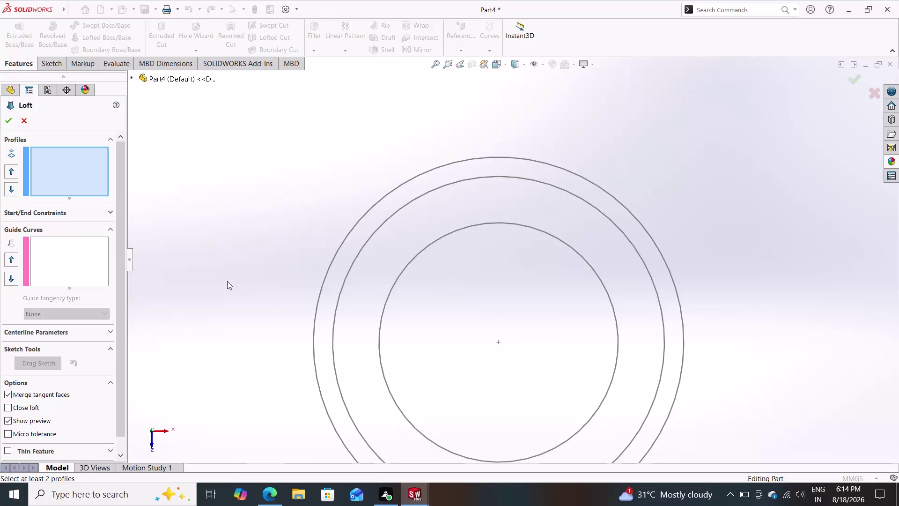
Start a loft with the lower circle as profile and try adding the double ring.
middle_drag(239, 313, 229, 185)
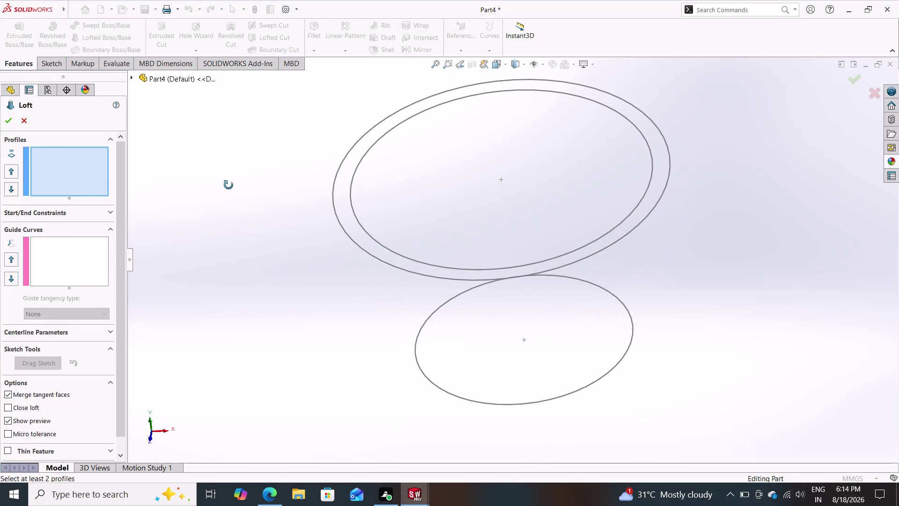
middle_drag(228, 185, 228, 186)
click(435, 382)
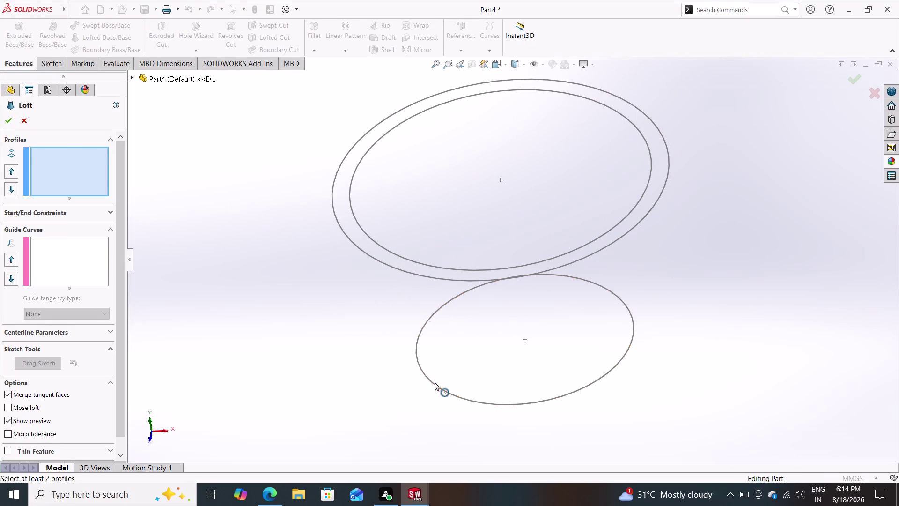
click(431, 277)
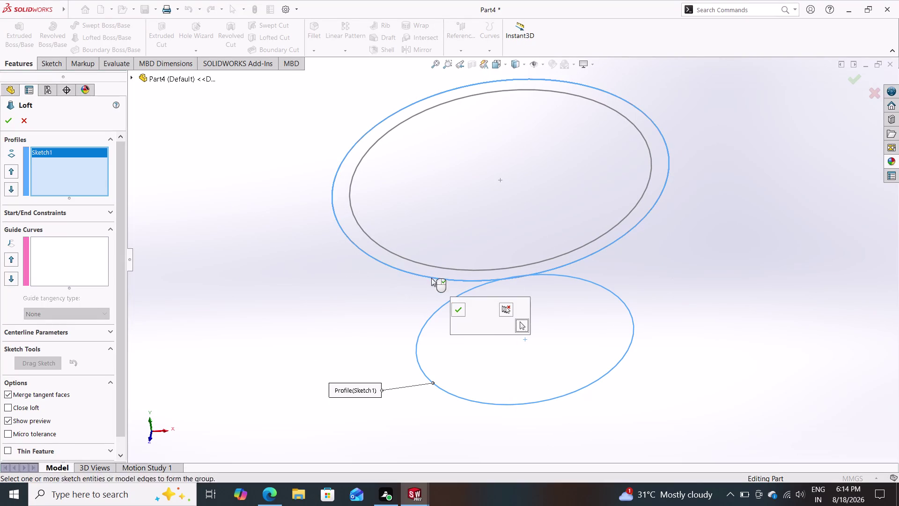
click(434, 265)
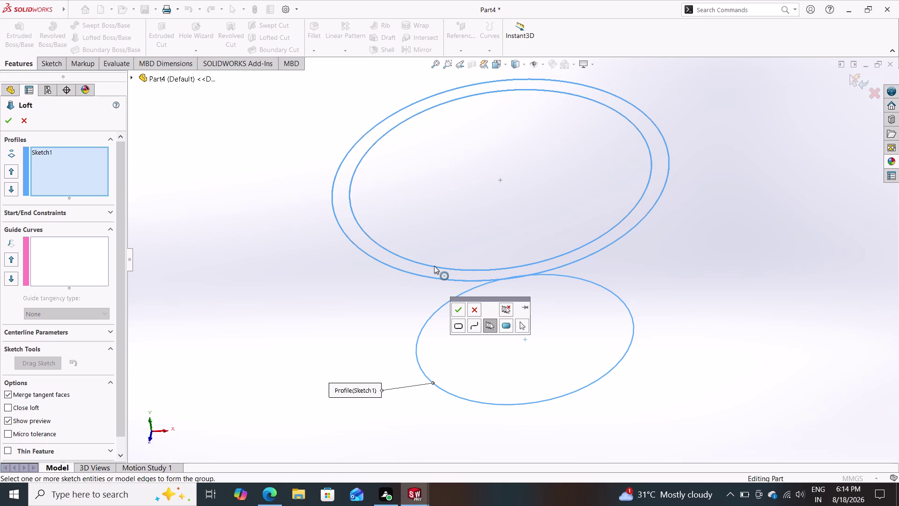
click(459, 308)
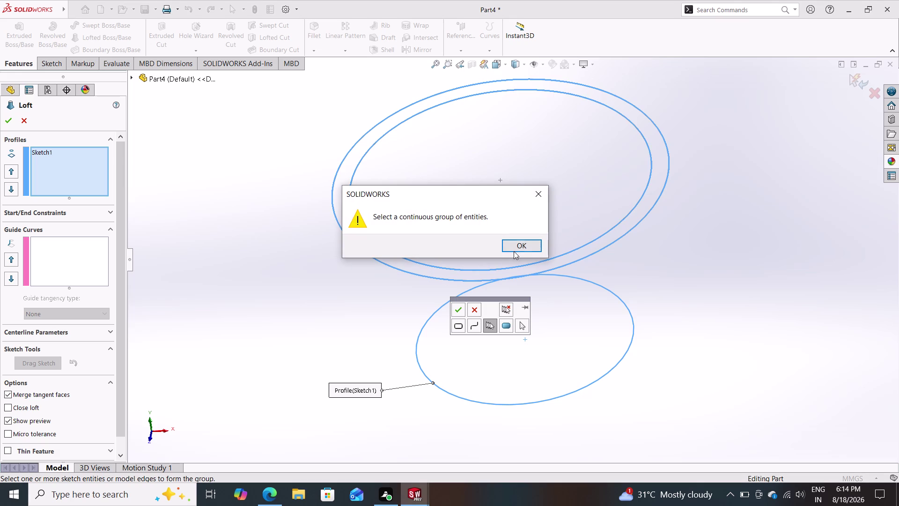
click(518, 249)
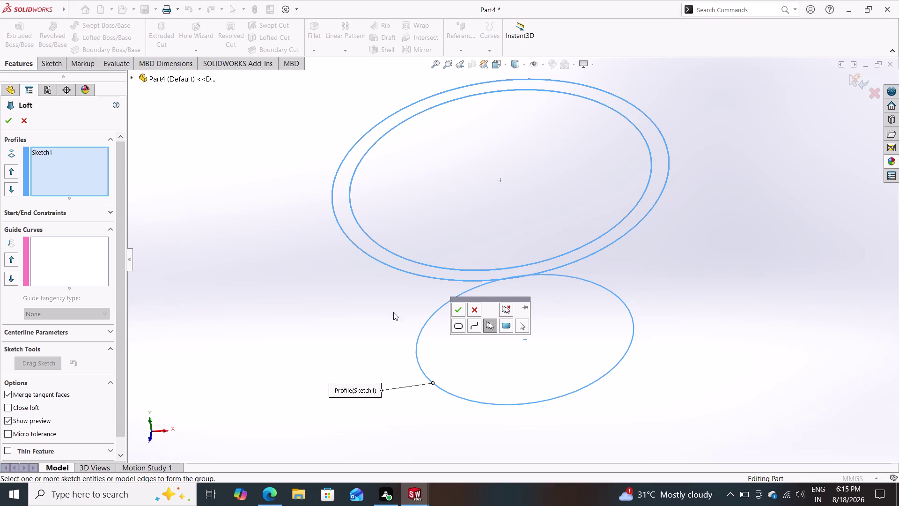
click(476, 309)
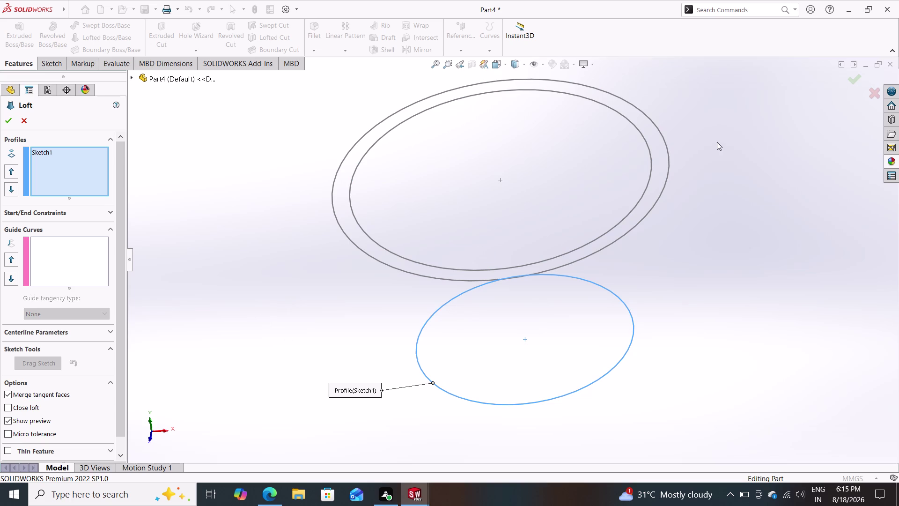
Retry adding the ring by box selection, dismissing the continuous-entities warning again.
drag(722, 136, 487, 285)
click(492, 277)
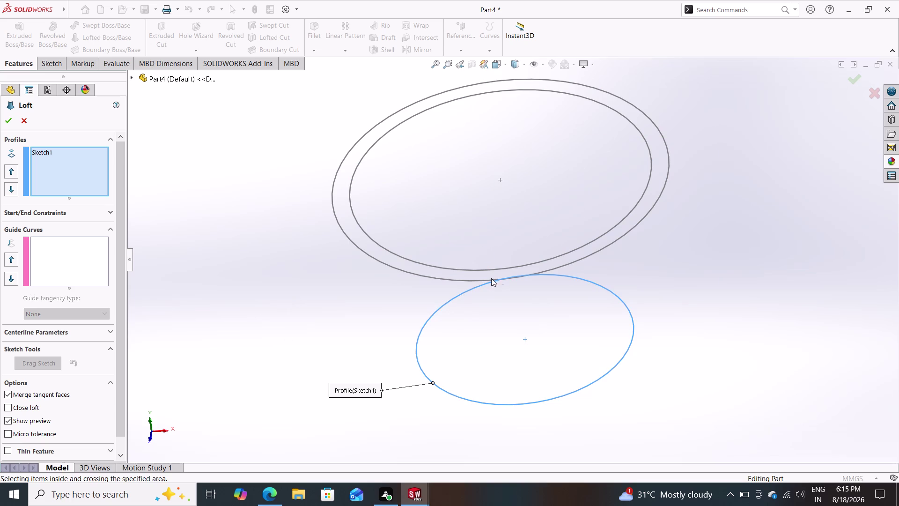
click(492, 278)
click(497, 268)
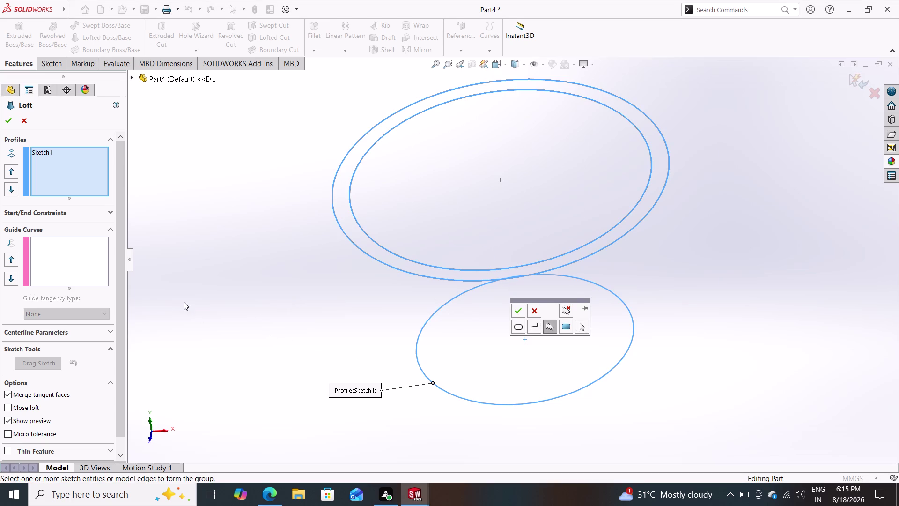
click(517, 311)
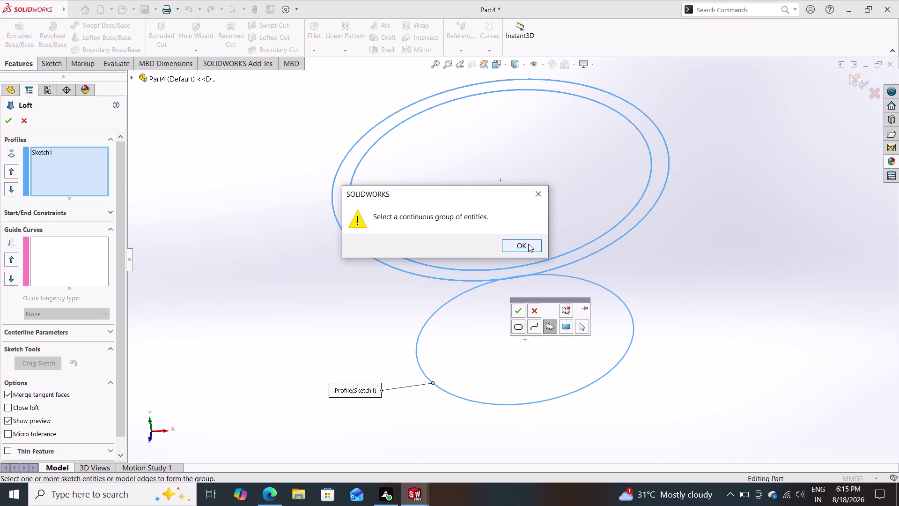
click(528, 244)
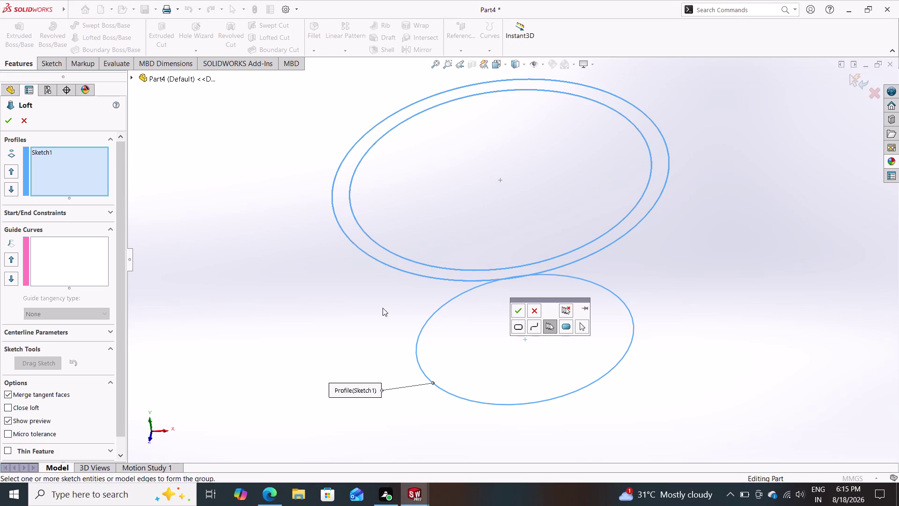
click(580, 325)
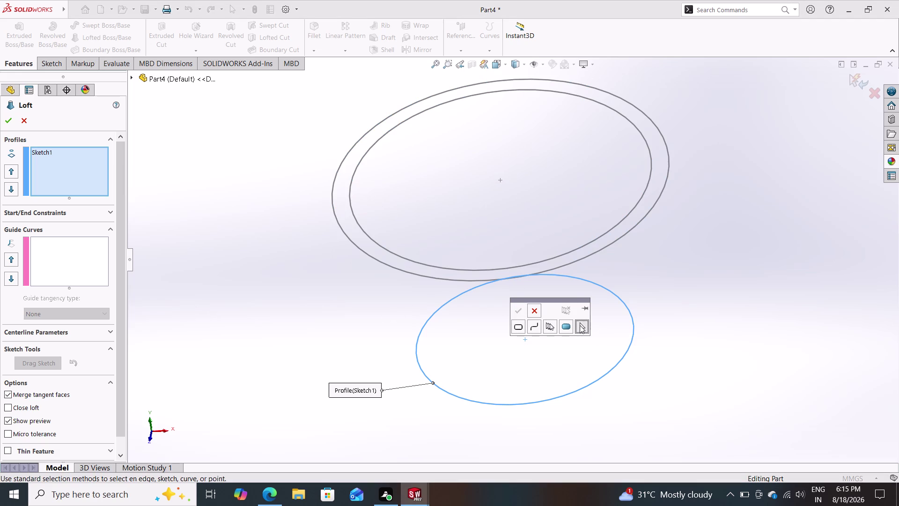
click(537, 307)
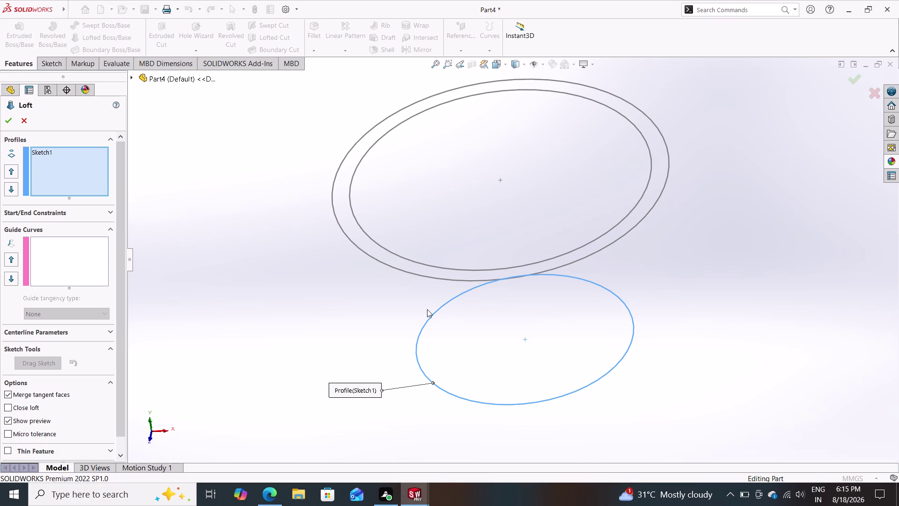
Try the inner ring circle as the second profile, then cancel the loft.
click(448, 280)
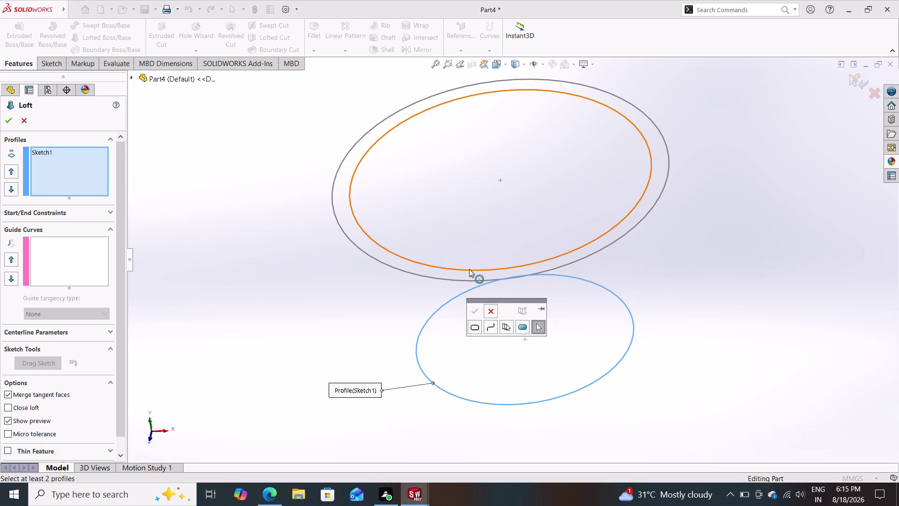
click(470, 269)
click(459, 279)
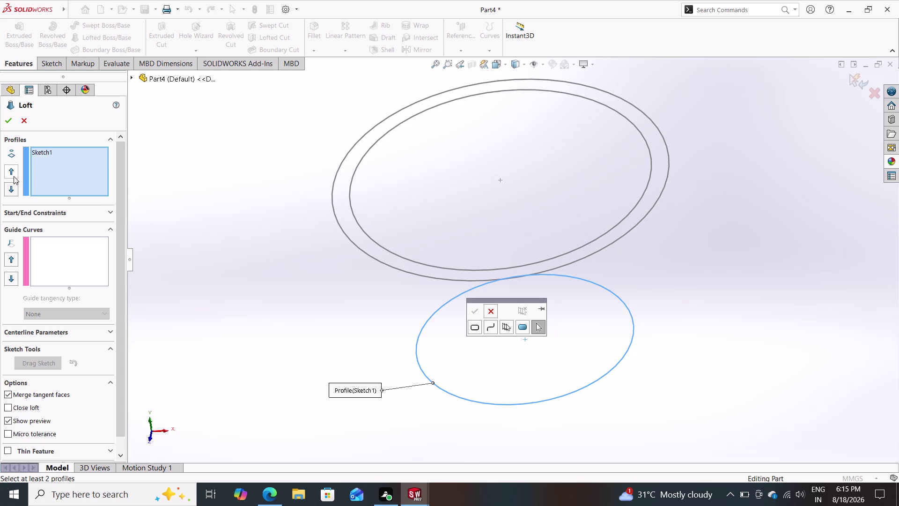
click(11, 191)
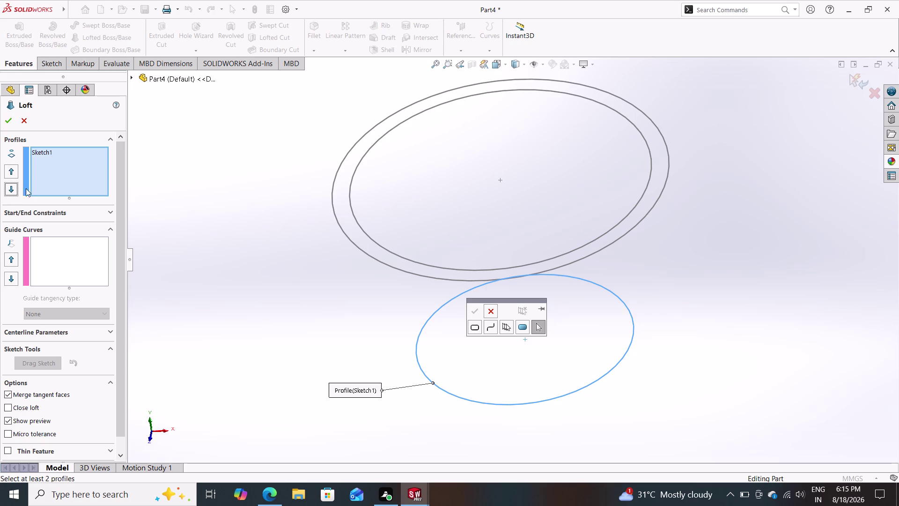
click(355, 244)
click(25, 119)
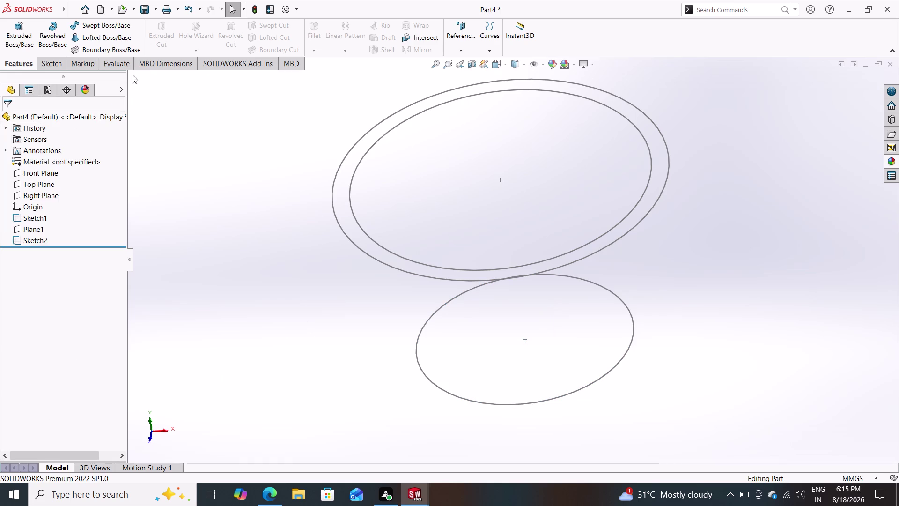
click(108, 39)
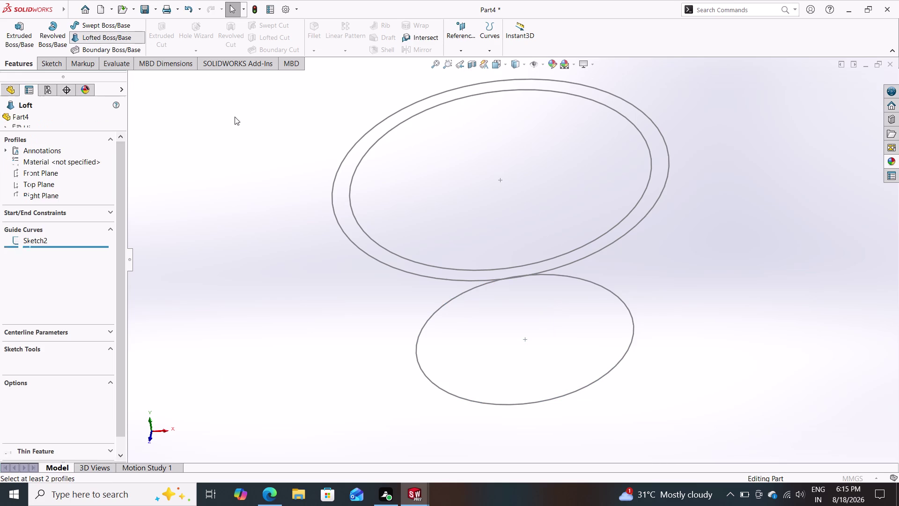
click(425, 376)
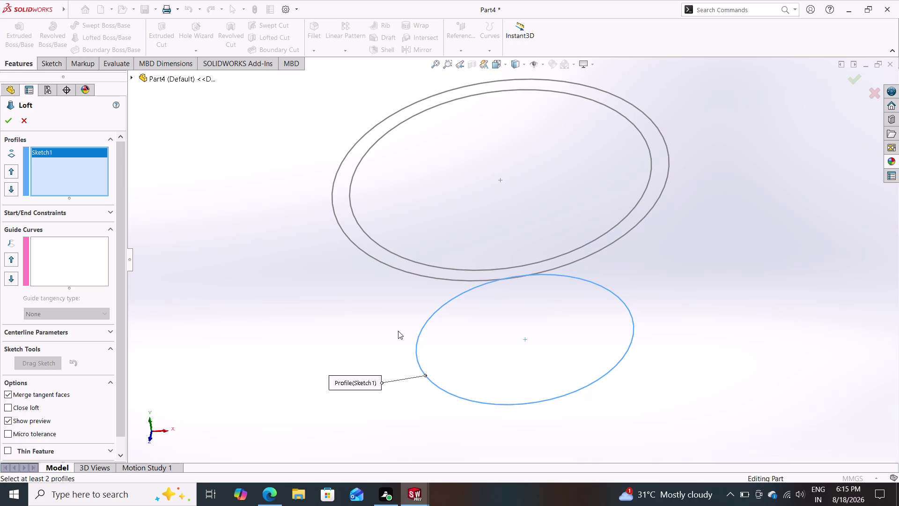
click(423, 276)
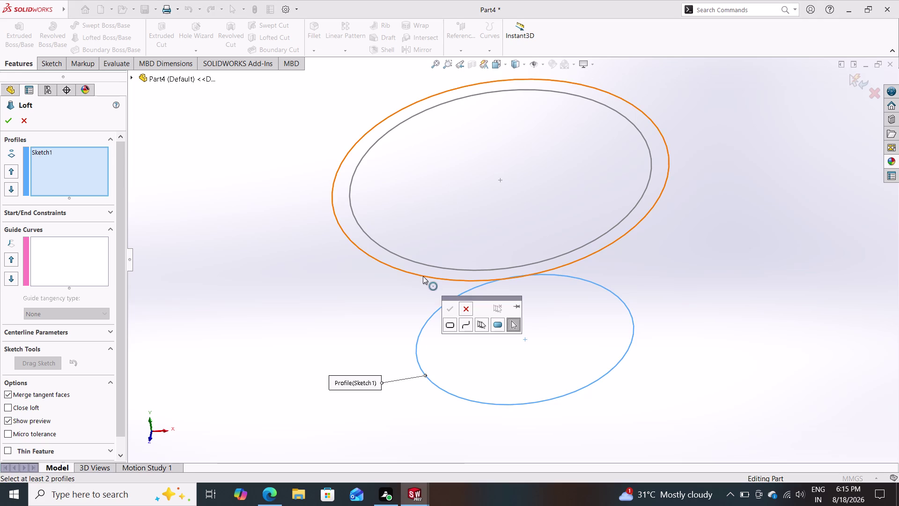
click(421, 262)
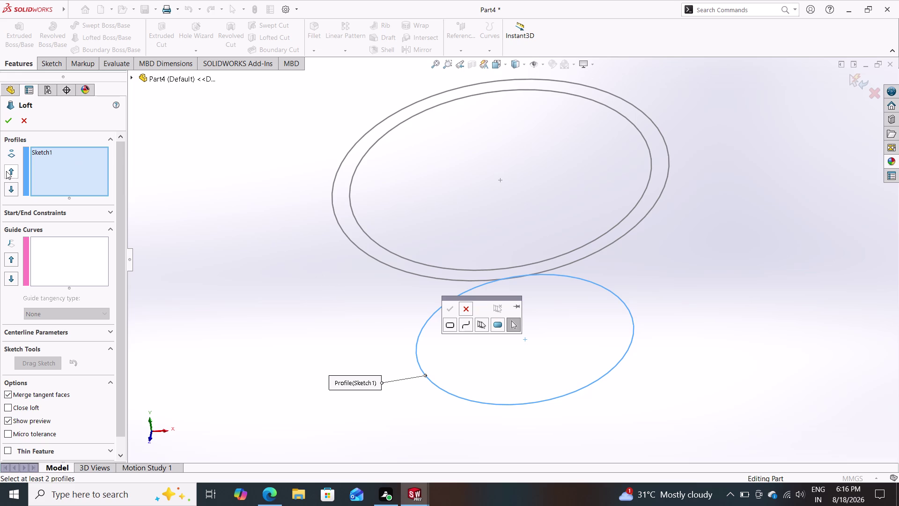
click(12, 190)
click(11, 190)
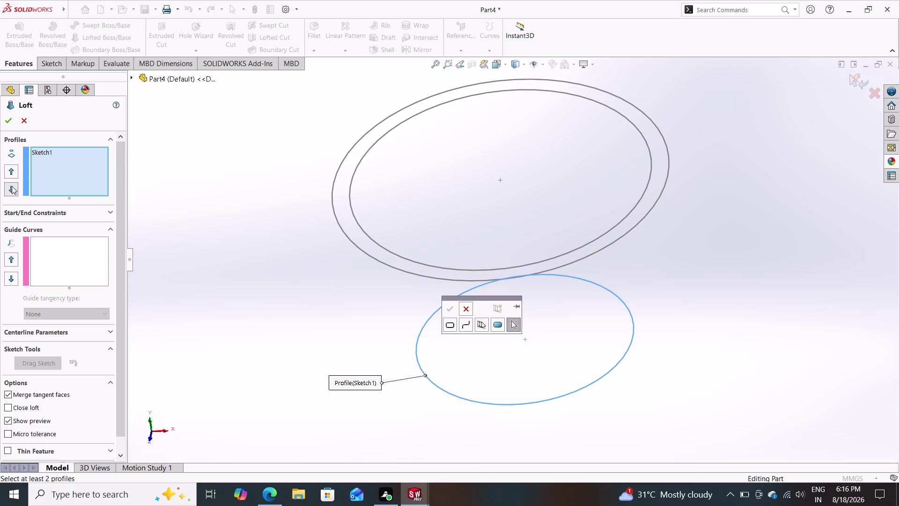
click(13, 170)
click(13, 188)
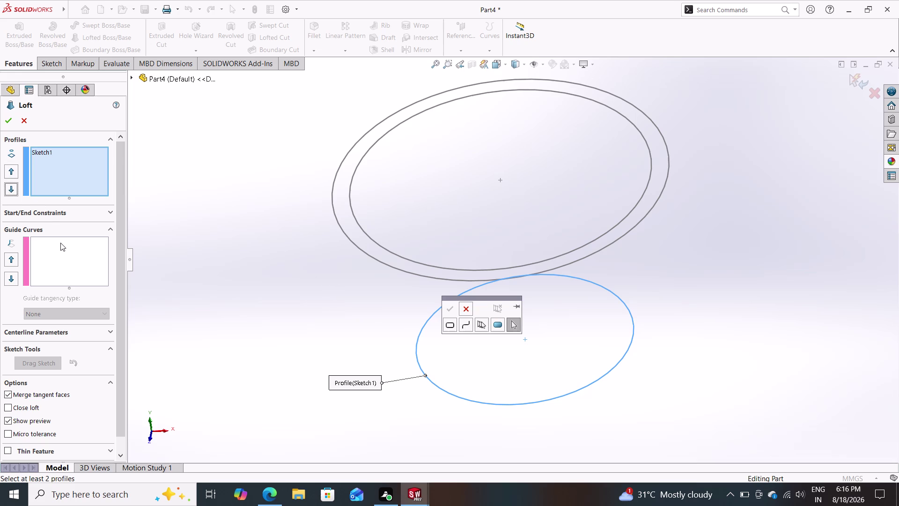
click(59, 257)
click(96, 216)
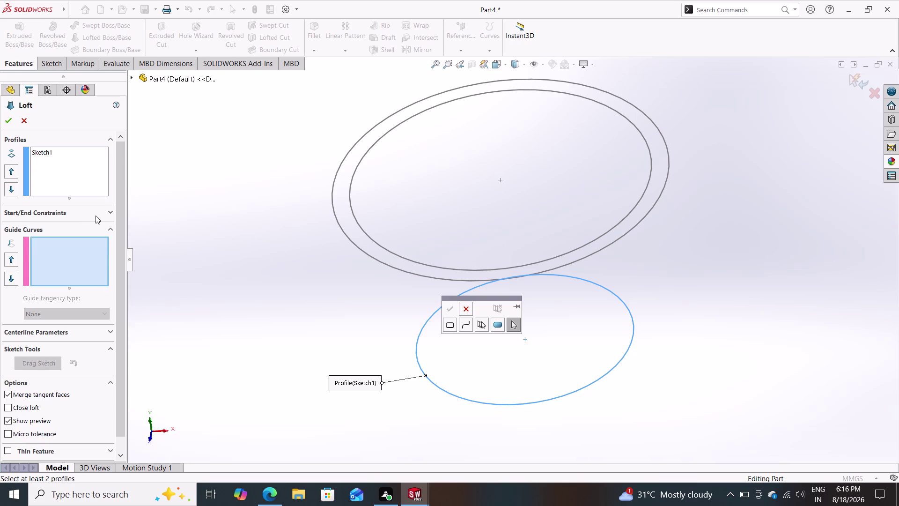
click(96, 215)
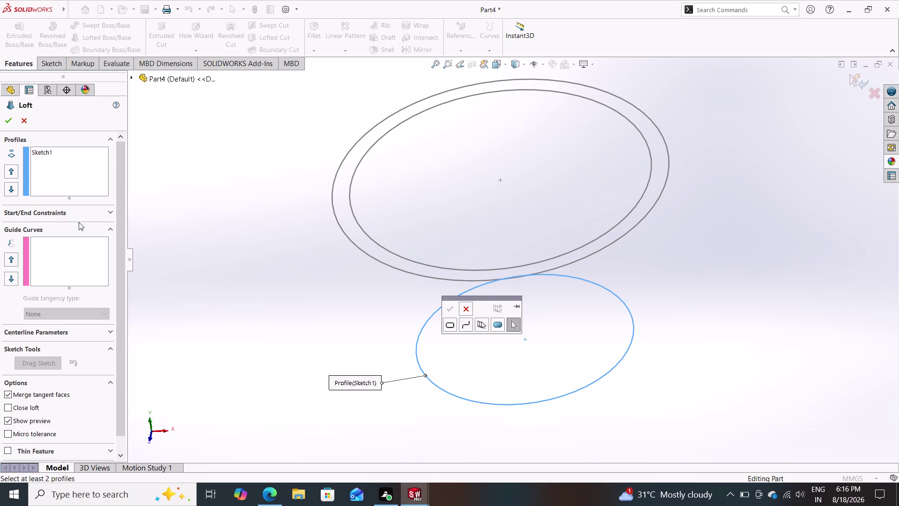
click(387, 262)
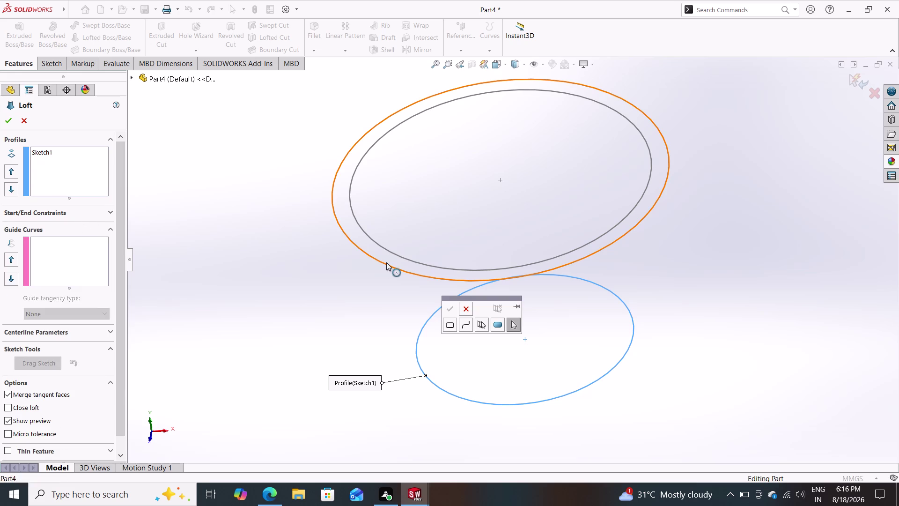
click(397, 253)
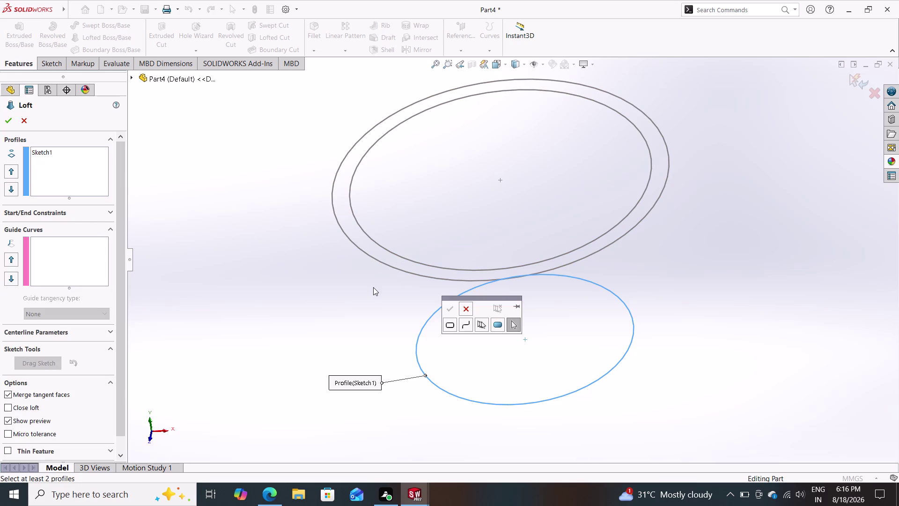
click(469, 309)
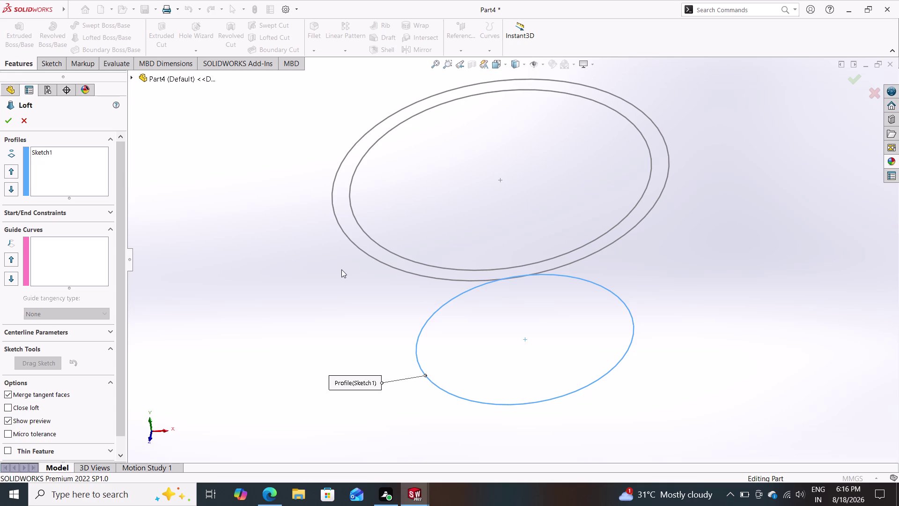
click(24, 117)
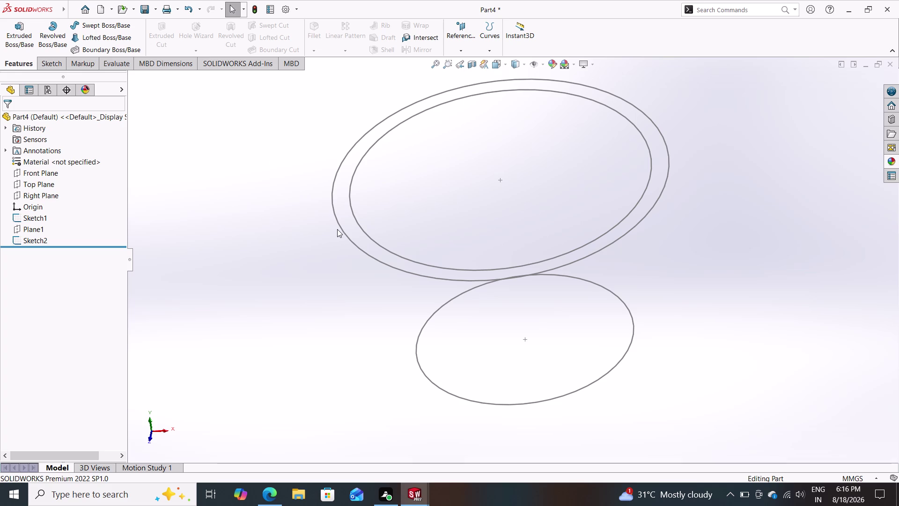
click(375, 239)
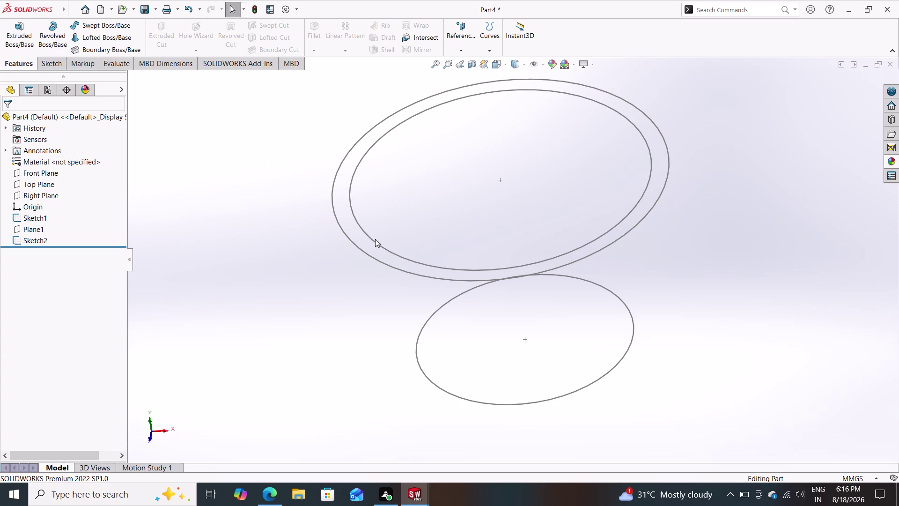
Undo, delete the inner Ø43 circle from Sketch2, and exit the sketch.
key(ctrl+z)
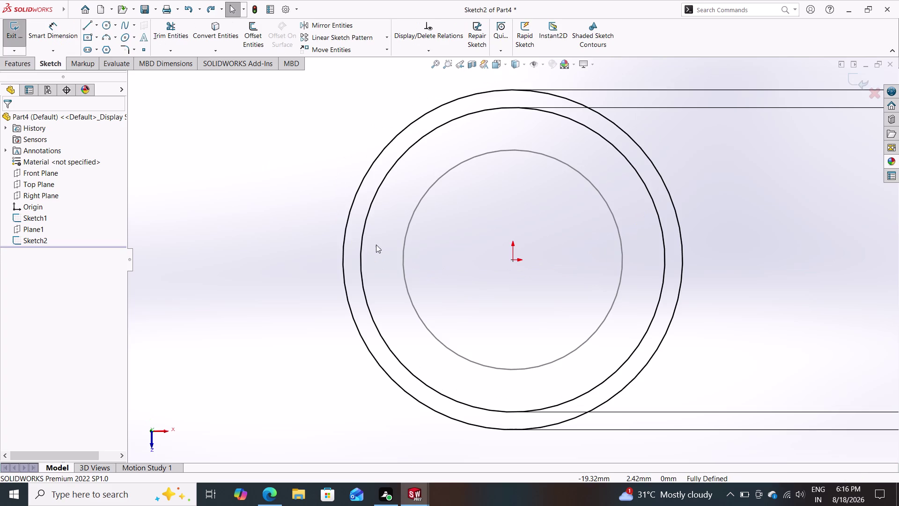
scroll(down, 3)
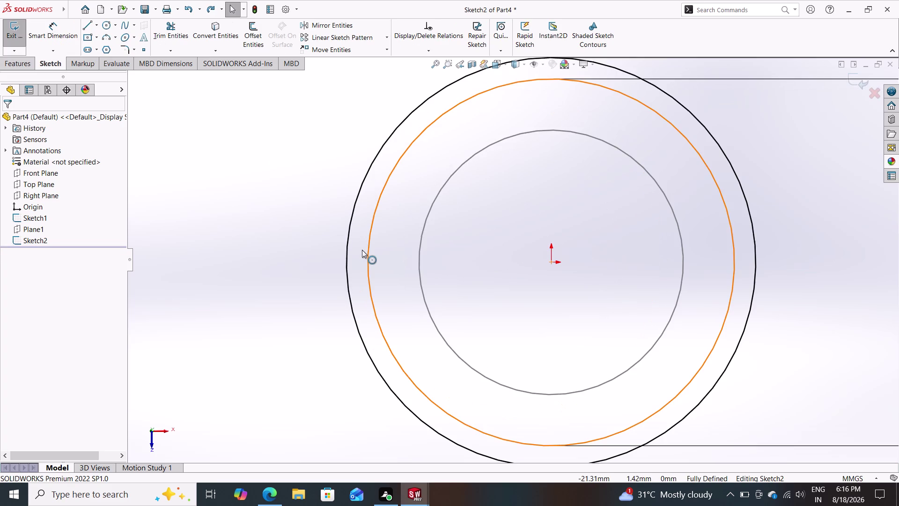
scroll(down, 3)
scroll(up, 3)
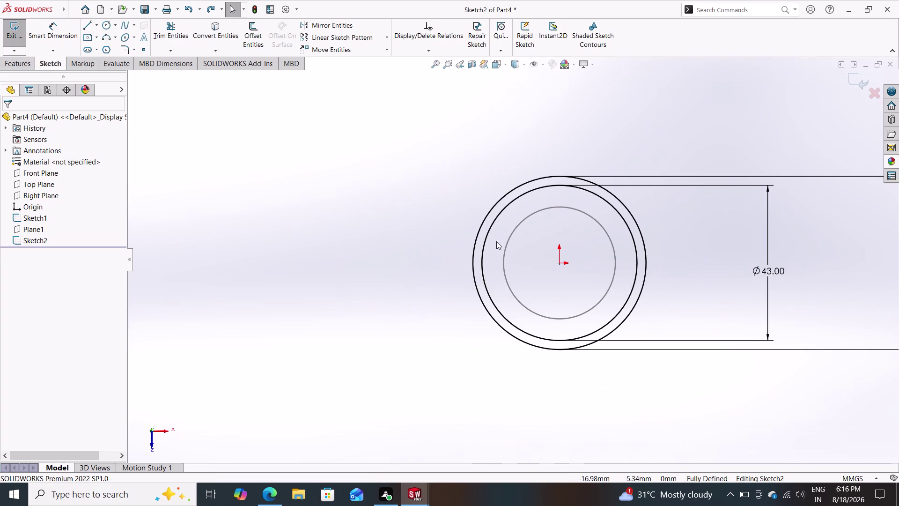
click(488, 236)
key(Delete)
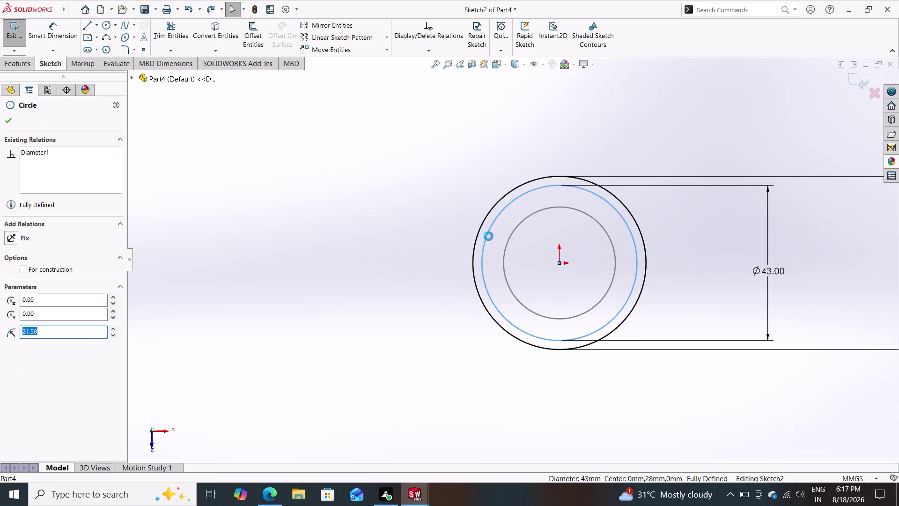
click(388, 243)
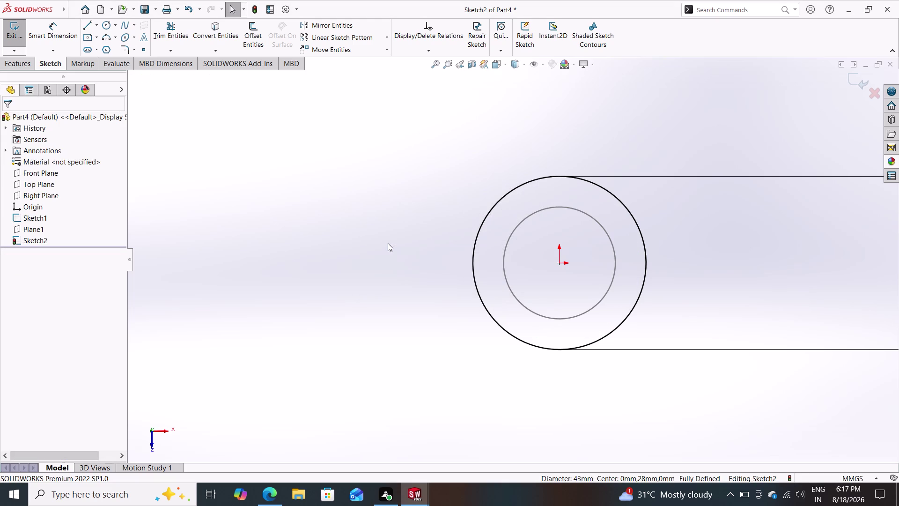
click(24, 66)
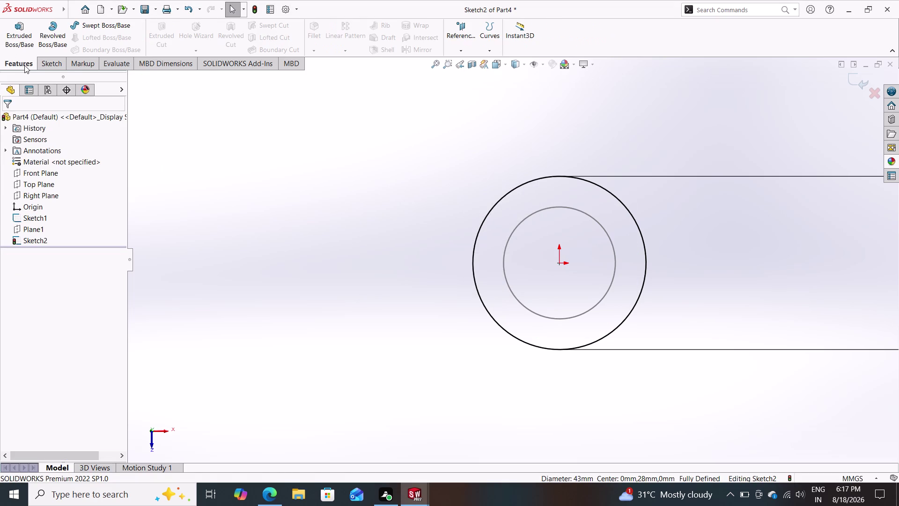
click(861, 79)
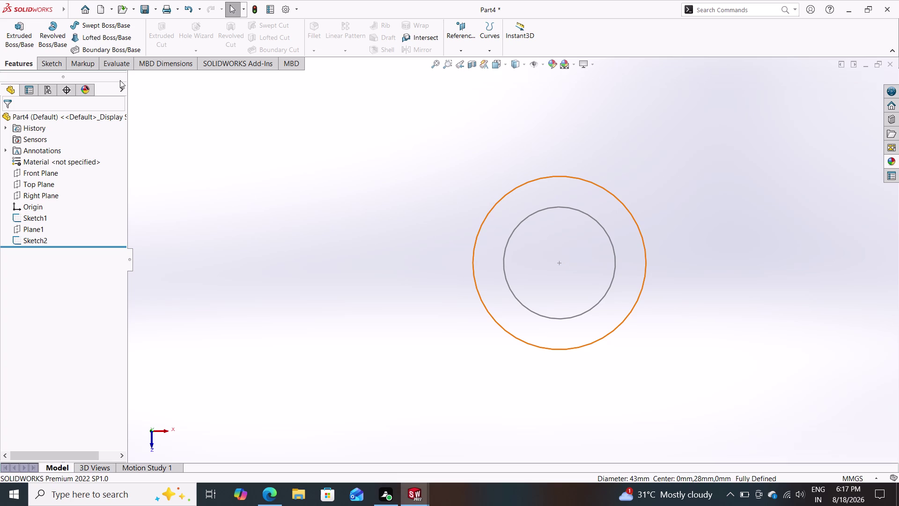
Loft Sketch1 to Sketch2 into Loft1 and orbit to inspect the tapered solid.
click(102, 39)
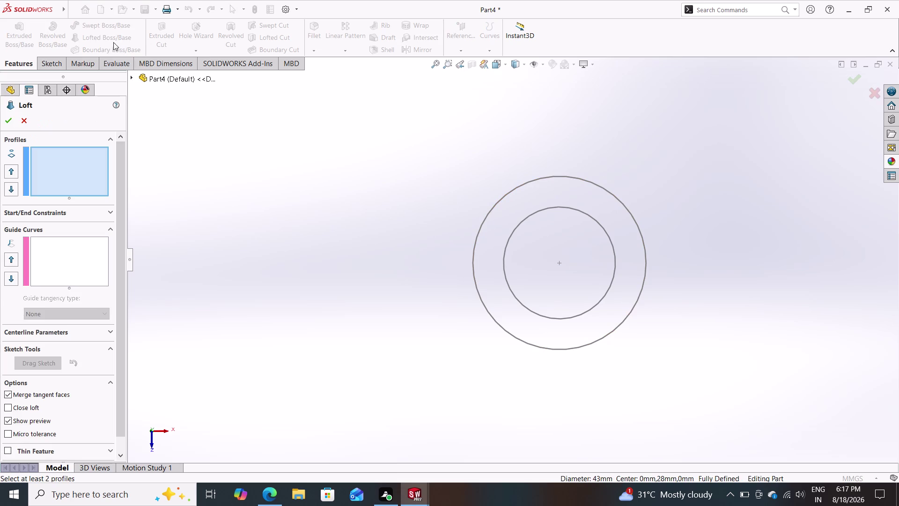
click(520, 299)
click(494, 317)
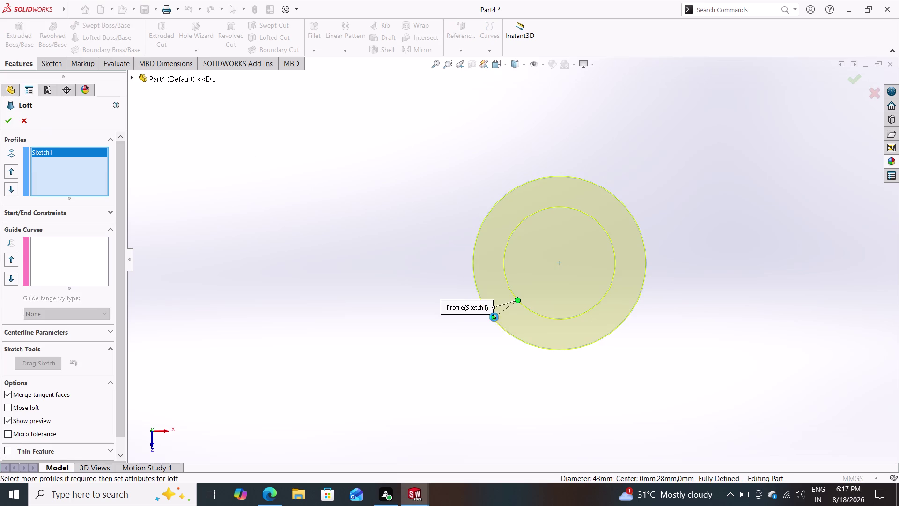
click(5, 121)
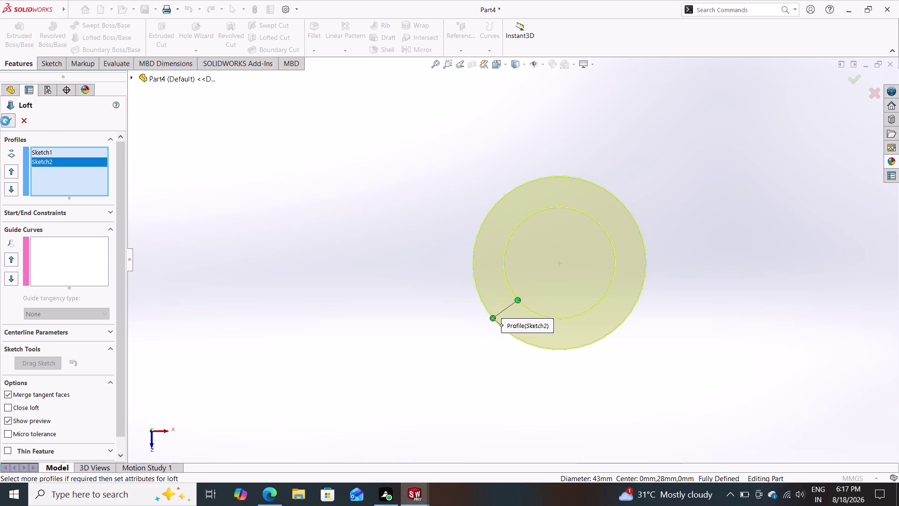
middle_drag(295, 275, 243, 202)
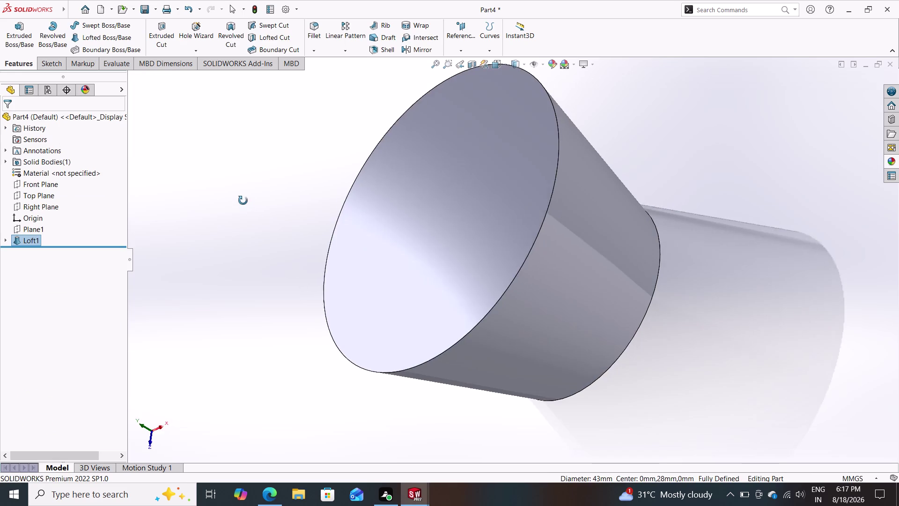
middle_drag(243, 201, 260, 191)
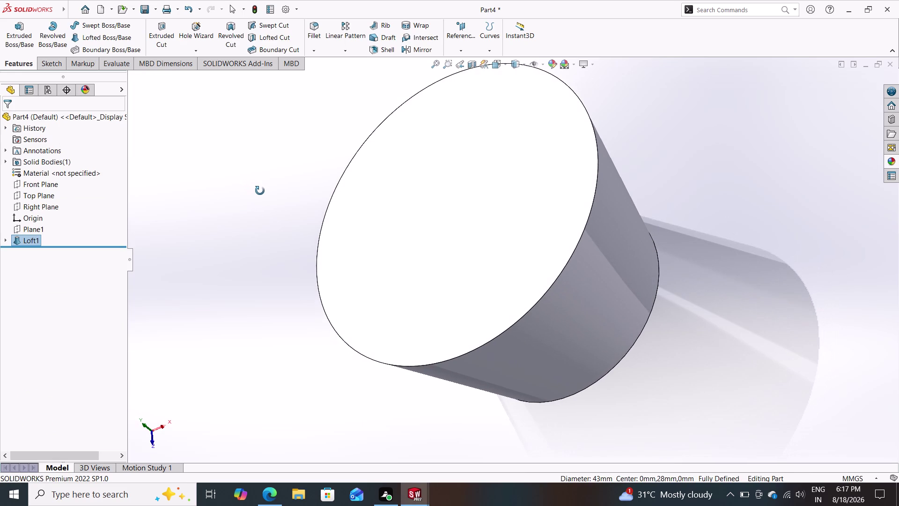
middle_drag(260, 190, 211, 172)
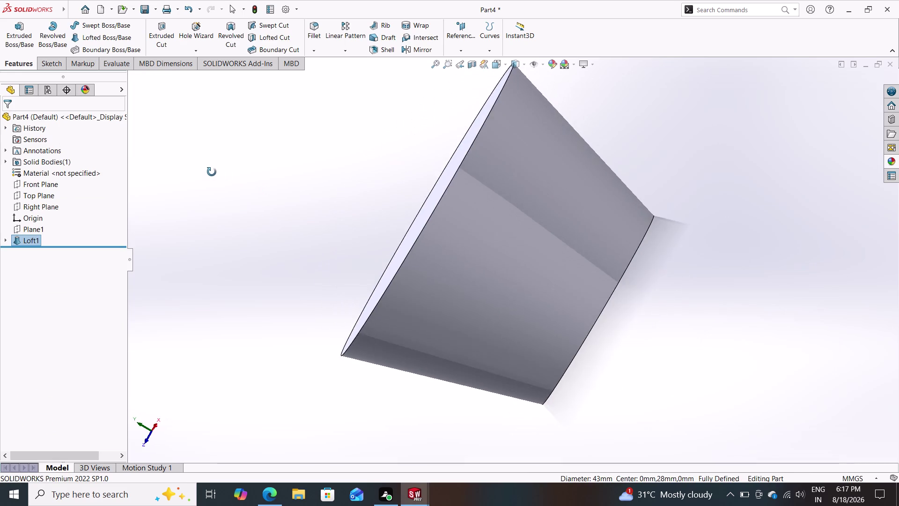
middle_drag(212, 172, 297, 194)
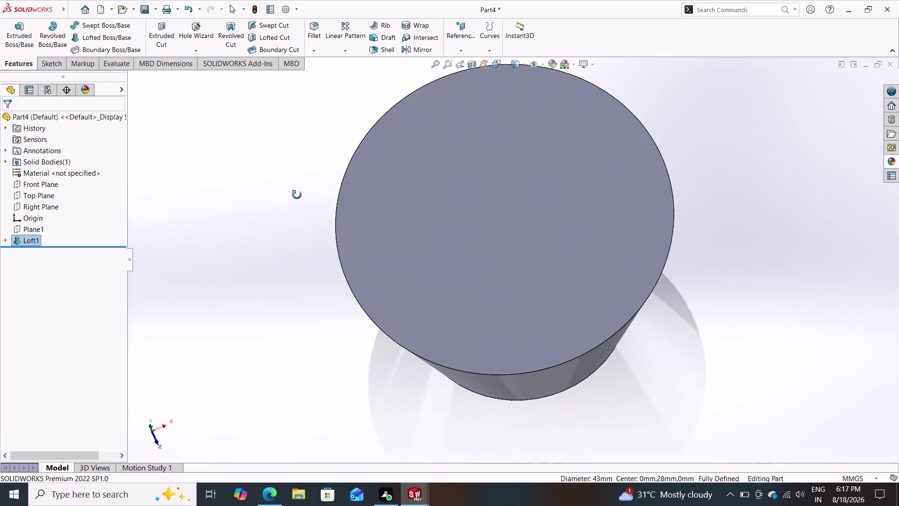
middle_drag(297, 195, 302, 248)
Draw a center circle at the origin in a new sketch on the loft's top face.
click(380, 247)
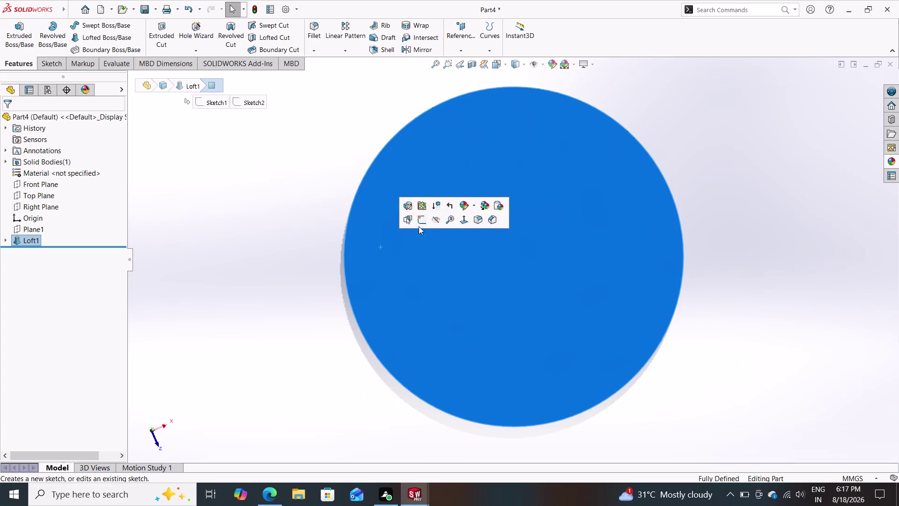
click(421, 223)
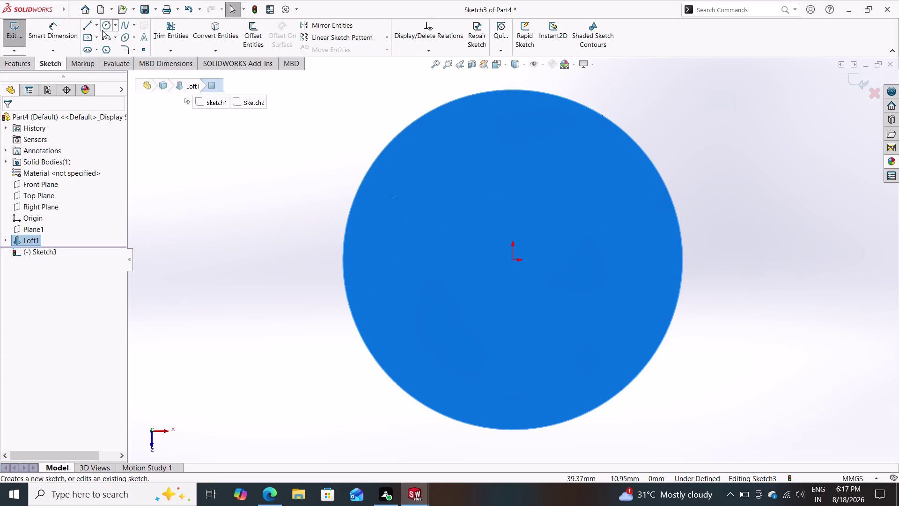
click(105, 26)
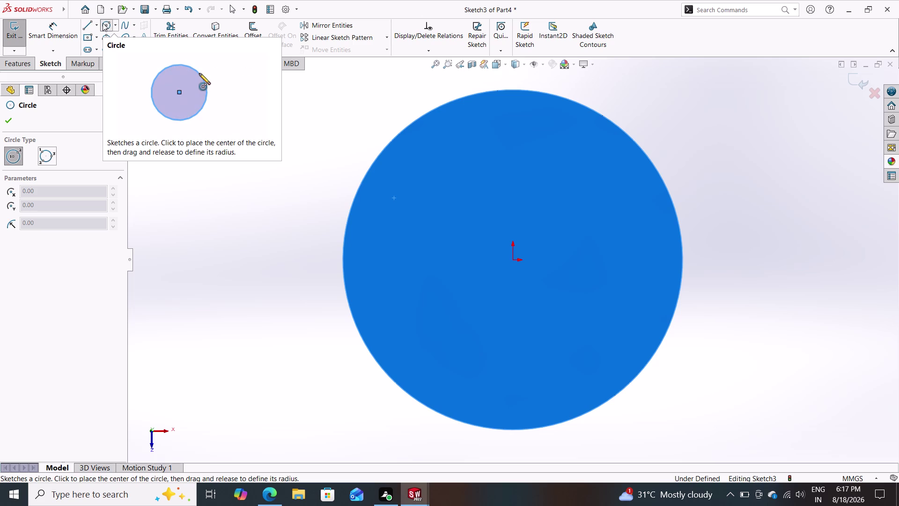
click(515, 260)
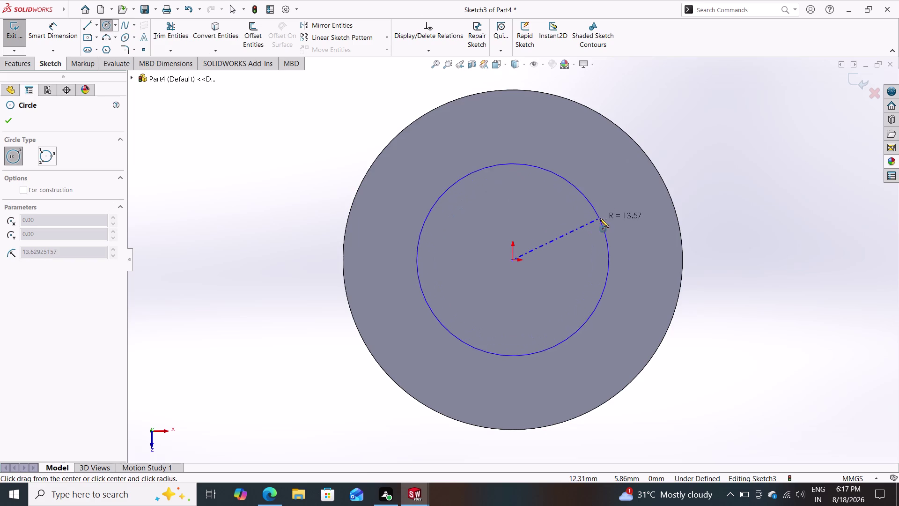
click(614, 206)
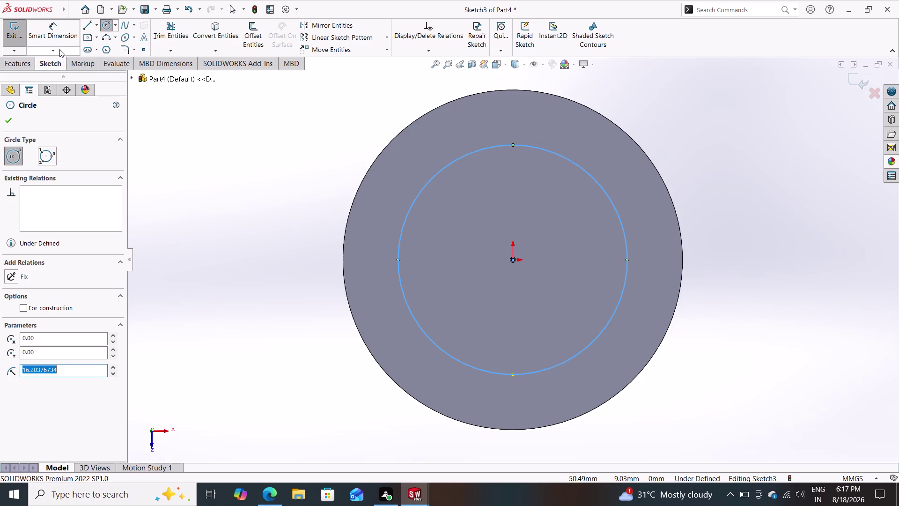
click(56, 28)
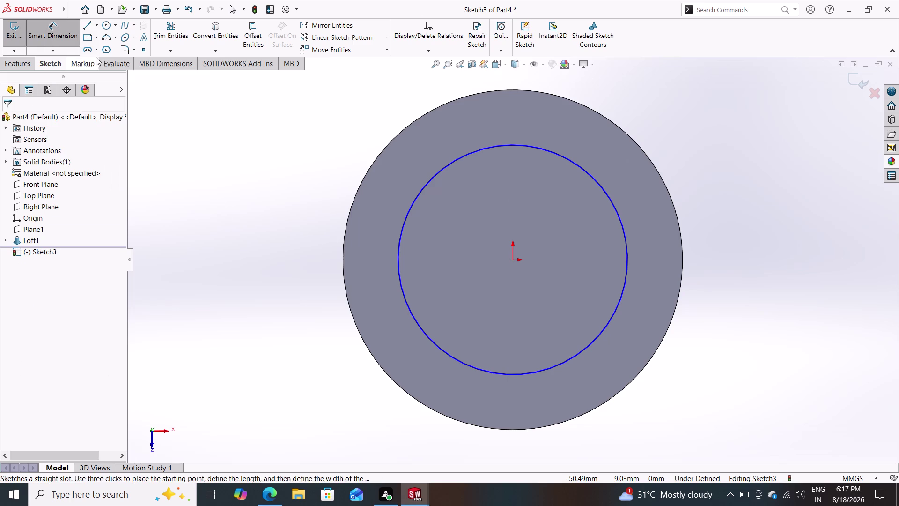
Dimension the circle's diameter to 43 mm.
click(588, 171)
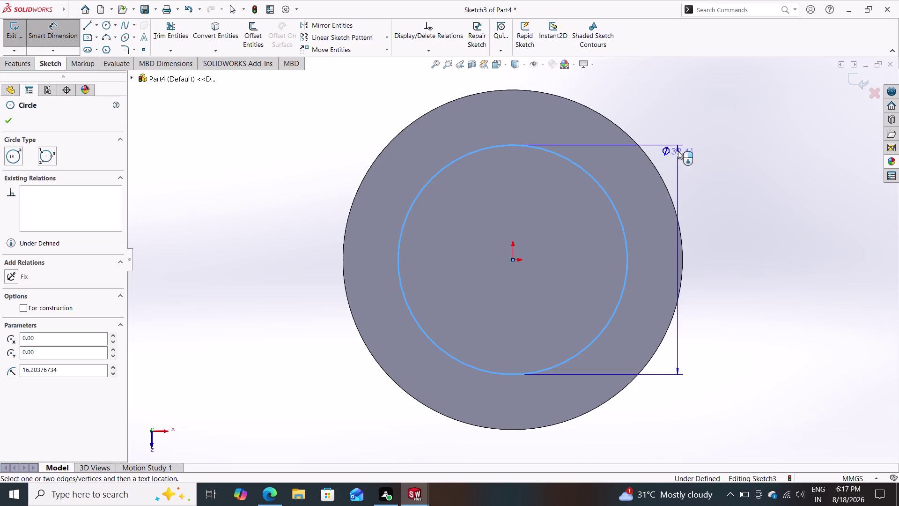
click(717, 216)
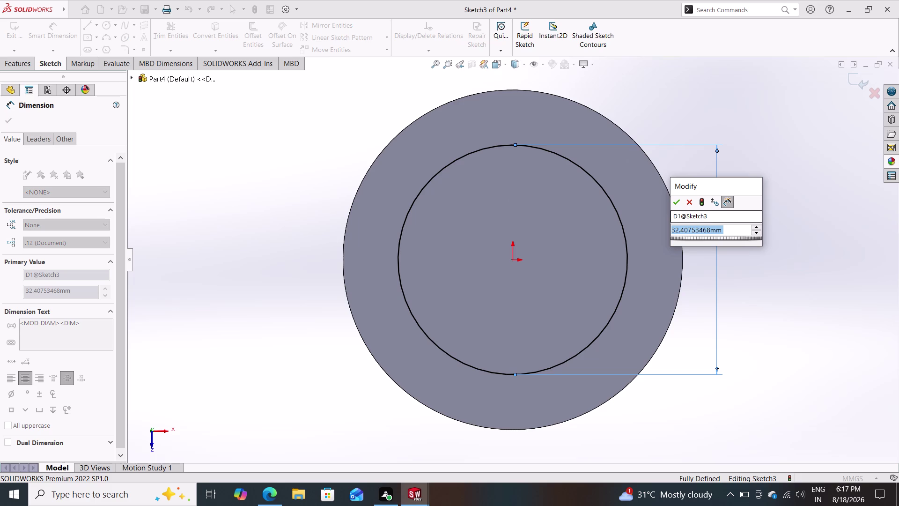
text(43)
key(Return)
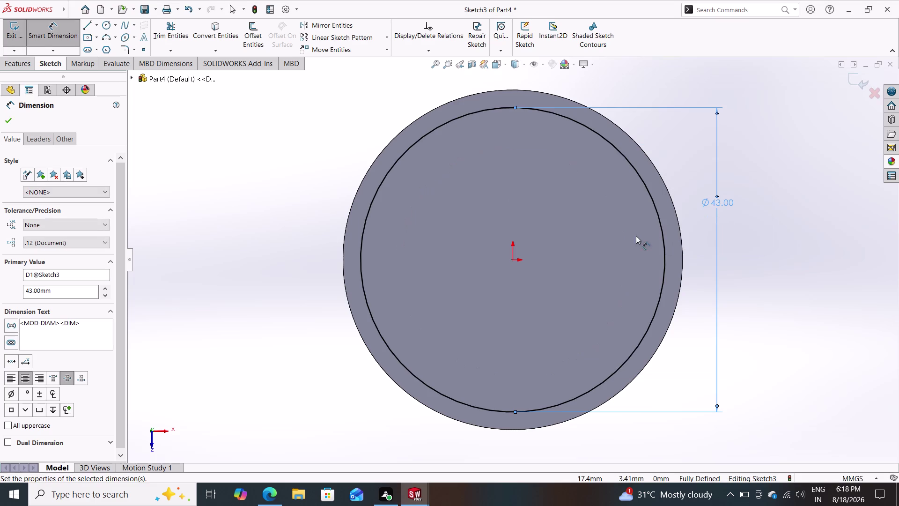
click(7, 120)
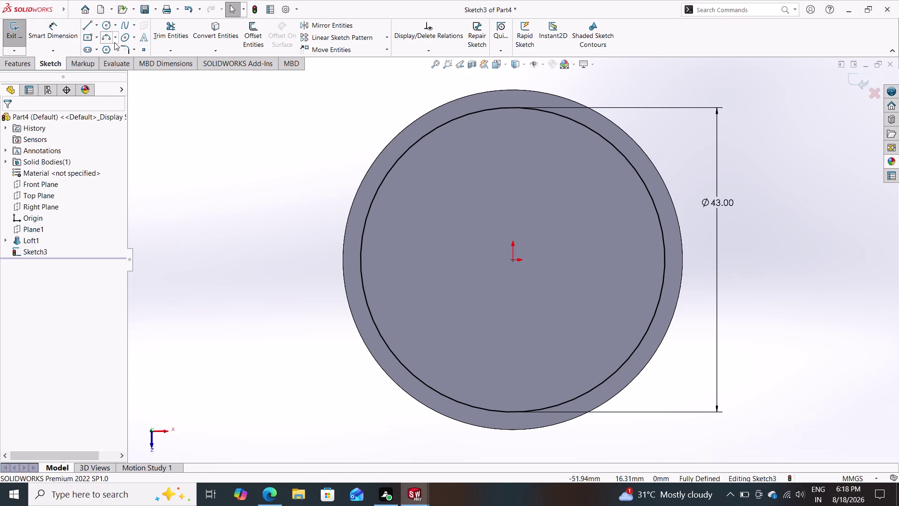
click(20, 67)
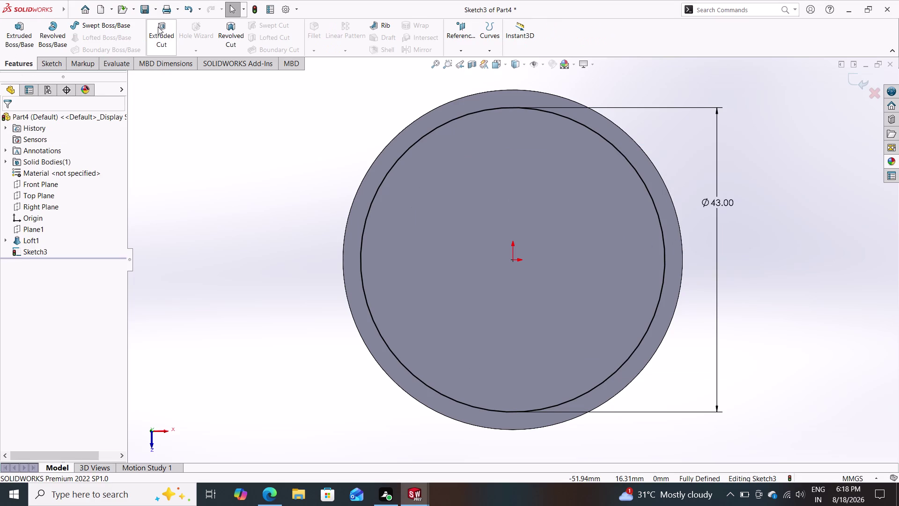
Extrude-cut the 43 mm circle to a blind 26 mm depth.
click(160, 28)
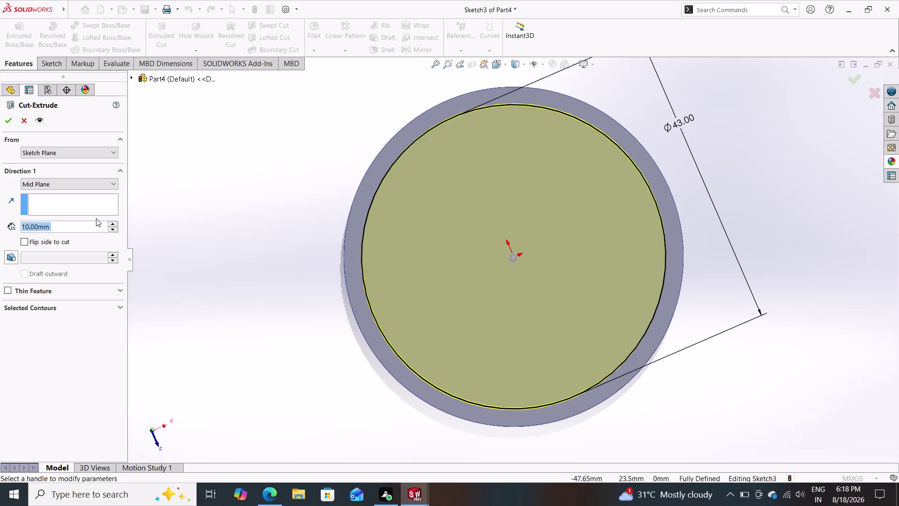
text(26)
key(Return)
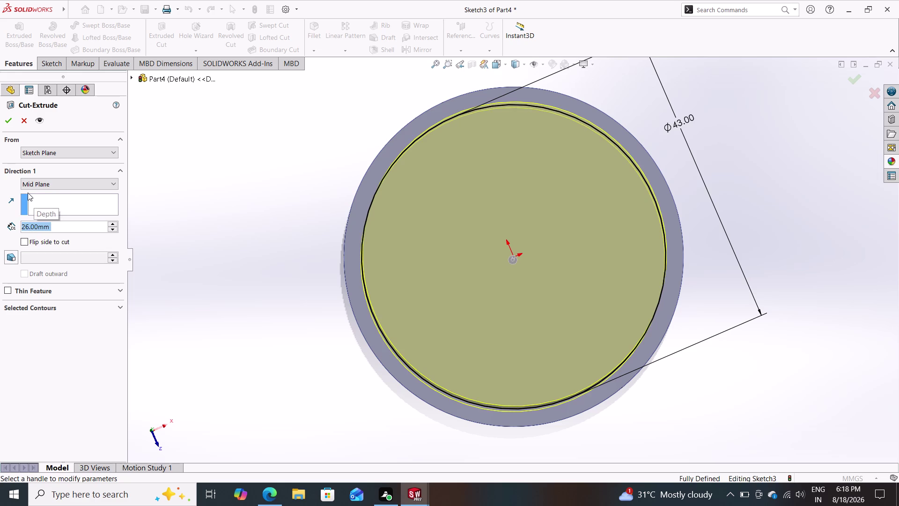
click(36, 186)
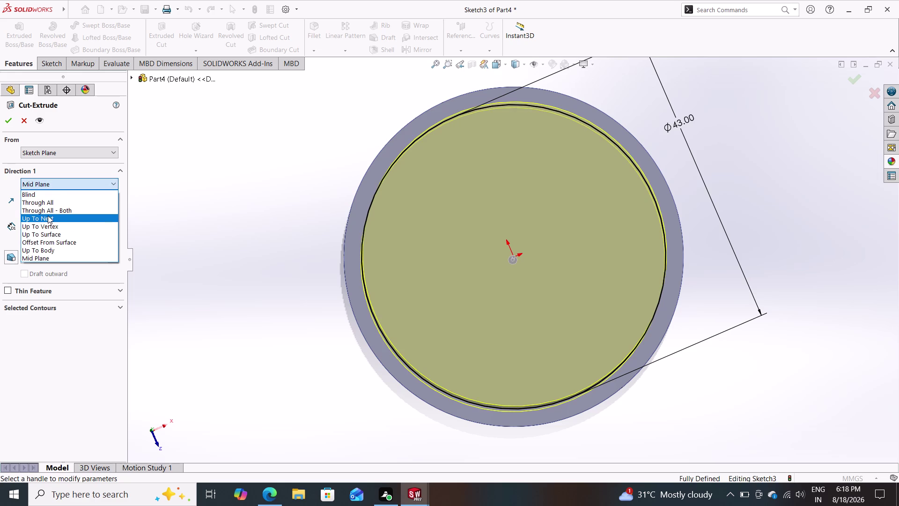
click(47, 216)
click(36, 185)
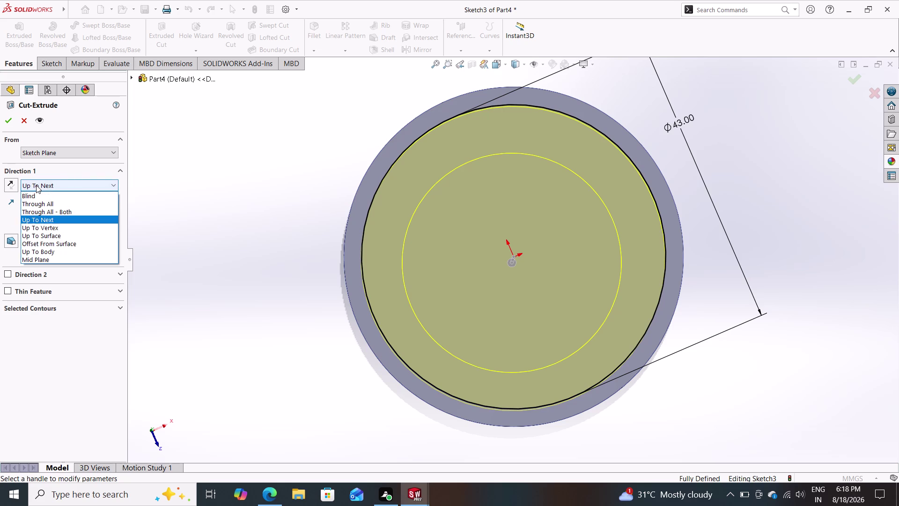
click(38, 193)
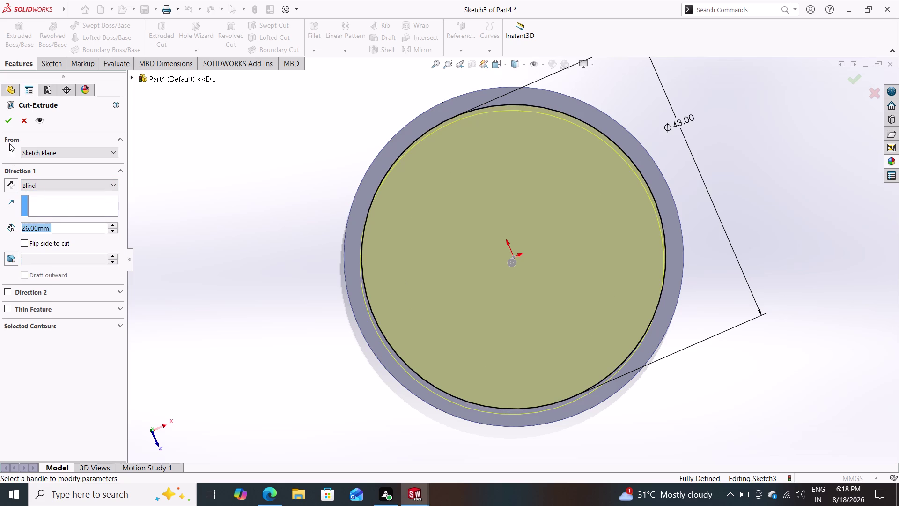
click(8, 116)
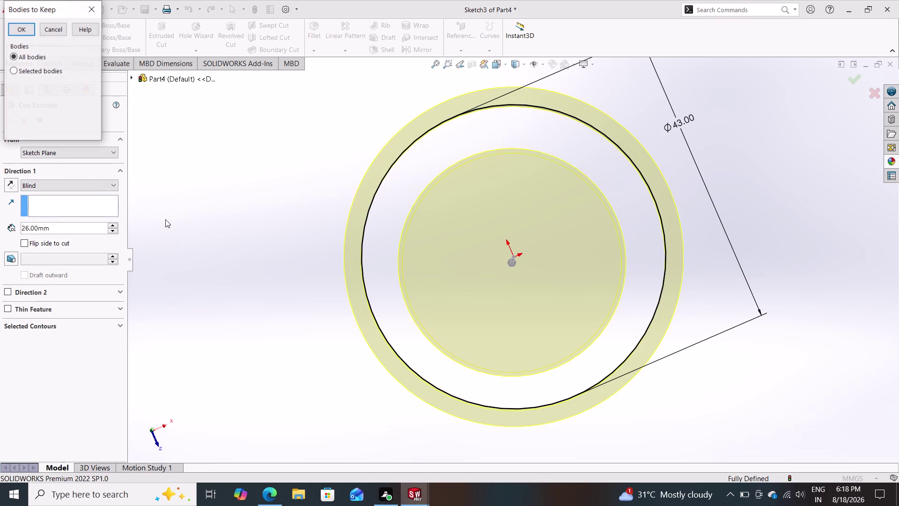
Keep all split bodies, inspect the ring and disc, then undo the cut.
middle_click(53, 30)
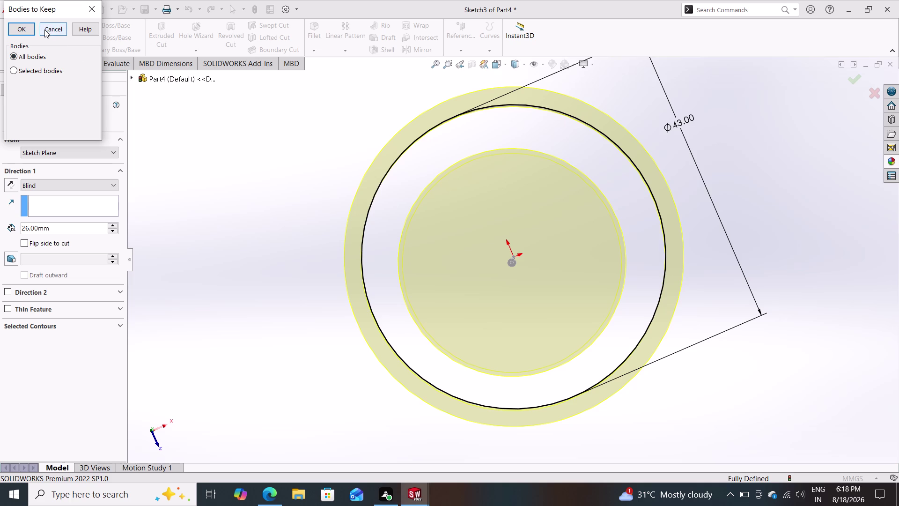
click(23, 29)
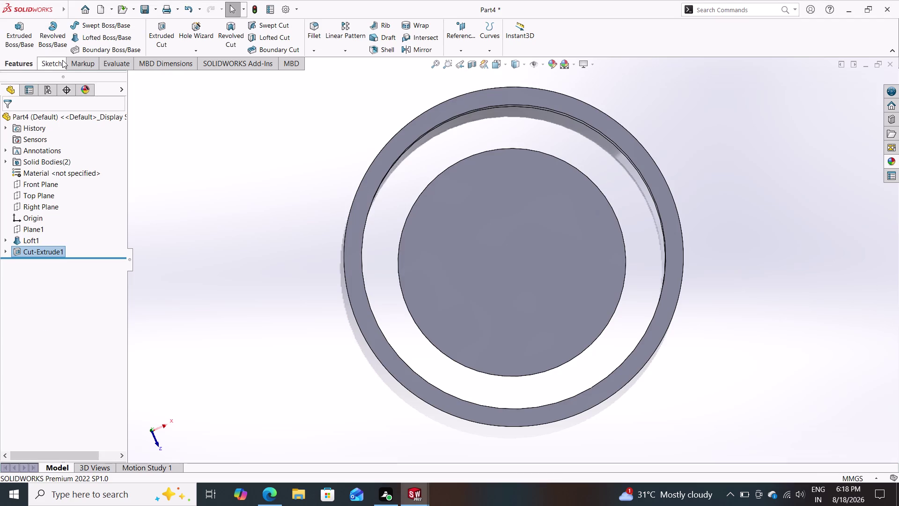
middle_drag(289, 281, 229, 224)
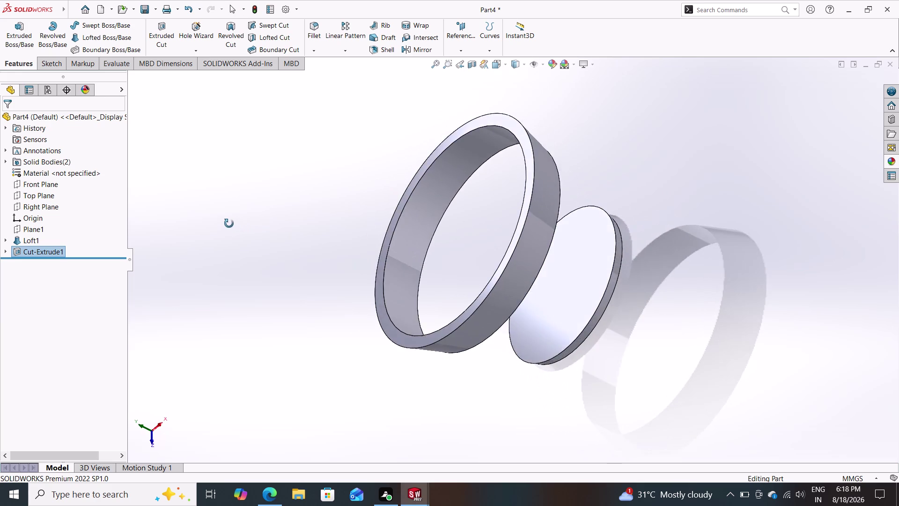
middle_drag(229, 224, 232, 181)
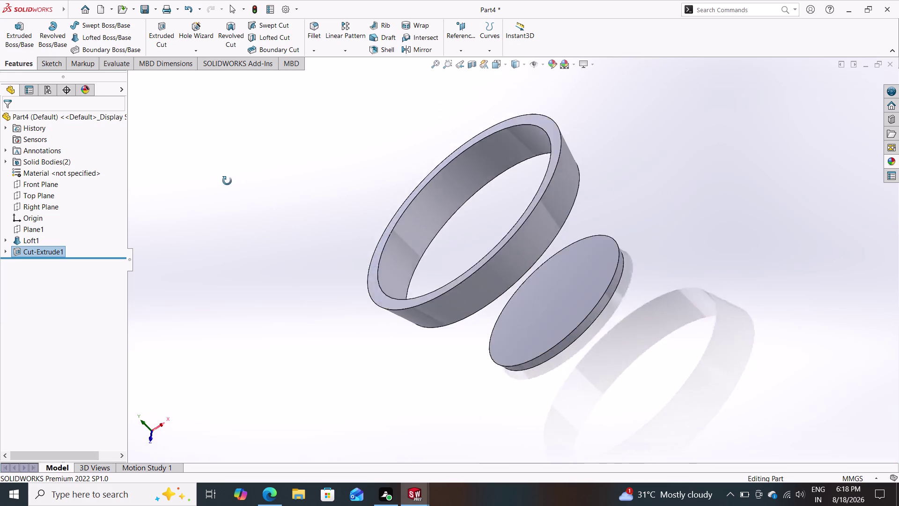
middle_drag(231, 181, 235, 194)
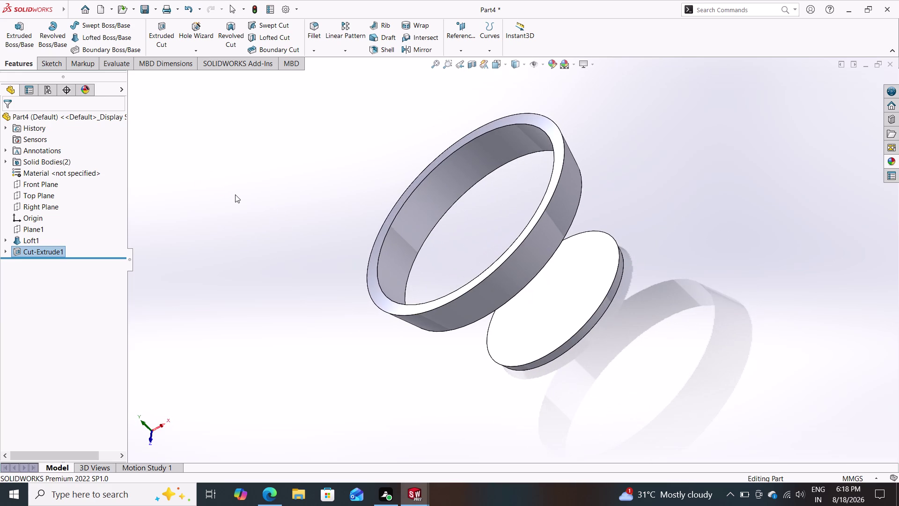
key(ctrl+z)
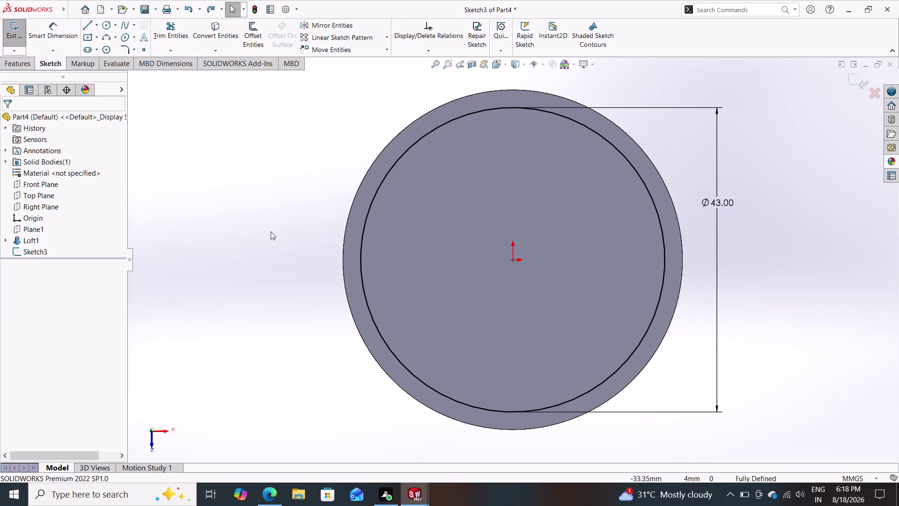
Orbit the loft to inspect its sides, underside, wall and rim.
middle_drag(293, 259, 151, 215)
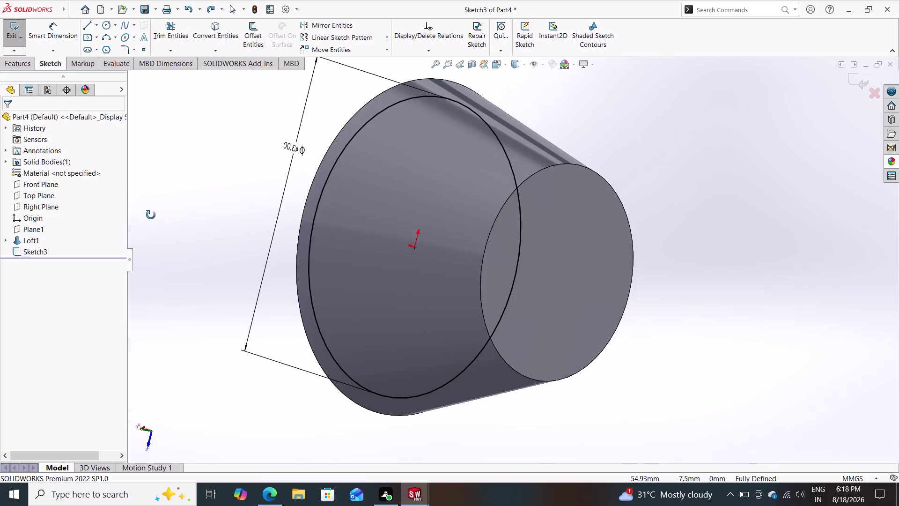
middle_drag(151, 215, 106, 212)
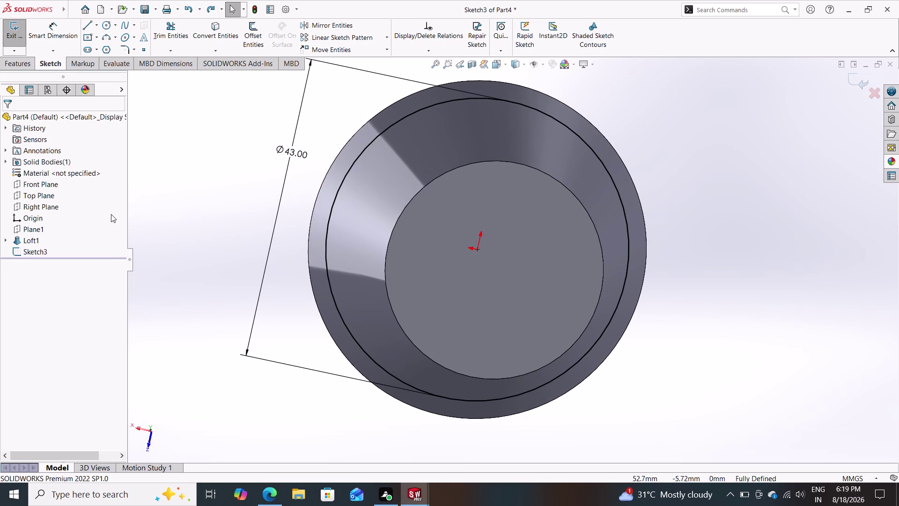
middle_drag(167, 259, 261, 302)
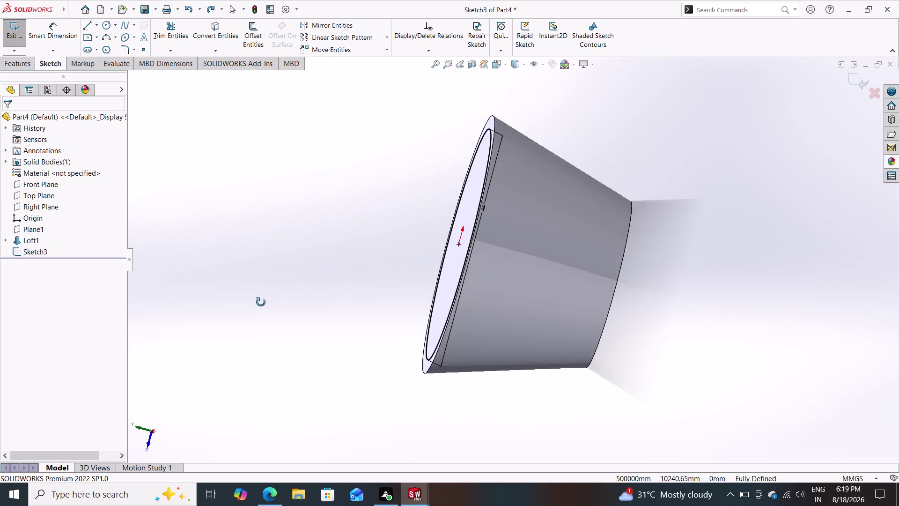
middle_drag(261, 302, 297, 267)
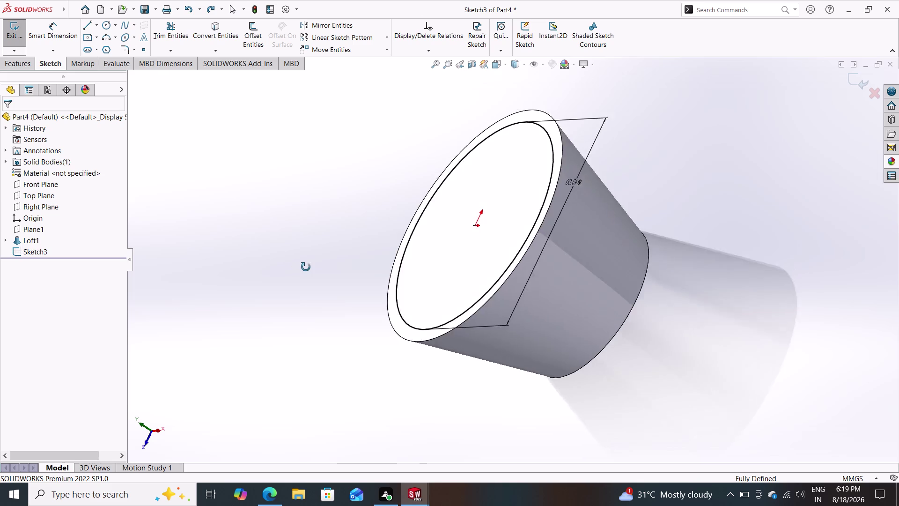
middle_drag(298, 267, 393, 173)
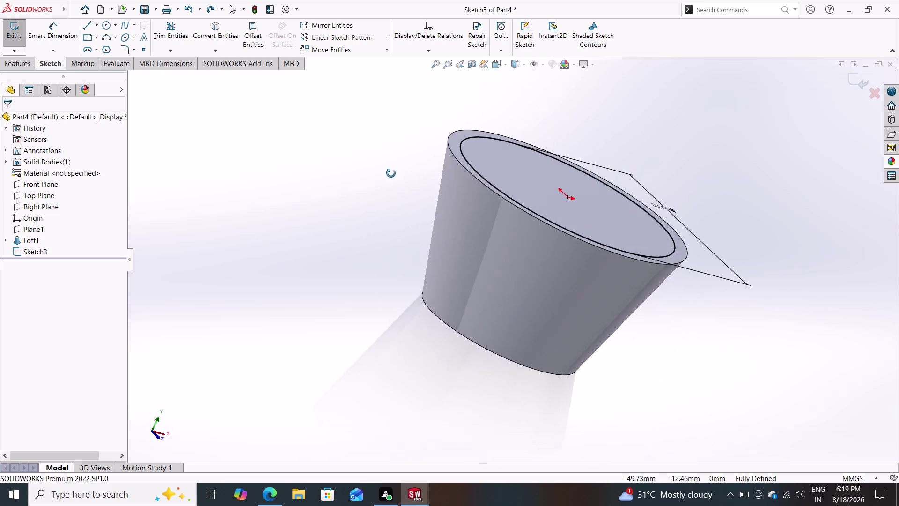
middle_drag(394, 173, 369, 184)
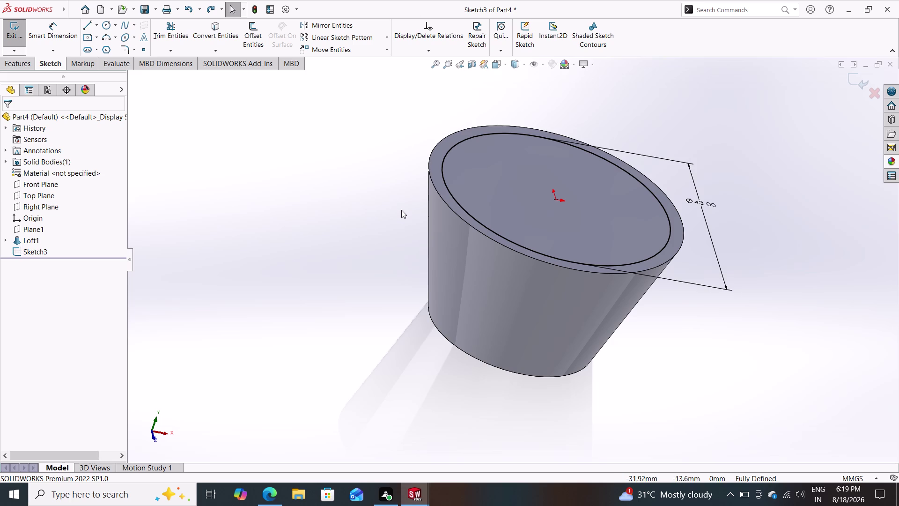
Undo Sketch3's circle and dimension, select Loft1, and discard Sketch3.
key(ctrl+z)
key(ctrl+z)
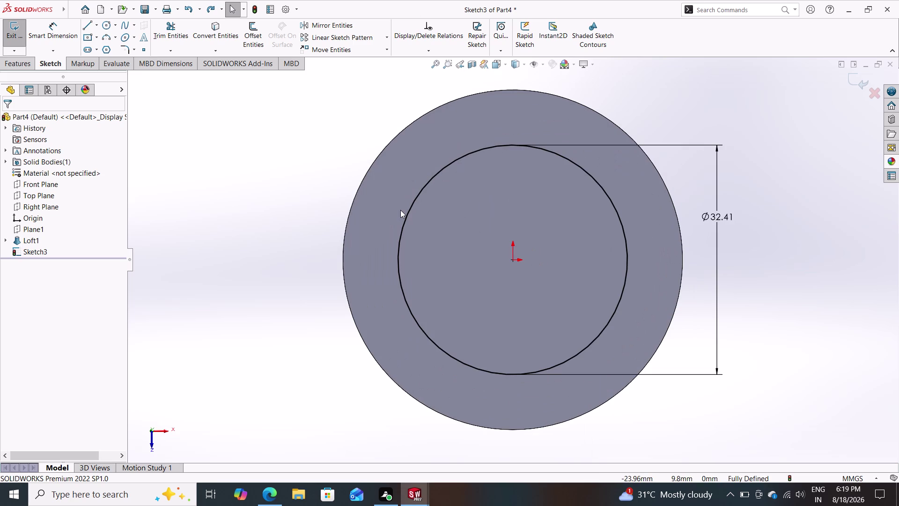
key(ctrl+z)
key(ctrl+z)
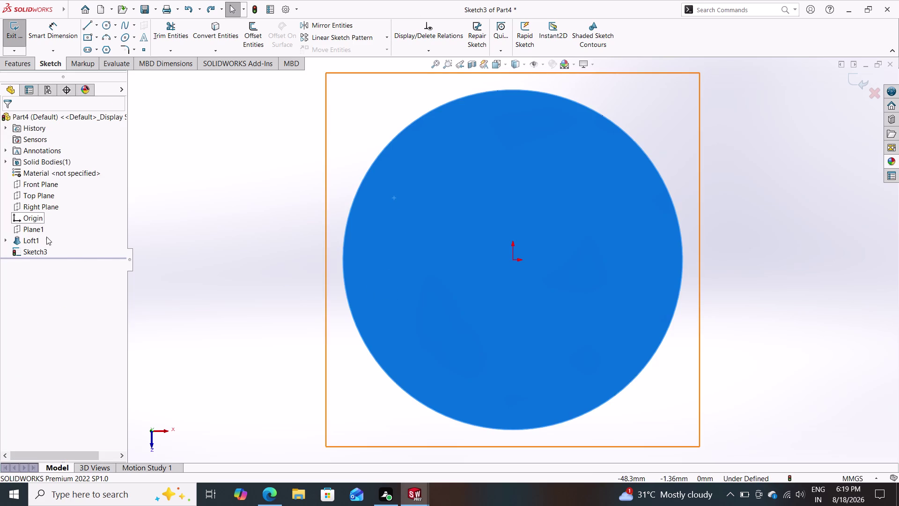
click(25, 245)
click(32, 279)
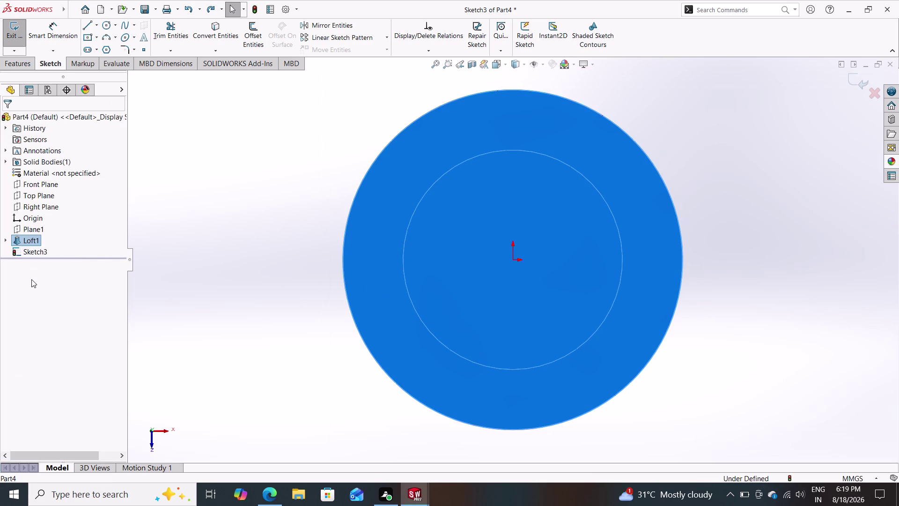
key(ctrl+z)
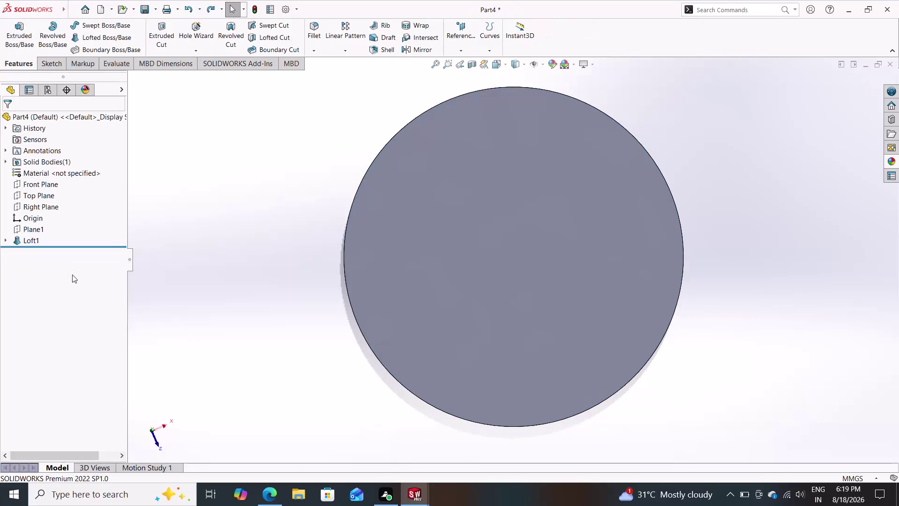
Undo Loft1 and open Sketch1 for editing.
key(ctrl+z)
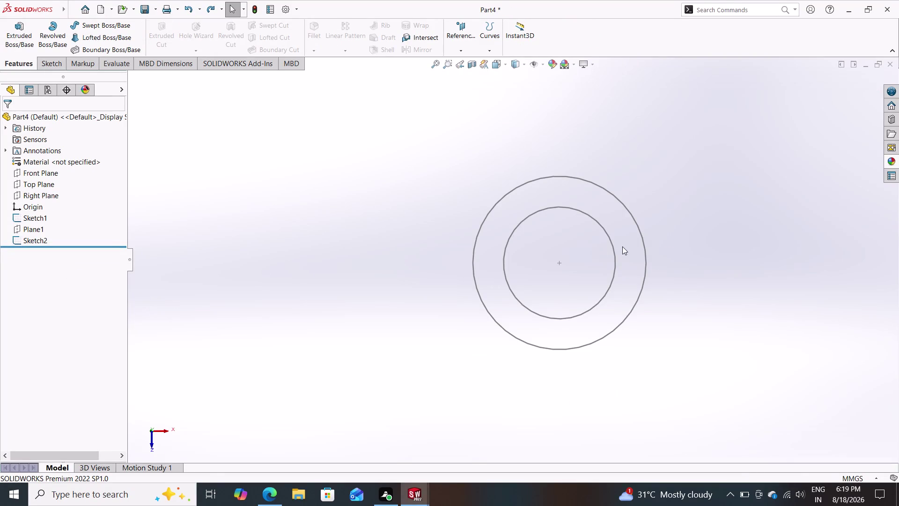
click(610, 238)
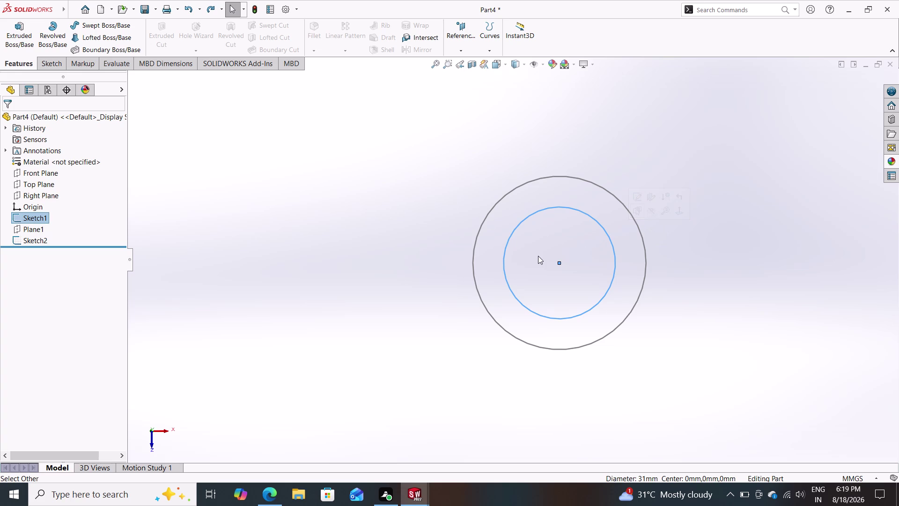
click(38, 218)
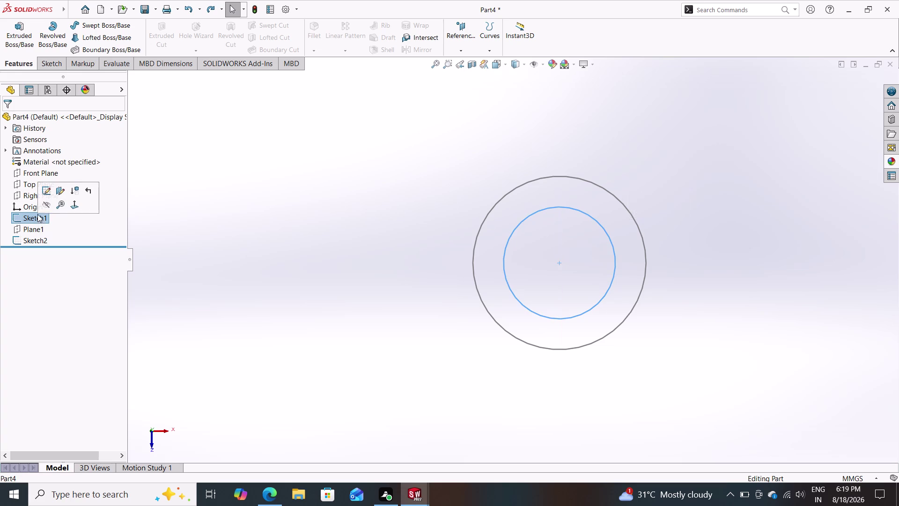
click(45, 194)
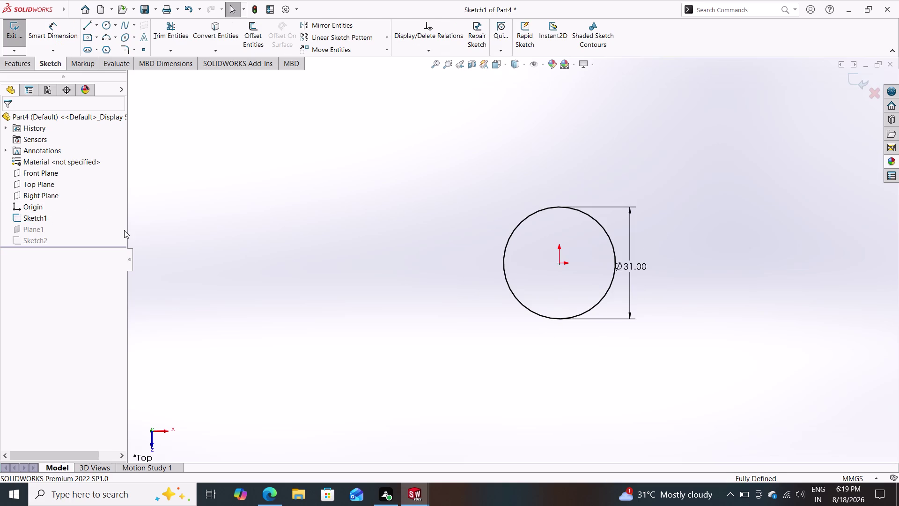
Change the Sketch1 circle diameter from 31 to 43 mm and exit the sketch.
double_click(632, 266)
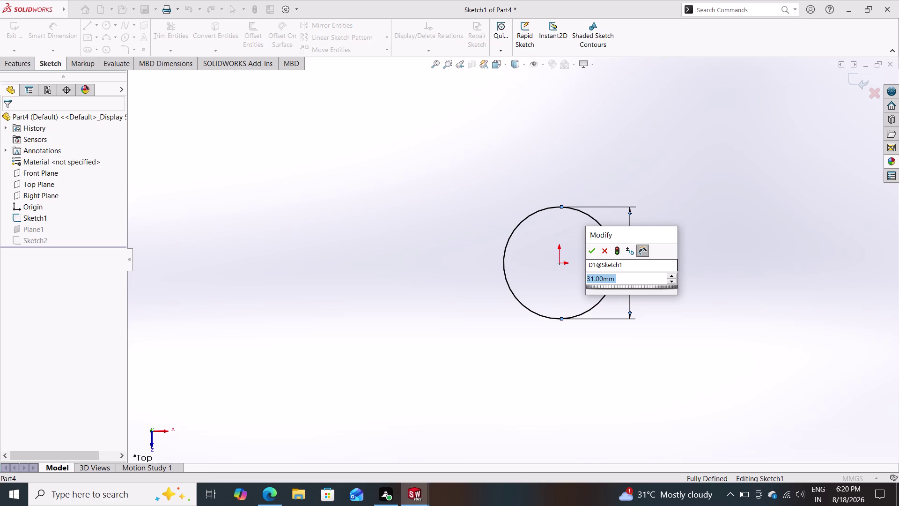
text(43)
key(Return)
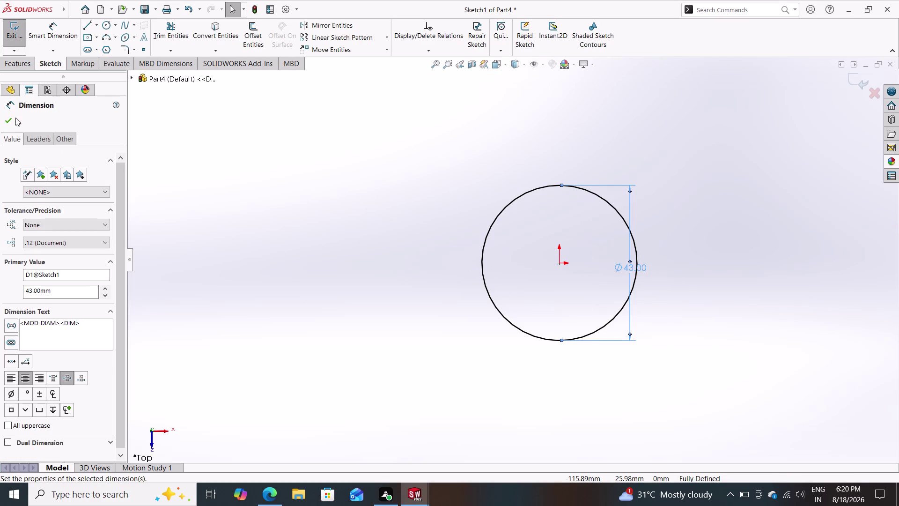
click(9, 121)
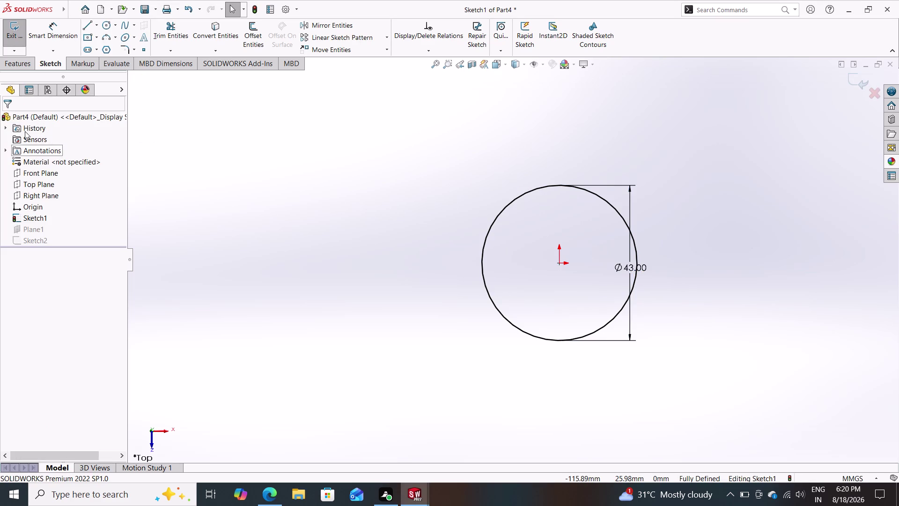
click(23, 65)
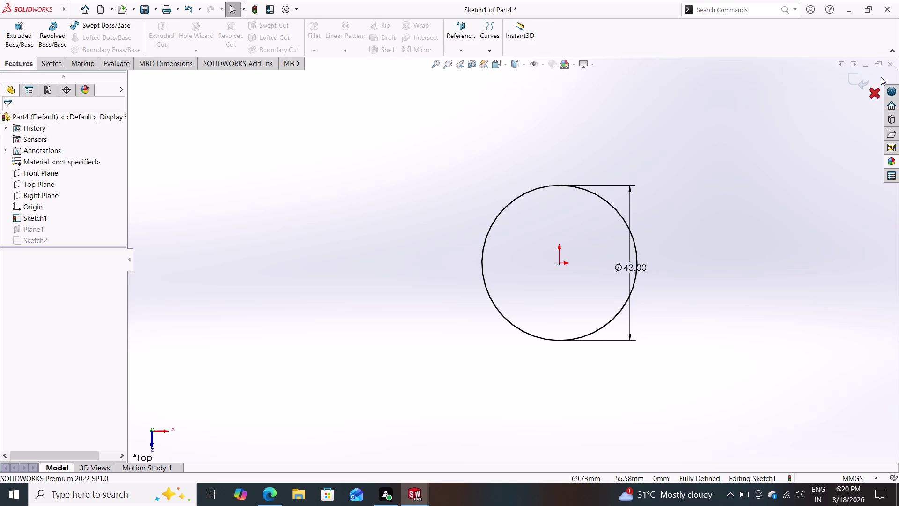
click(864, 82)
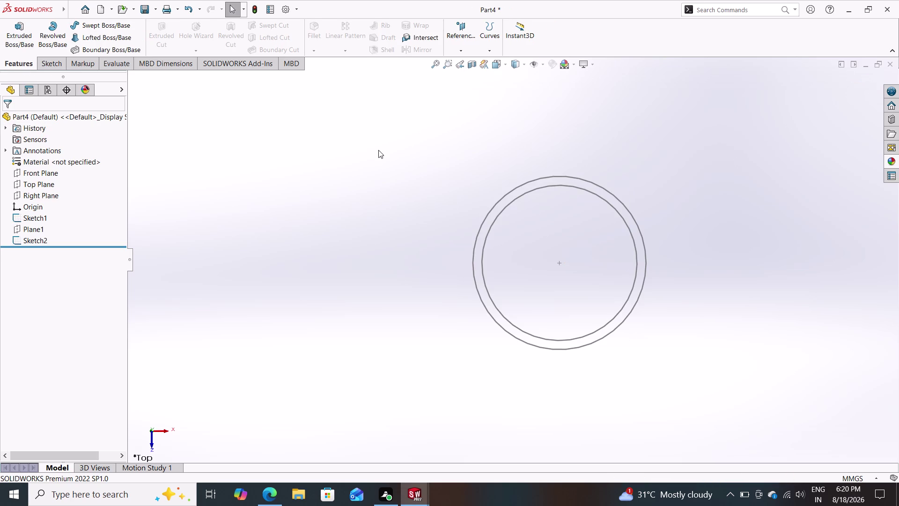
click(104, 39)
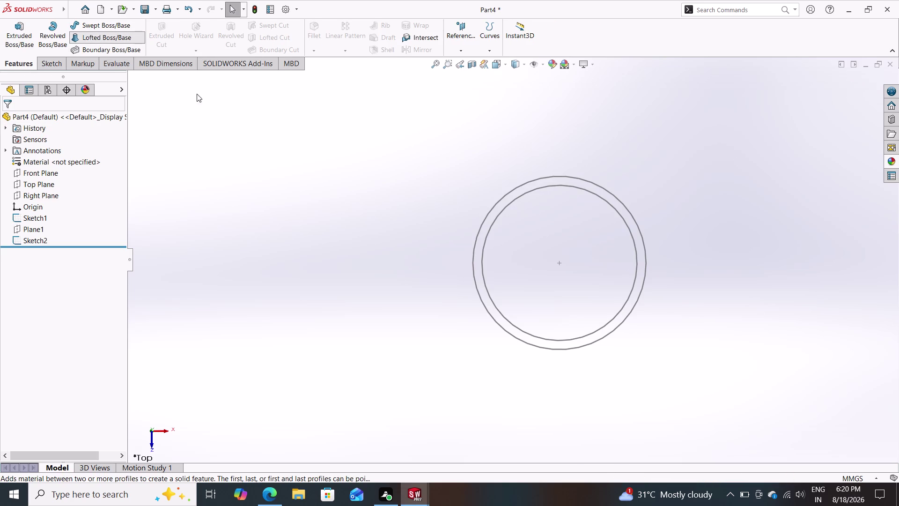
click(489, 293)
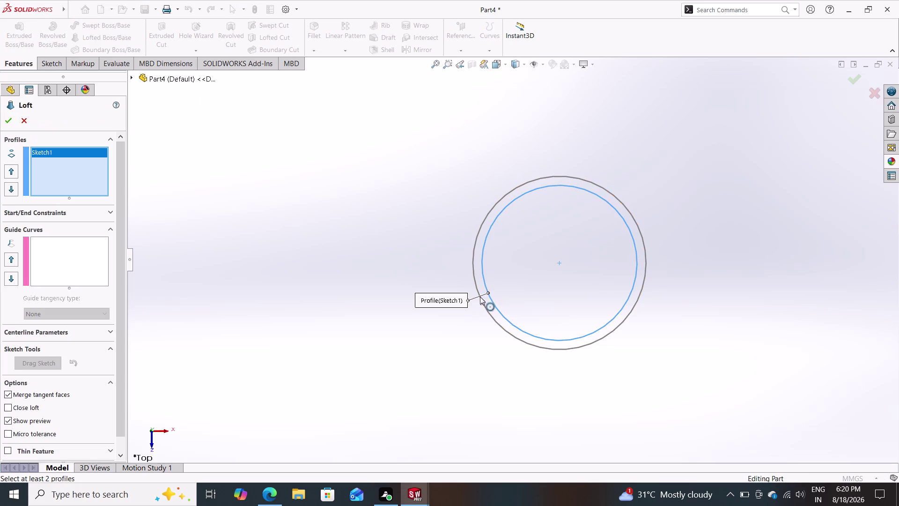
click(480, 297)
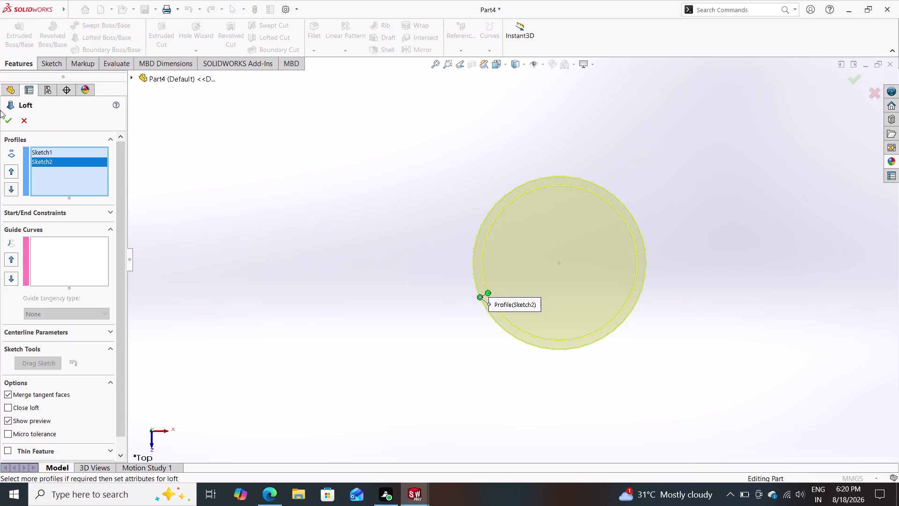
click(11, 120)
middle_drag(285, 272, 284, 271)
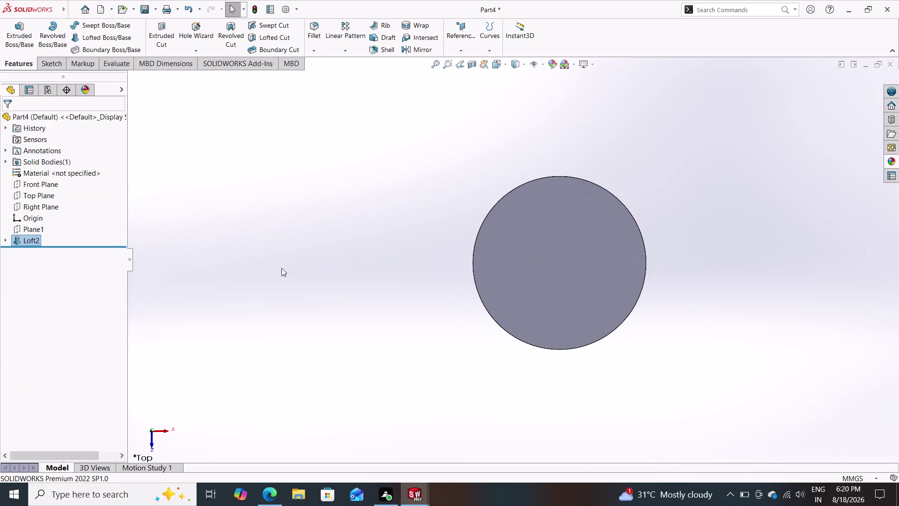
middle_drag(284, 271, 333, 86)
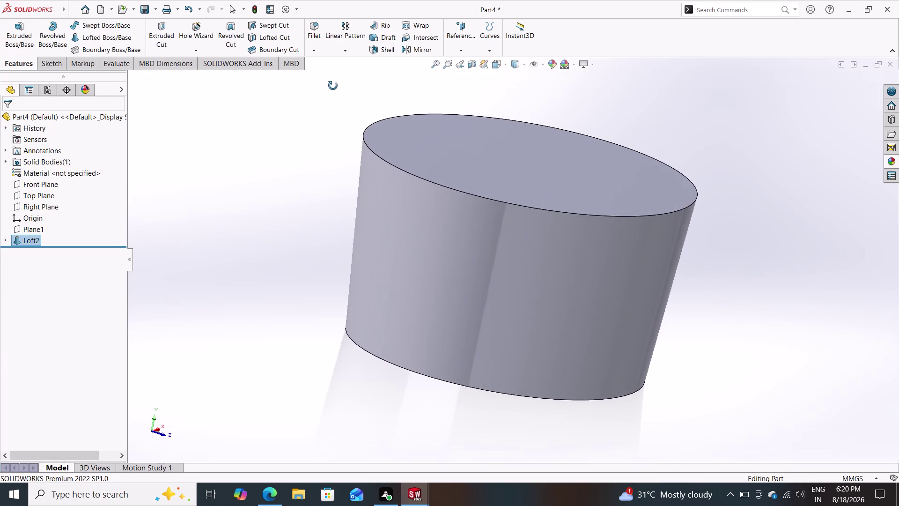
middle_drag(333, 86, 317, 35)
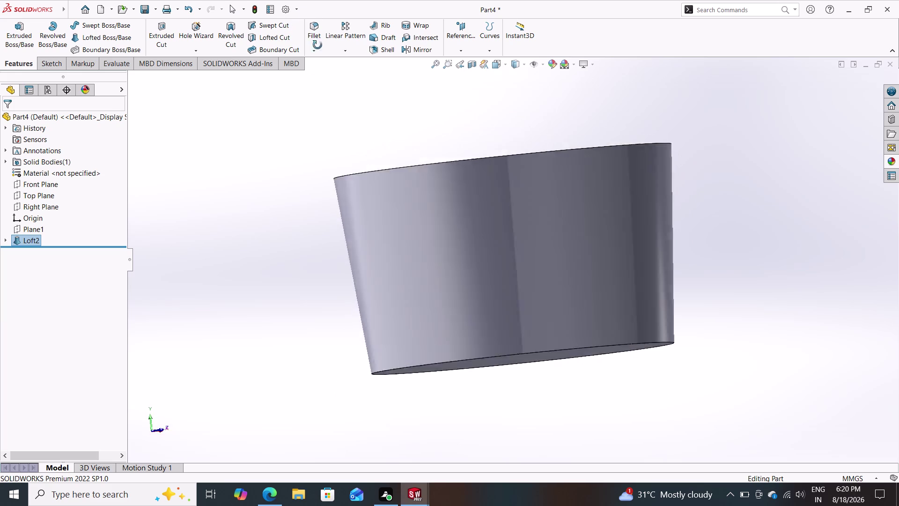
middle_drag(318, 35, 312, 108)
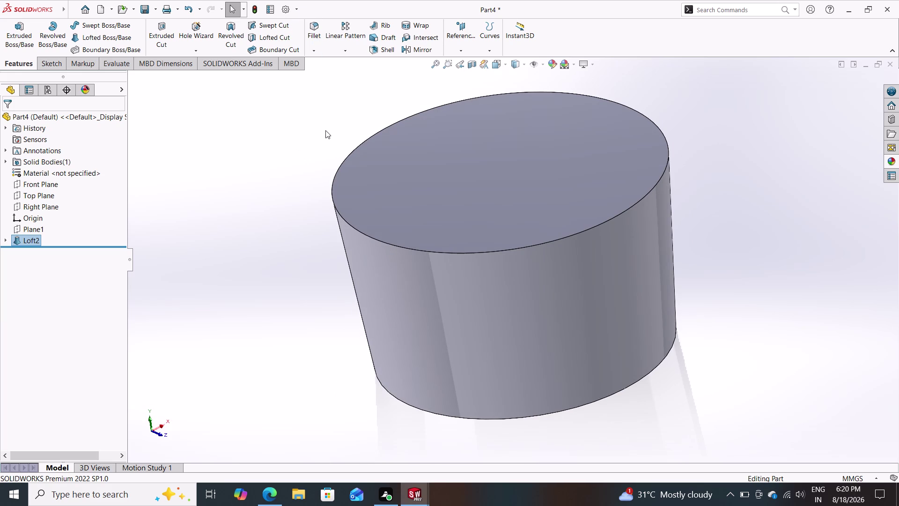
middle_drag(284, 154, 291, 171)
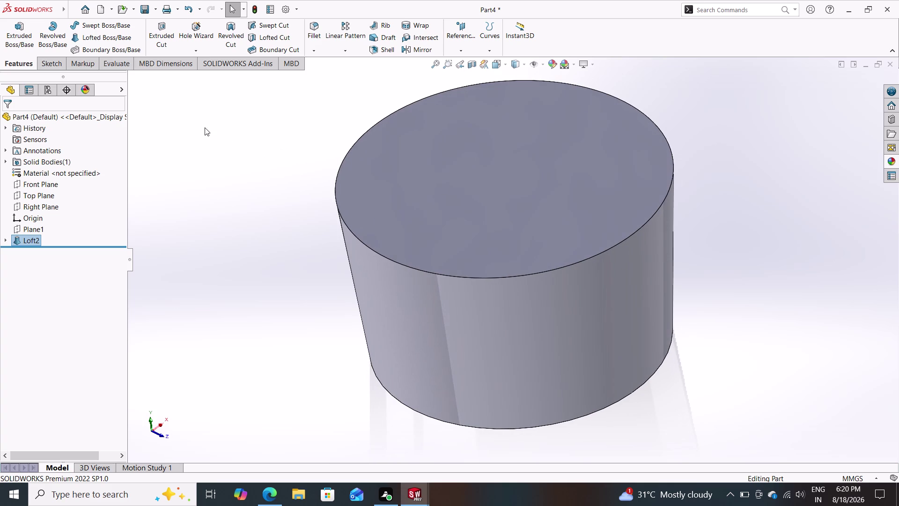
click(49, 65)
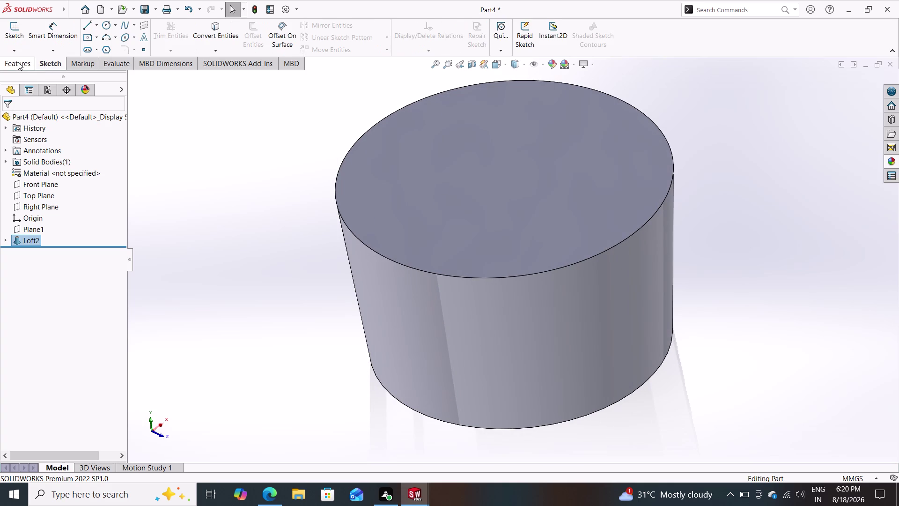
click(18, 62)
click(52, 57)
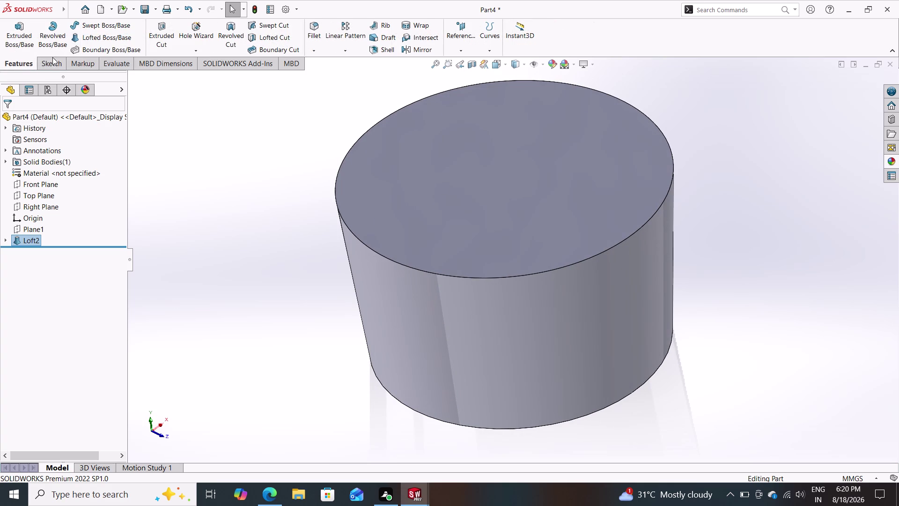
click(49, 66)
click(106, 28)
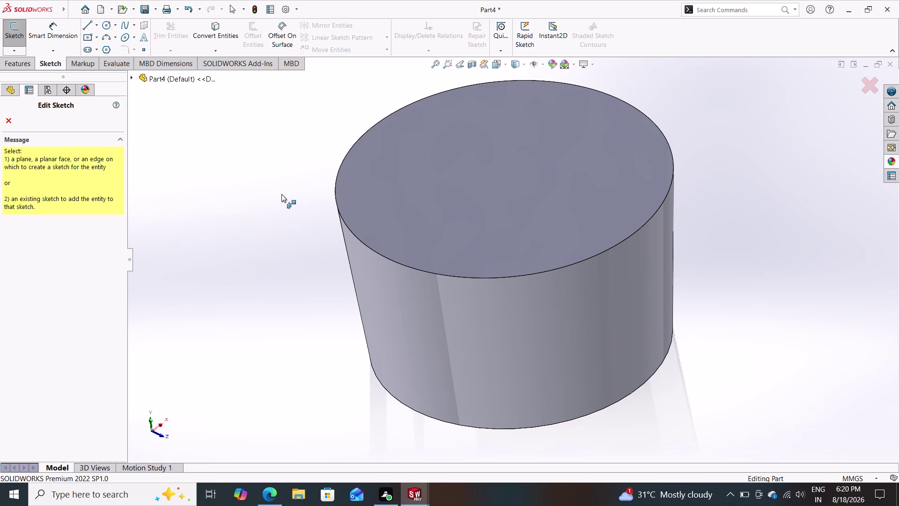
click(7, 118)
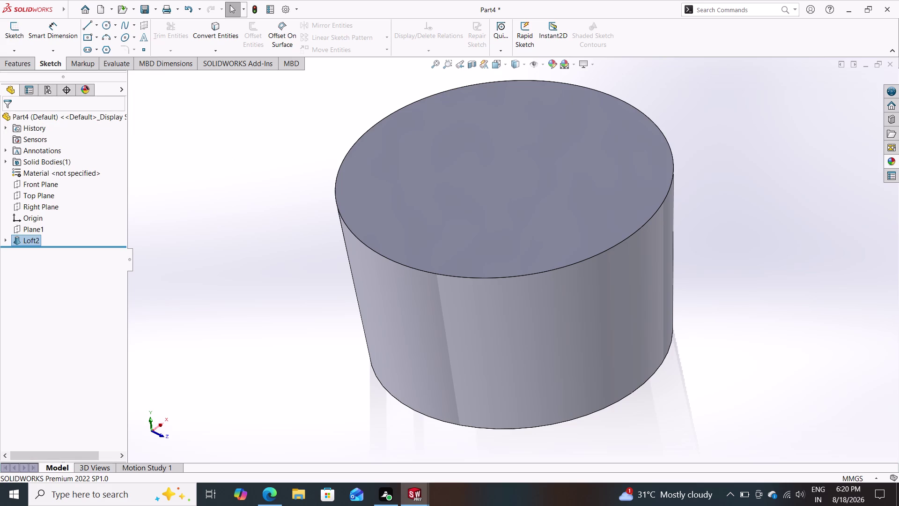
click(22, 62)
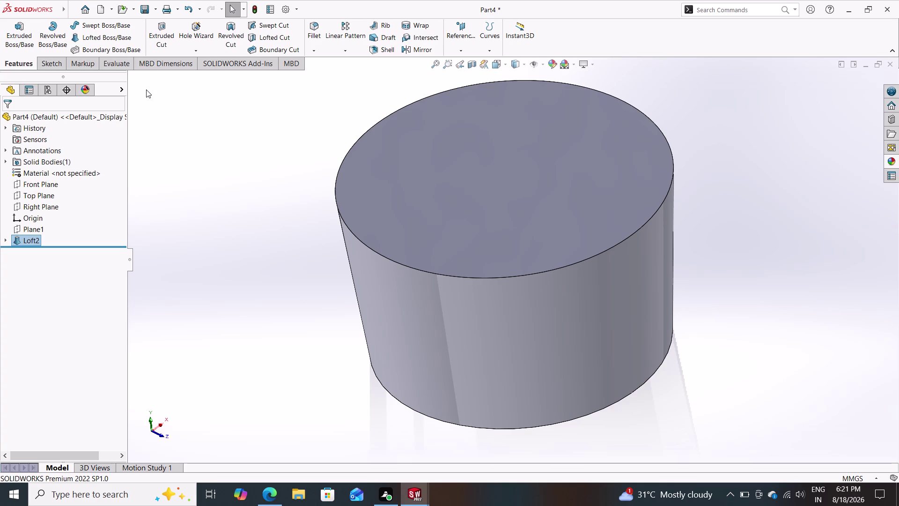
click(417, 493)
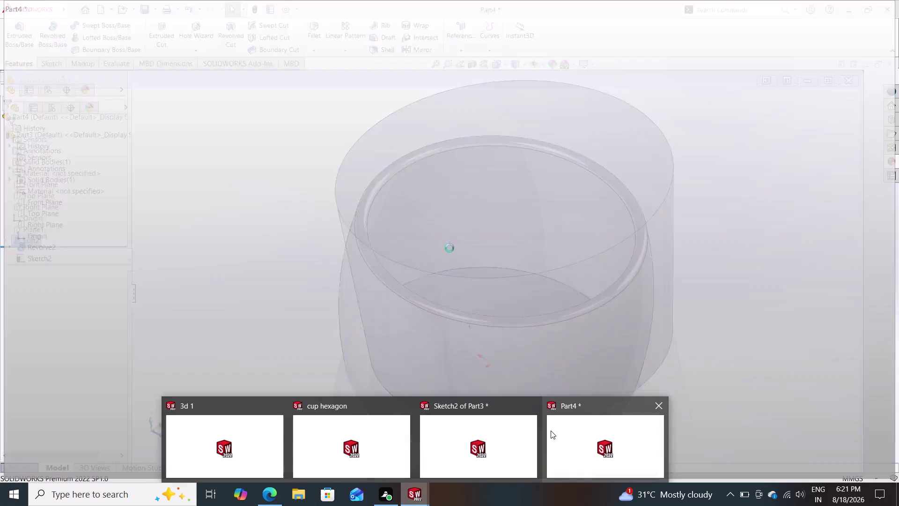
Switch to the Part3 cup window, dismiss the save prompt, and adjust the view.
click(659, 404)
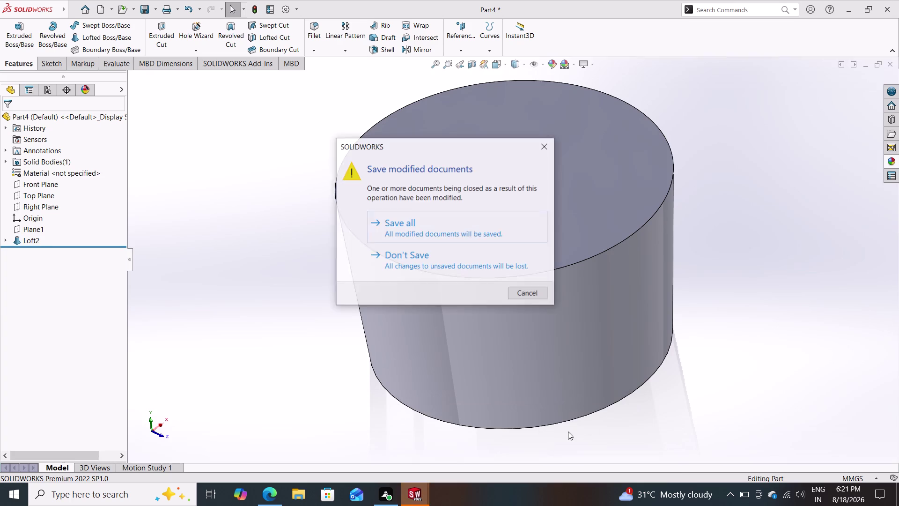
click(440, 254)
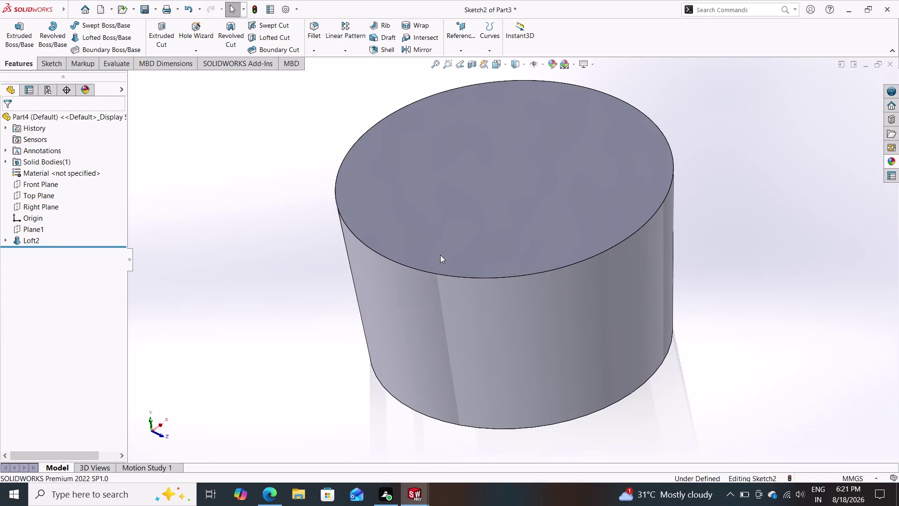
middle_drag(343, 302, 304, 307)
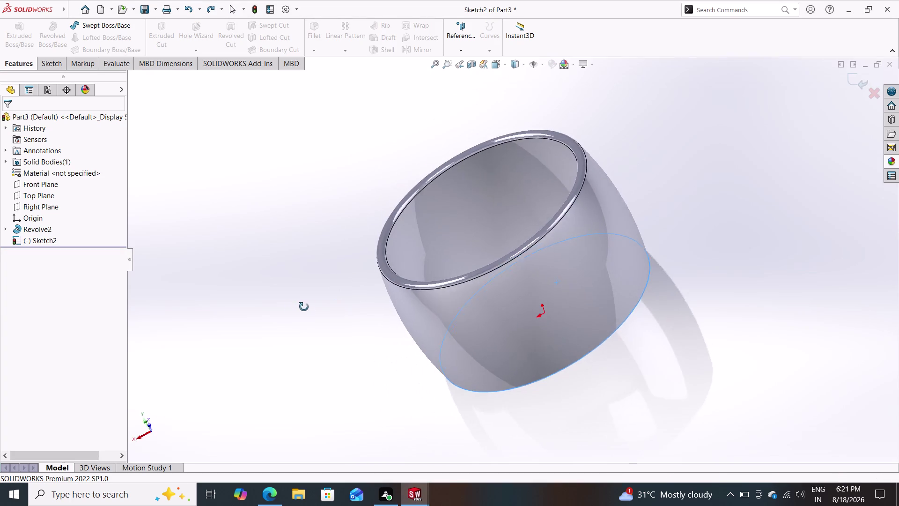
middle_drag(304, 307, 469, 289)
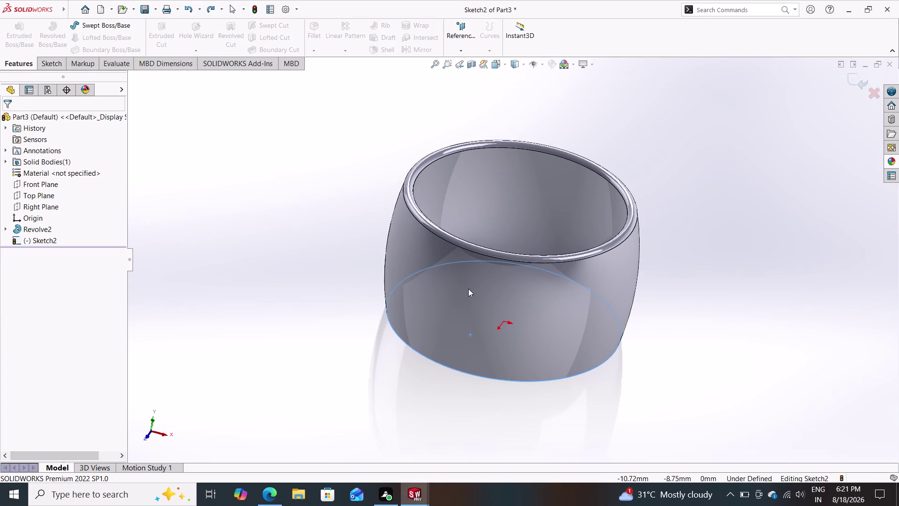
scroll(down, 3)
scroll(up, 3)
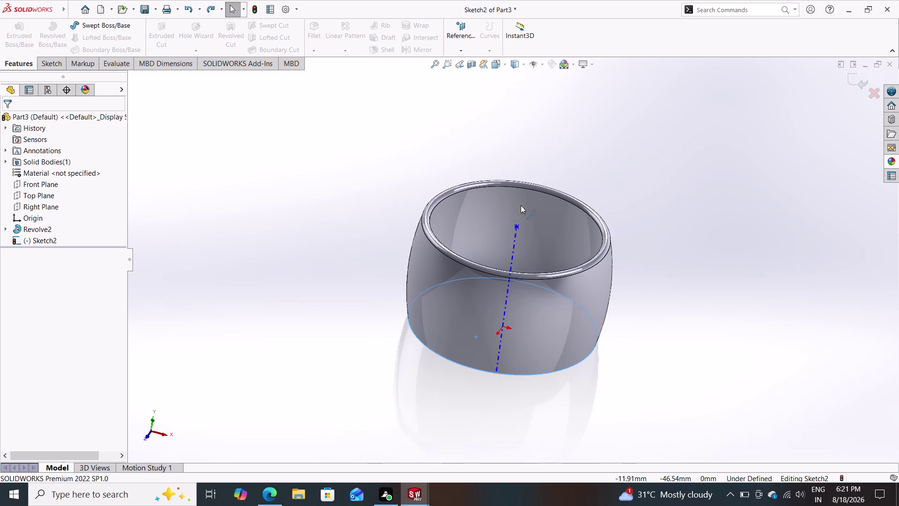
scroll(up, 3)
key(Escape)
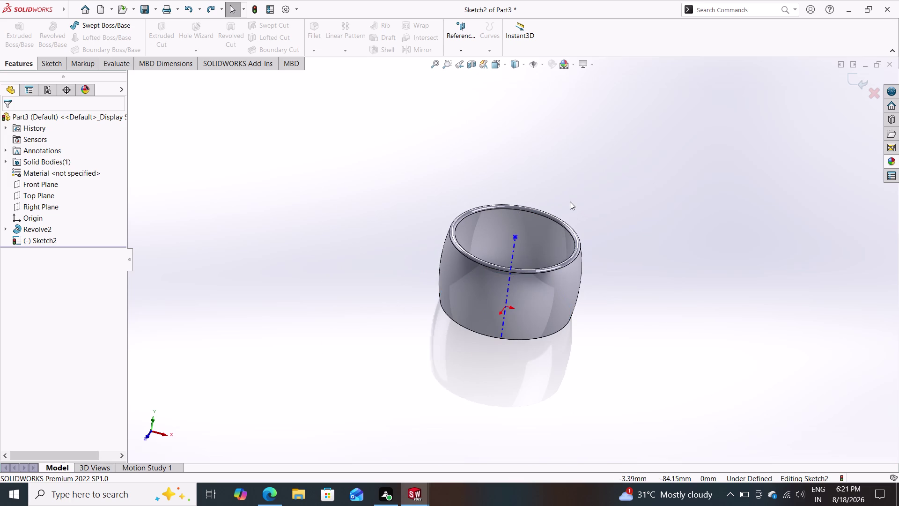
key(Escape)
Orbit around the cup to inspect its inside, rim, bottom and outside.
middle_drag(537, 288, 496, 332)
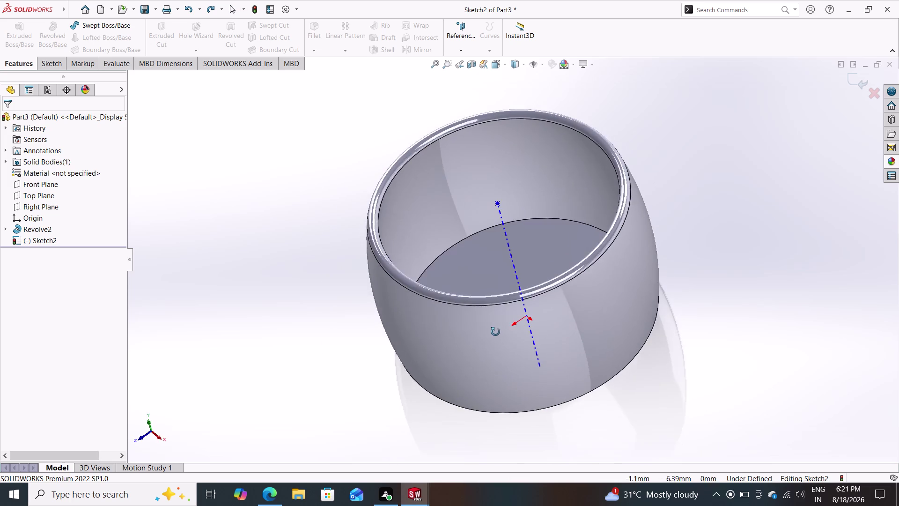
middle_drag(496, 332, 473, 249)
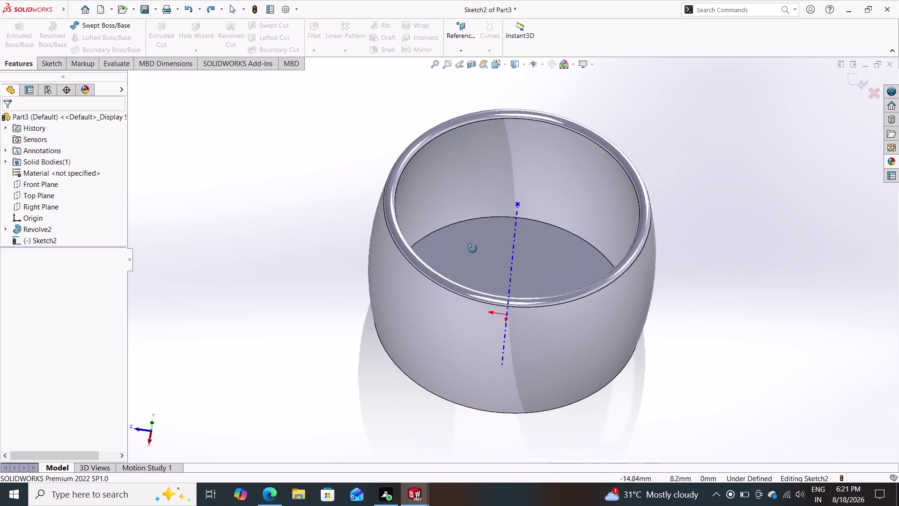
middle_drag(473, 249, 461, 189)
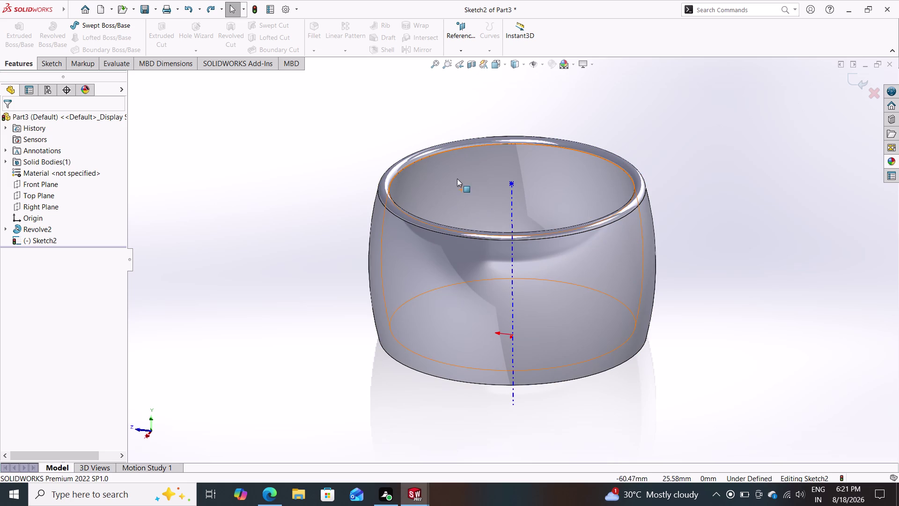
middle_drag(341, 156, 313, 261)
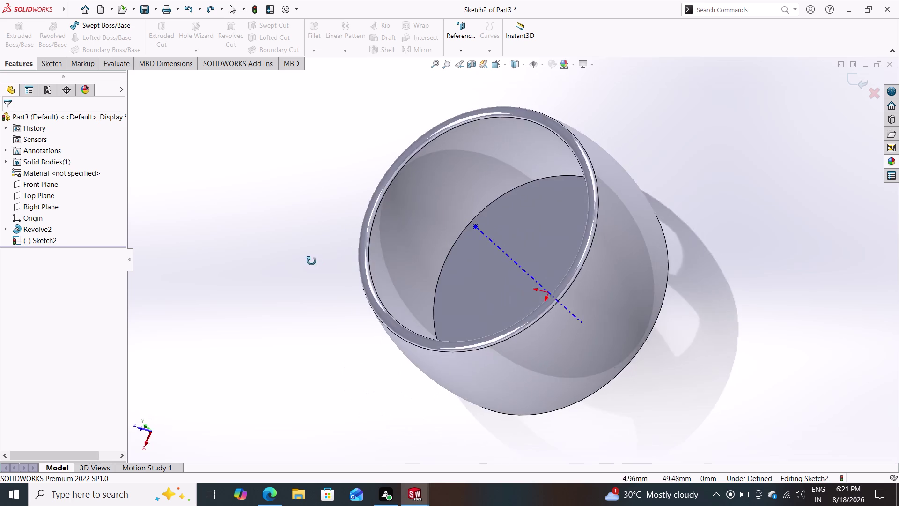
middle_drag(313, 262, 361, 153)
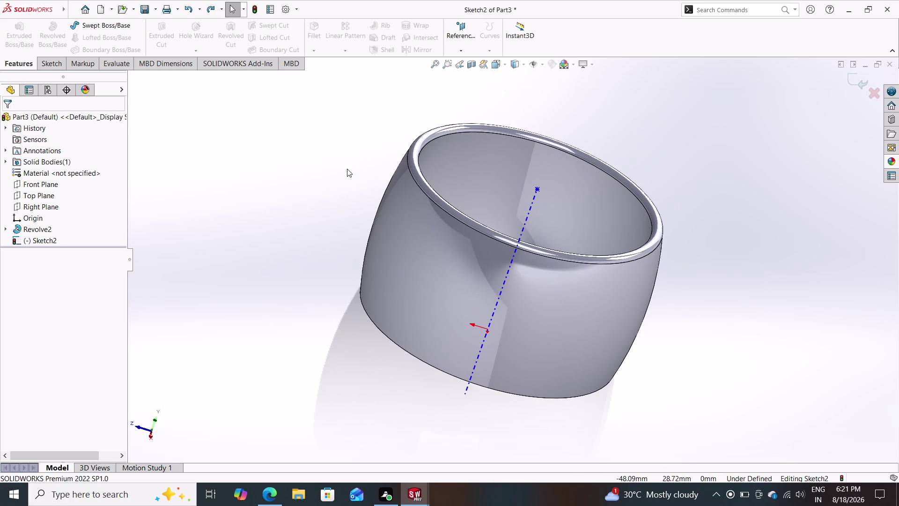
middle_drag(371, 198, 327, 267)
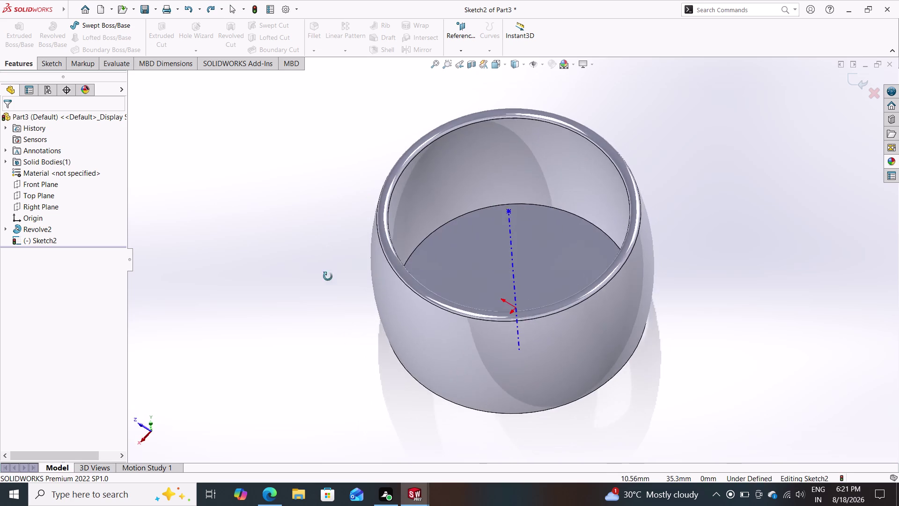
middle_drag(327, 267, 378, 227)
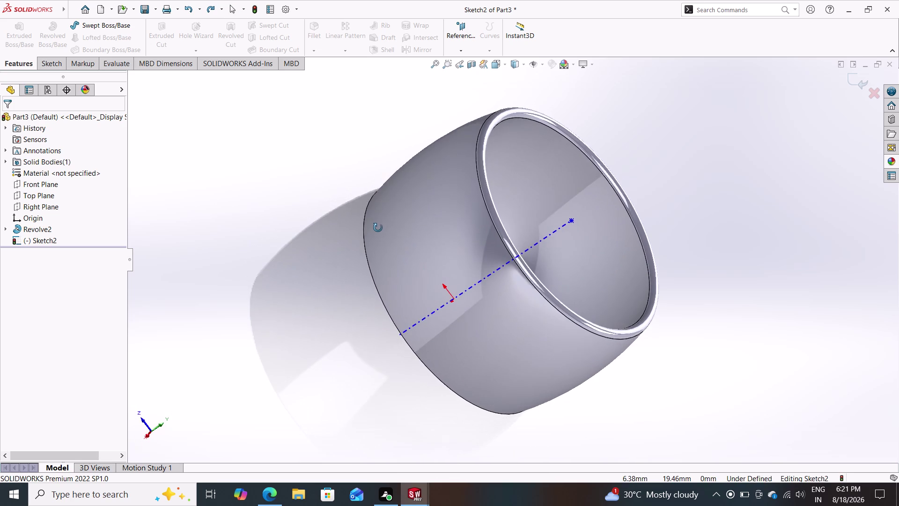
middle_drag(378, 227, 368, 236)
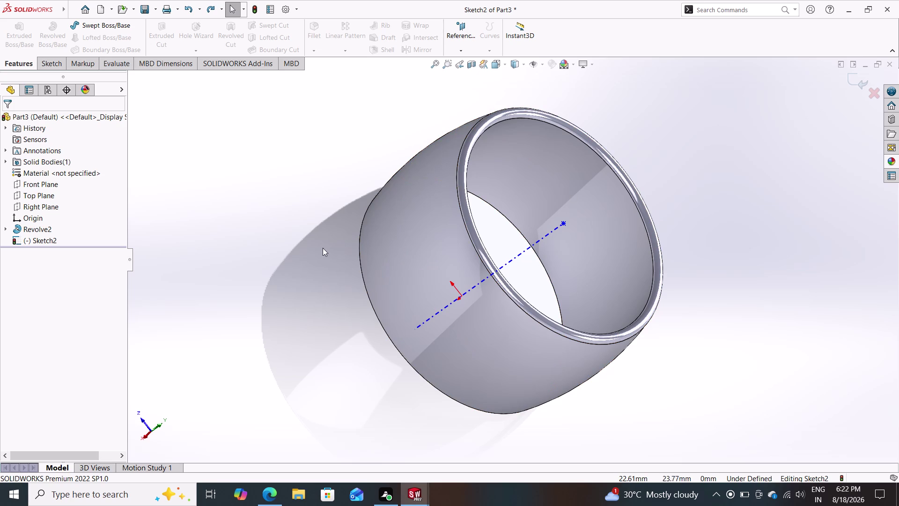
middle_drag(323, 248, 302, 240)
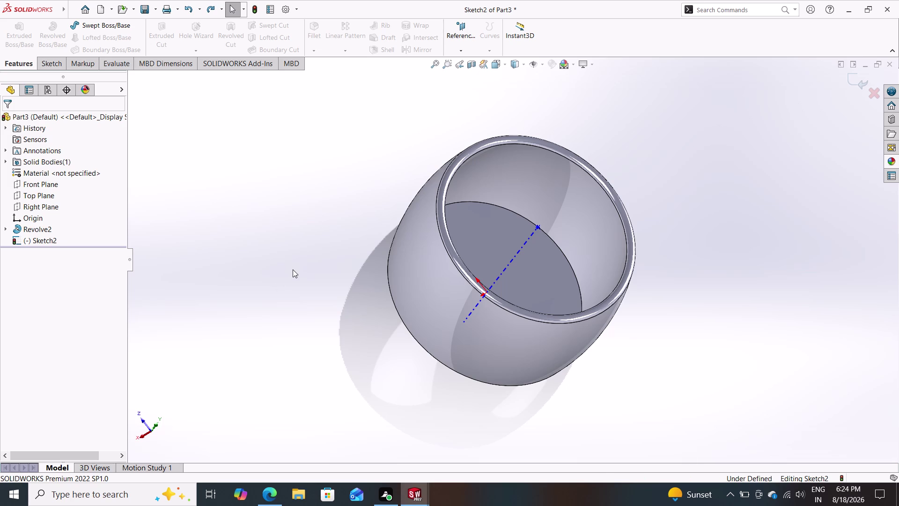
Orbit to the cup's bottom face and exit the unfinished Sketch2.
middle_drag(339, 324, 304, 336)
middle_drag(304, 336, 302, 335)
middle_drag(339, 323, 151, 286)
click(455, 266)
click(479, 256)
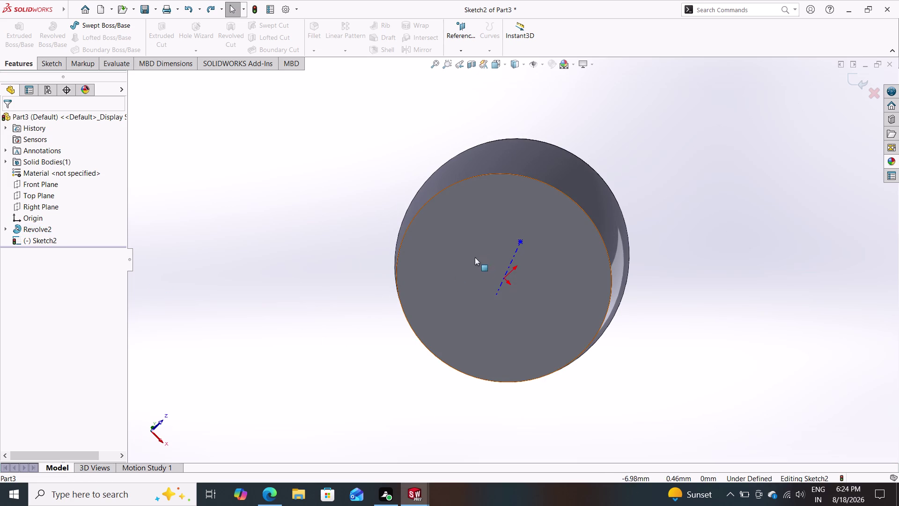
click(428, 268)
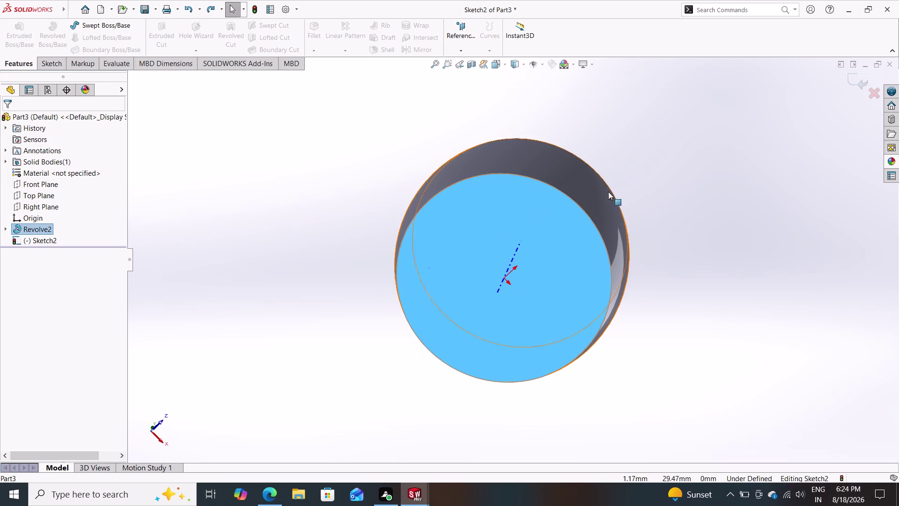
click(863, 81)
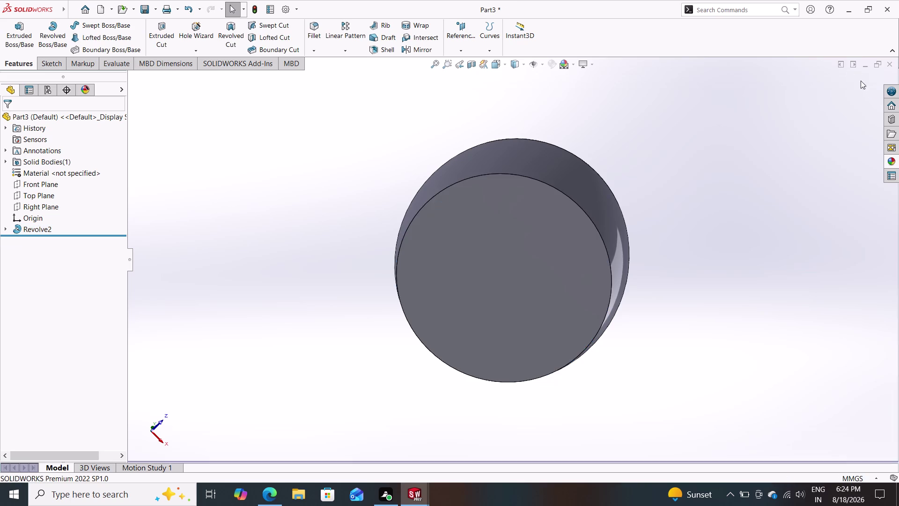
Sketch a center circle at the origin on the cup's bottom face.
click(493, 294)
click(535, 264)
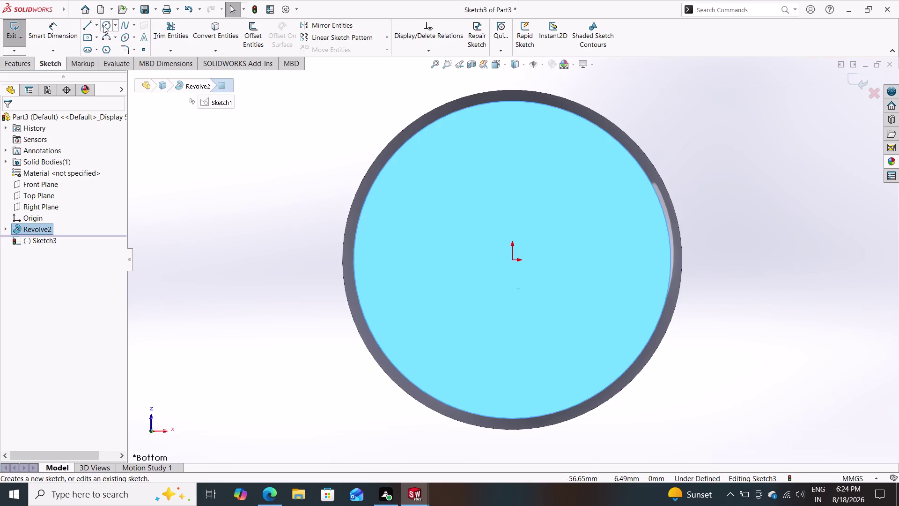
click(103, 22)
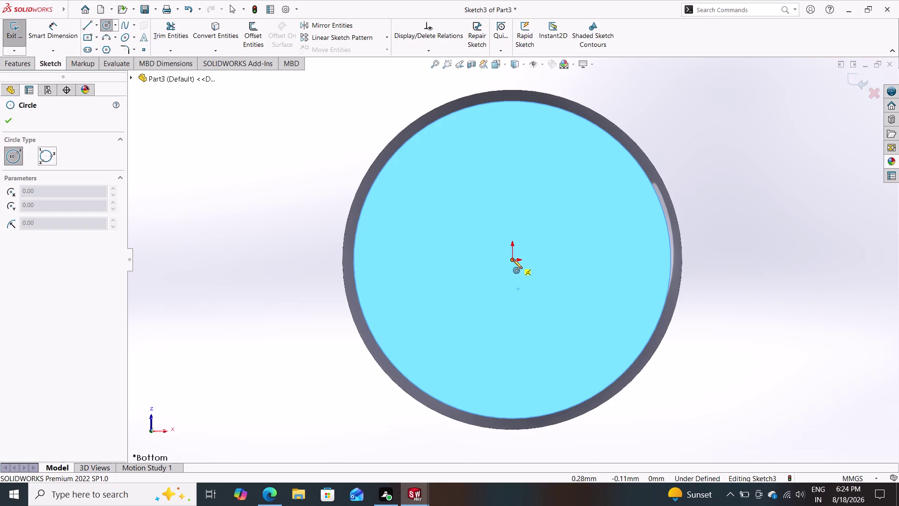
click(512, 259)
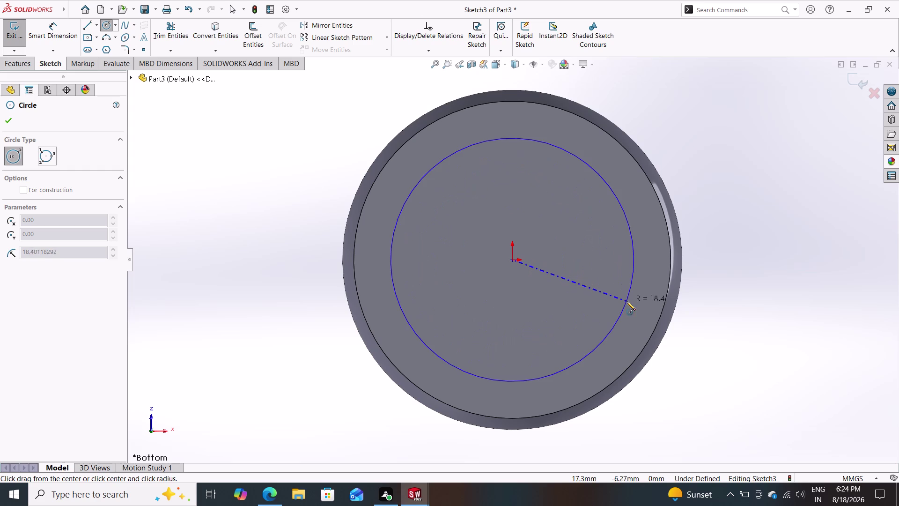
click(627, 301)
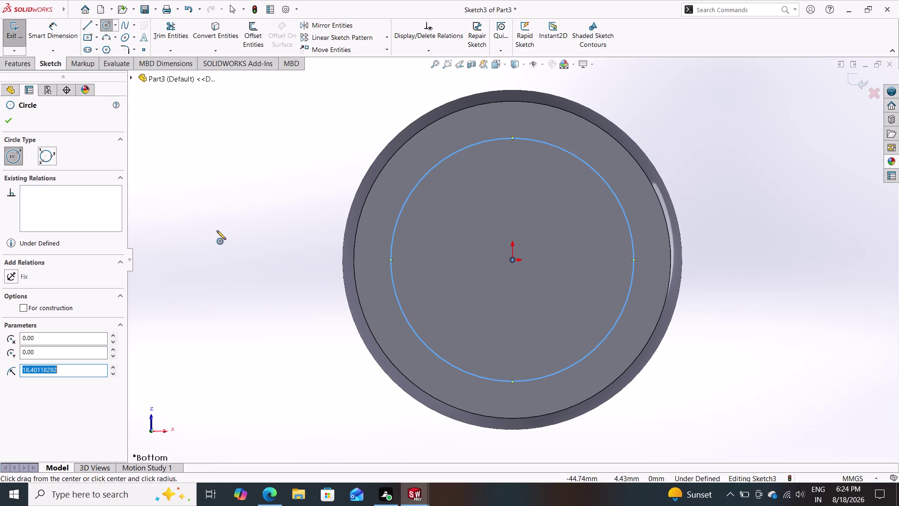
click(56, 36)
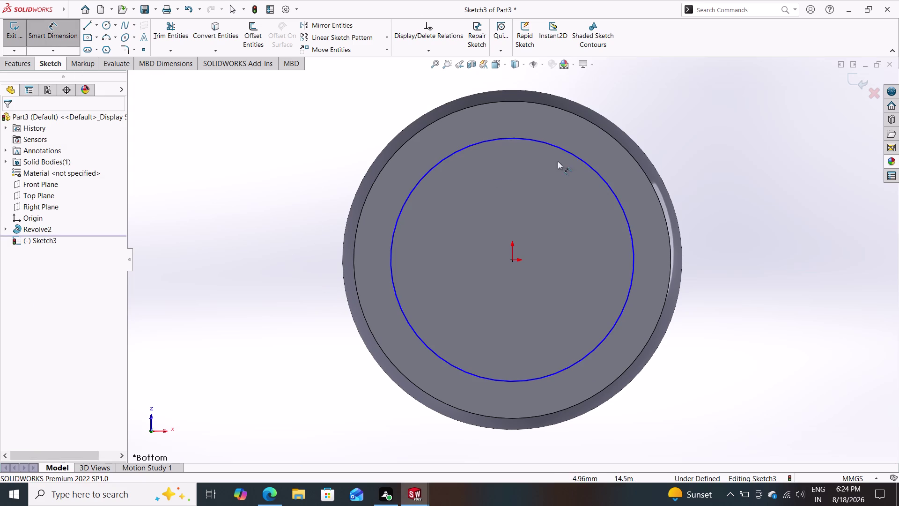
Give the bottom circle a 31 mm diameter dimension and close Sketch3.
click(579, 157)
click(681, 99)
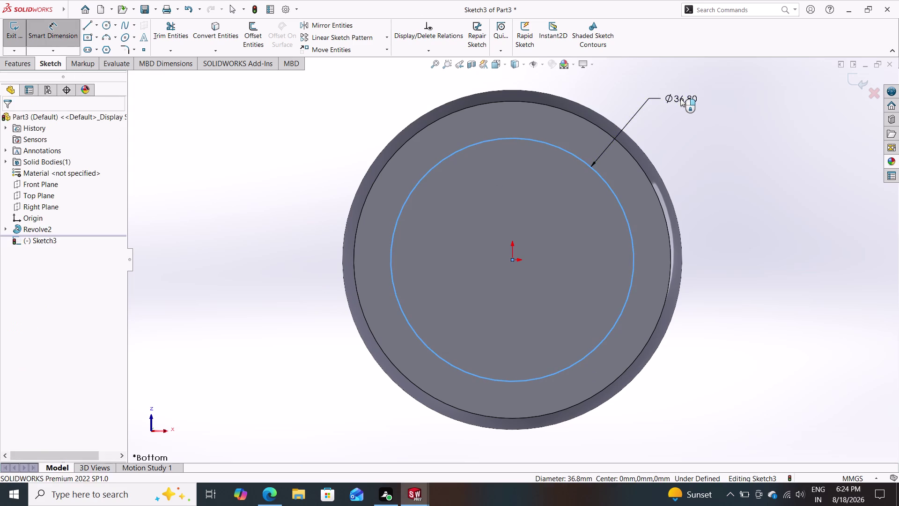
text(31)
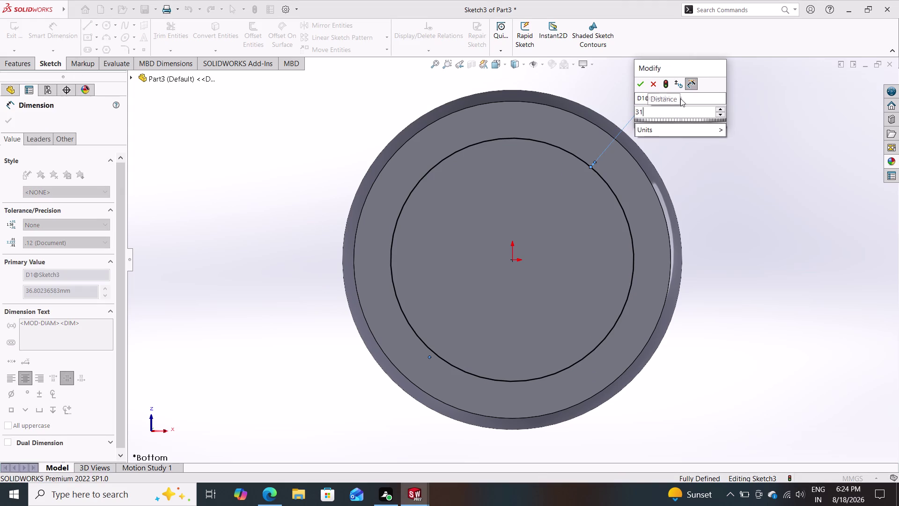
key(Return)
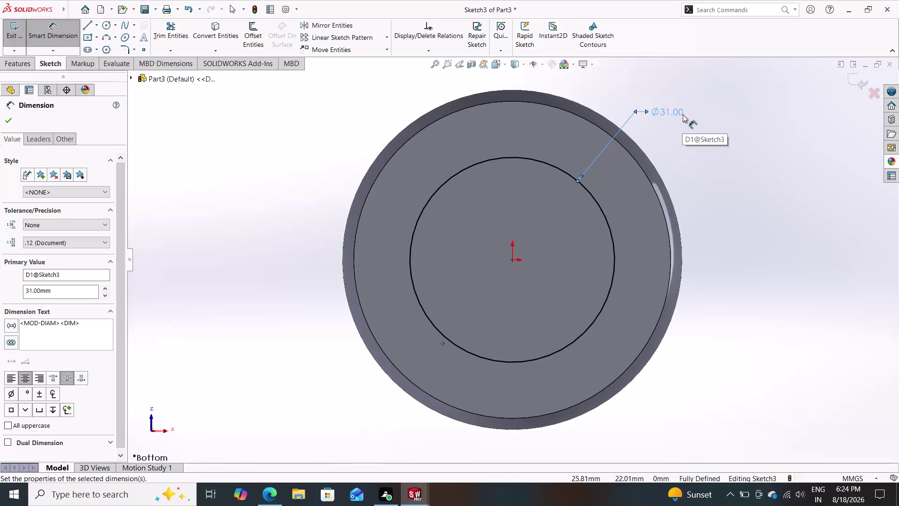
middle_drag(241, 202, 264, 203)
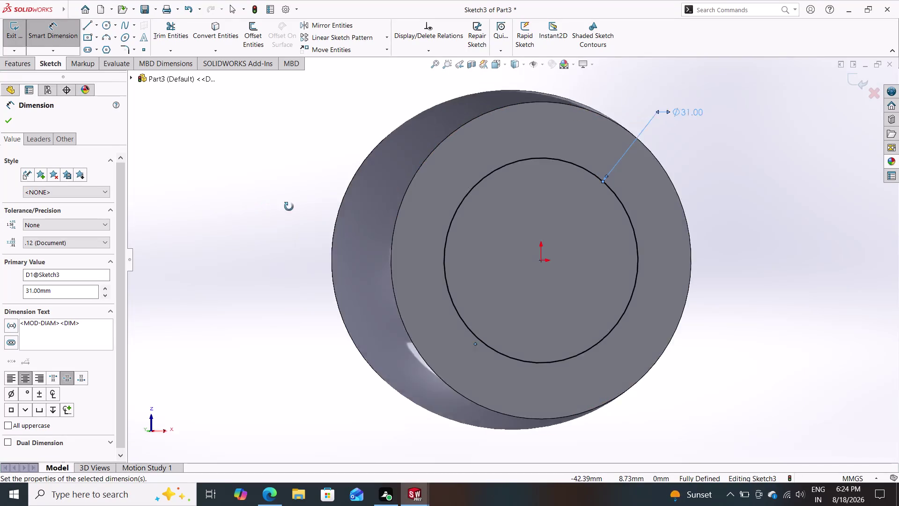
middle_drag(265, 204, 425, 169)
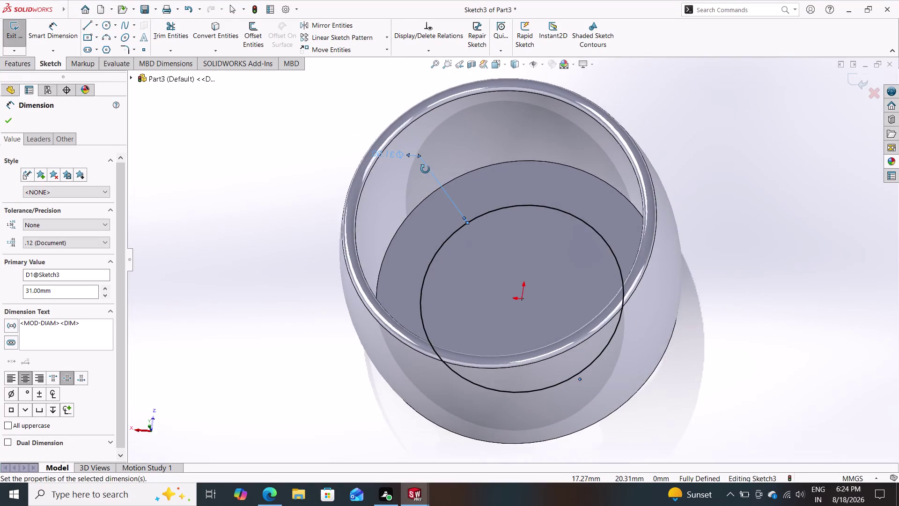
middle_drag(425, 169, 438, 112)
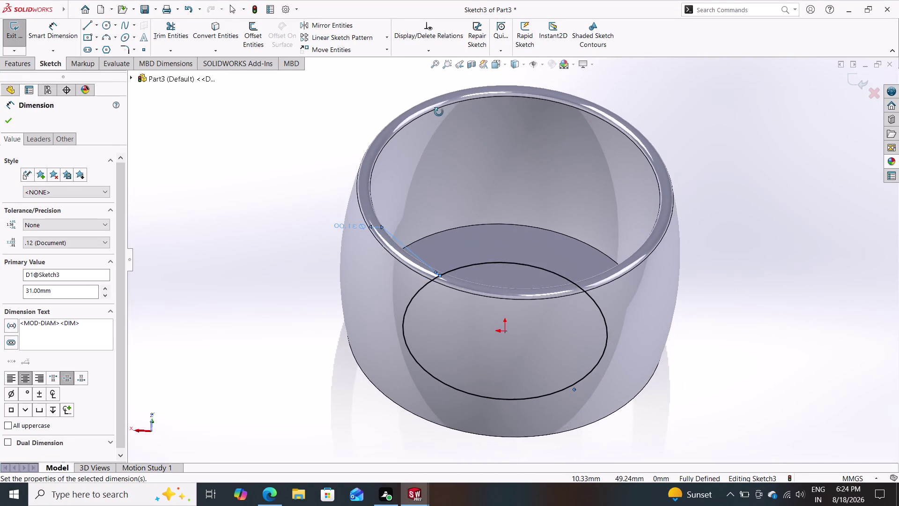
middle_drag(438, 112, 444, 117)
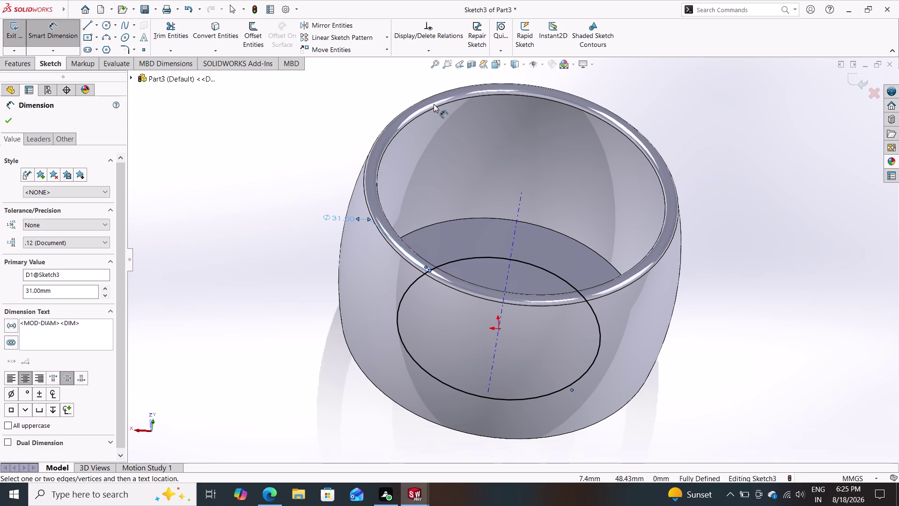
click(854, 81)
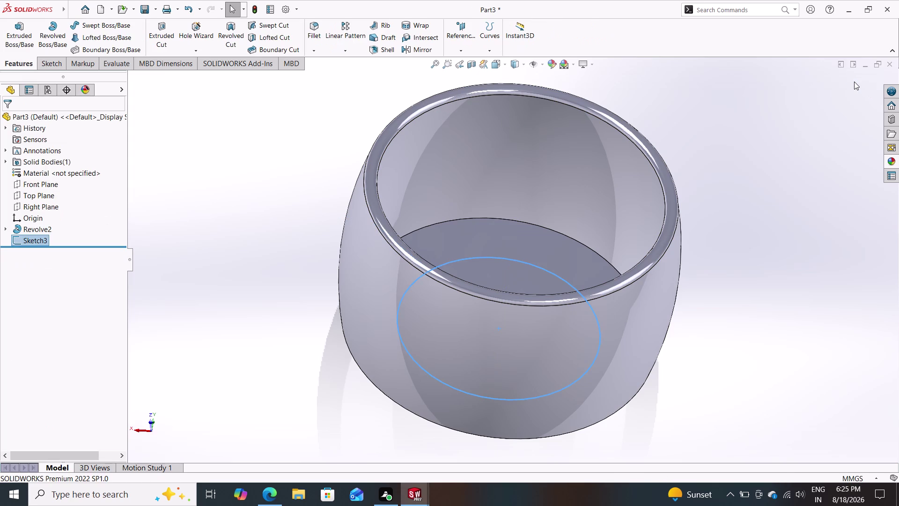
click(373, 166)
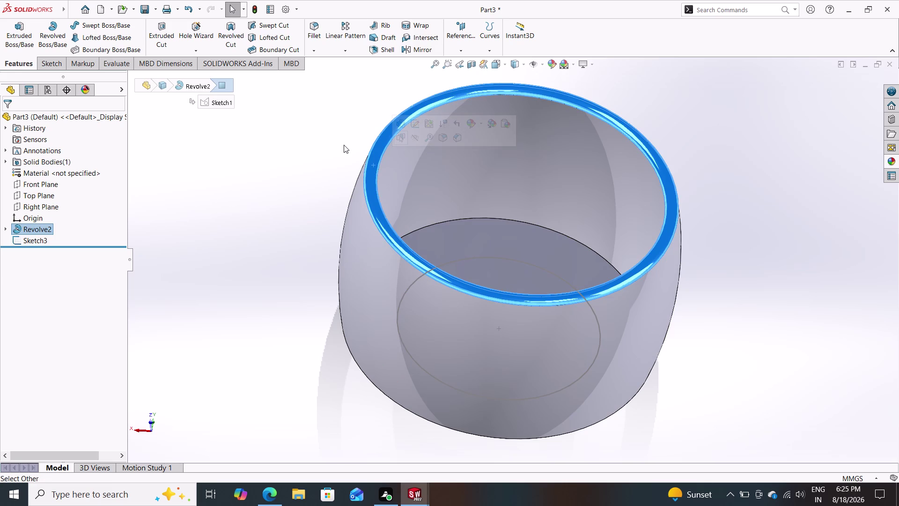
key(Escape)
key(Escape)
key(Escape)
middle_drag(296, 149, 289, 166)
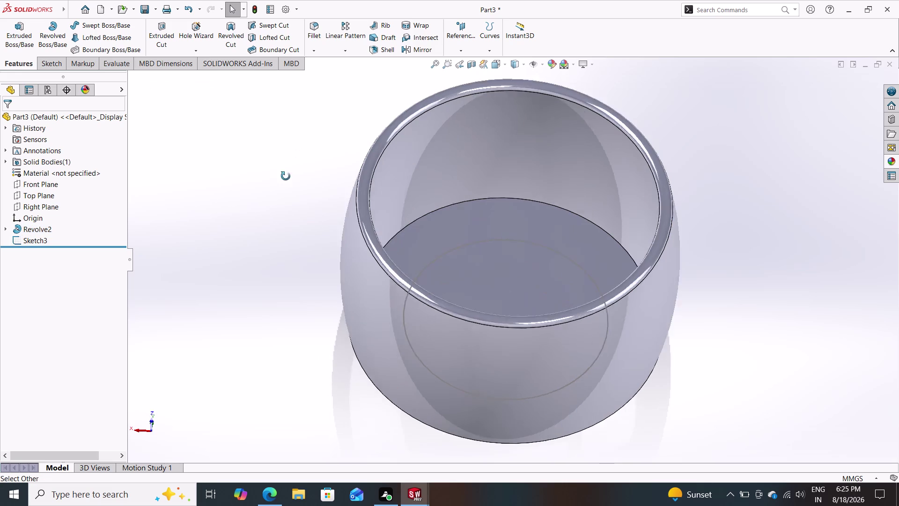
middle_drag(289, 166, 299, 222)
click(390, 193)
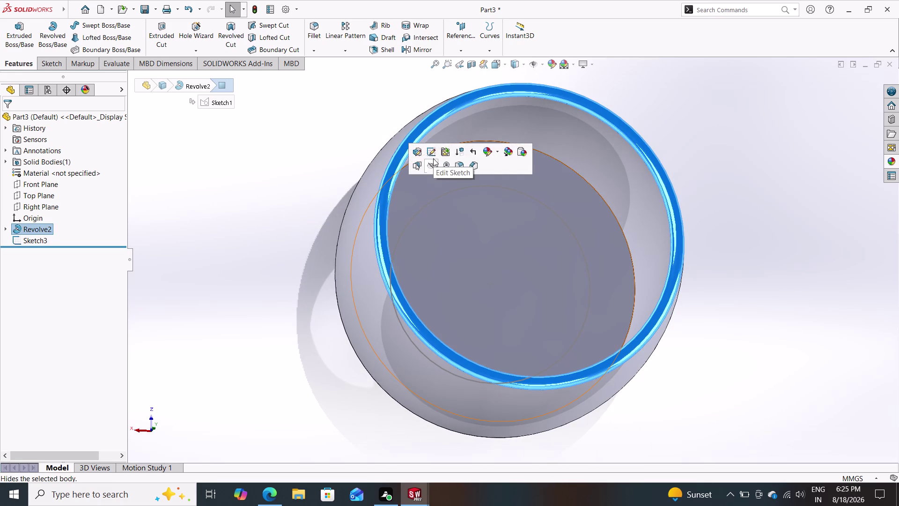
key(Escape)
key(Escape)
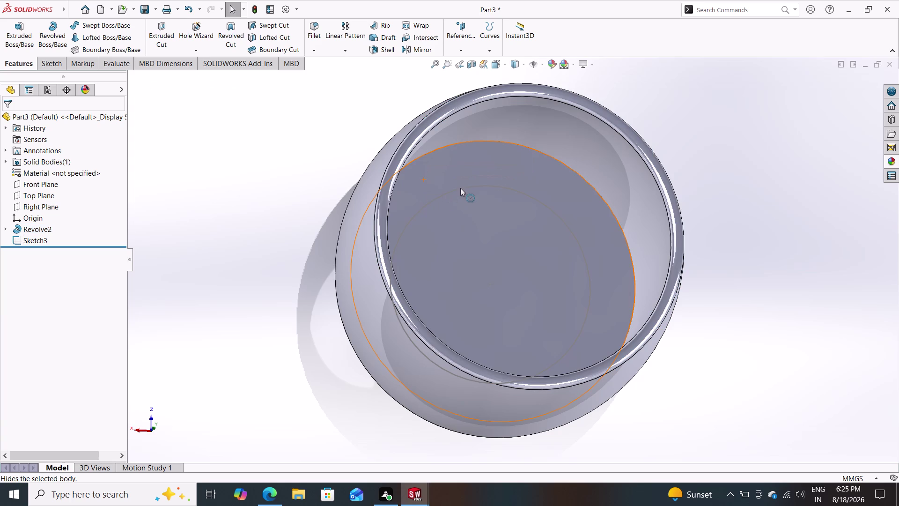
click(473, 131)
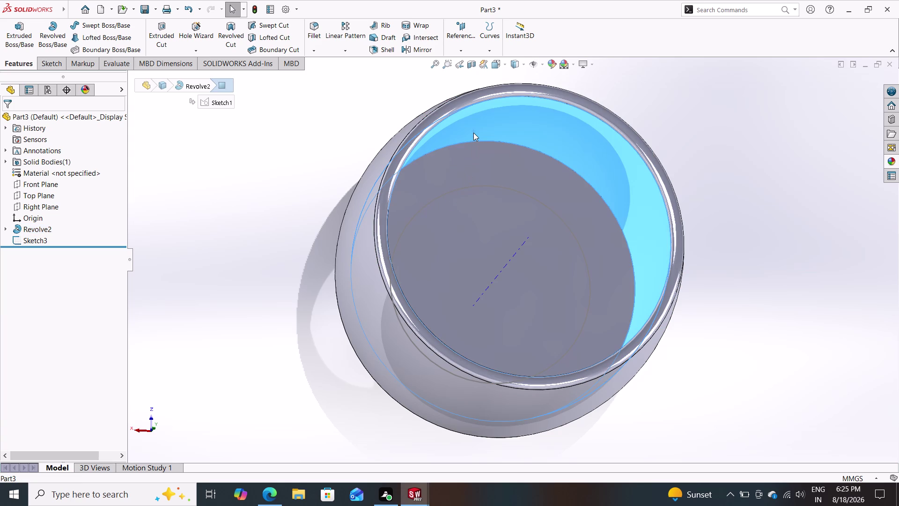
key(Escape)
key(Escape)
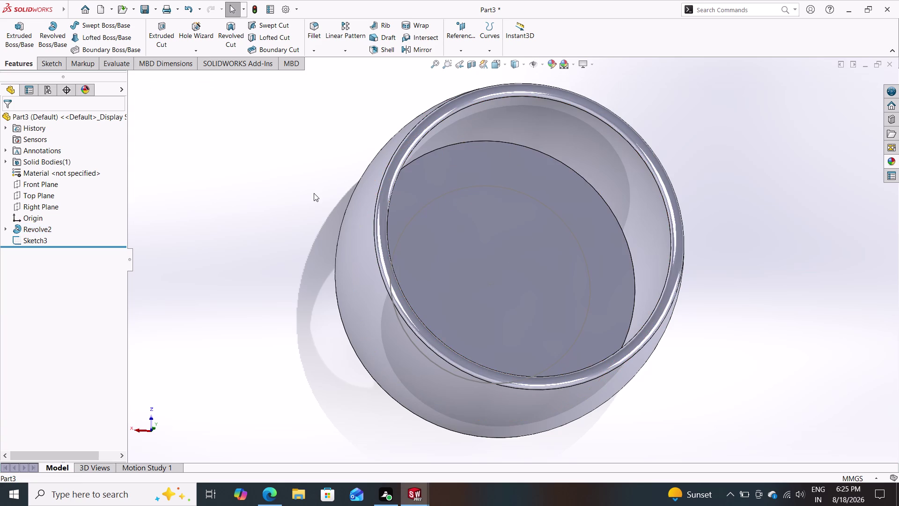
middle_drag(307, 192, 298, 236)
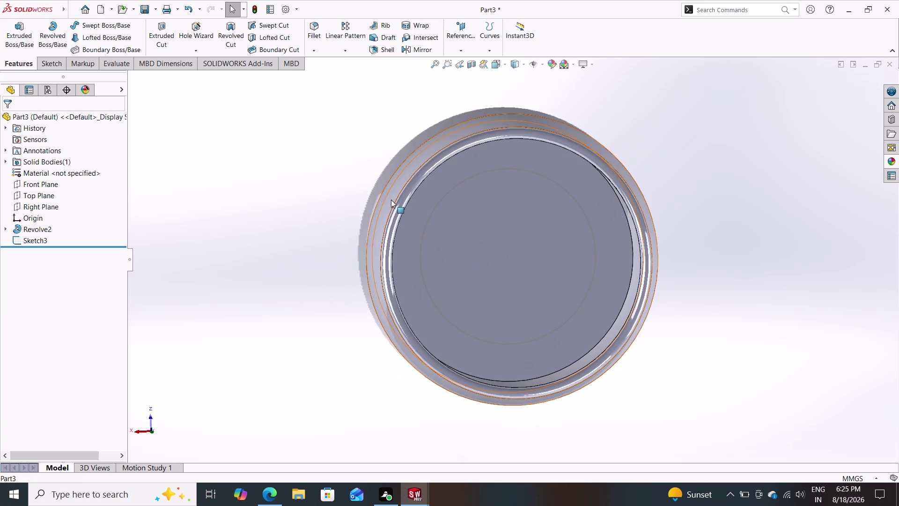
click(406, 194)
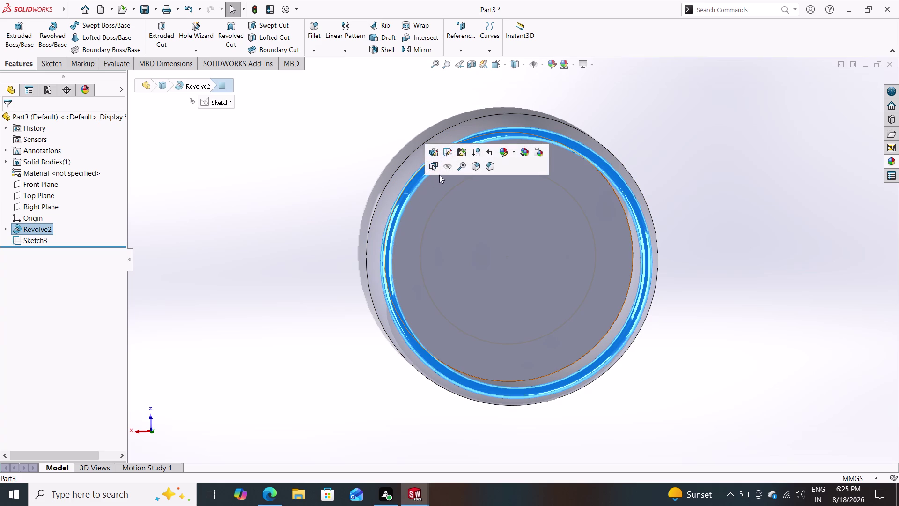
key(Escape)
key(Escape)
key(Escape)
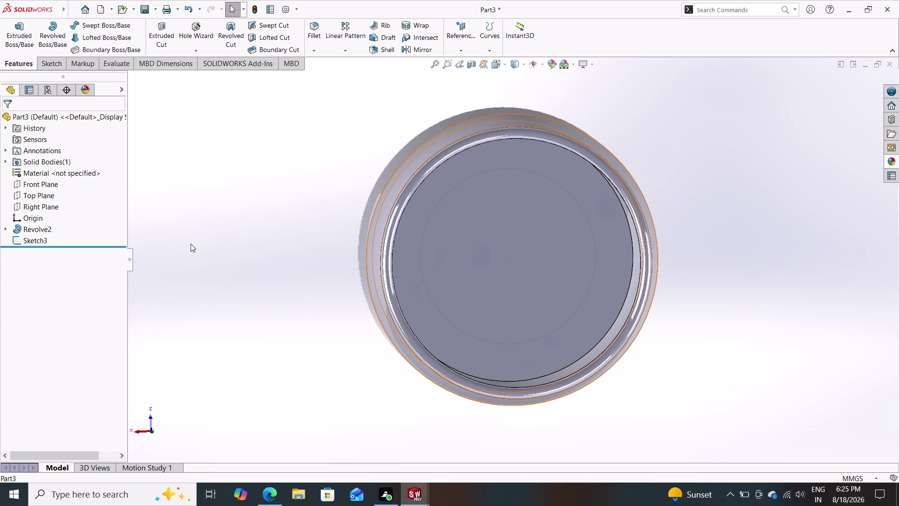
middle_drag(216, 256, 238, 144)
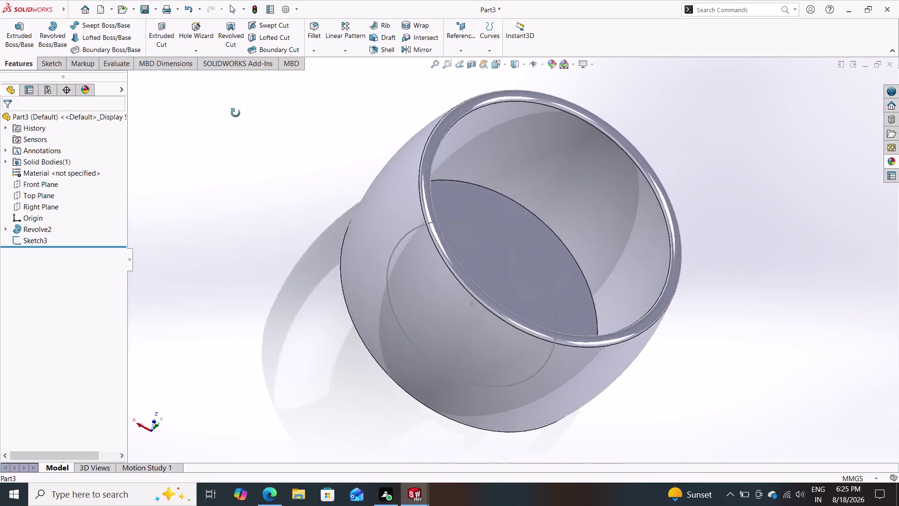
middle_drag(239, 143, 209, 65)
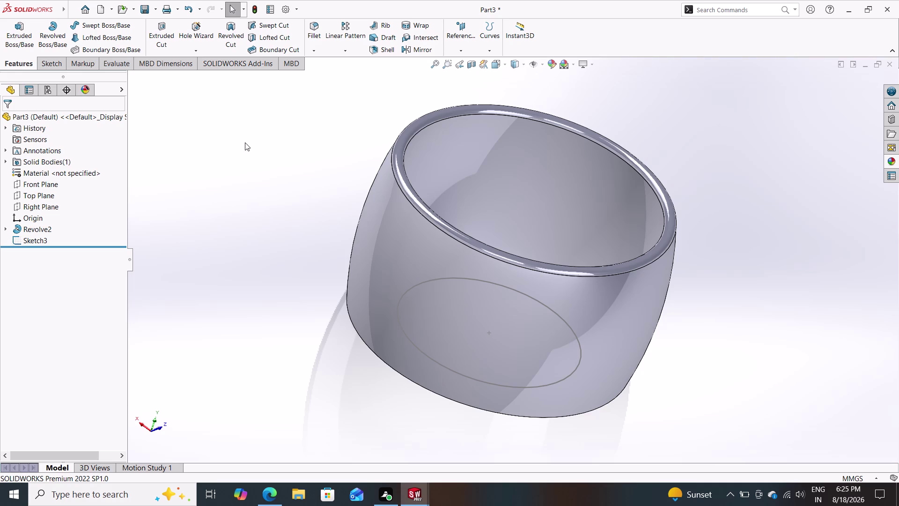
scroll(down, 3)
scroll(up, 3)
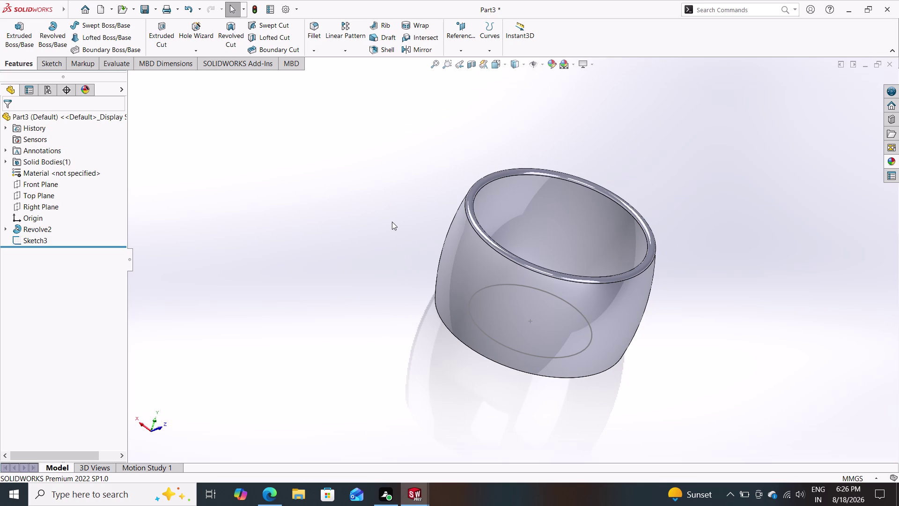
middle_click(384, 236)
middle_drag(381, 237, 377, 303)
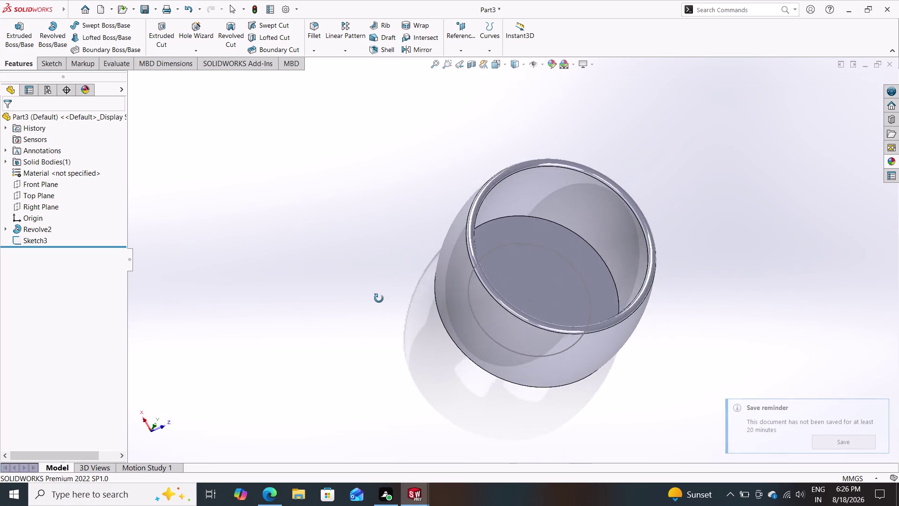
middle_drag(376, 304, 357, 265)
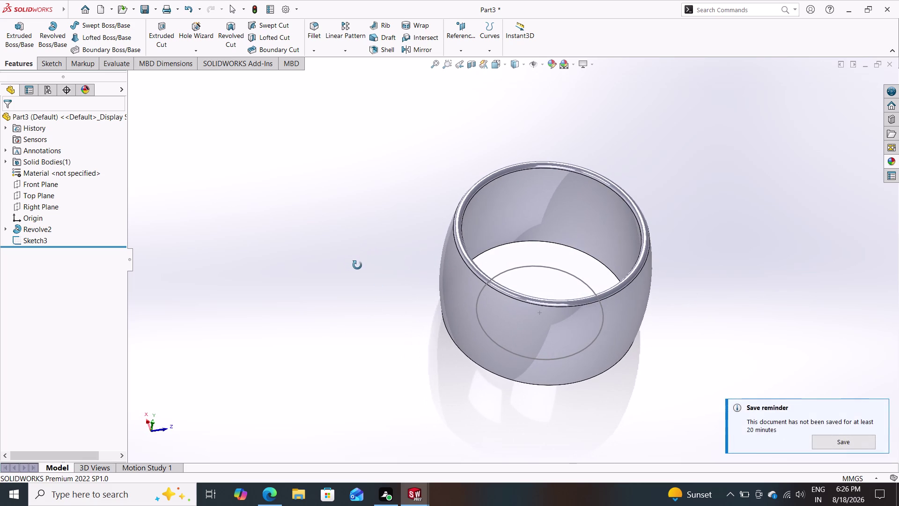
middle_drag(358, 265, 348, 238)
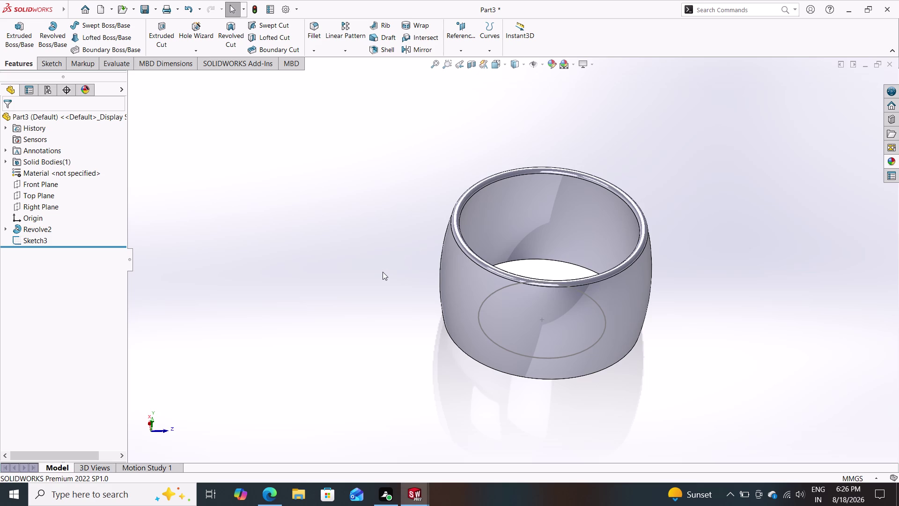
middle_drag(438, 243, 501, 269)
middle_drag(387, 256, 430, 283)
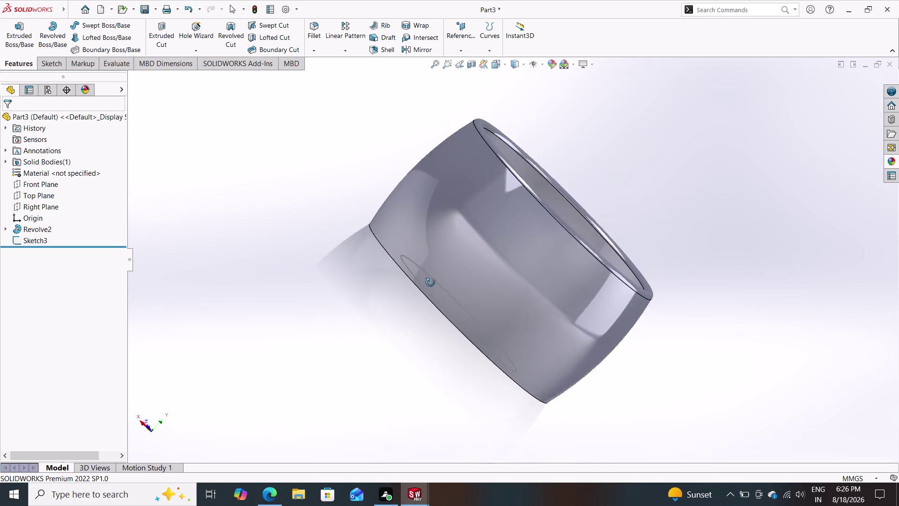
middle_drag(430, 282, 307, 280)
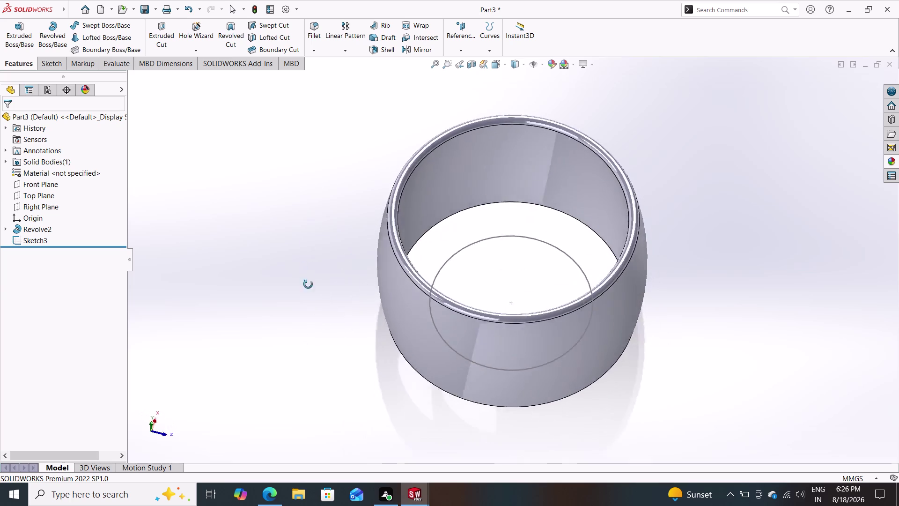
middle_drag(308, 280, 327, 229)
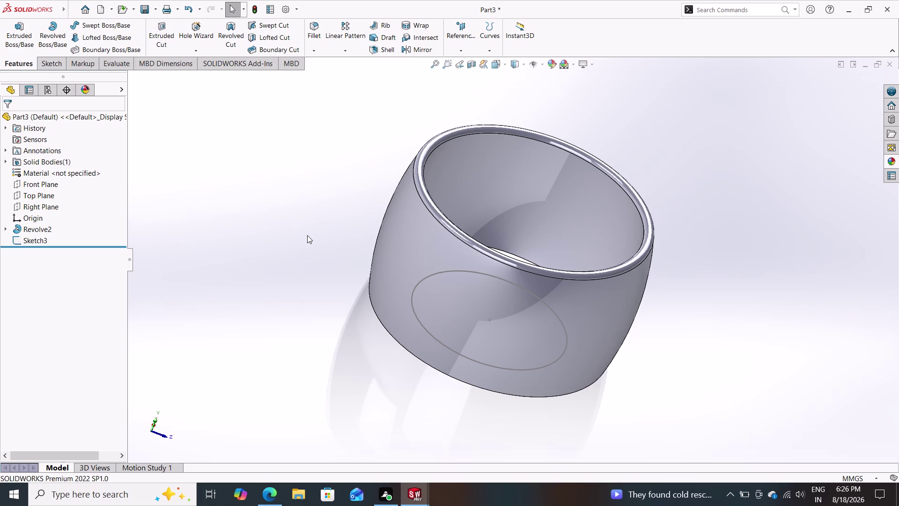
key(ctrl+z)
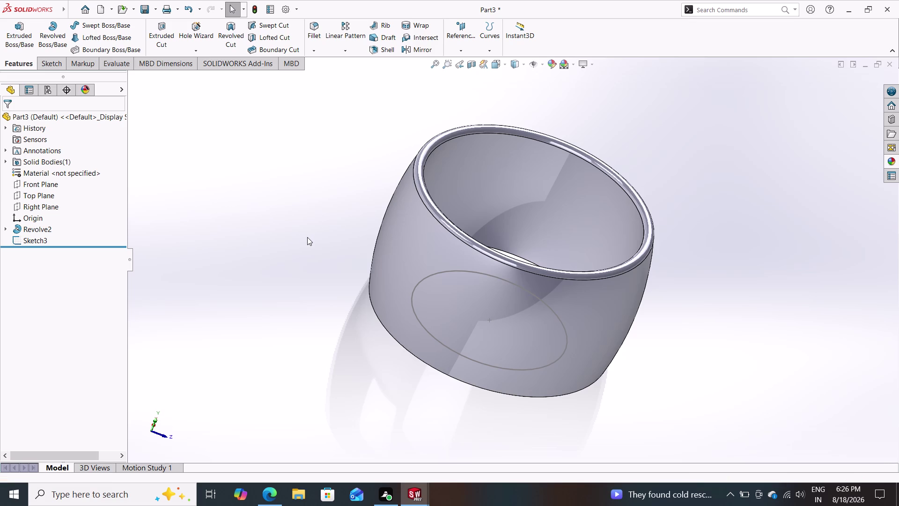
Undo the bottom circle sketch and revolve, back to the cup profile sketch.
key(ctrl+z)
key(ctrl+z)
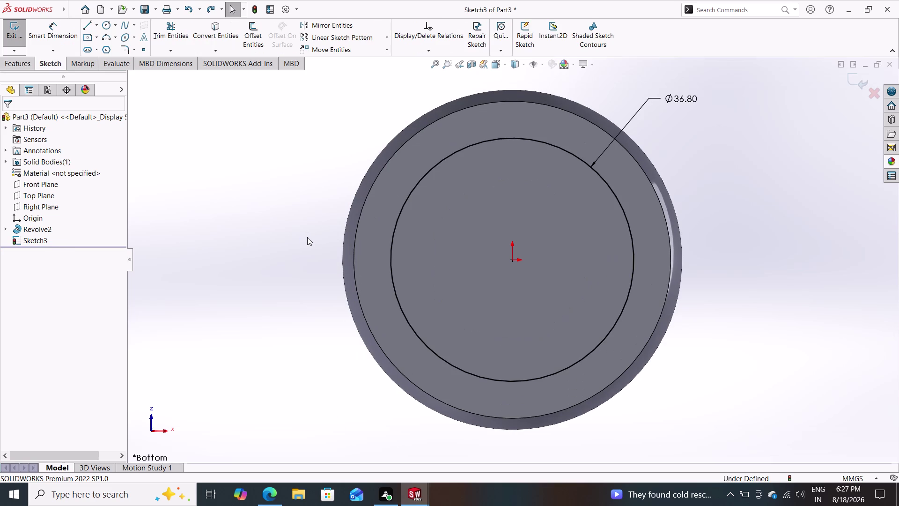
key(ctrl+z)
key(ctrl+z)
key(ctrl+z)
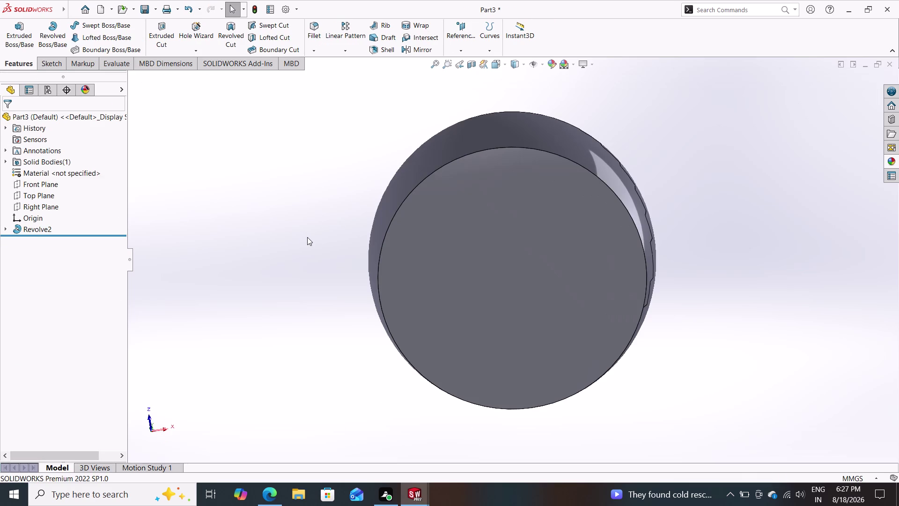
key(ctrl+z)
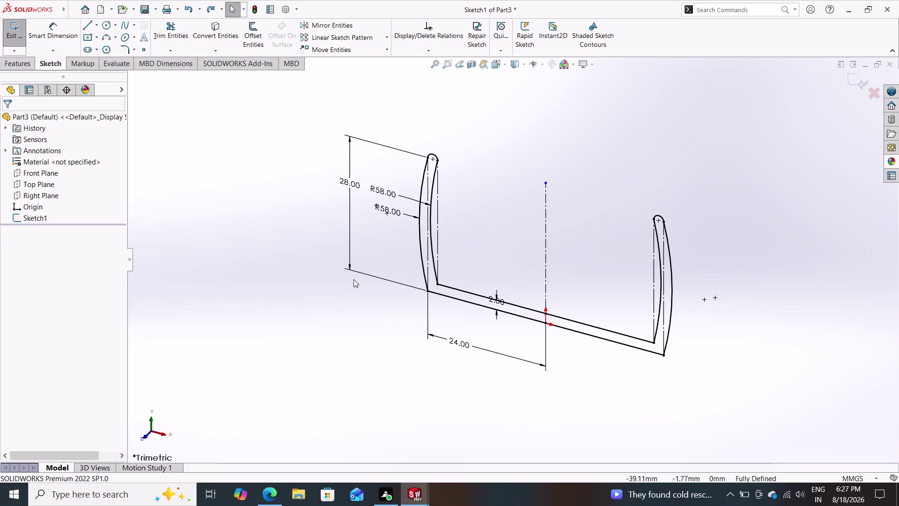
Change the 24 mm profile offset dimension to 15.50 by entering 31/2.
double_click(451, 341)
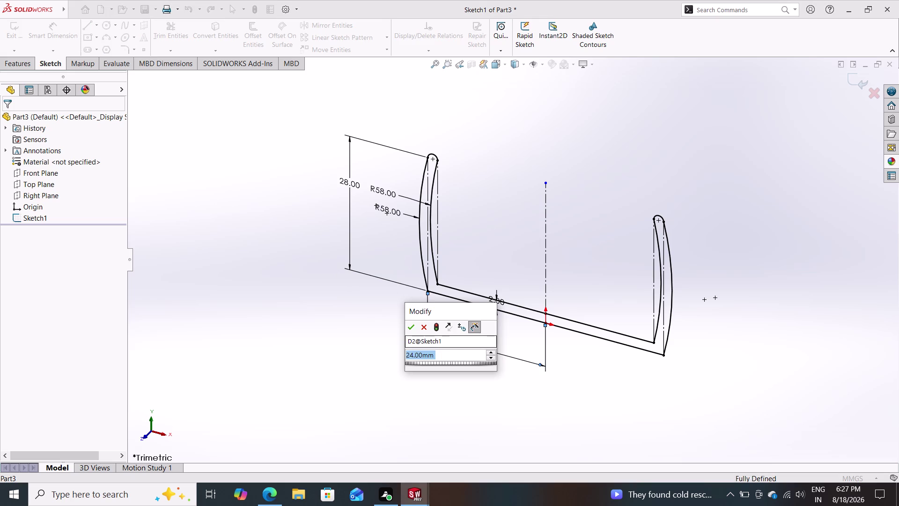
text(31)
text(/)
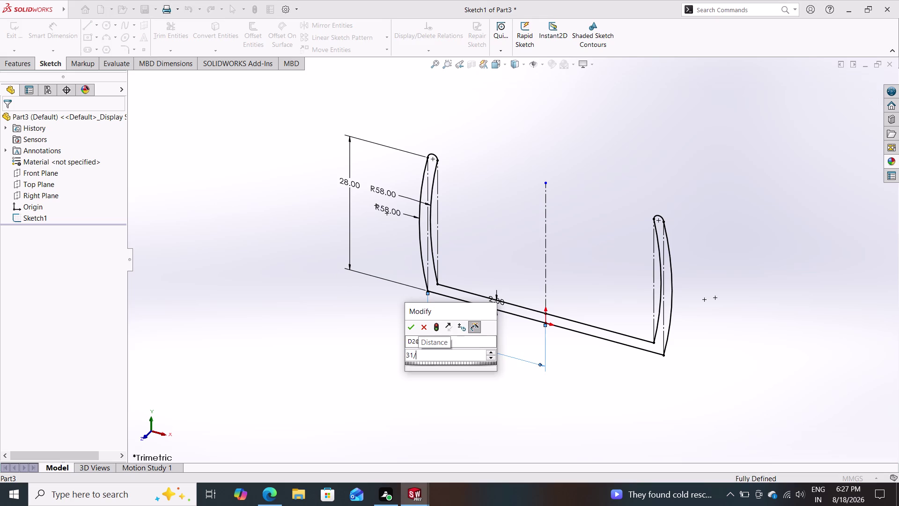
text(2)
key(Return)
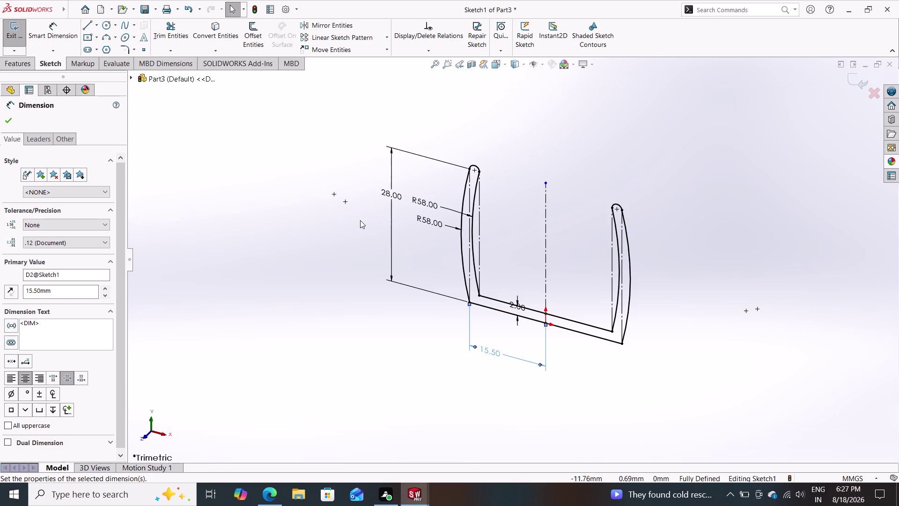
click(86, 25)
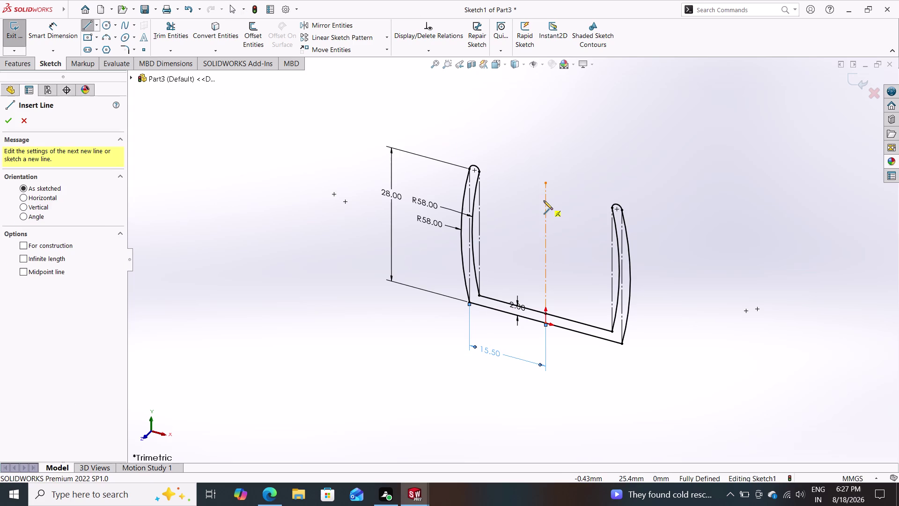
Cancel the stray line and exit the cup profile sketch.
click(545, 183)
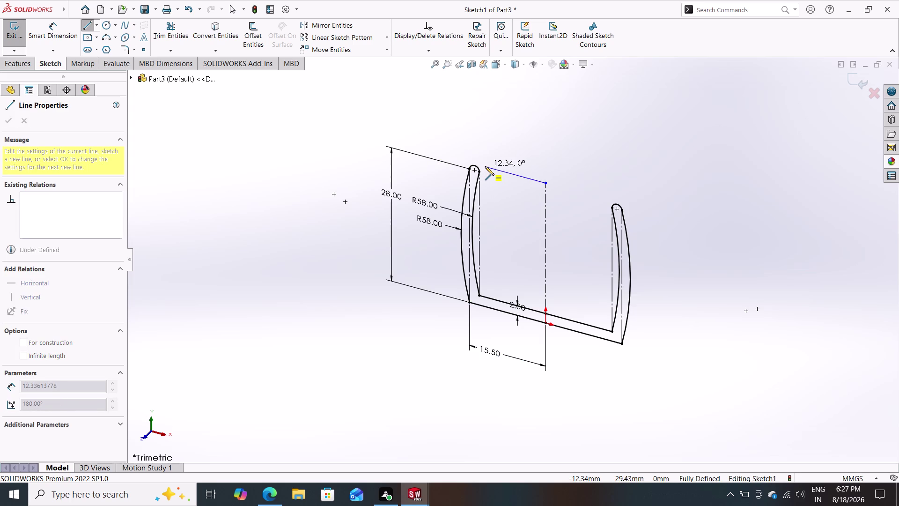
key(Escape)
key(Escape)
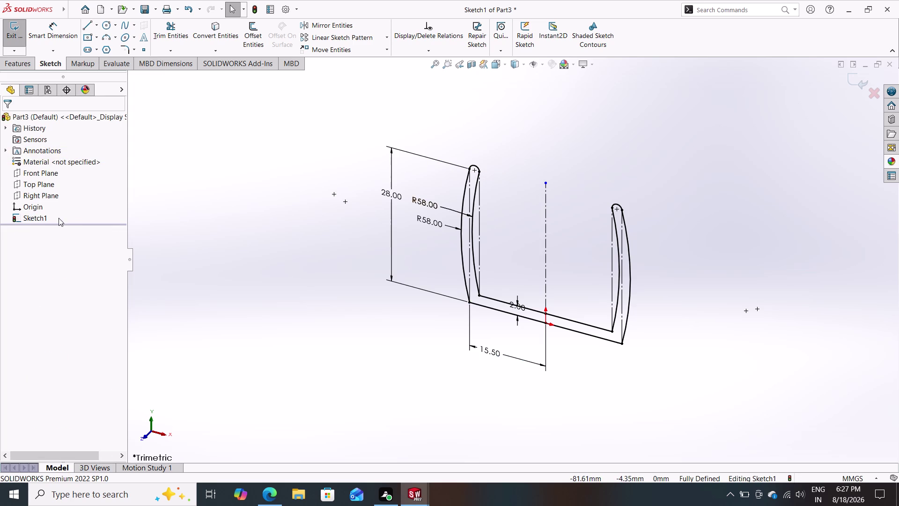
click(28, 170)
click(36, 160)
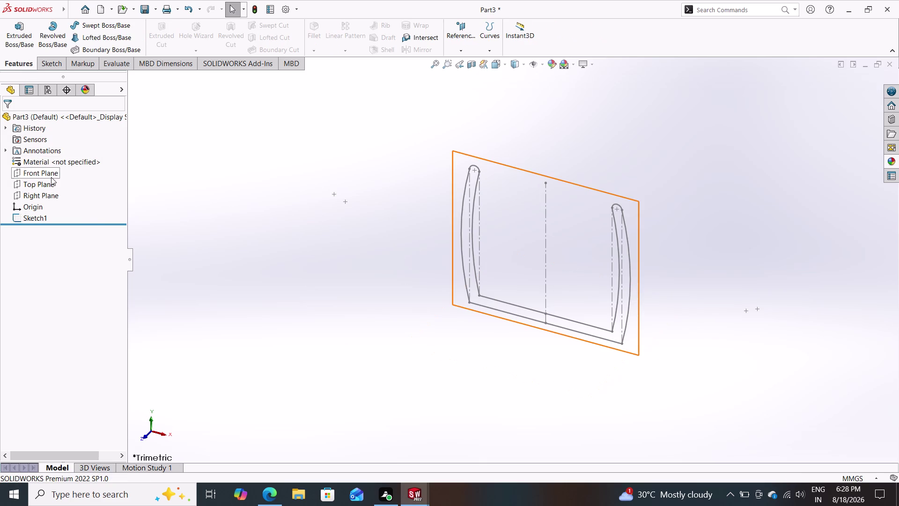
Start a sketch on the Front Plane, then exit it empty.
click(51, 173)
click(55, 162)
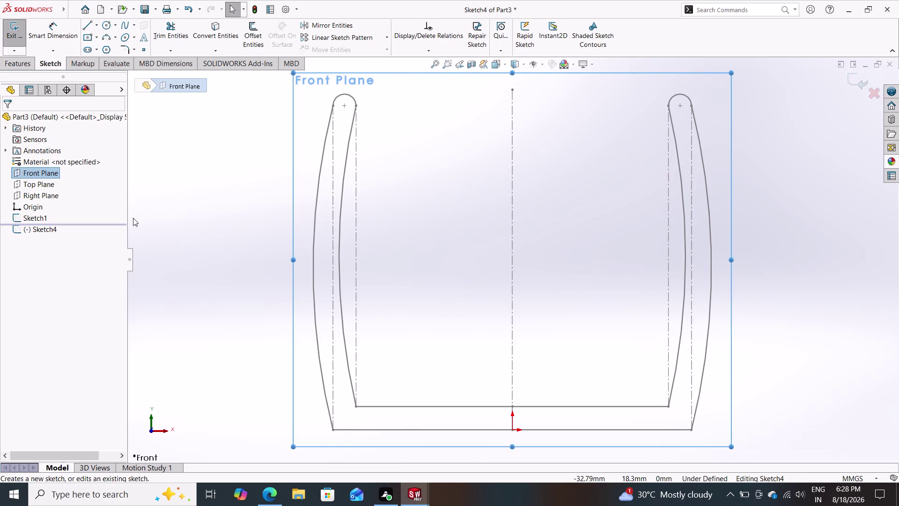
key(Escape)
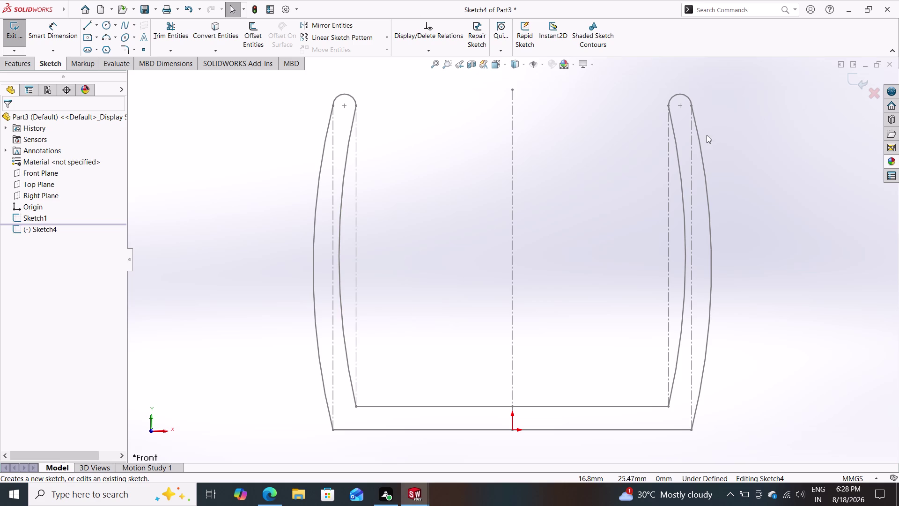
click(343, 211)
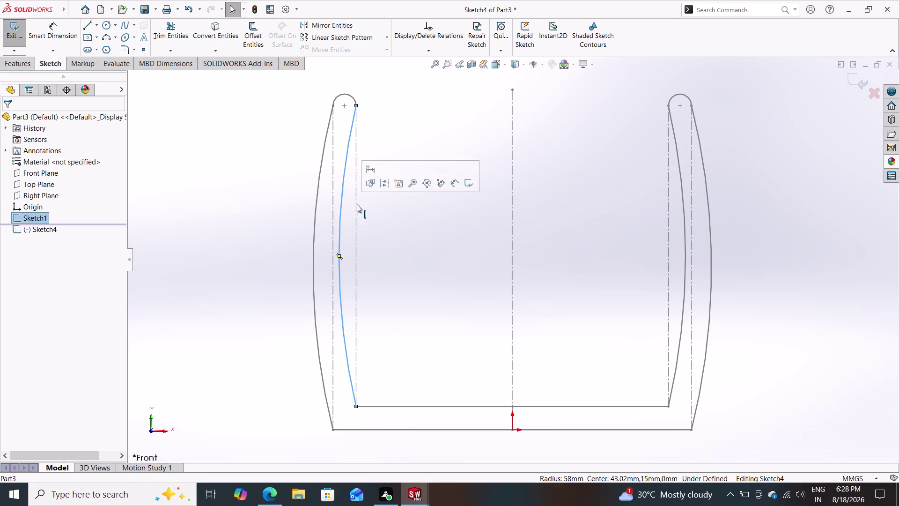
double_click(369, 193)
click(338, 187)
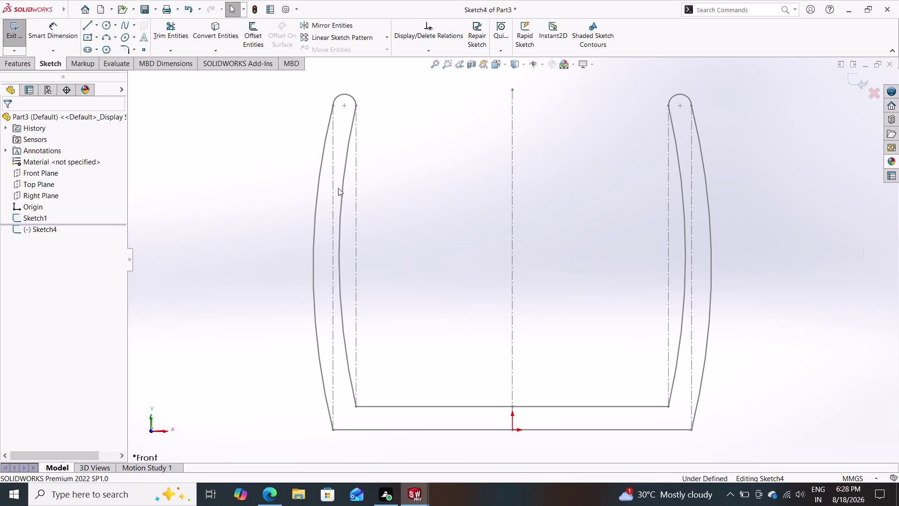
click(341, 188)
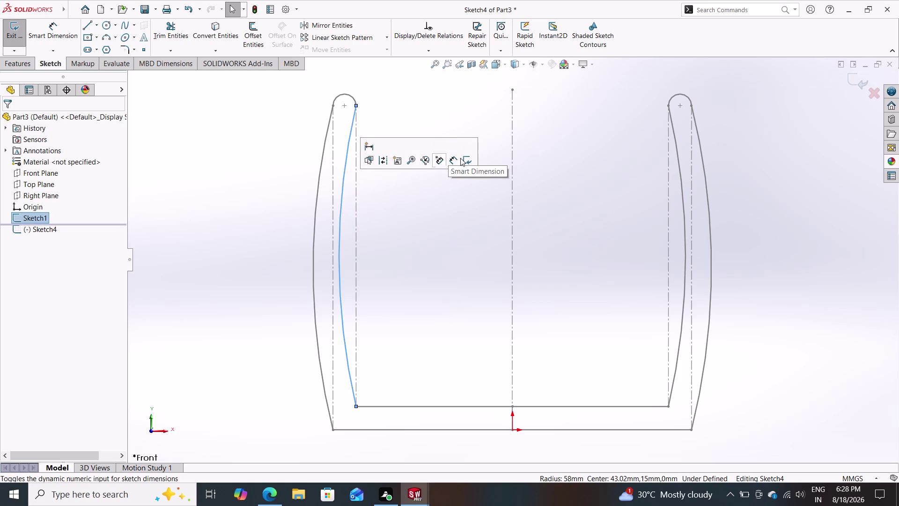
click(467, 159)
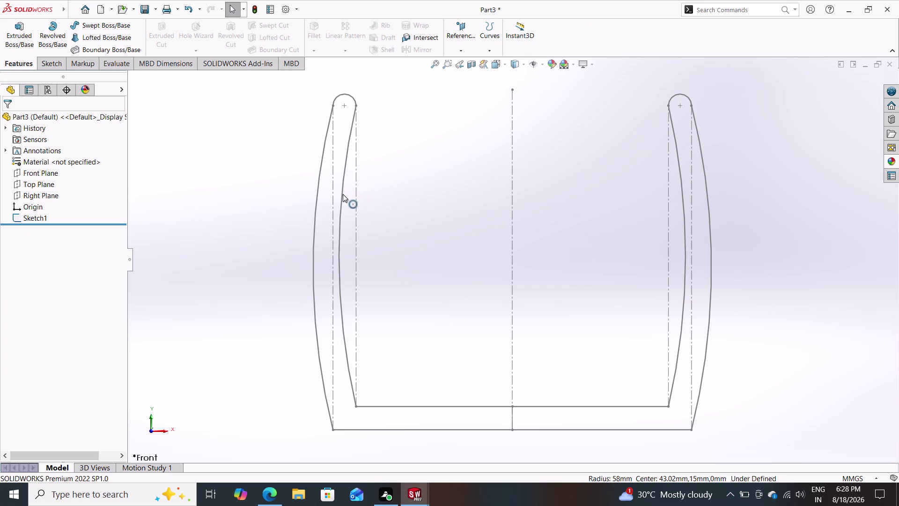
Reopen Sketch1 via Edit Sketch on the cup profile curve.
double_click(342, 194)
click(343, 193)
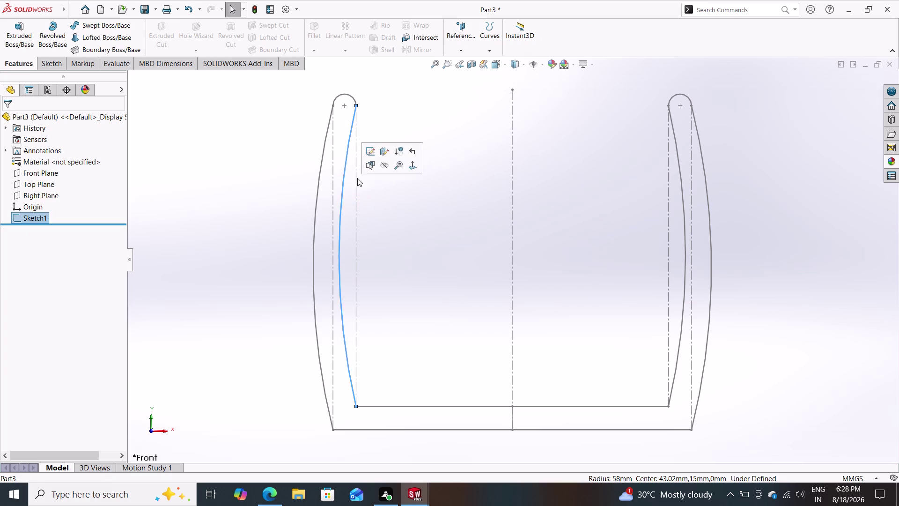
click(370, 152)
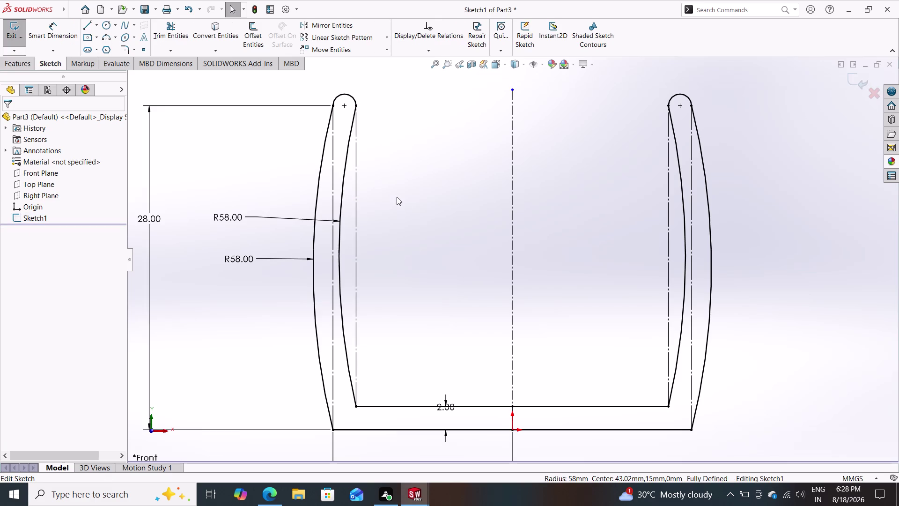
Zoom to bring the 15.50 dimension into view and choose the Line tool.
key(Escape)
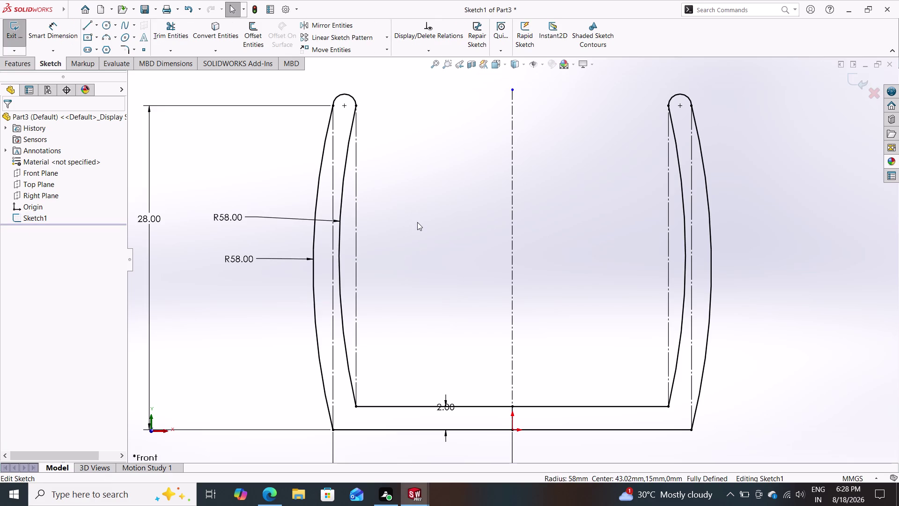
scroll(down, 3)
scroll(up, 3)
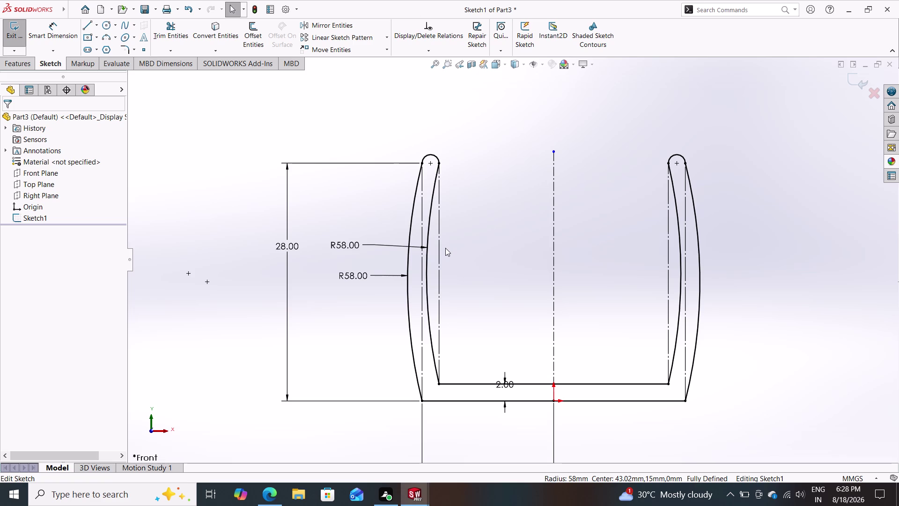
scroll(up, 3)
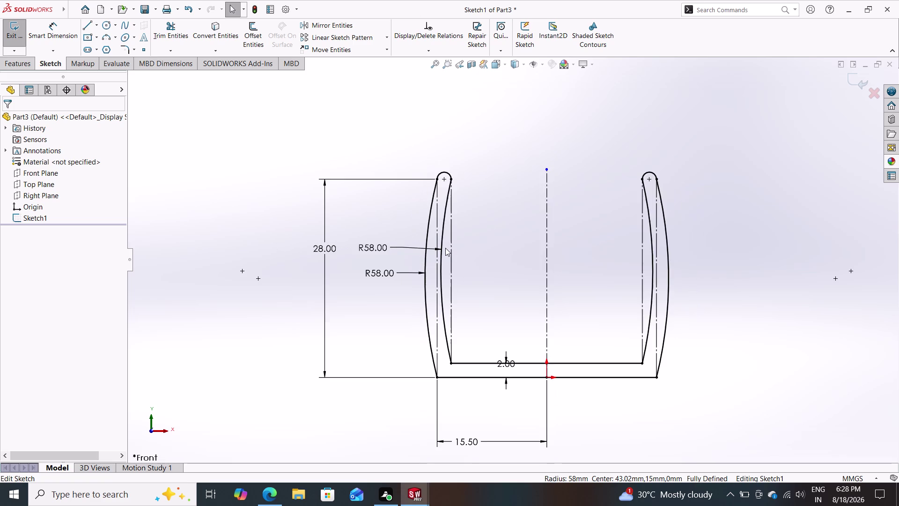
scroll(down, 3)
scroll(up, 3)
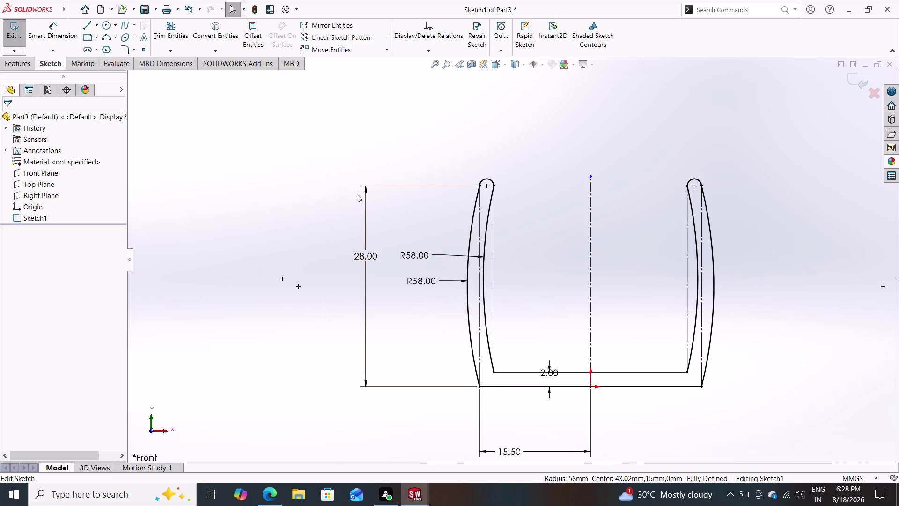
click(92, 23)
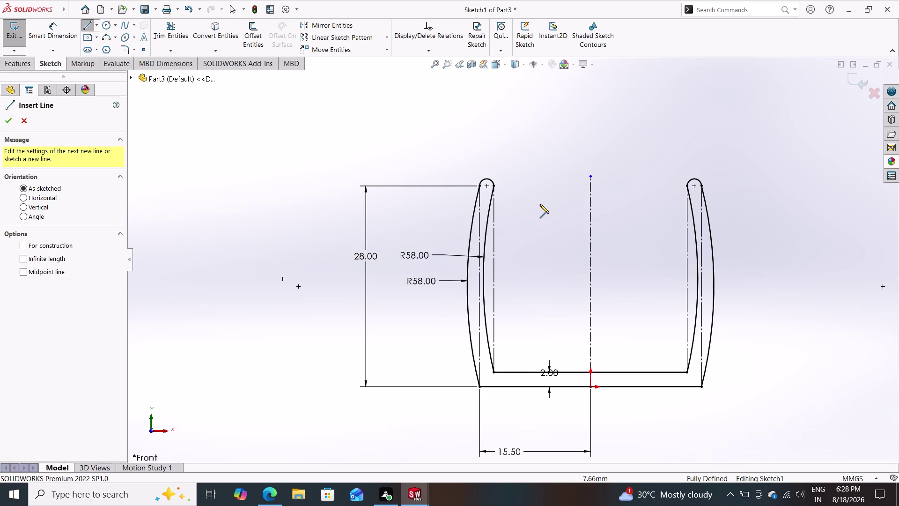
Draw a horizontal line left from the centreline's top endpoint past the cup wall.
click(591, 177)
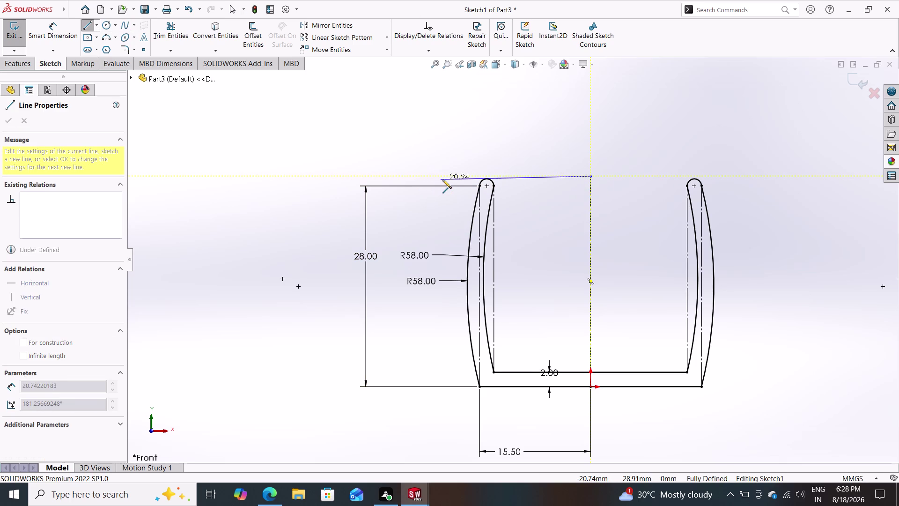
click(446, 174)
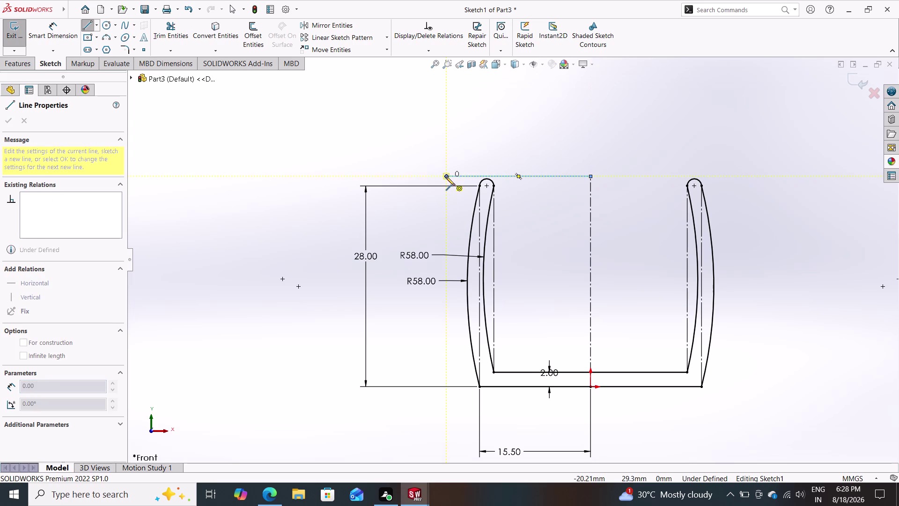
key(Escape)
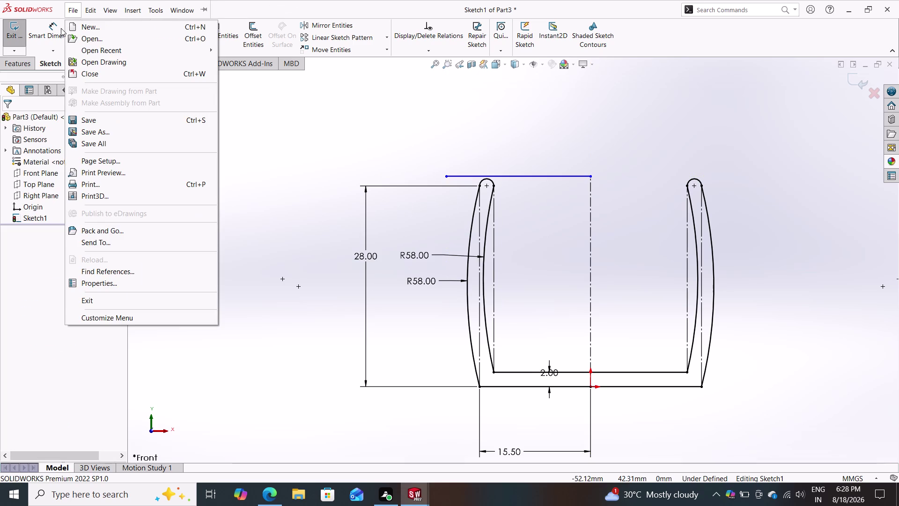
click(55, 32)
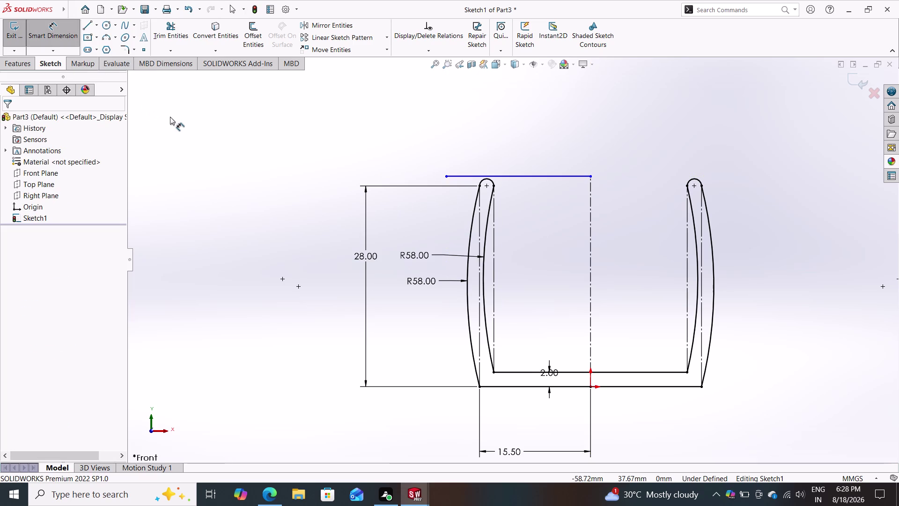
Dimension the new line's length to 24.00 by entering 48/2.
click(510, 175)
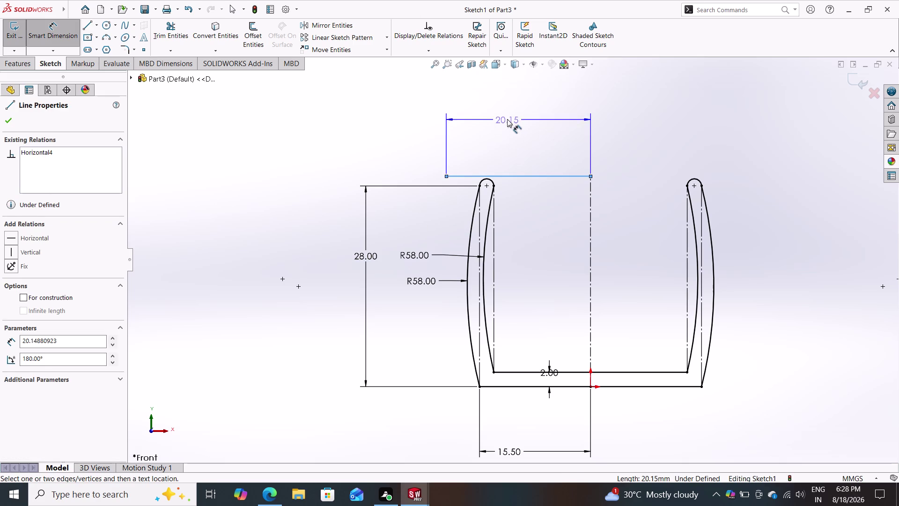
click(509, 116)
text(4)
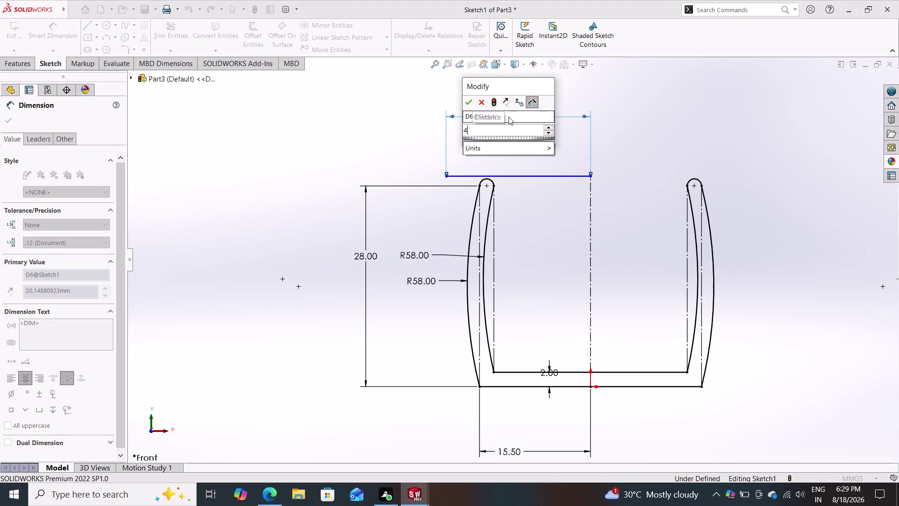
text(8)
text(/2)
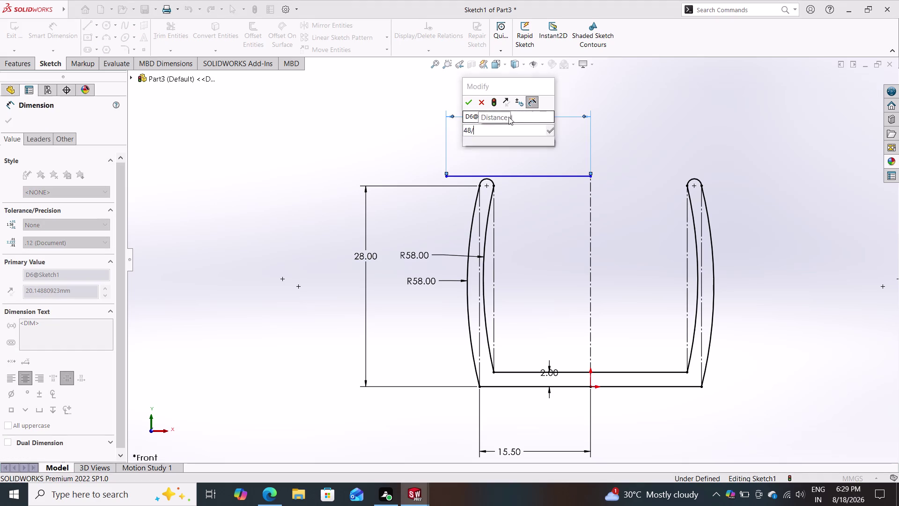
key(Return)
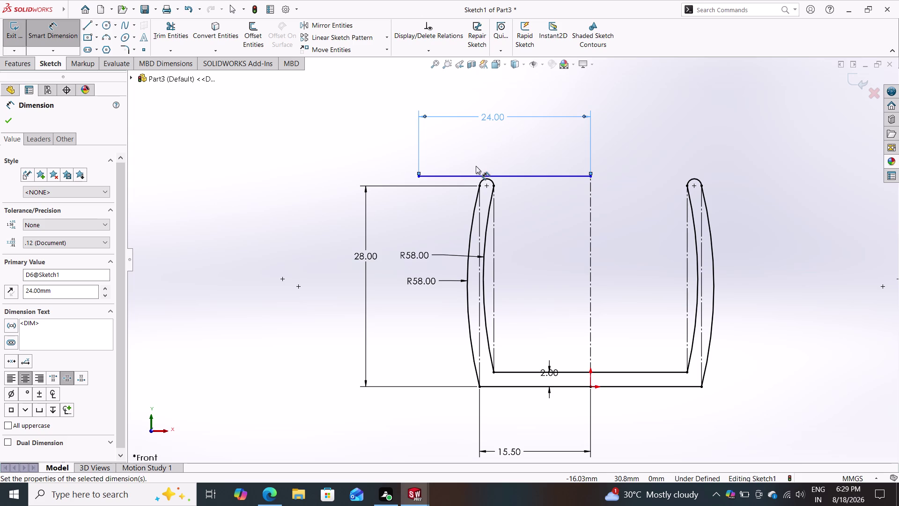
key(grave)
key(Escape)
key(Escape)
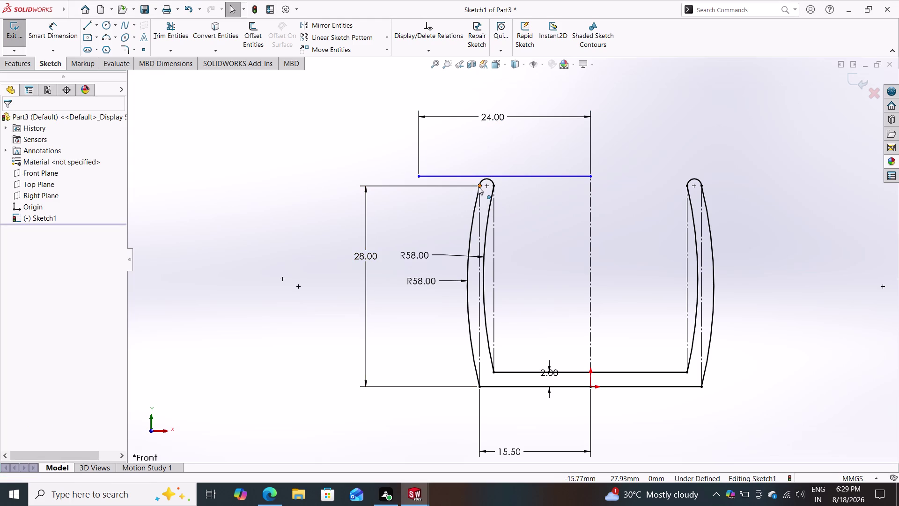
Delete the left wall's rounded top cap, restoring the accidentally deleted 24.00 line.
drag(478, 186, 463, 184)
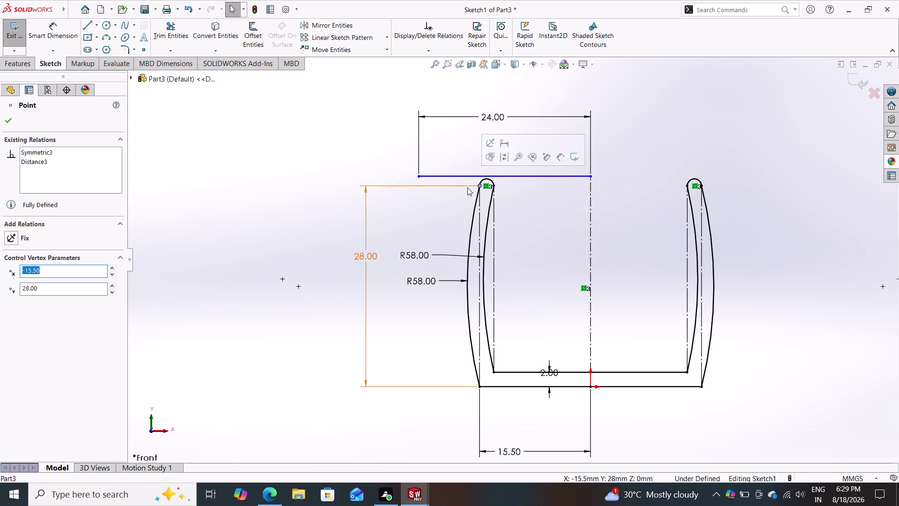
key(Escape)
click(490, 179)
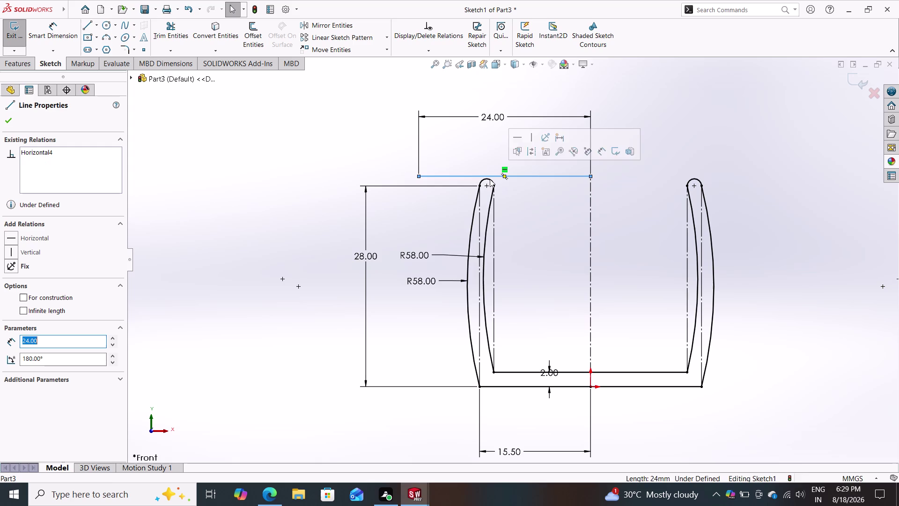
key(Delete)
click(385, 244)
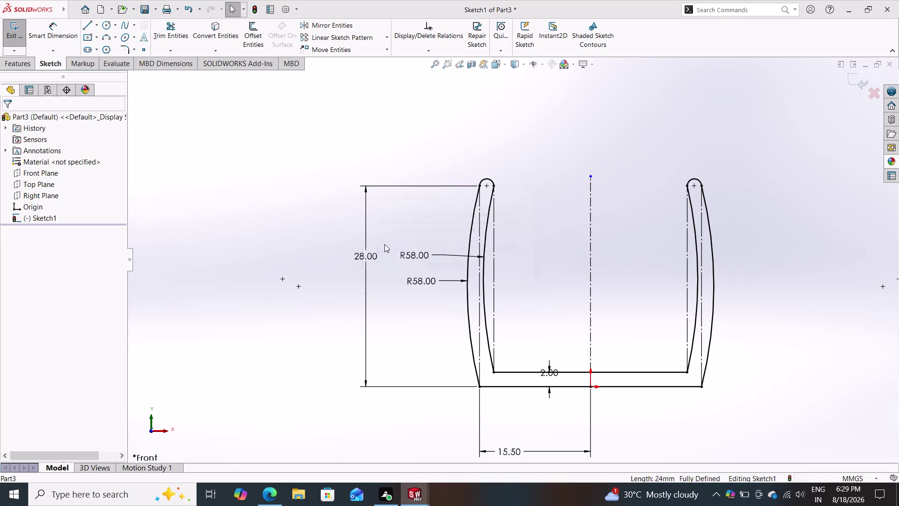
key(ctrl+z)
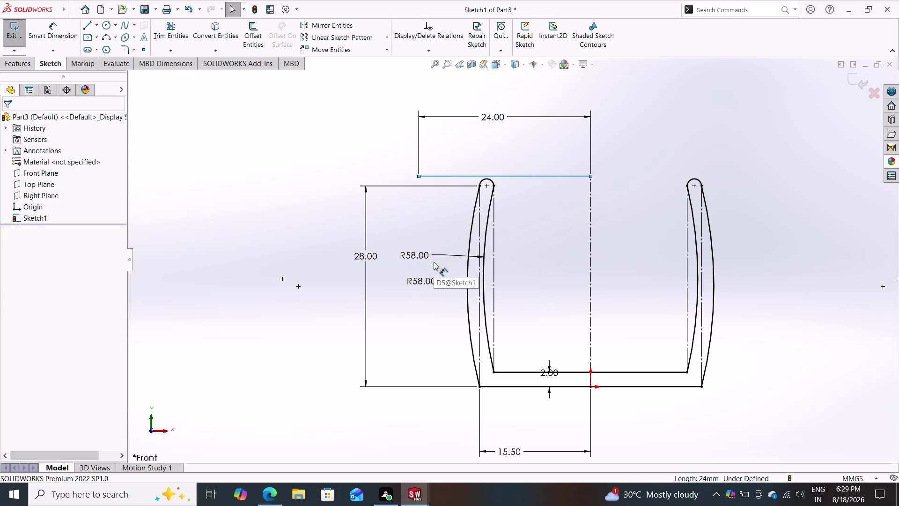
click(489, 181)
key(Delete)
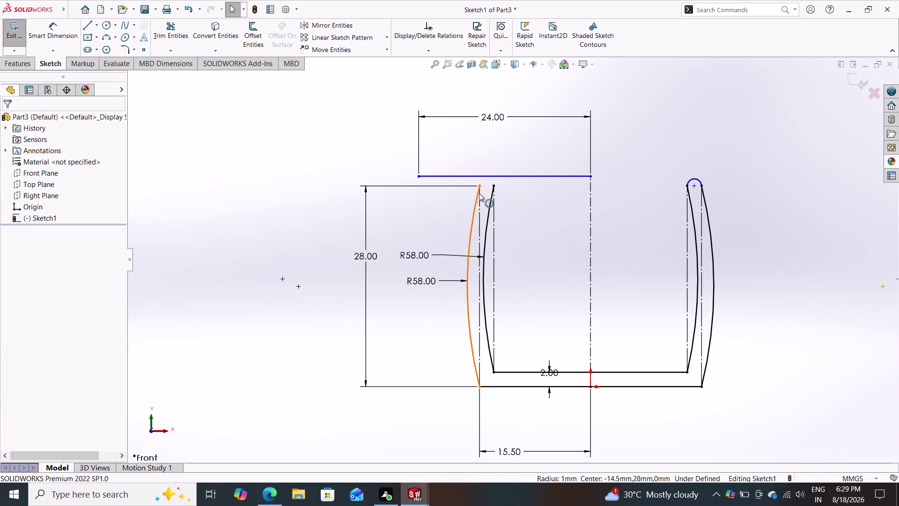
drag(479, 184, 438, 180)
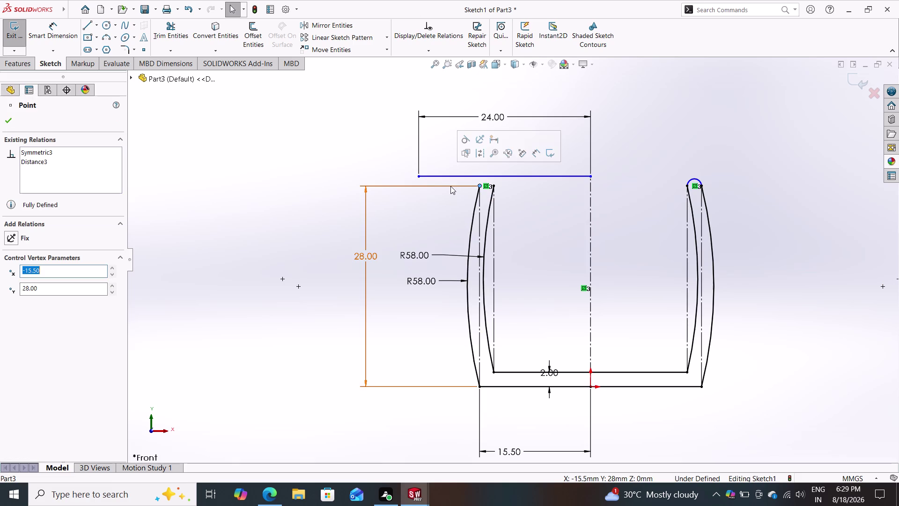
key(Escape)
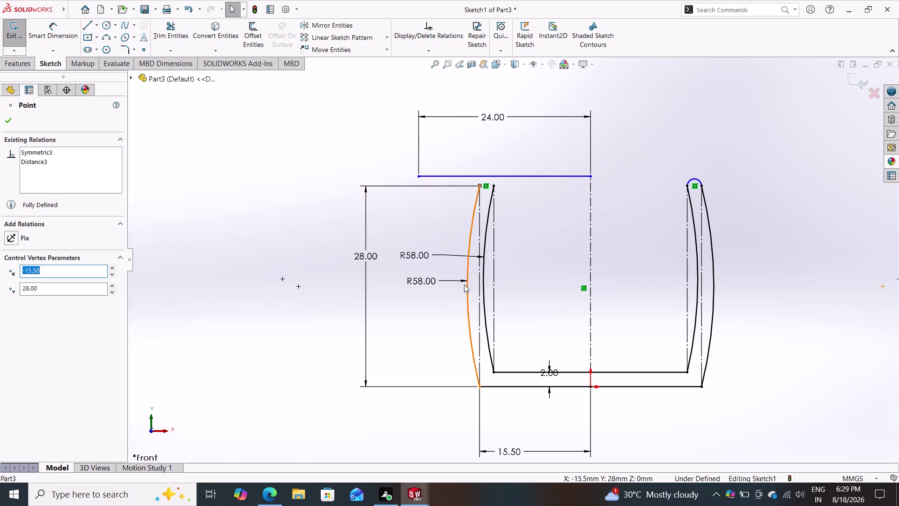
Delete both outer R58 wall arcs and the right wall's rounded top cap.
click(464, 285)
key(Delete)
click(466, 286)
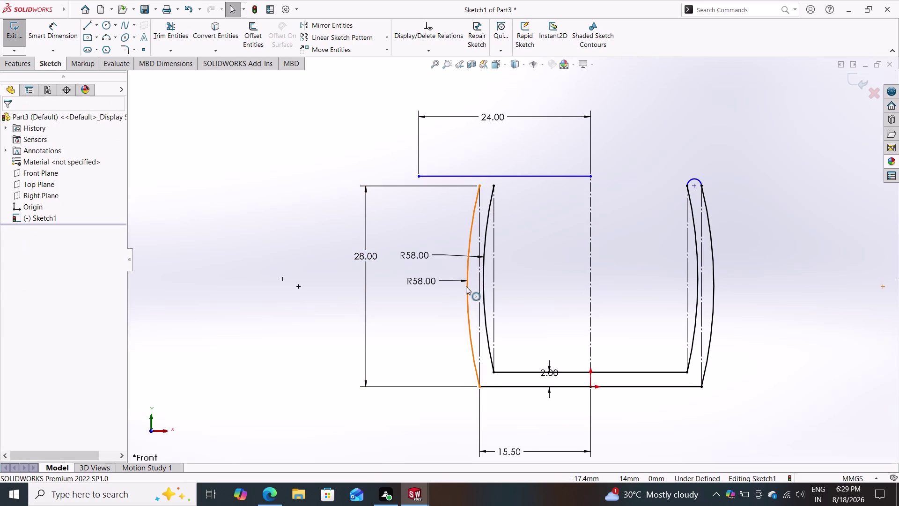
key(Delete)
click(399, 245)
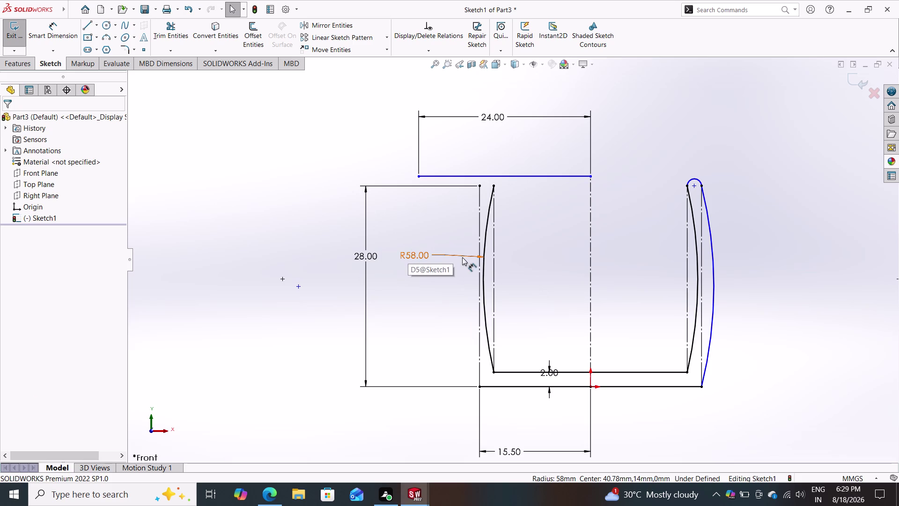
click(711, 256)
key(Delete)
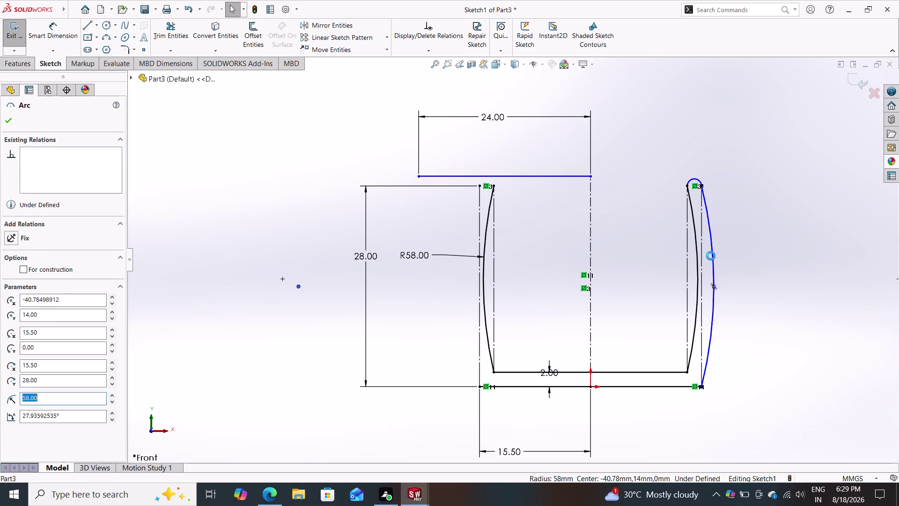
click(695, 180)
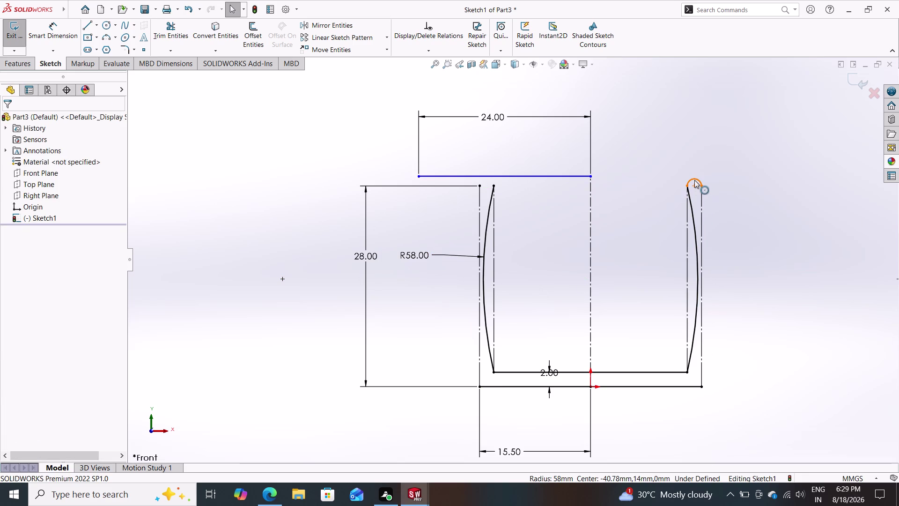
key(Delete)
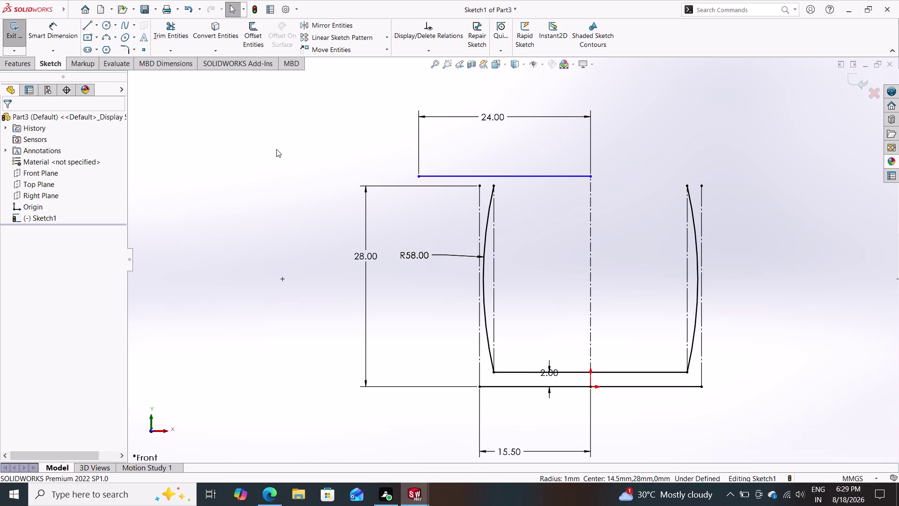
click(108, 35)
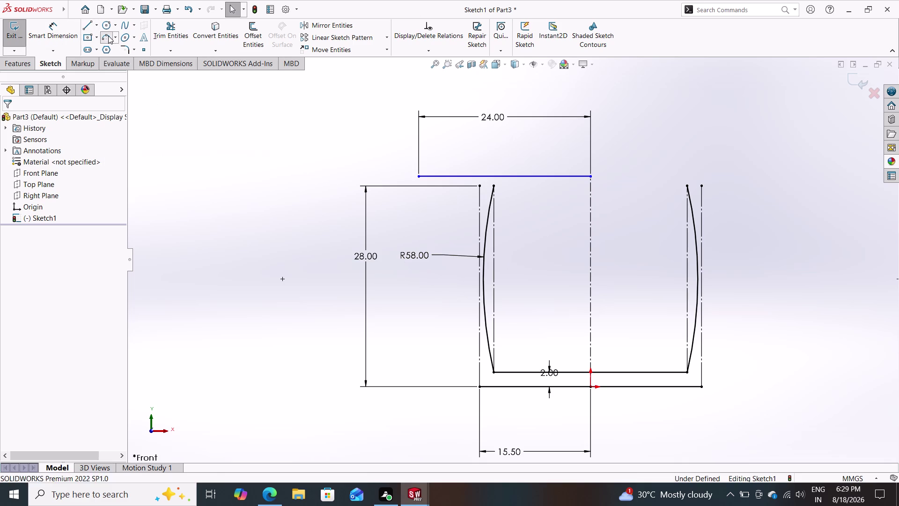
Draw a three-point arc from the base's left corner to the top line's left end.
click(479, 386)
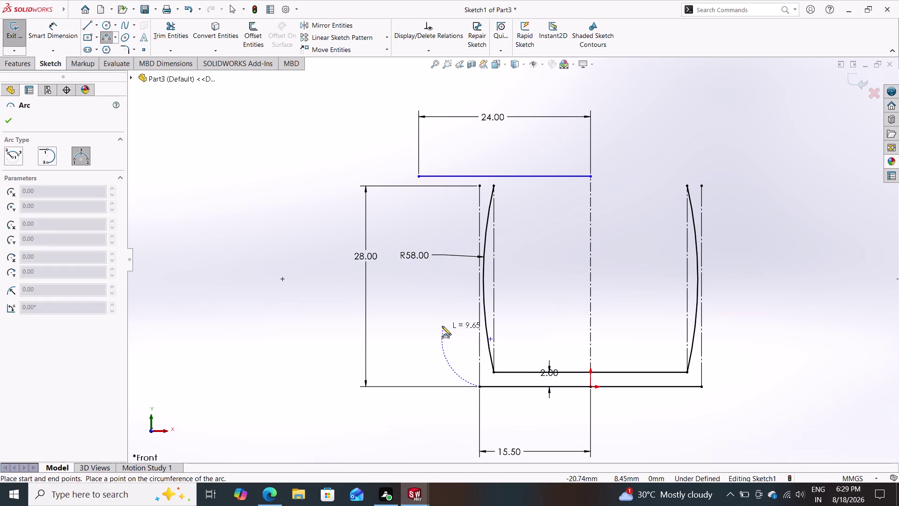
click(418, 178)
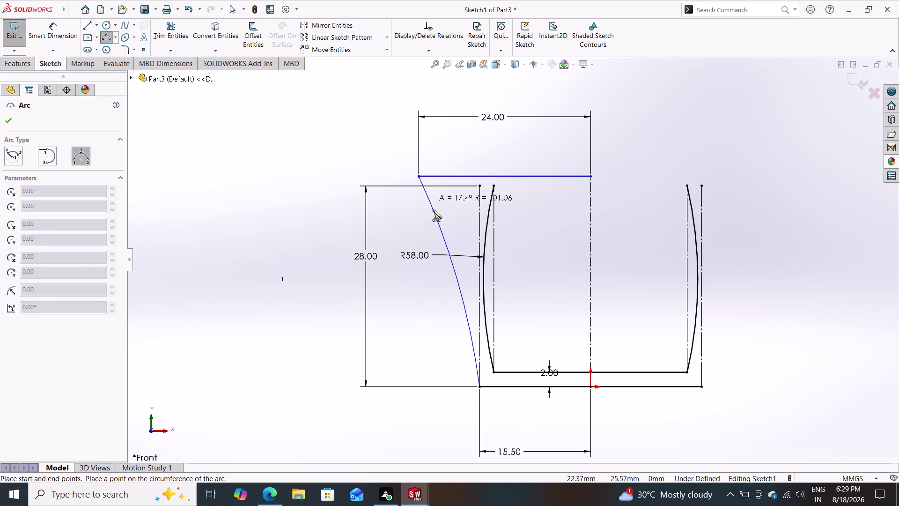
click(411, 226)
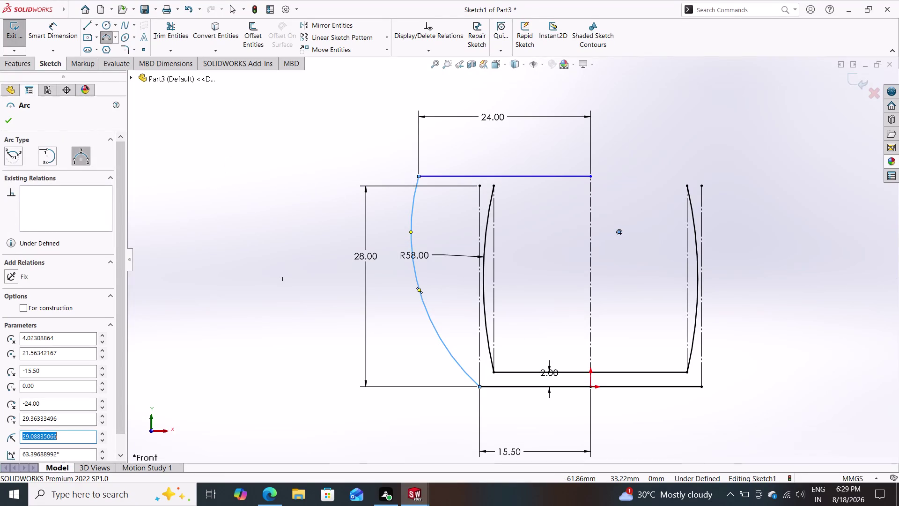
click(9, 120)
click(56, 30)
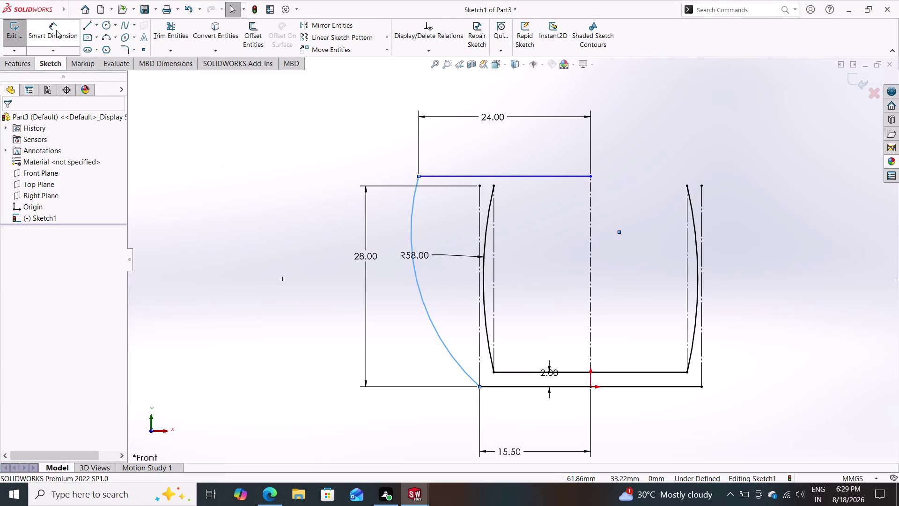
Dimension the new arc's radius to 58.
click(415, 276)
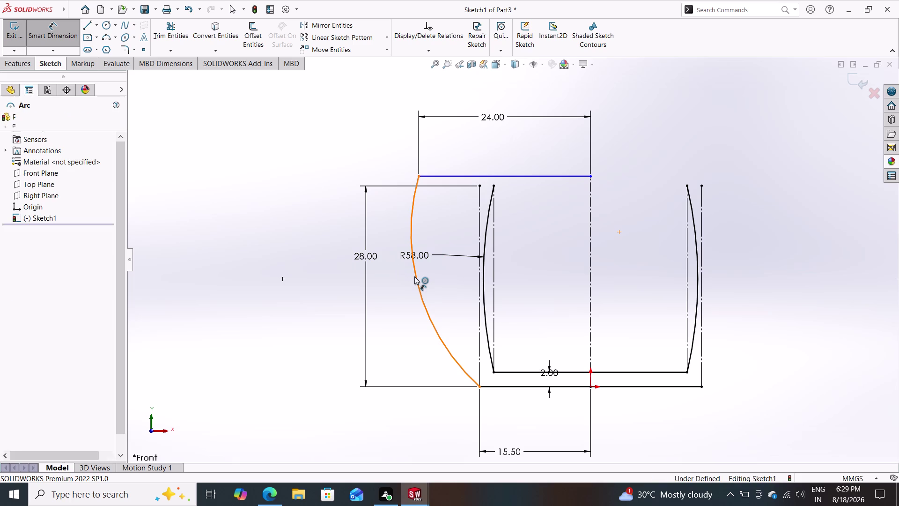
click(395, 294)
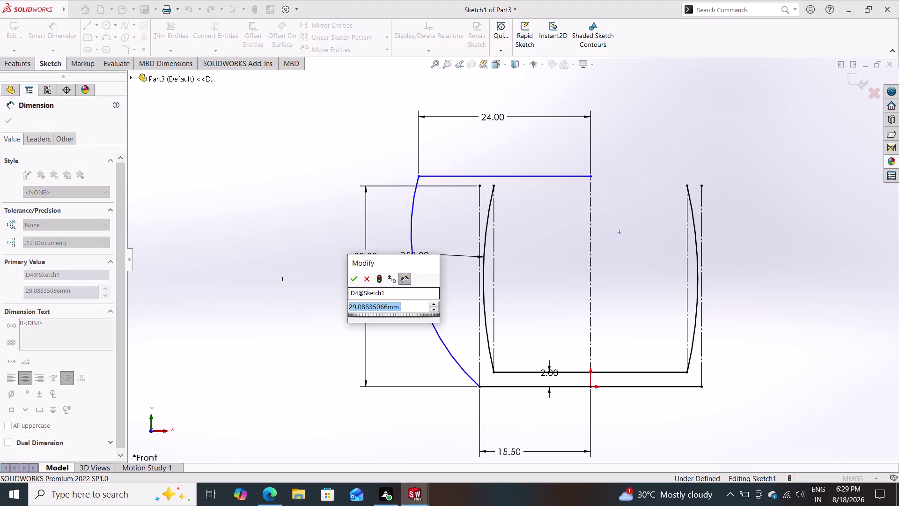
text(58)
key(Return)
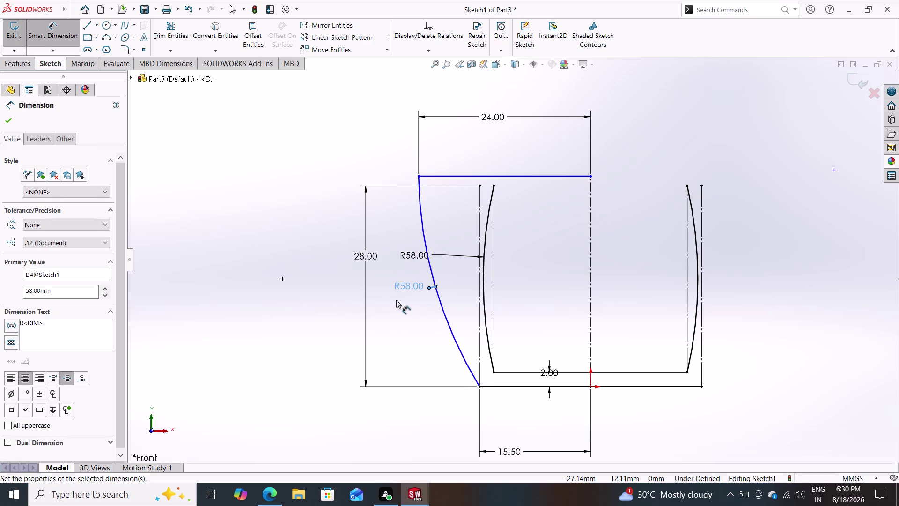
click(491, 211)
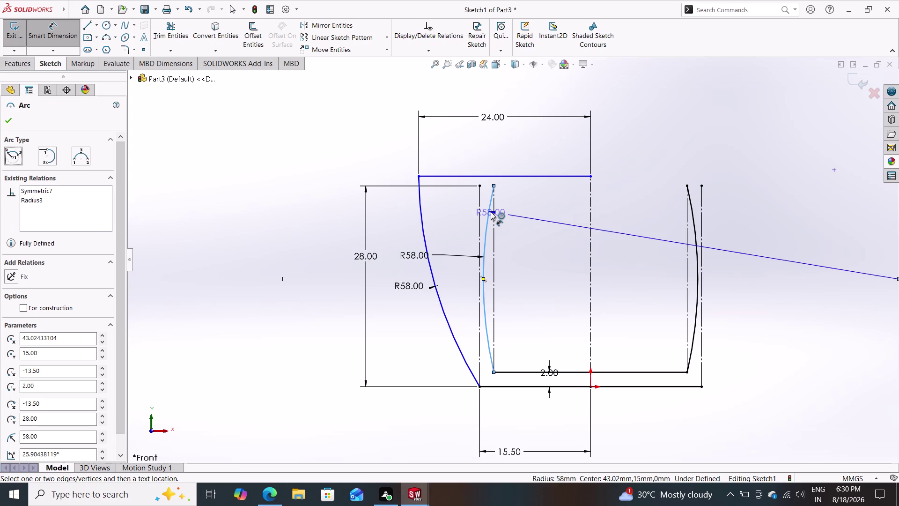
Delete the old inner left wall arc and both left vertical lines, confirming the deletion.
key(Delete)
click(394, 247)
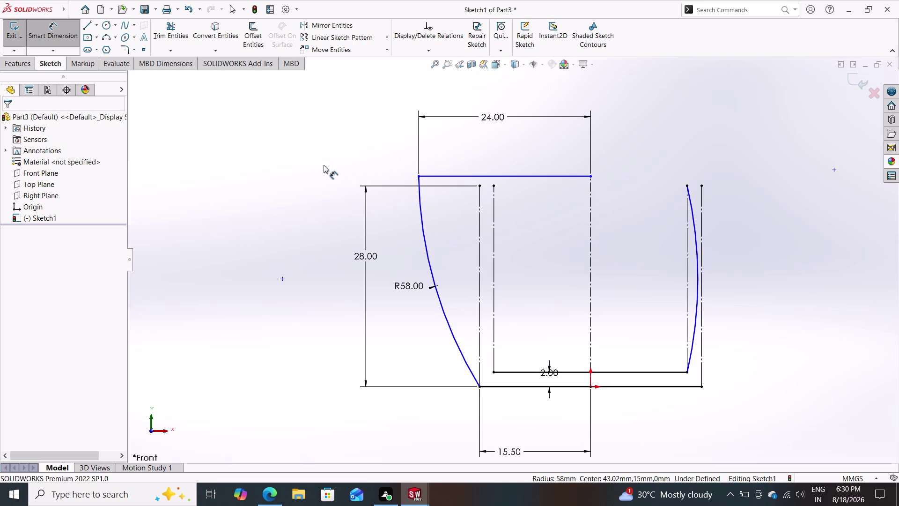
click(478, 265)
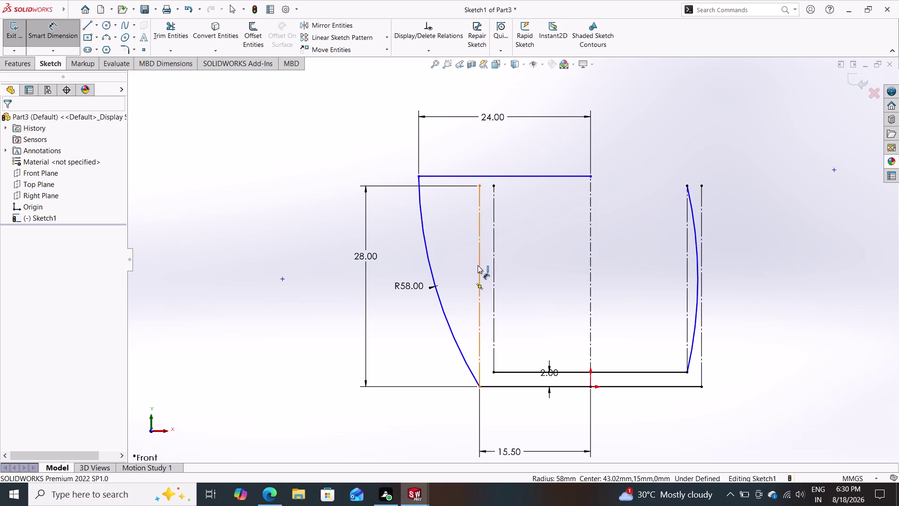
key(Delete)
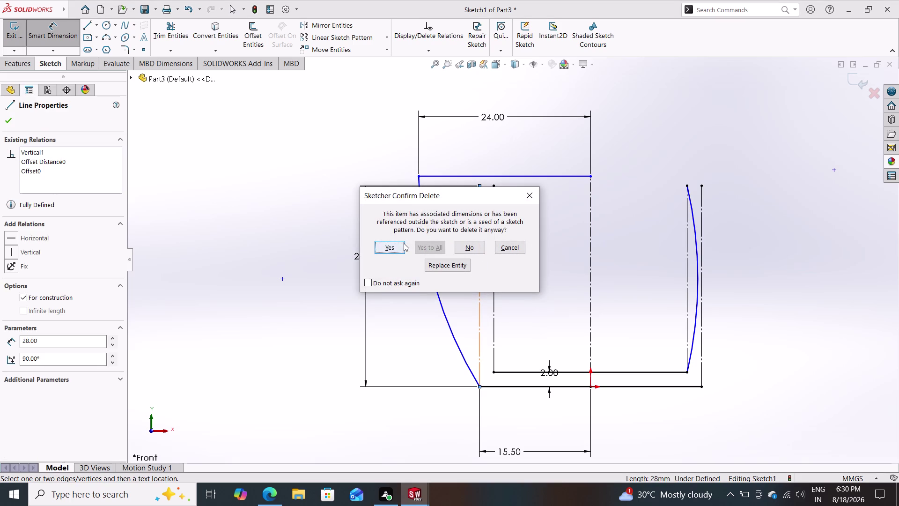
click(404, 243)
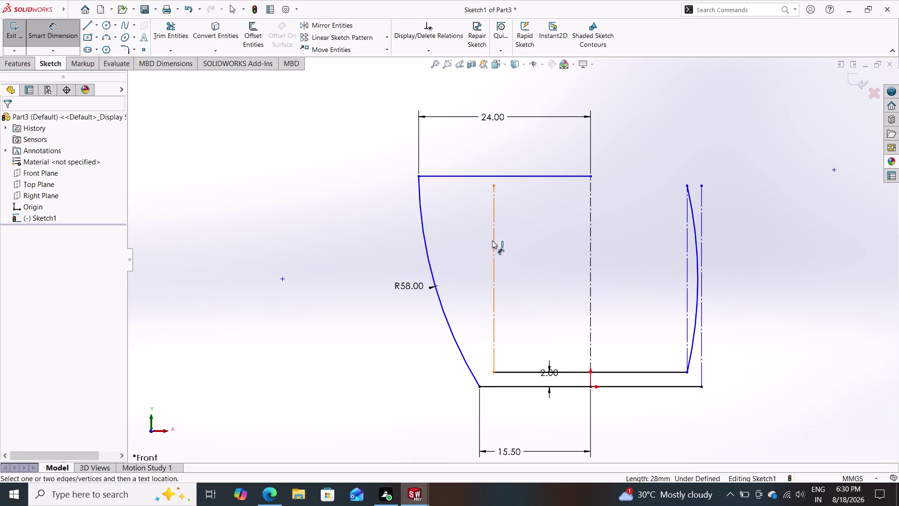
click(492, 241)
key(Delete)
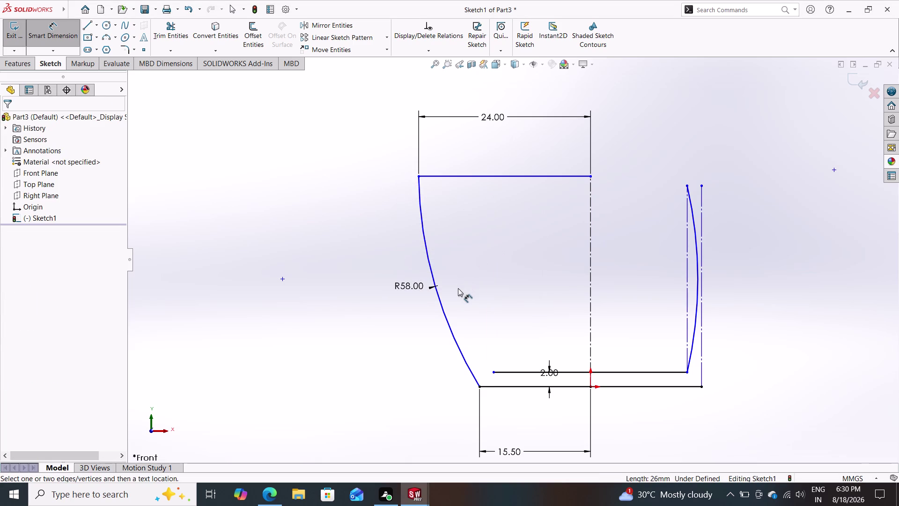
Delete the right inner wall arc and both right vertical lines.
drag(738, 231, 644, 274)
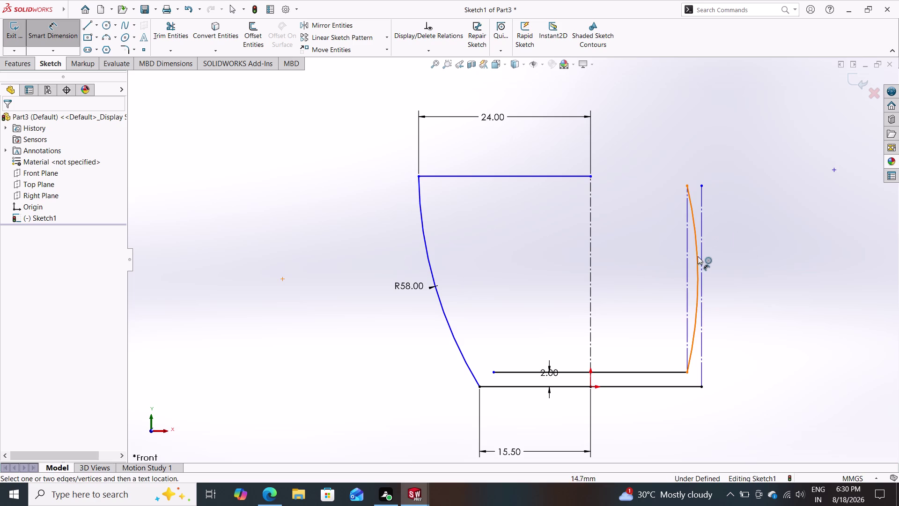
click(697, 256)
key(Delete)
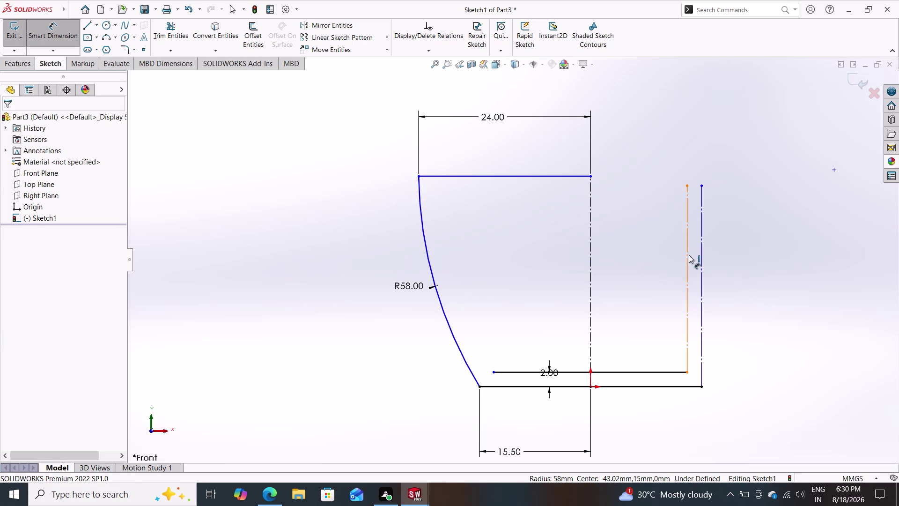
click(687, 254)
key(Delete)
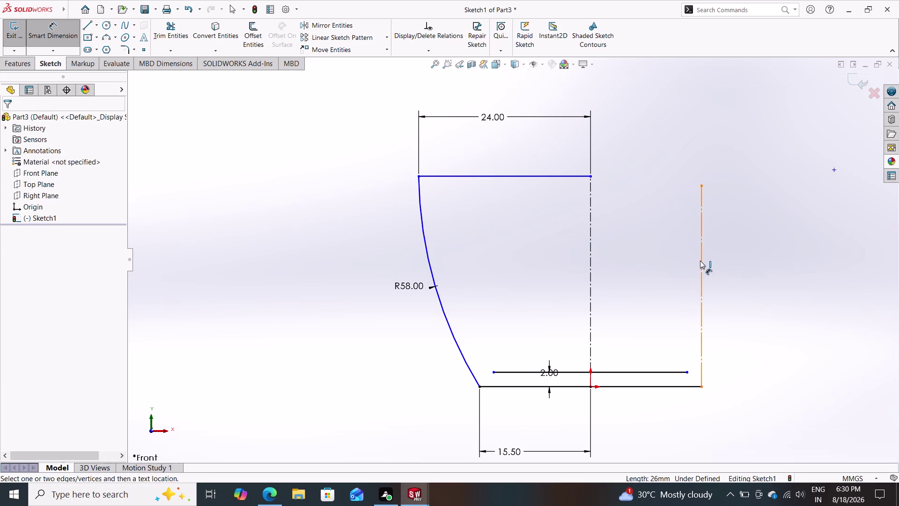
click(701, 260)
key(Delete)
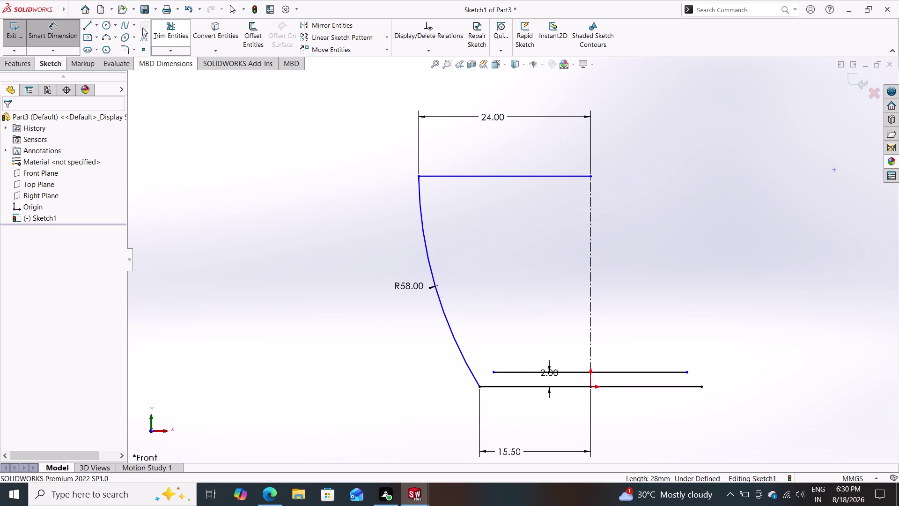
Abandon a trial top-edge line and switch to the 3 Point Arc tool.
click(52, 31)
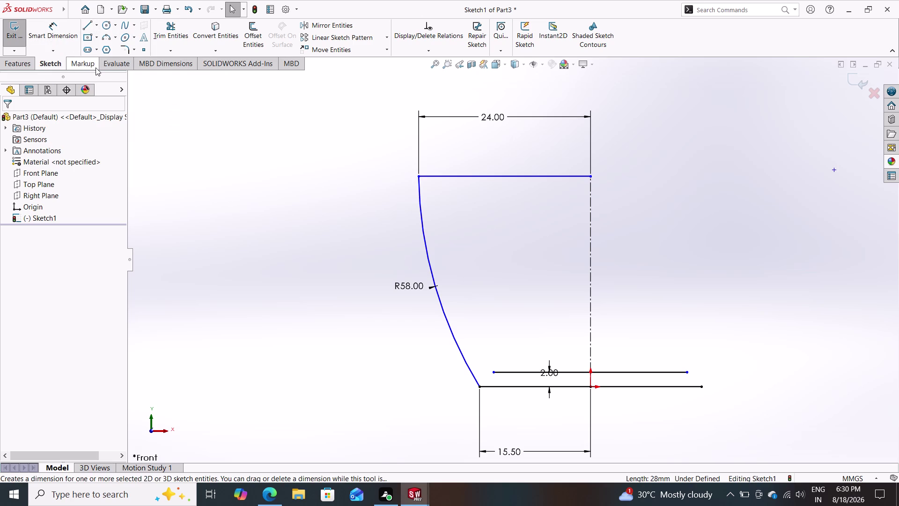
click(88, 26)
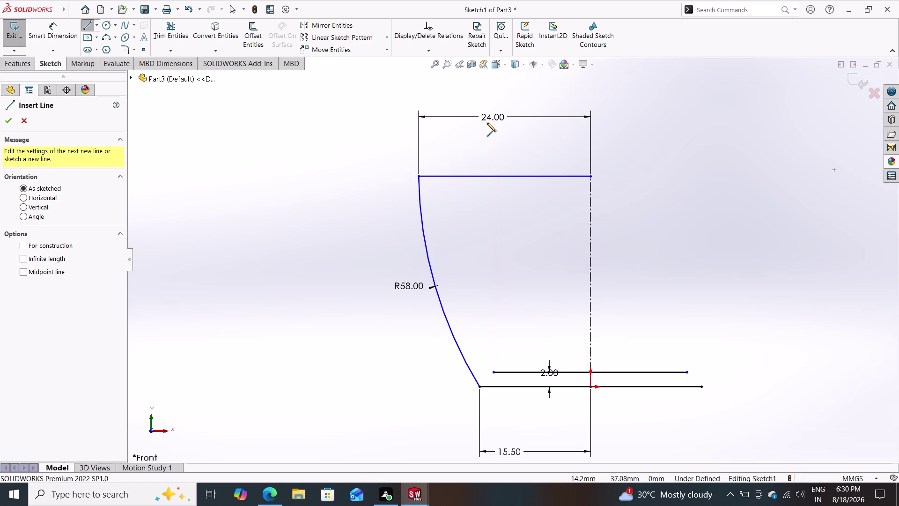
click(590, 176)
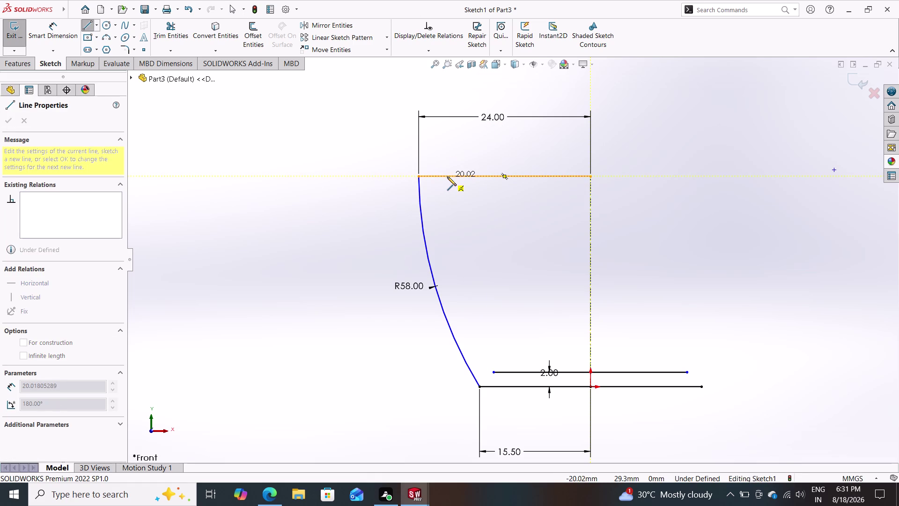
key(Escape)
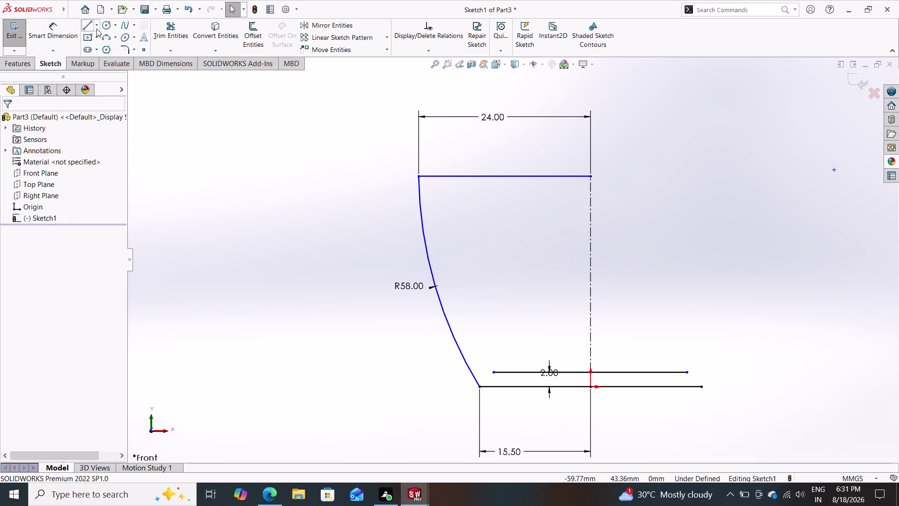
click(107, 37)
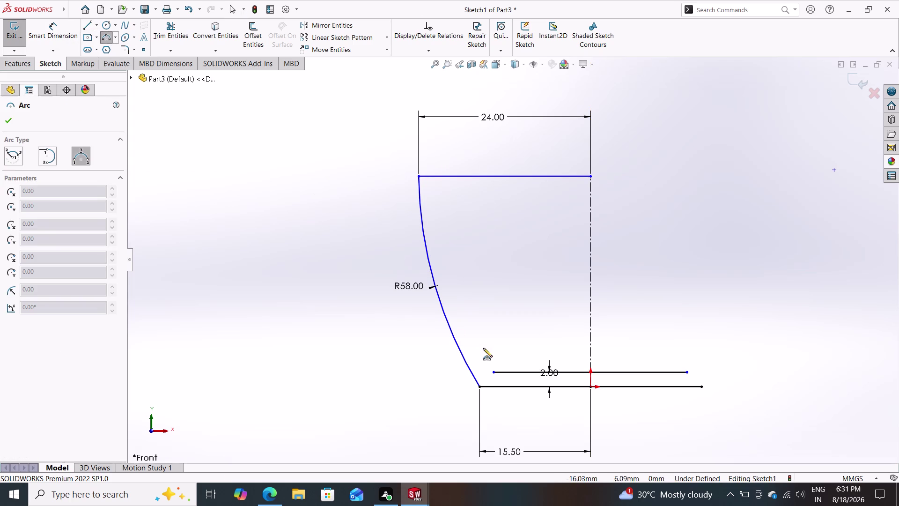
Draw an inner wall arc from the 2.00 offset line's left end up to the top line.
click(495, 372)
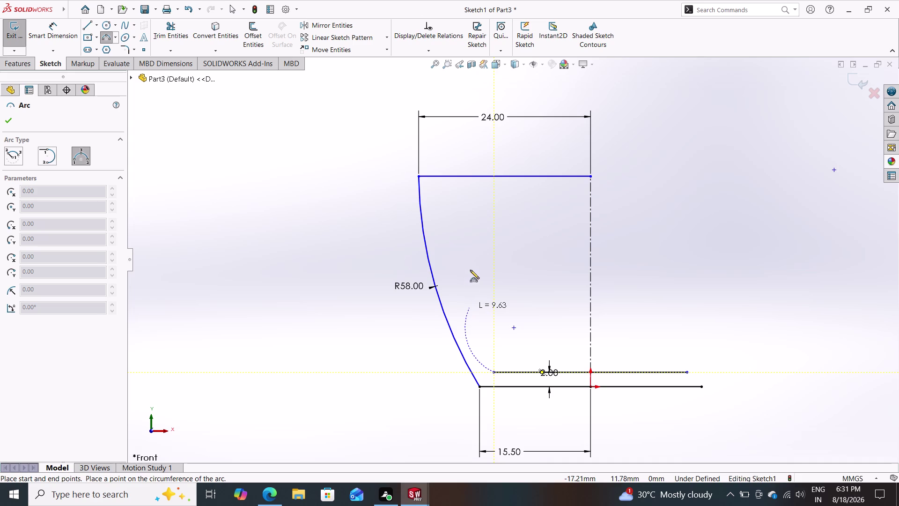
click(446, 177)
key(Escape)
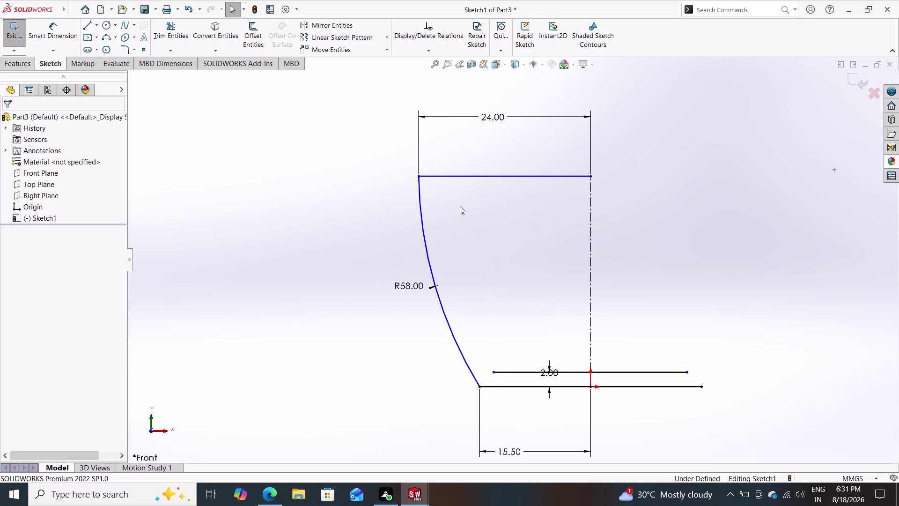
click(107, 38)
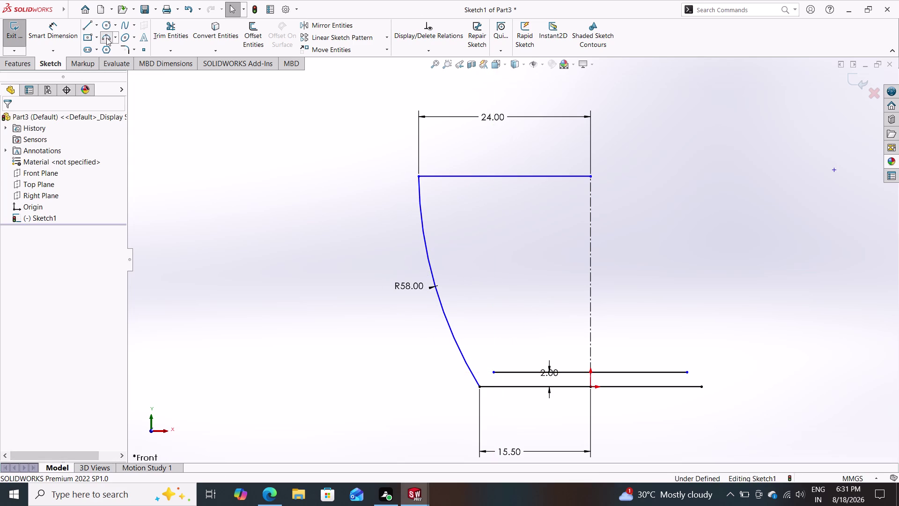
click(493, 372)
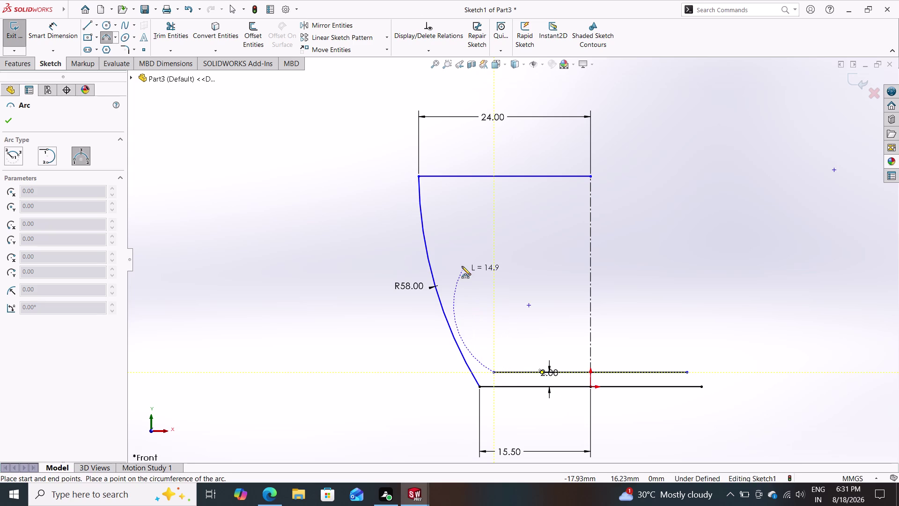
click(444, 176)
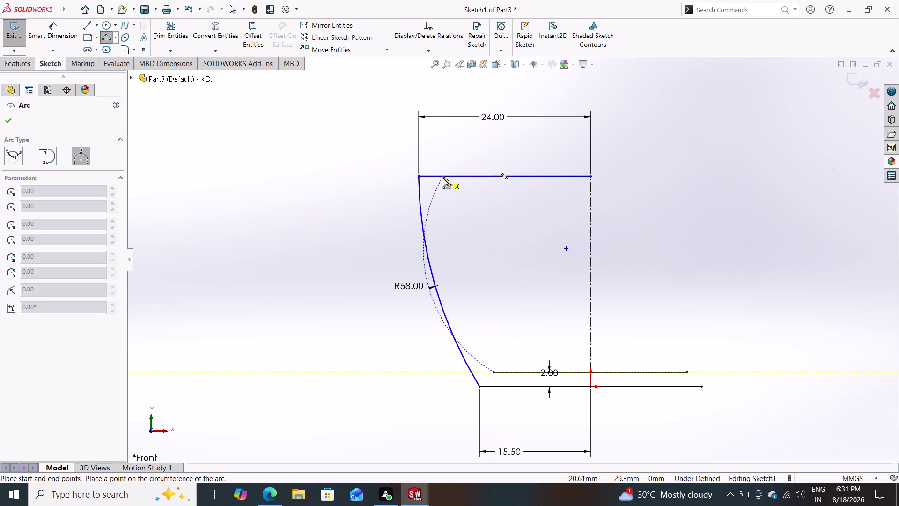
click(443, 234)
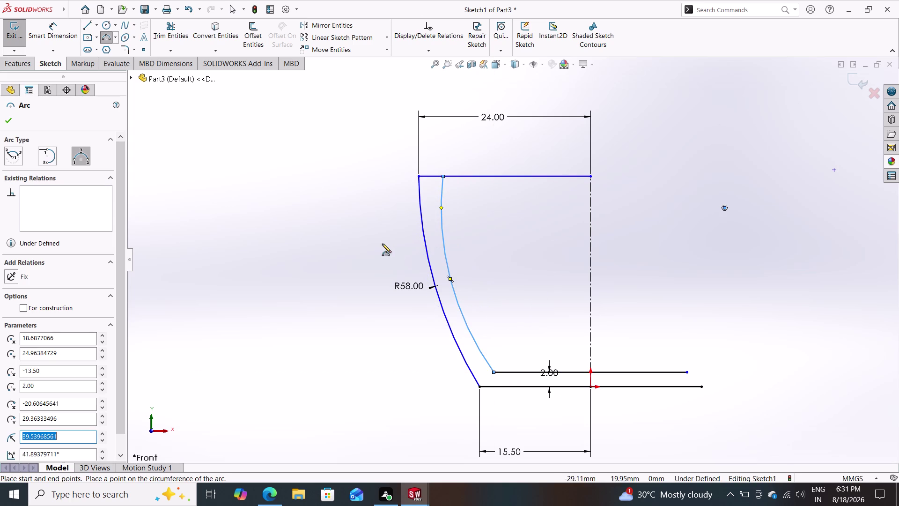
click(67, 33)
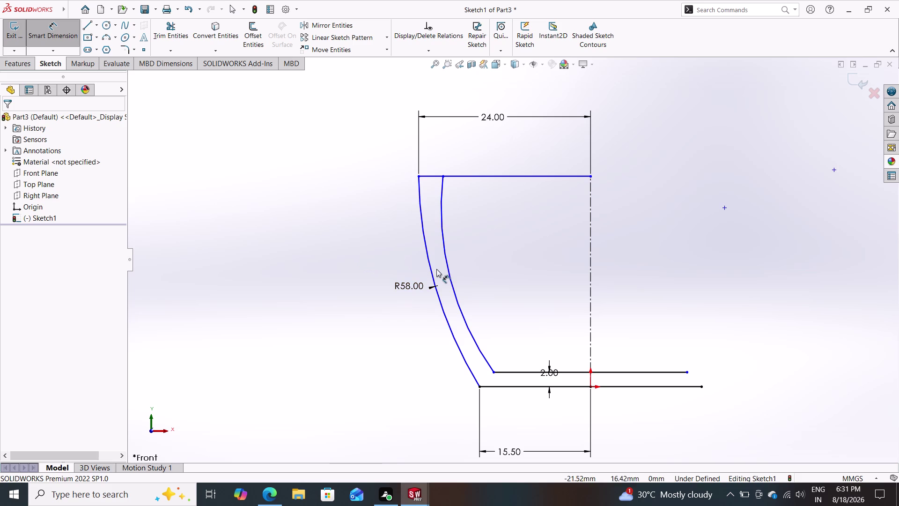
Dimension the inner arc's radius to 58 and zoom in to check it.
drag(446, 268, 423, 268)
click(341, 246)
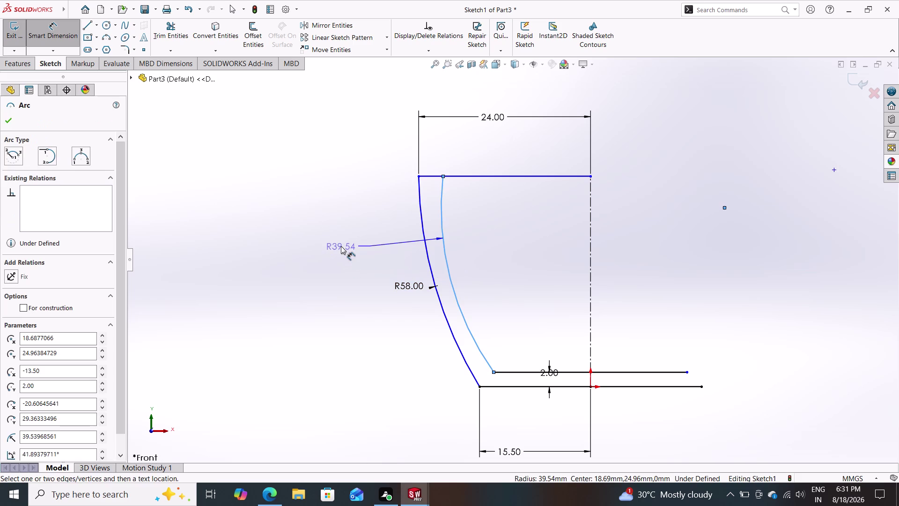
text(58)
key(Return)
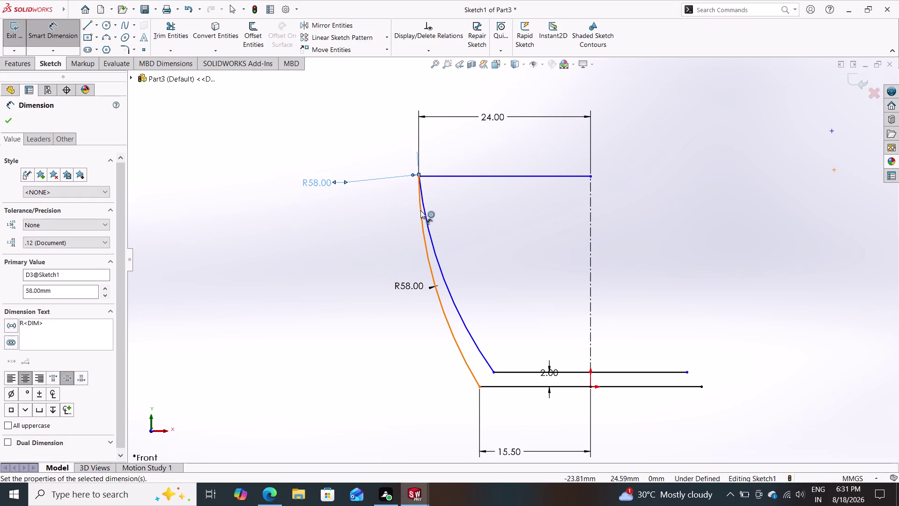
scroll(up, 3)
scroll(down, 3)
scroll(down, 3)
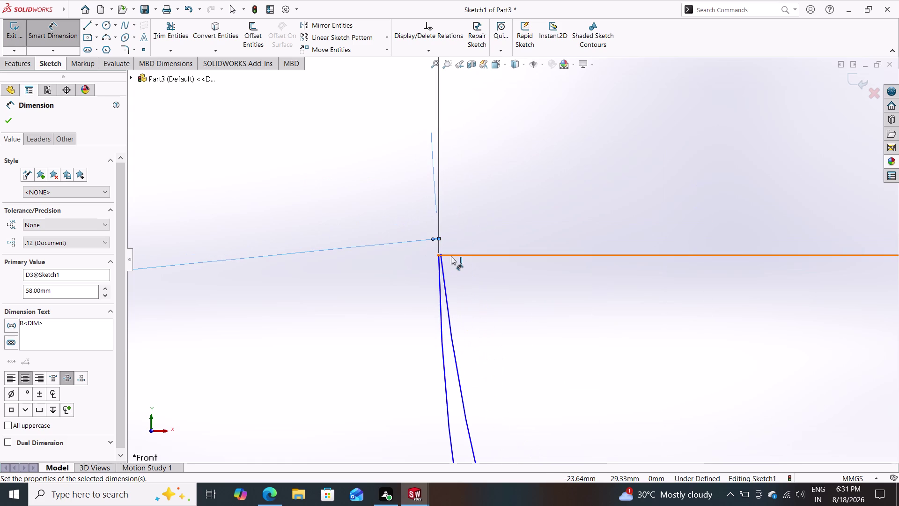
scroll(up, 3)
scroll(up, 3)
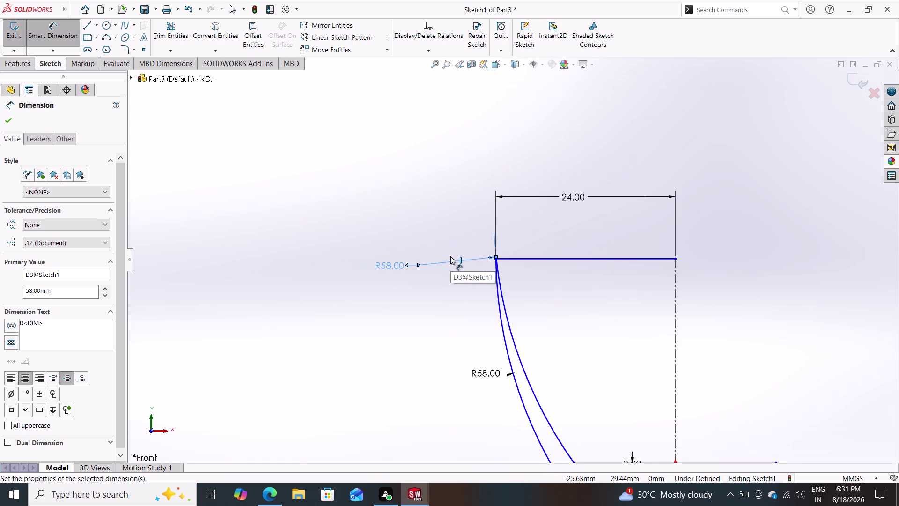
Delete the trial inner arc along with its radius dimension.
click(506, 299)
key(Delete)
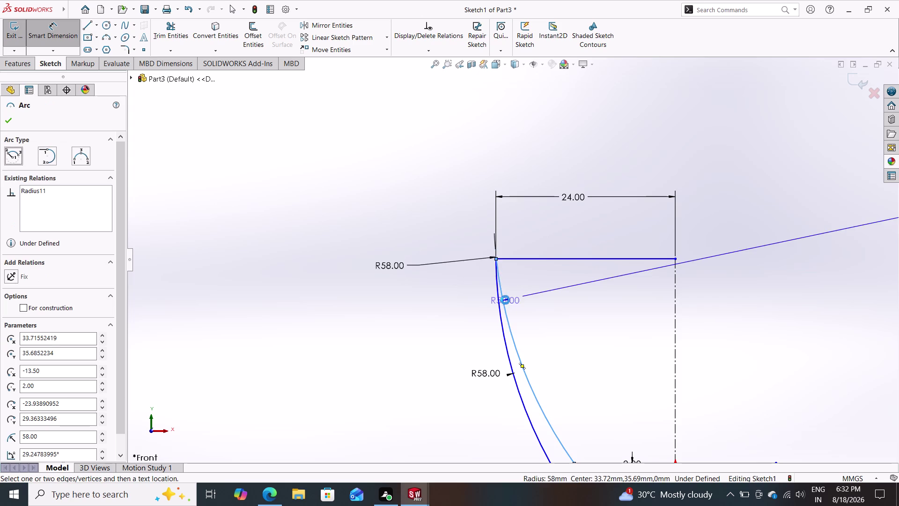
click(403, 244)
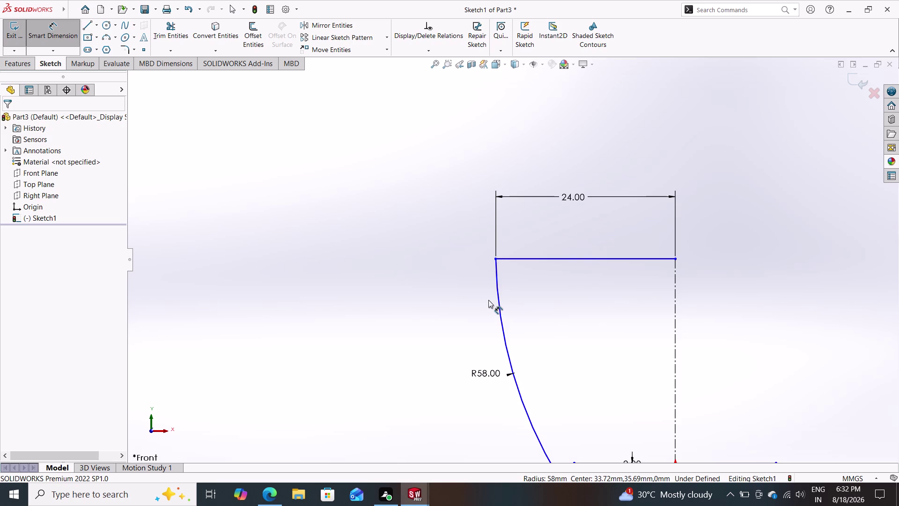
scroll(up, 3)
scroll(up, 3)
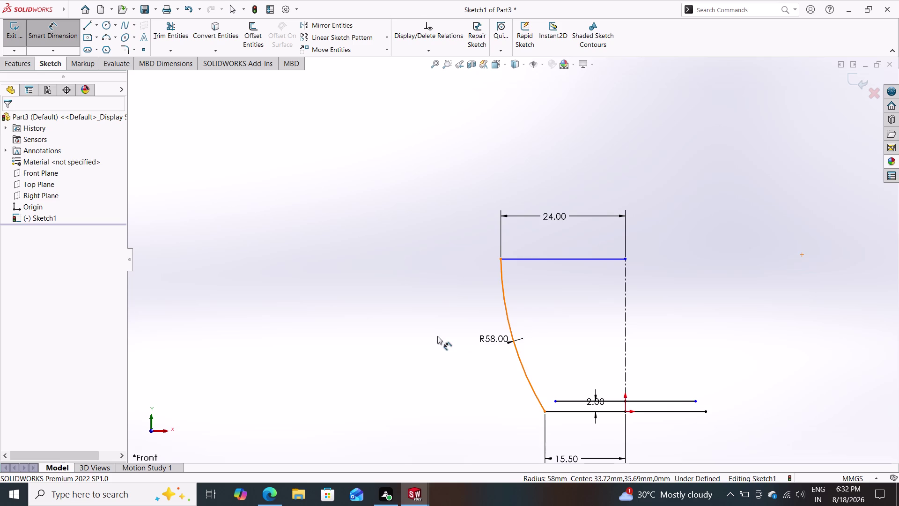
click(103, 37)
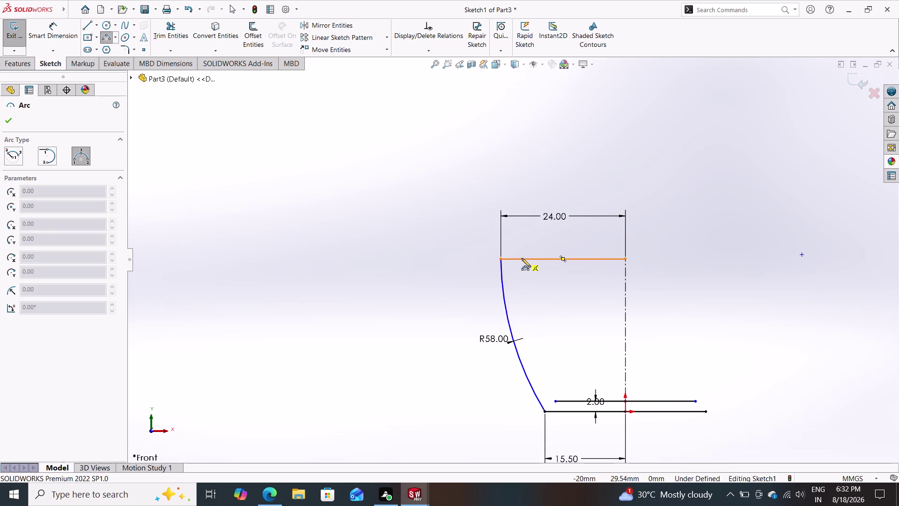
Draw a three-point inner wall arc from the top line to the offset line.
click(522, 258)
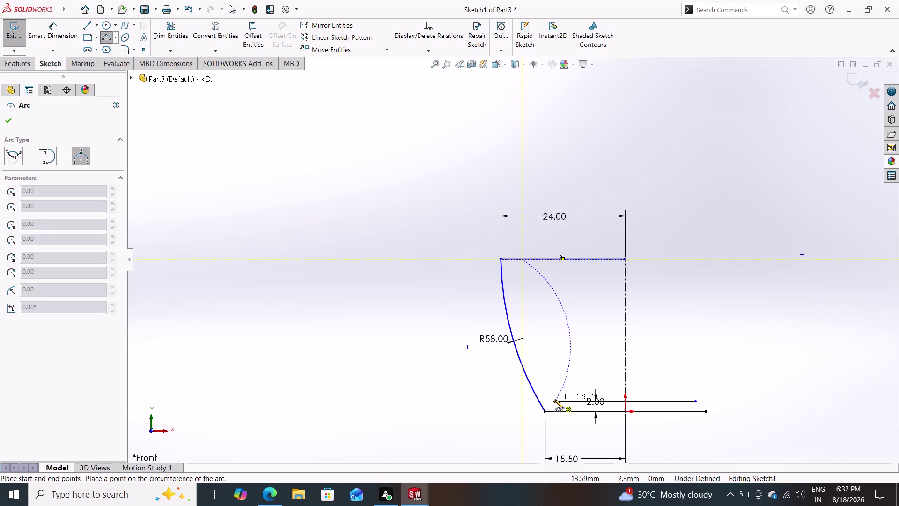
click(555, 400)
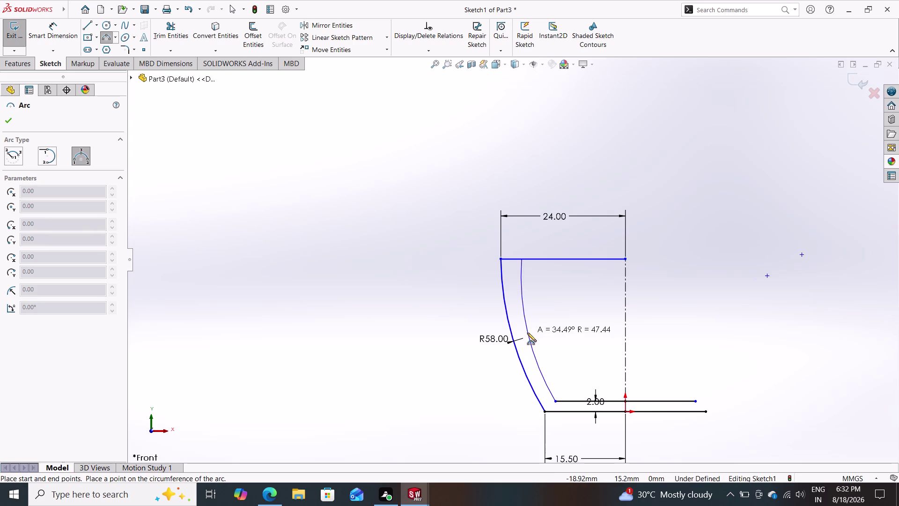
click(528, 333)
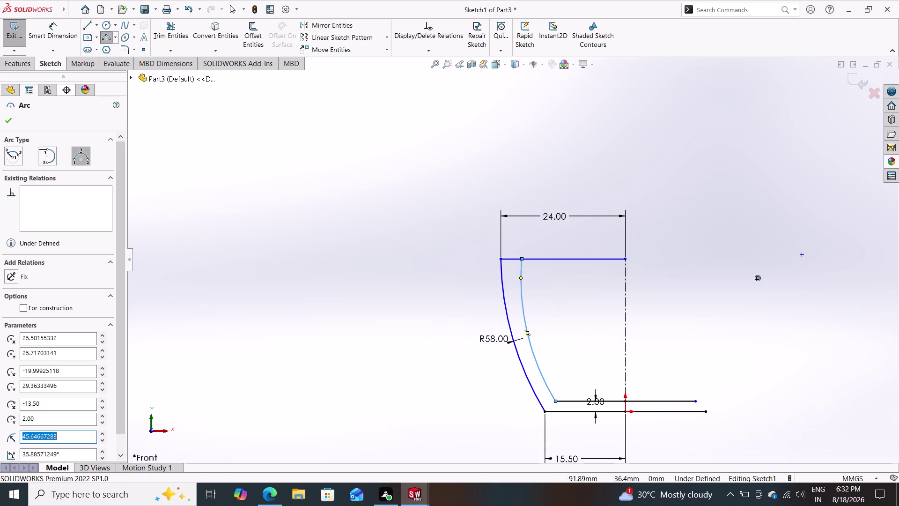
Dimension the new inner wall arc to radius 58.
drag(52, 28, 57, 34)
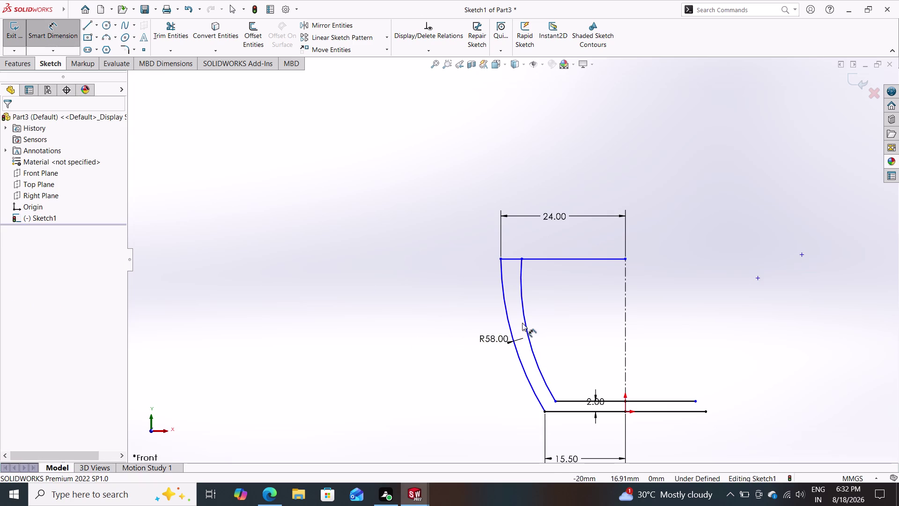
click(525, 320)
click(446, 297)
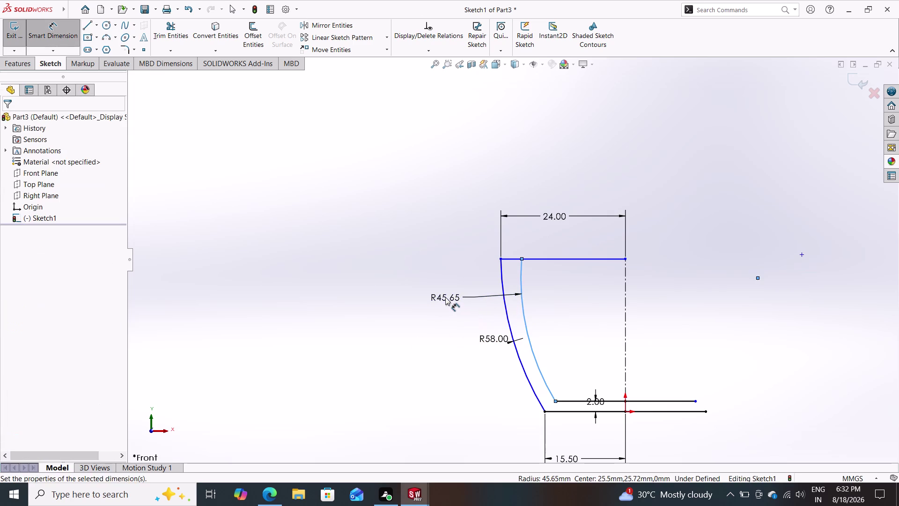
text(58)
key(Return)
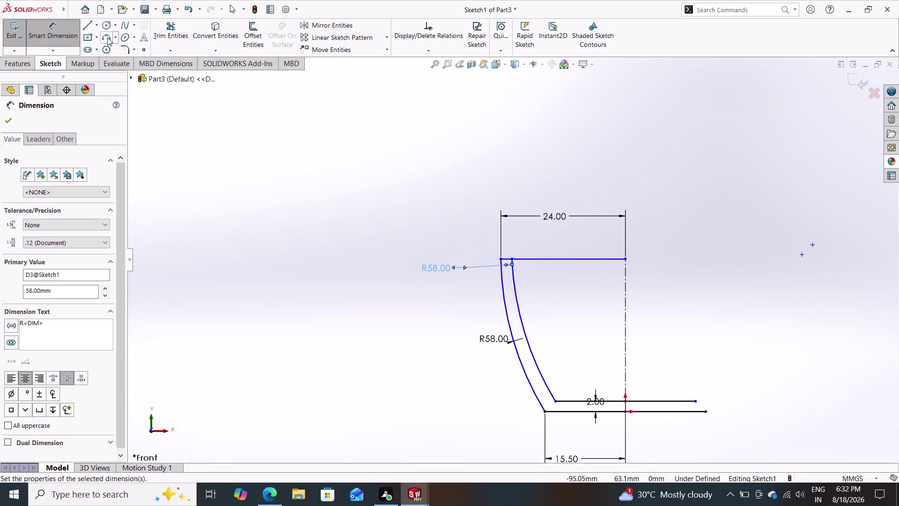
key(Escape)
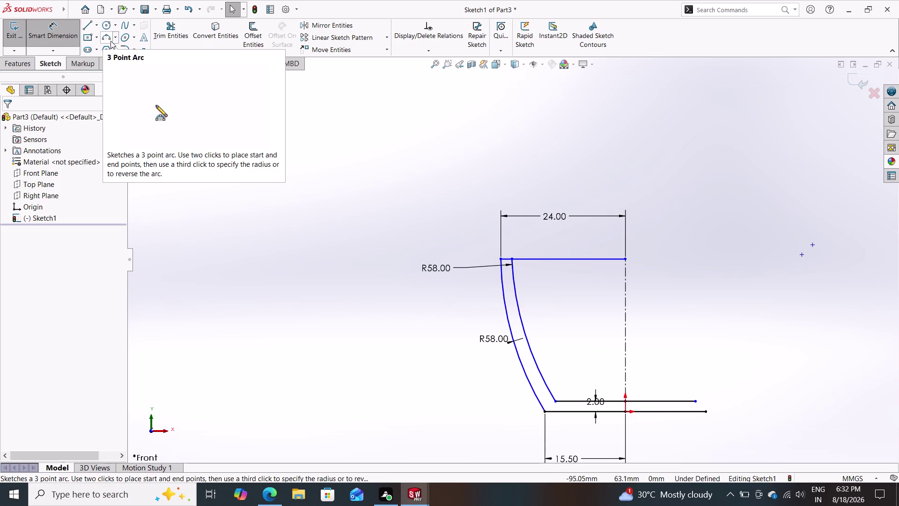
click(105, 39)
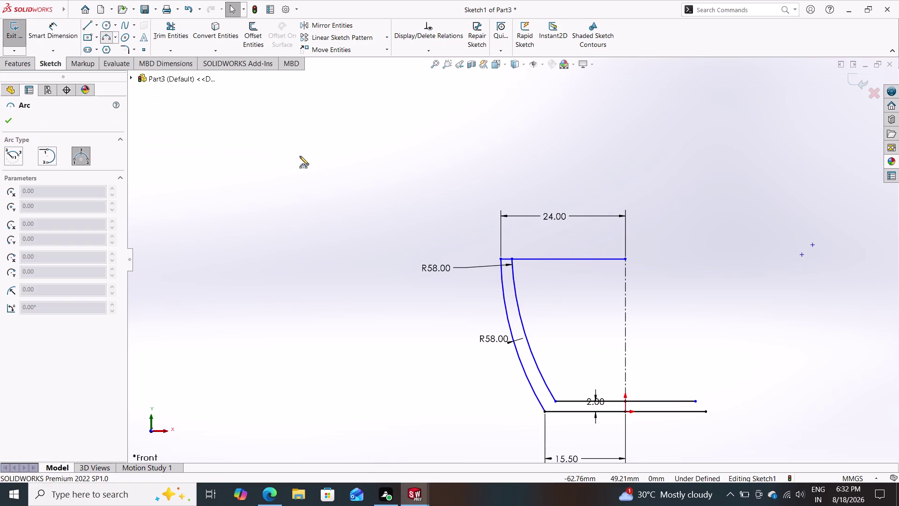
Draw a small arc capping the wall top between the outer and inner walls.
click(501, 258)
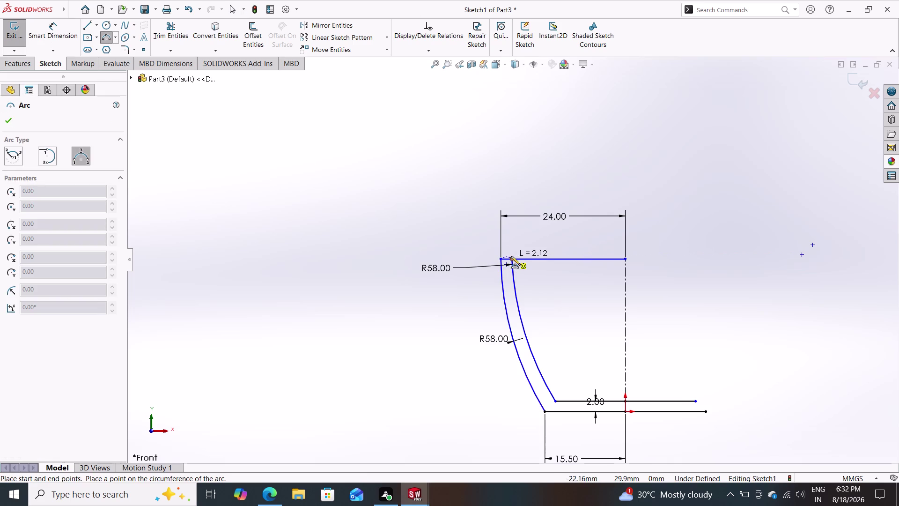
click(512, 257)
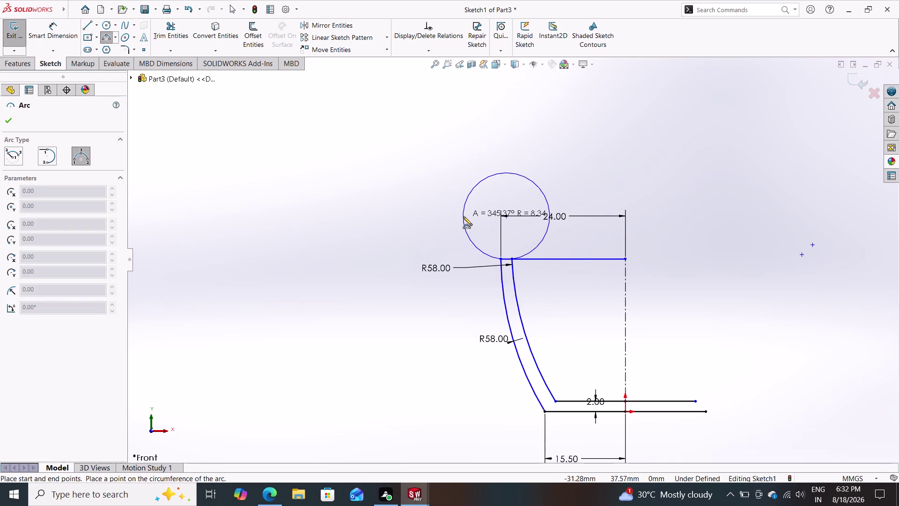
click(463, 216)
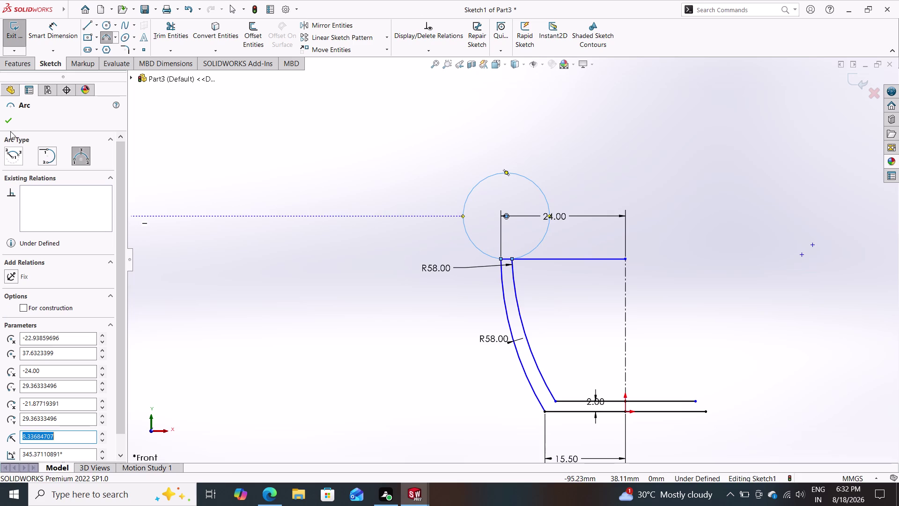
click(9, 121)
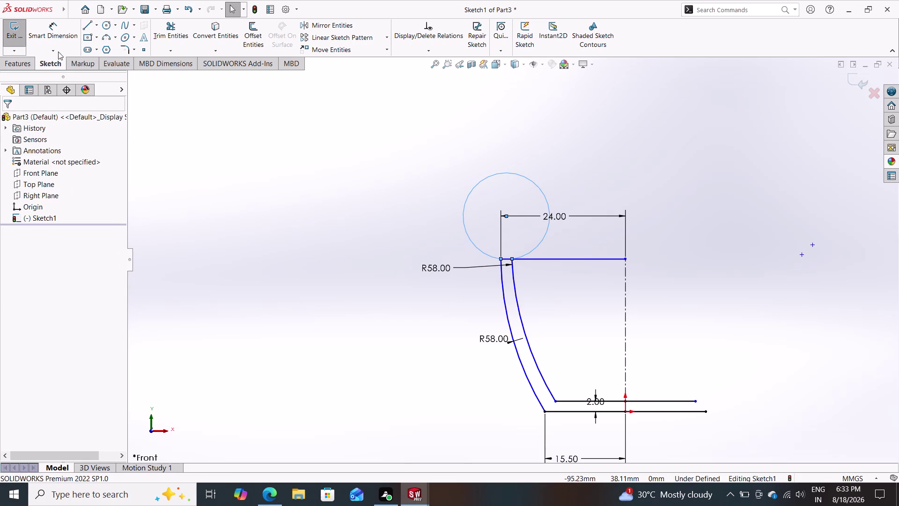
Dimension the cap arc at R2, then edit its radius to 1 mm.
click(58, 27)
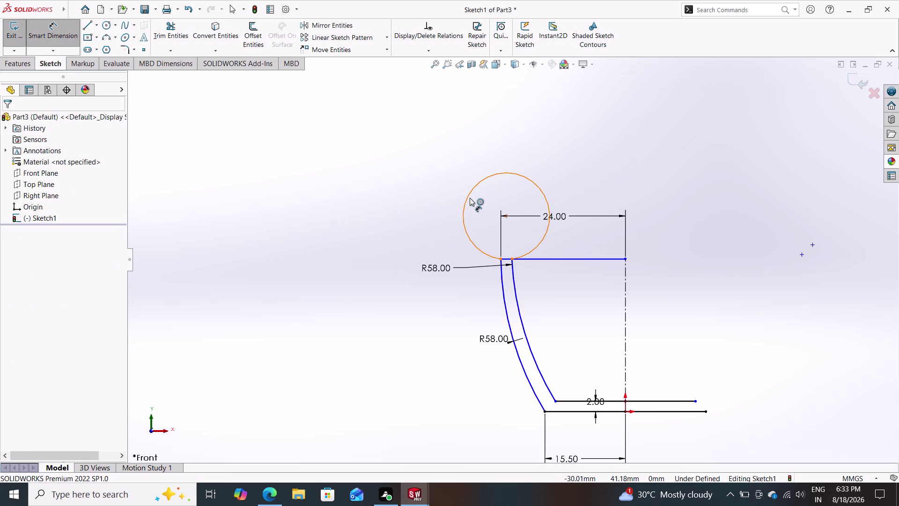
drag(470, 197, 457, 190)
click(417, 156)
key(2)
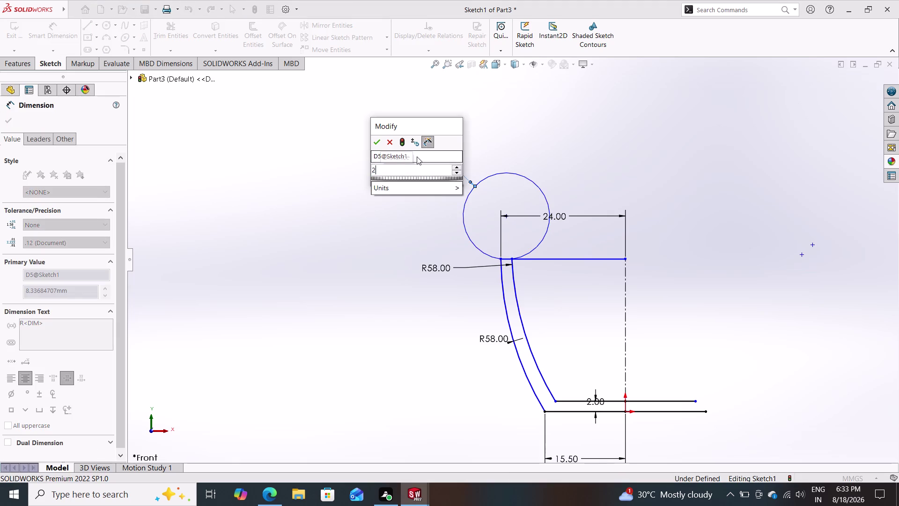
key(Return)
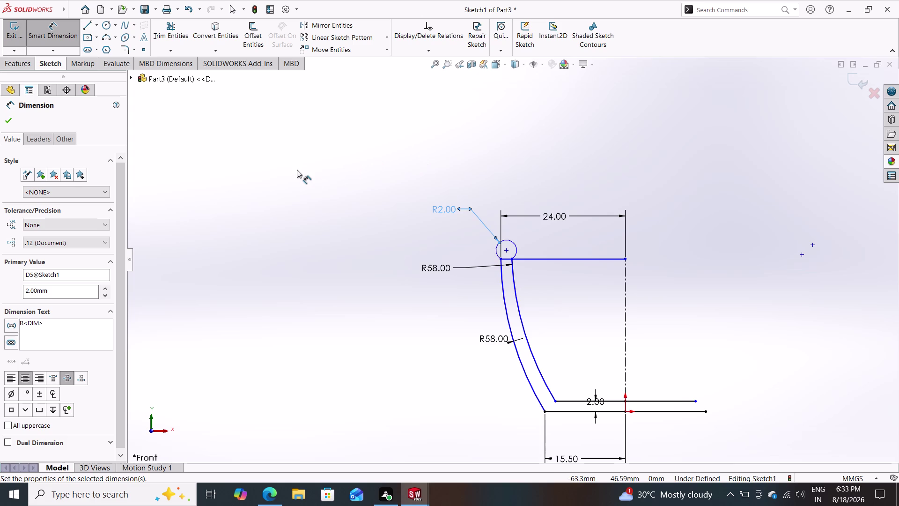
double_click(445, 207)
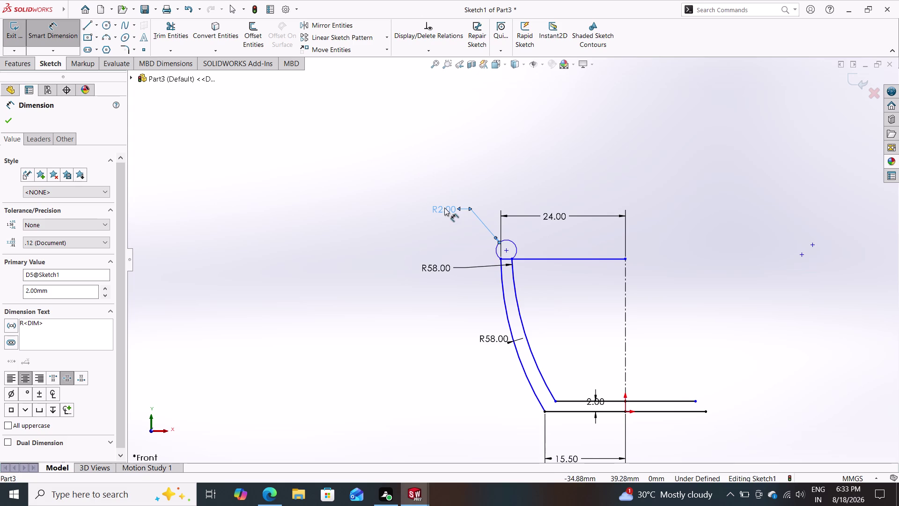
key(1)
key(Return)
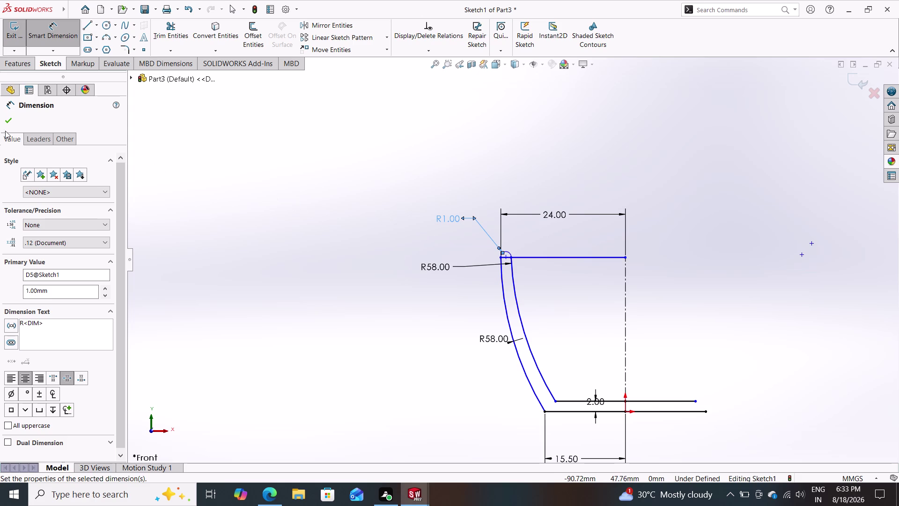
click(6, 120)
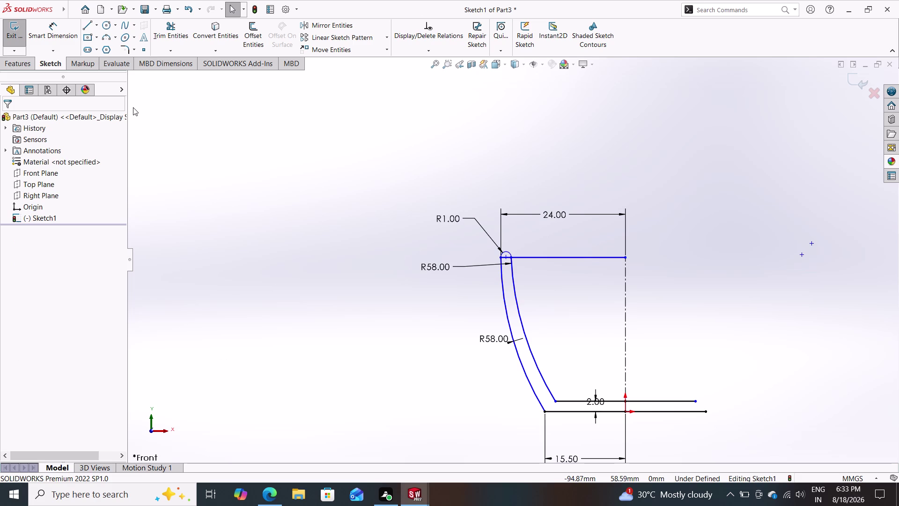
Draw a vertical centerline from the inner bottom line up to the top line.
click(96, 24)
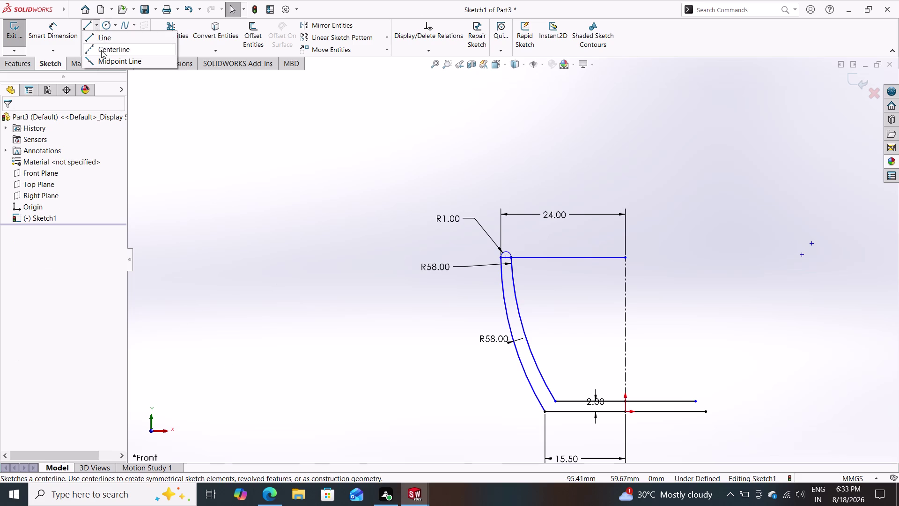
click(101, 50)
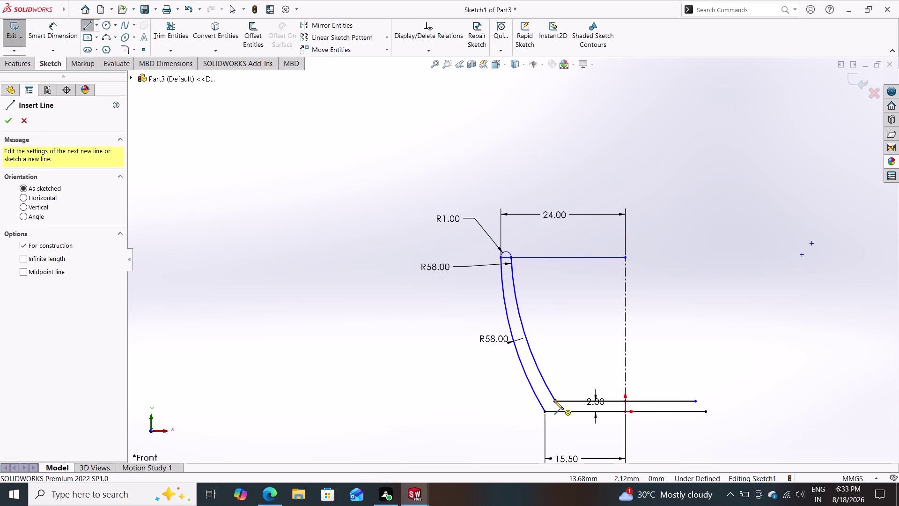
click(554, 400)
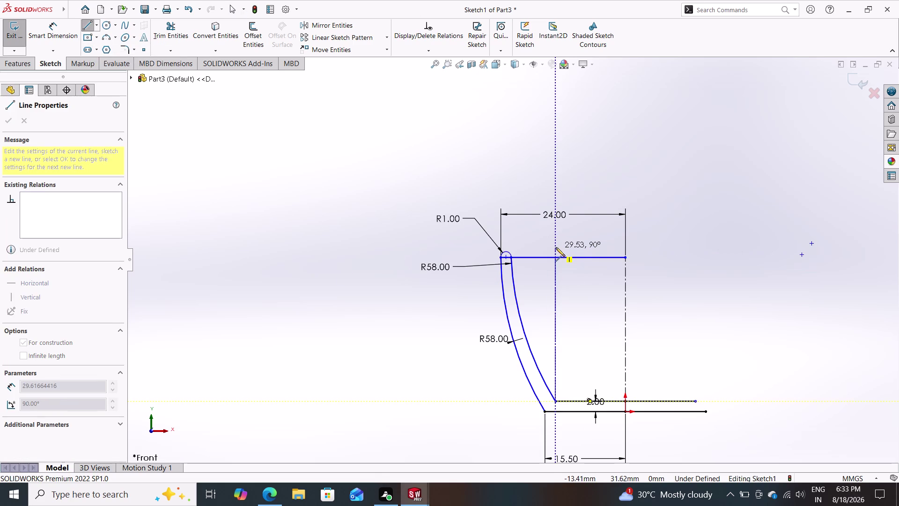
click(555, 247)
key(Escape)
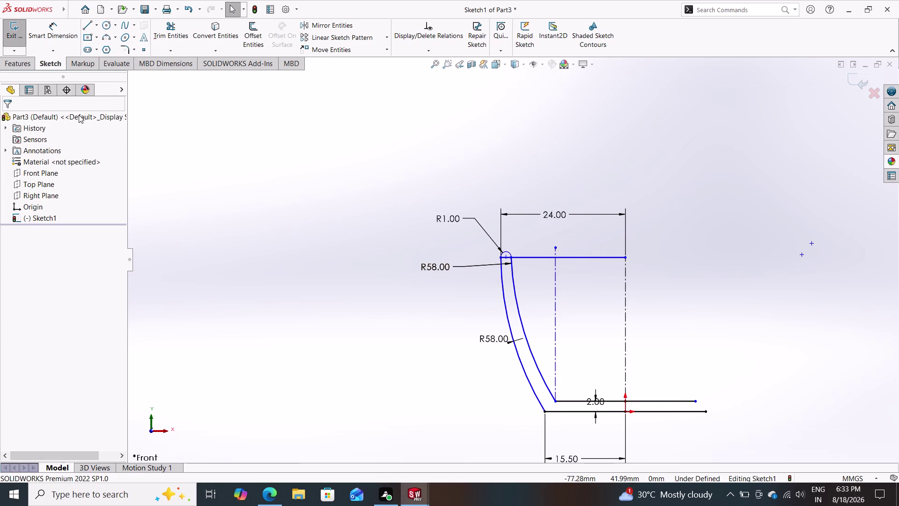
Dimension the height from the top line to the inner bottom line as 28 mm.
drag(48, 28, 66, 43)
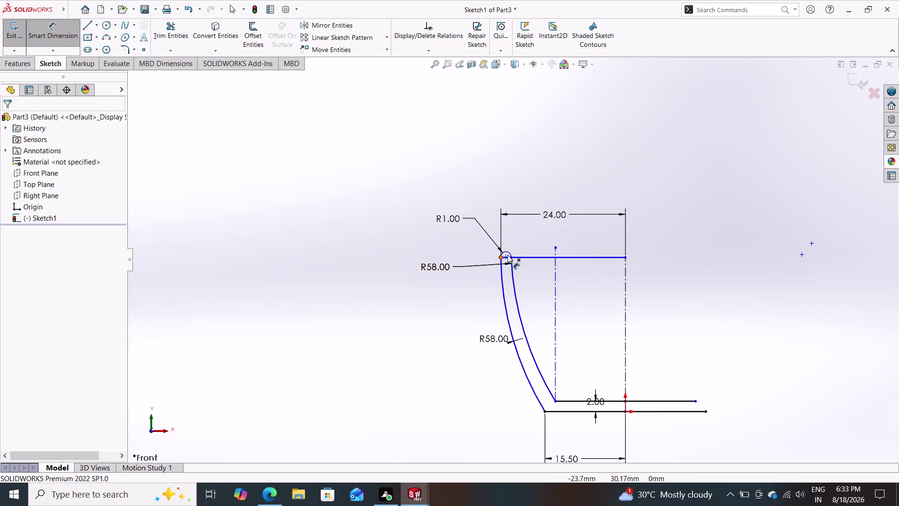
click(513, 258)
drag(553, 400, 545, 392)
click(356, 319)
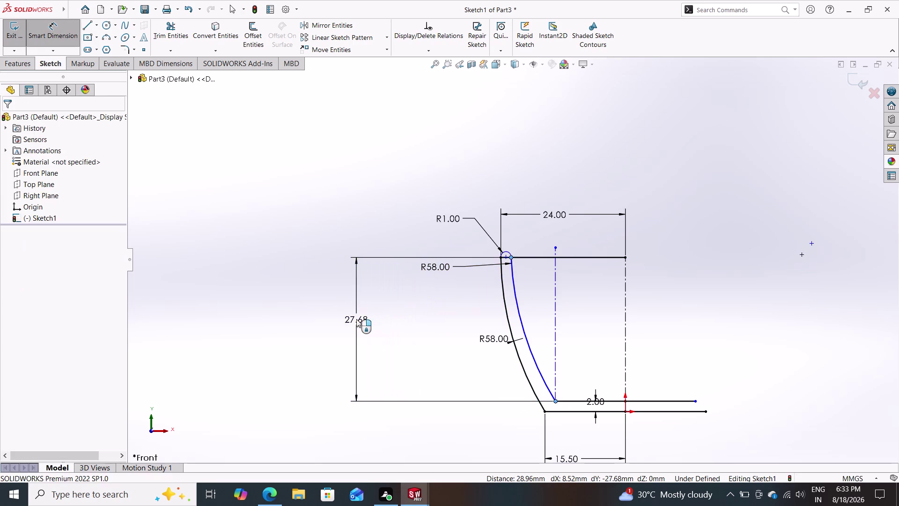
text(28)
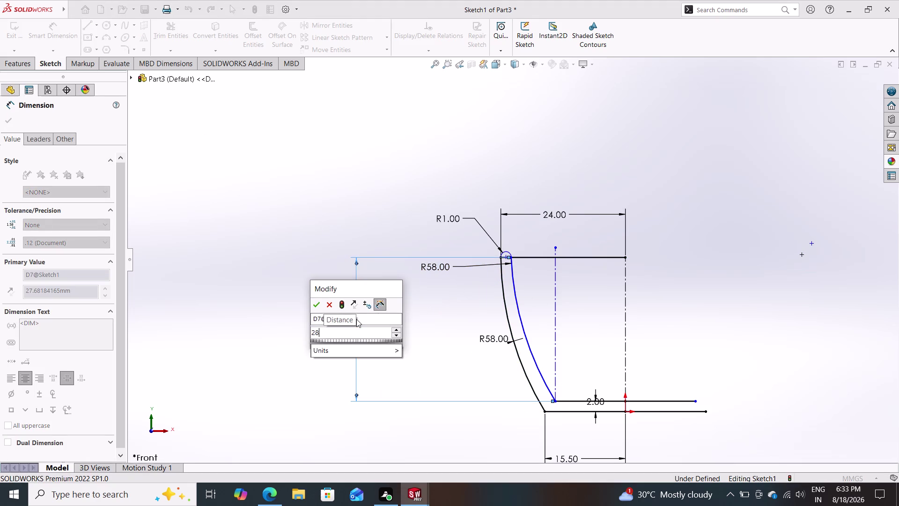
key(Return)
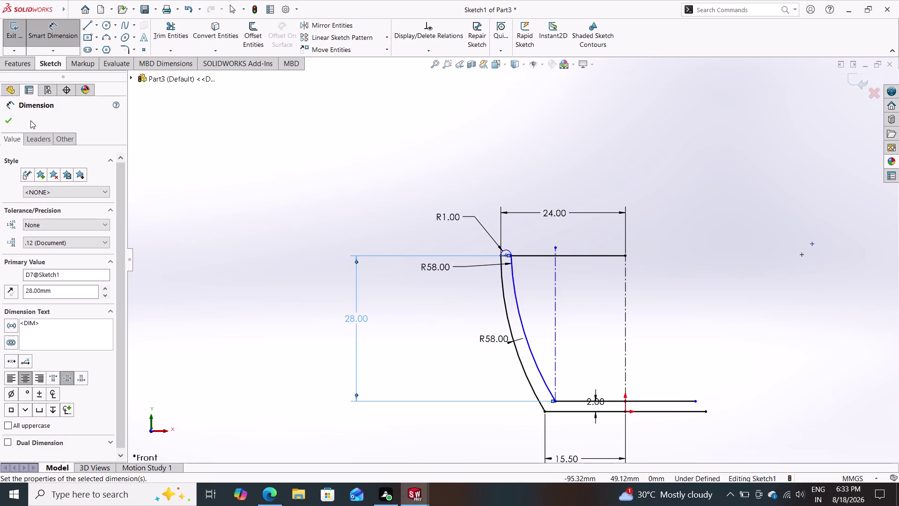
click(11, 117)
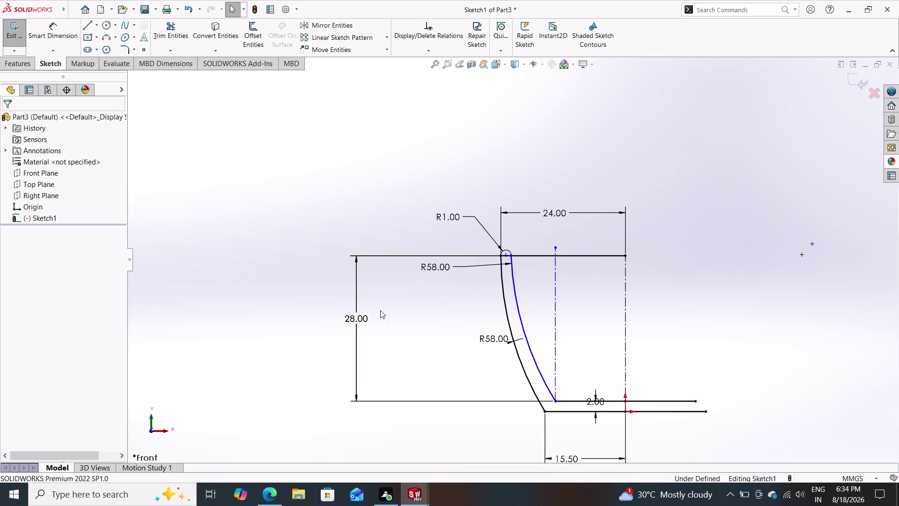
Drag the upper R58 label lower, then select the inner bottom line.
drag(442, 268, 446, 303)
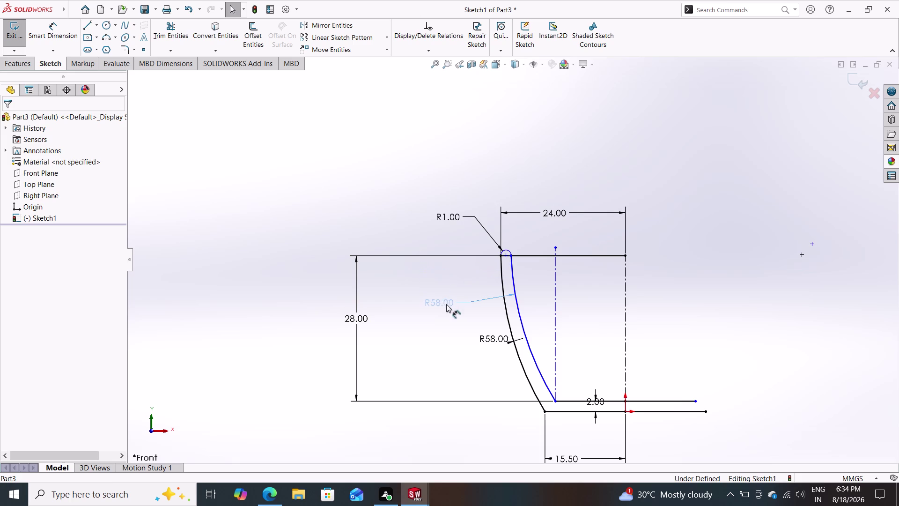
drag(445, 303, 446, 304)
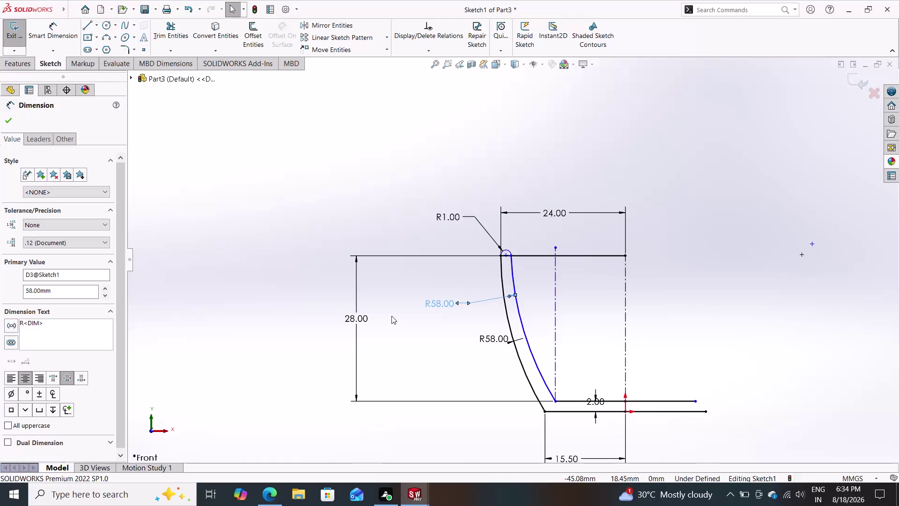
key(Escape)
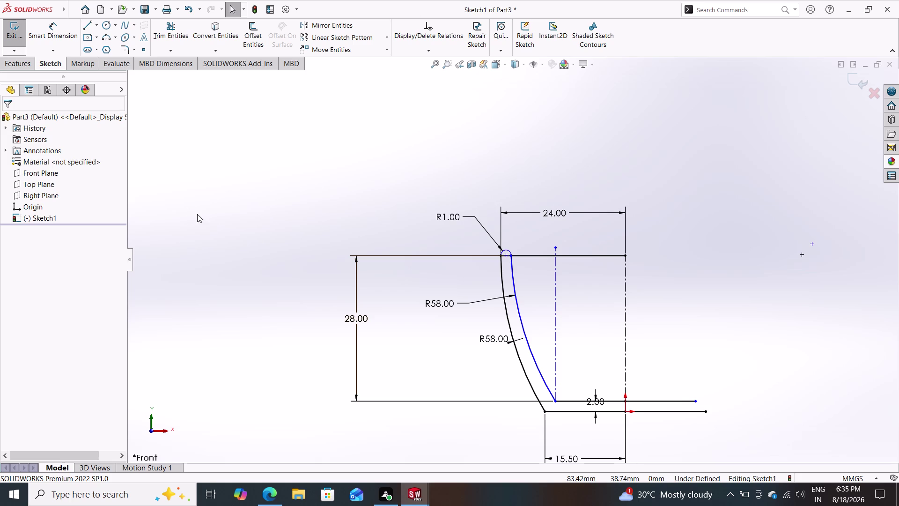
click(575, 401)
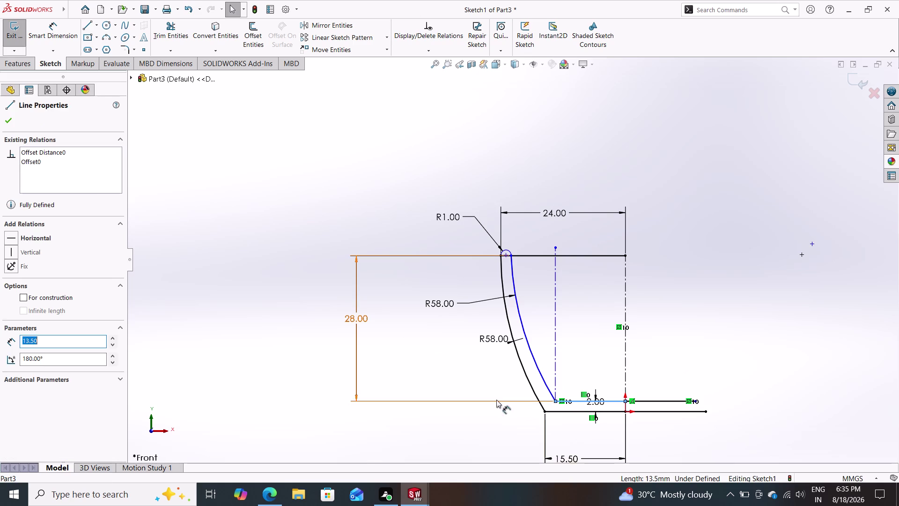
Dimension the centerline-to-axis distance at the cup bottom as 13.50 mm.
click(5, 120)
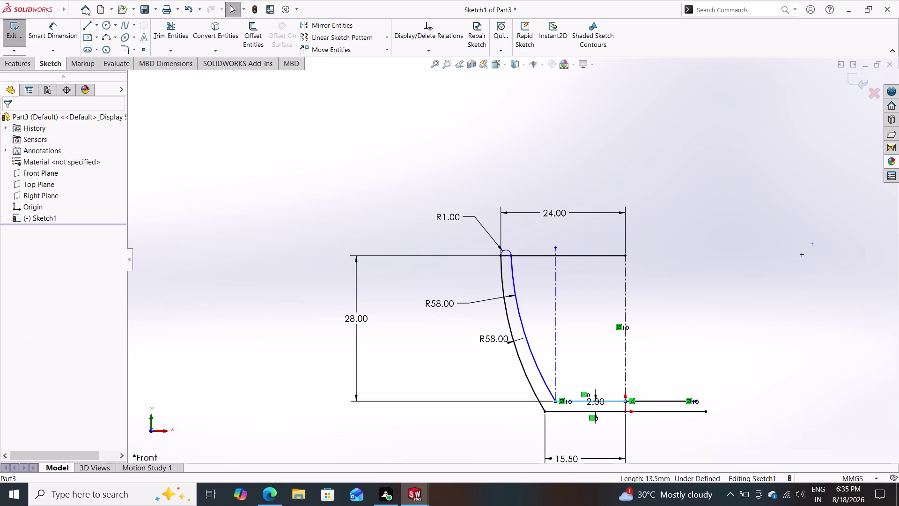
click(56, 36)
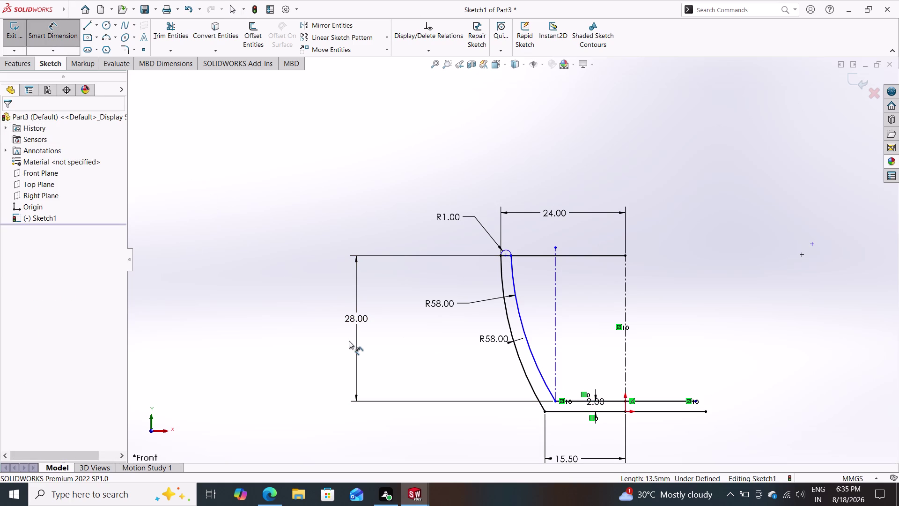
click(576, 400)
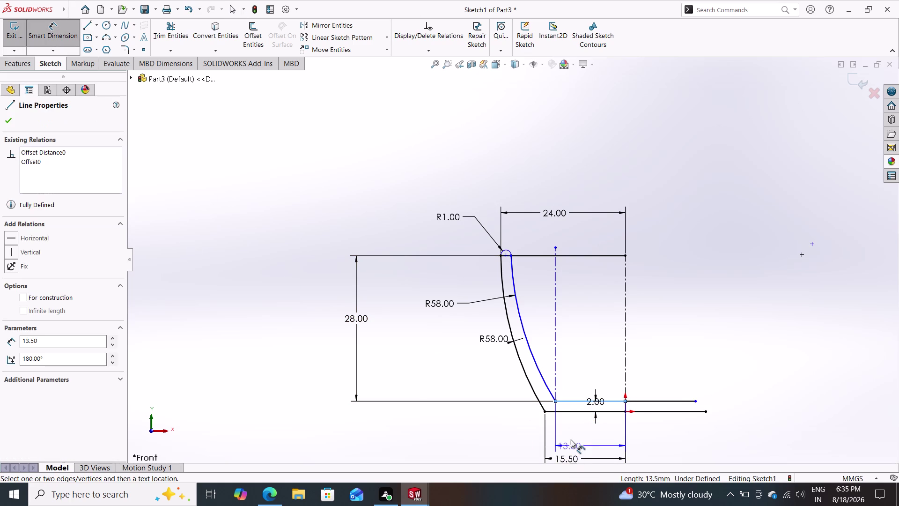
click(579, 435)
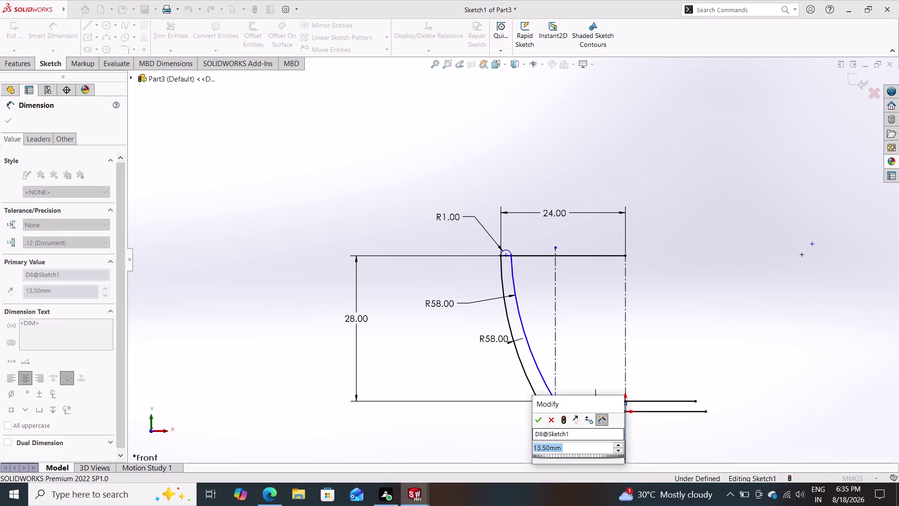
text(15)
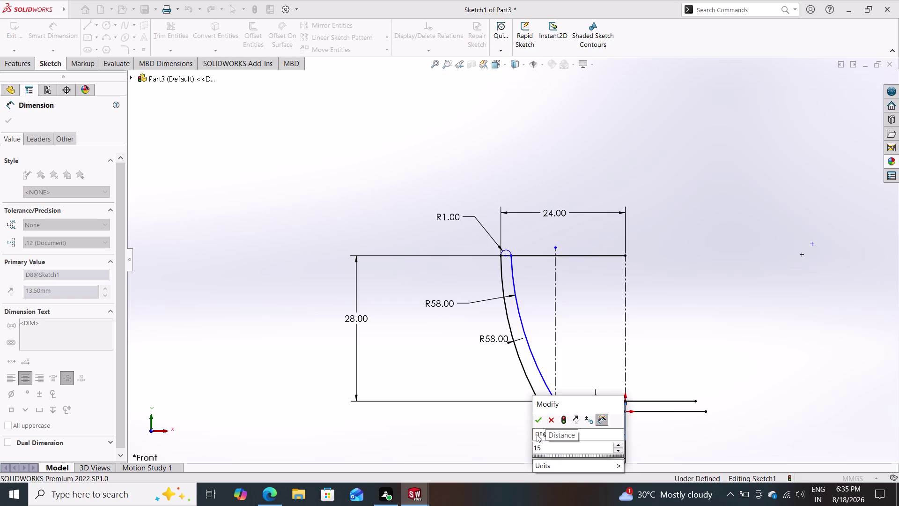
key(period)
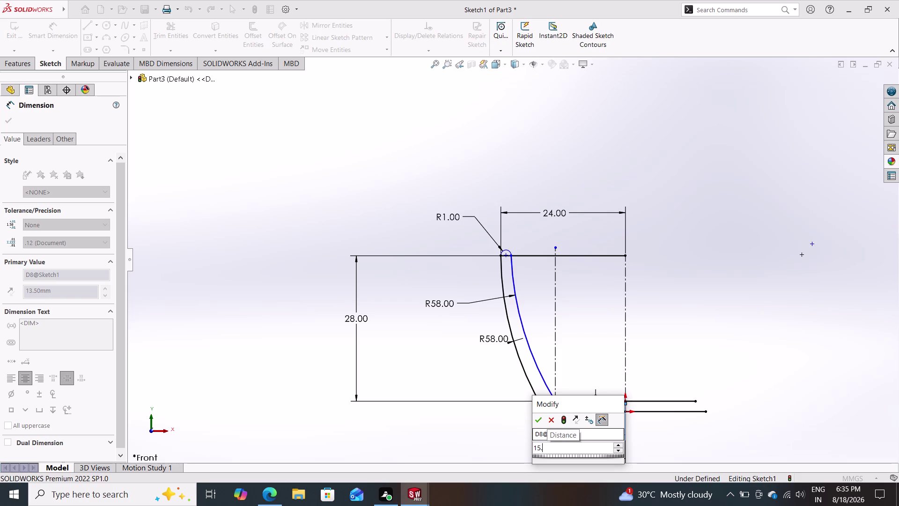
key(Delete)
key(Delete)
key(Delete)
click(549, 421)
click(550, 422)
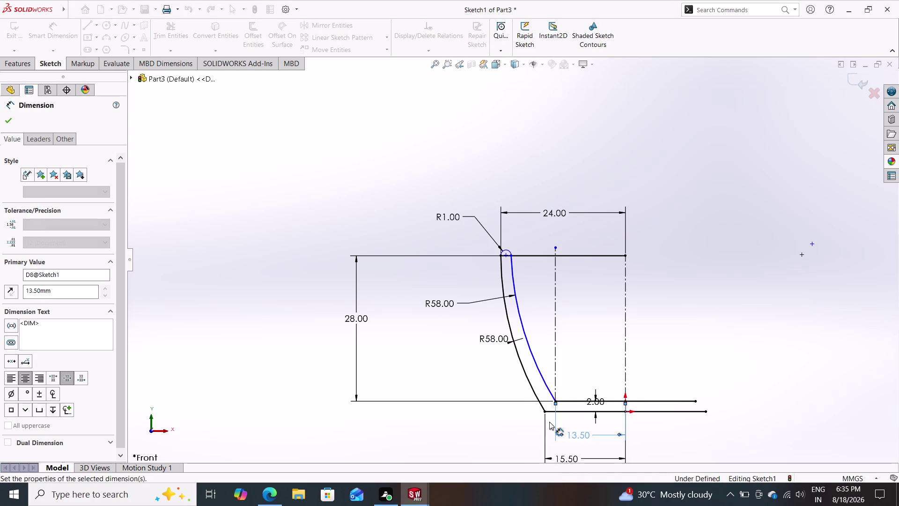
key(Escape)
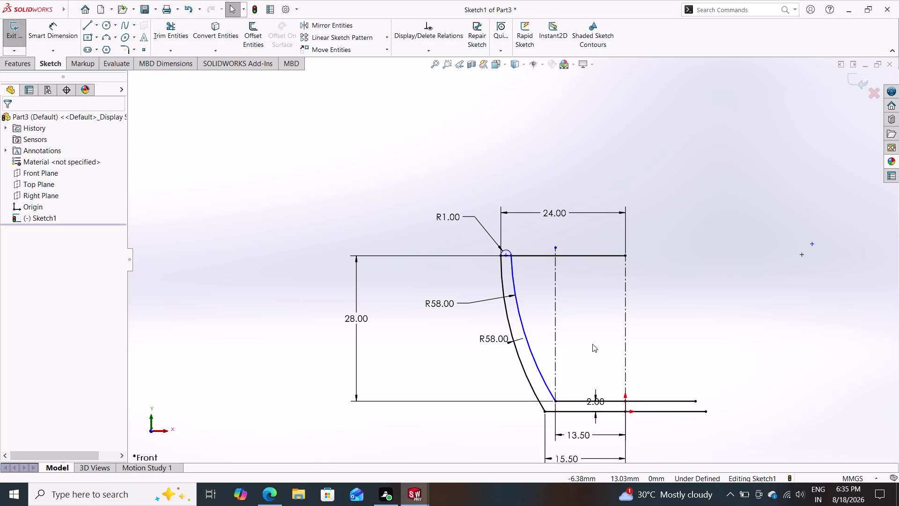
Make the two endpoints of the R1 cap arc horizontal to each other.
click(522, 322)
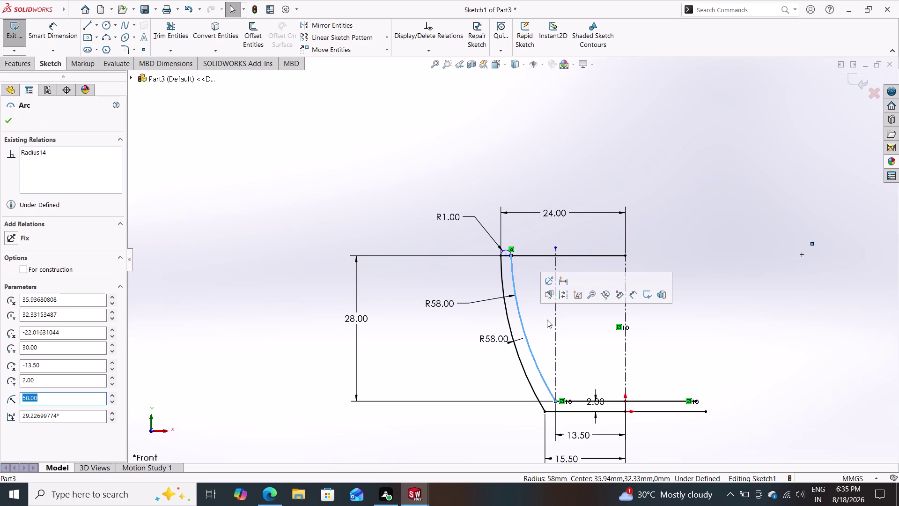
key(Escape)
key(Escape)
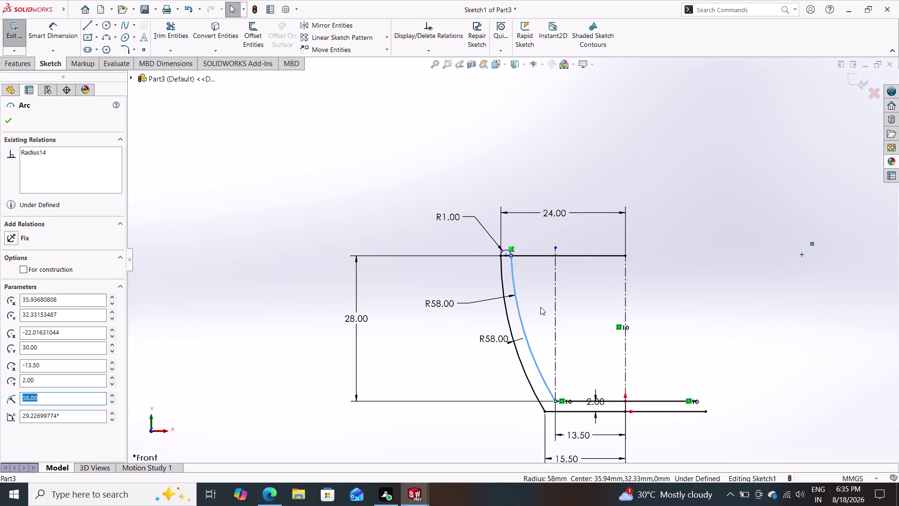
scroll(up, 3)
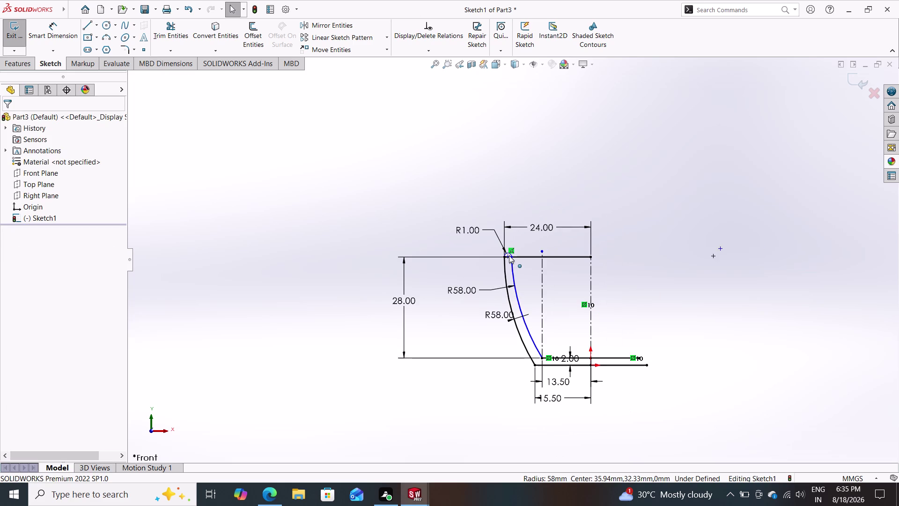
scroll(down, 3)
scroll(down, 3)
click(494, 262)
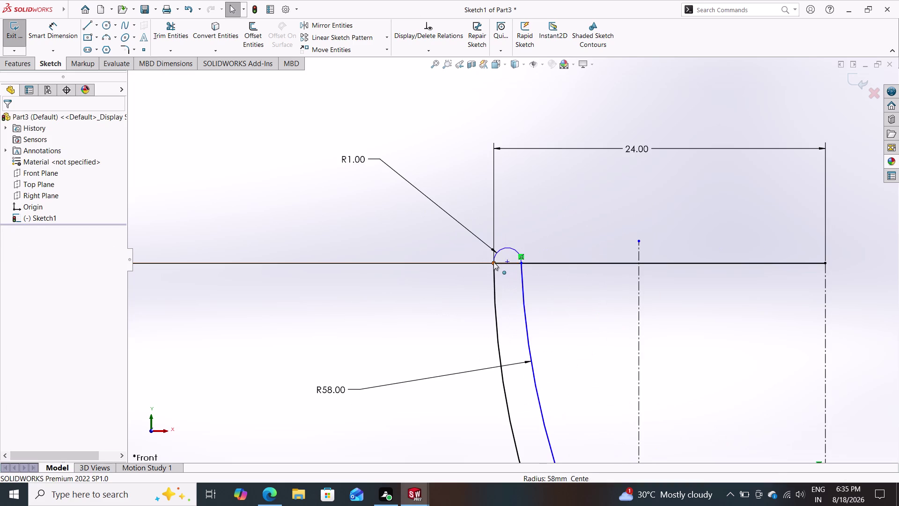
click(522, 265)
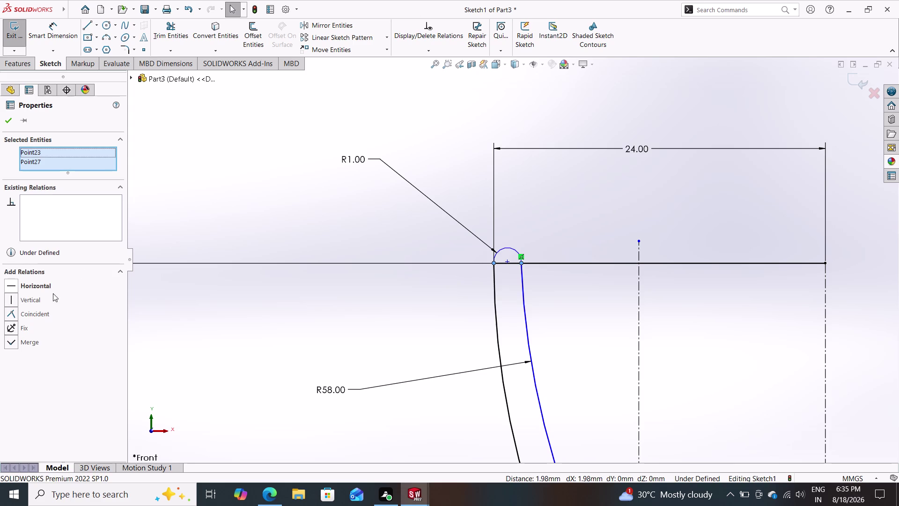
click(42, 285)
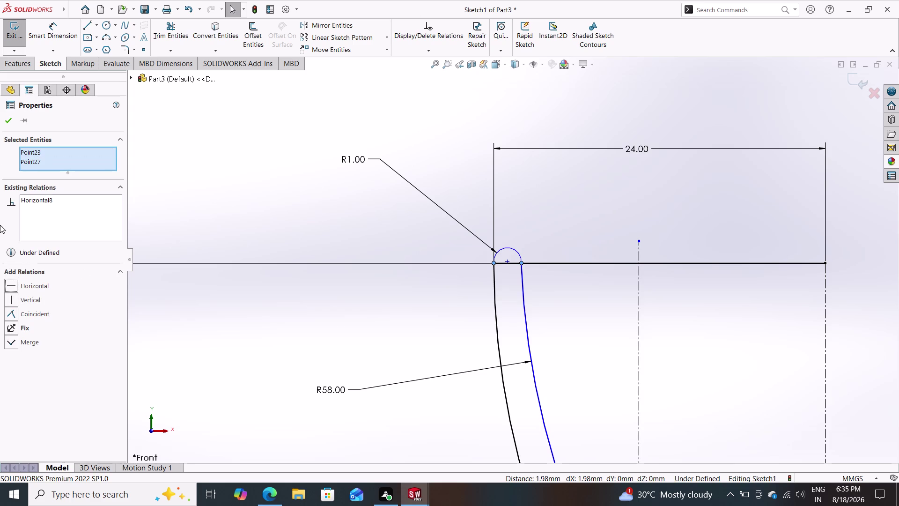
click(6, 118)
key(Escape)
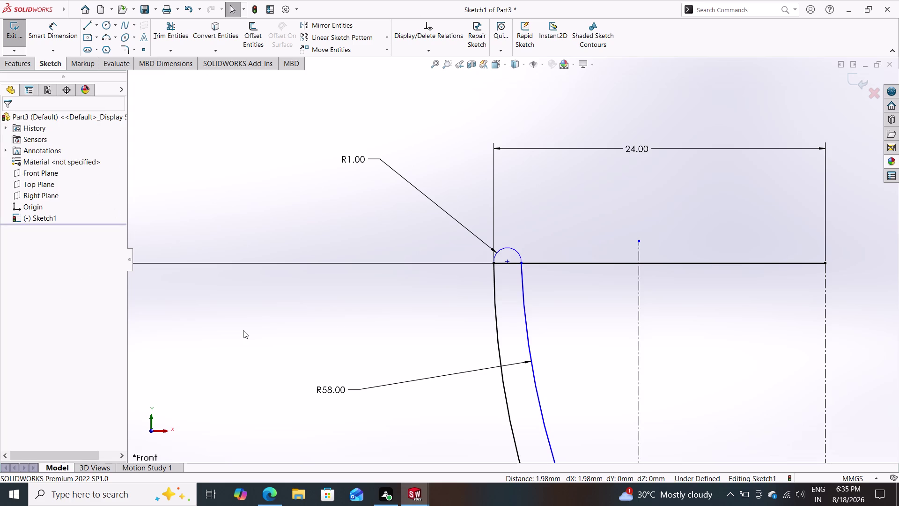
Zoom out over the whole profile and start Trim Entities.
scroll(down, 3)
scroll(up, 3)
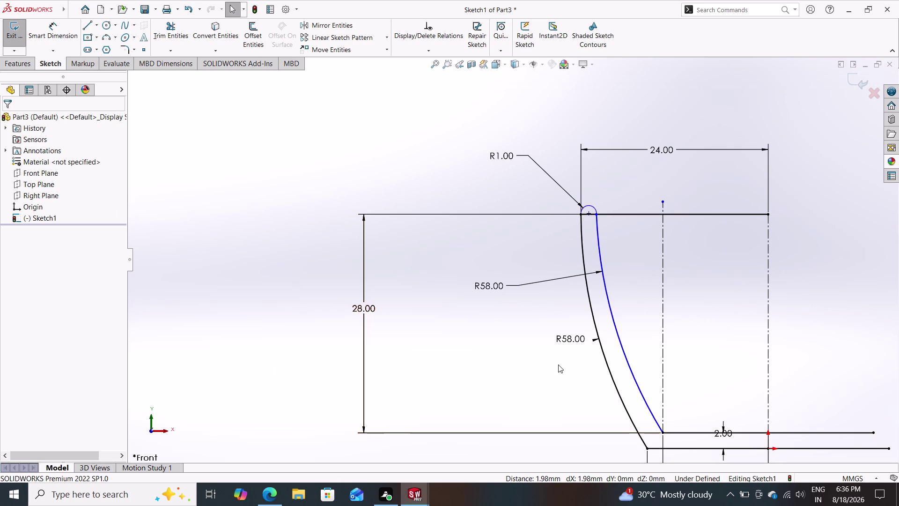
scroll(down, 3)
scroll(up, 3)
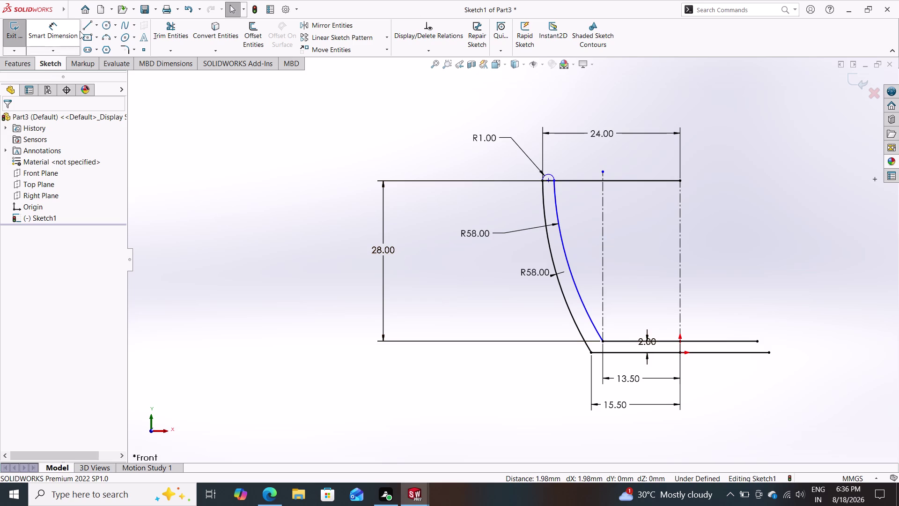
click(178, 32)
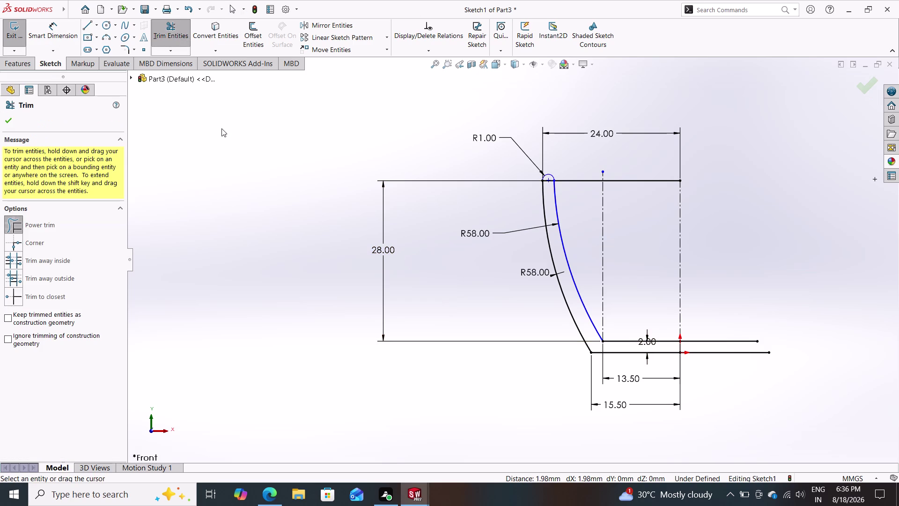
Power-trim both base lines' overhanging ends past the right centerline.
drag(709, 285, 701, 383)
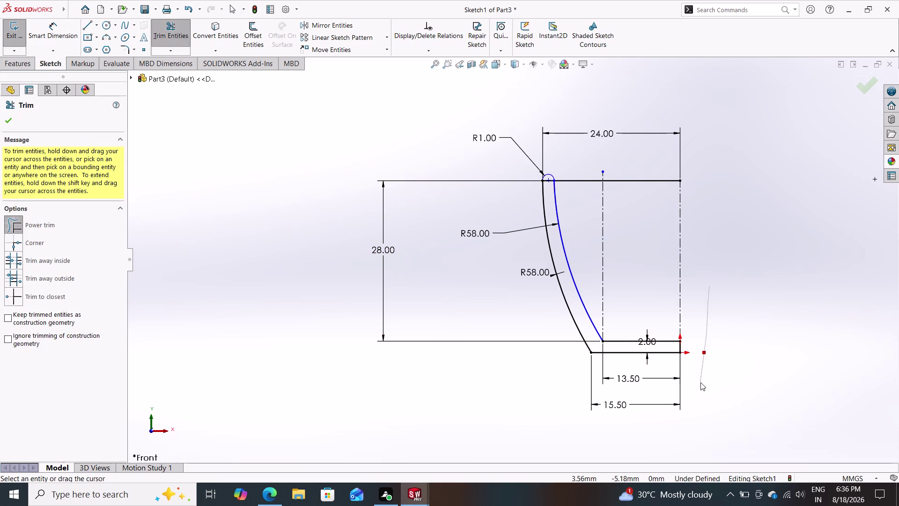
drag(701, 382, 701, 381)
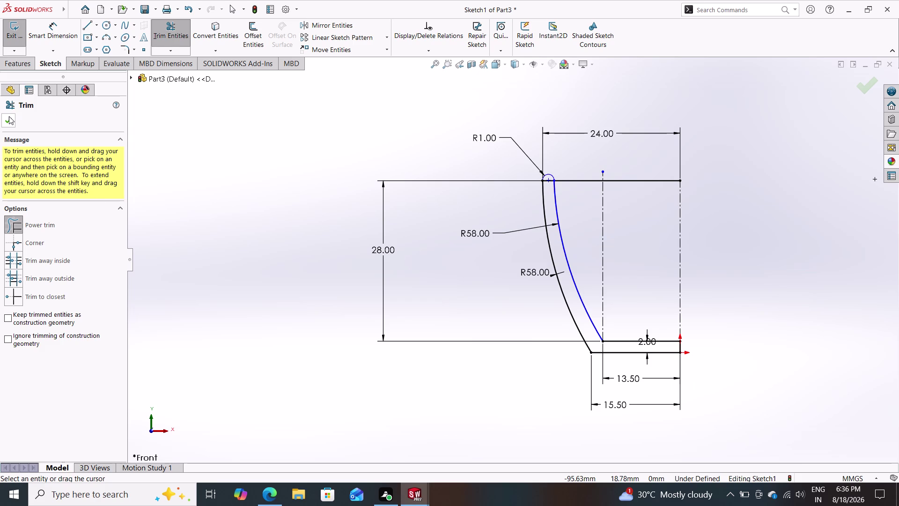
click(9, 116)
click(12, 67)
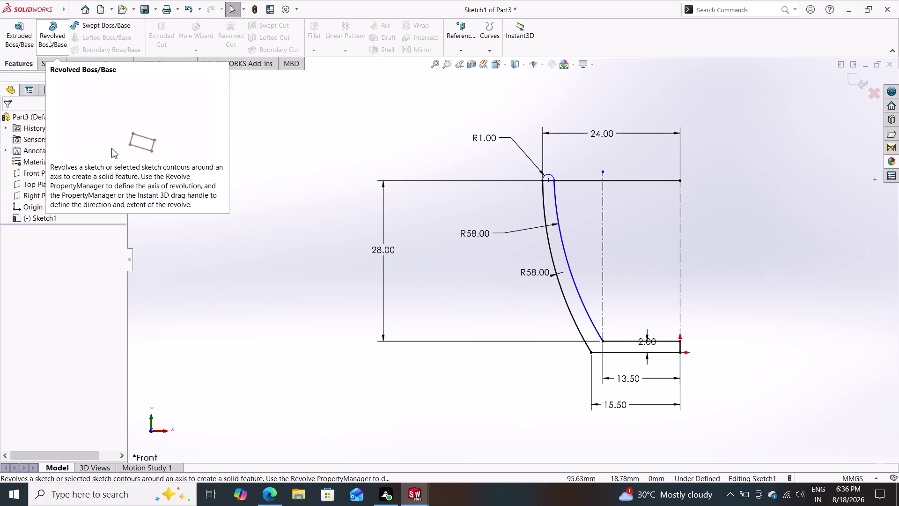
click(55, 37)
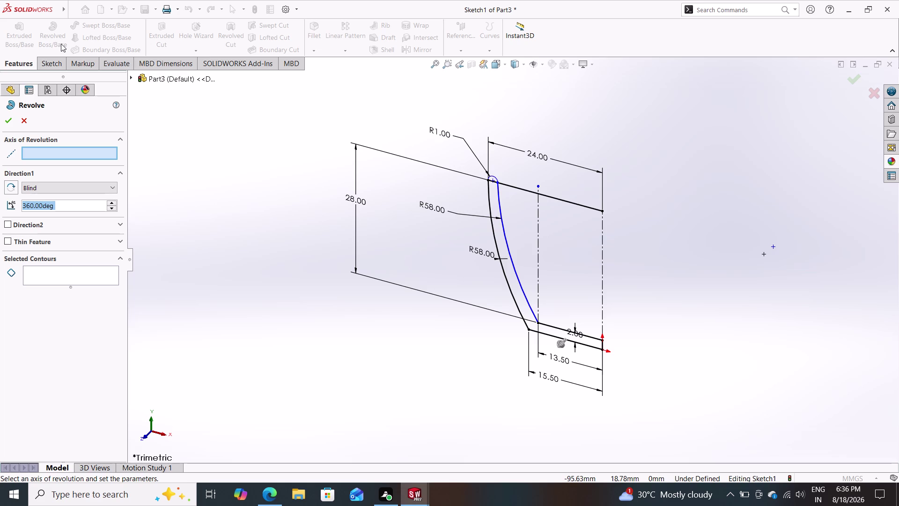
click(602, 297)
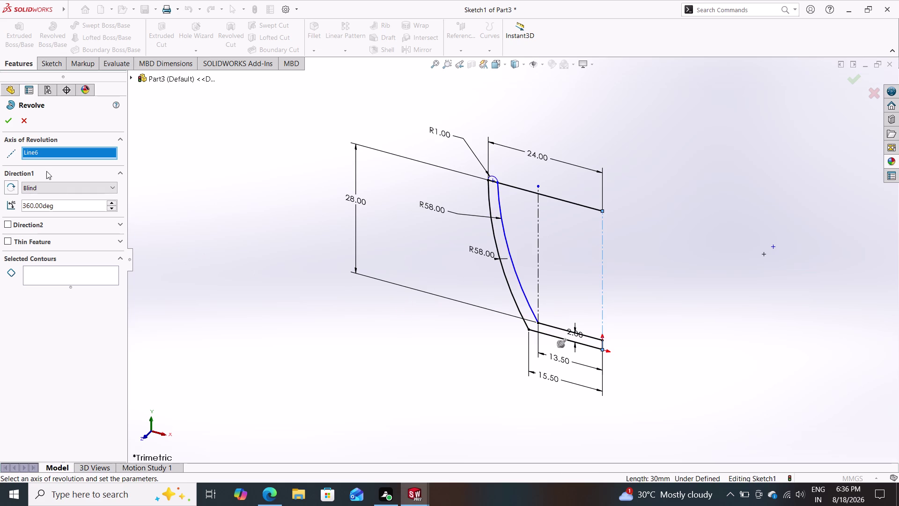
click(6, 124)
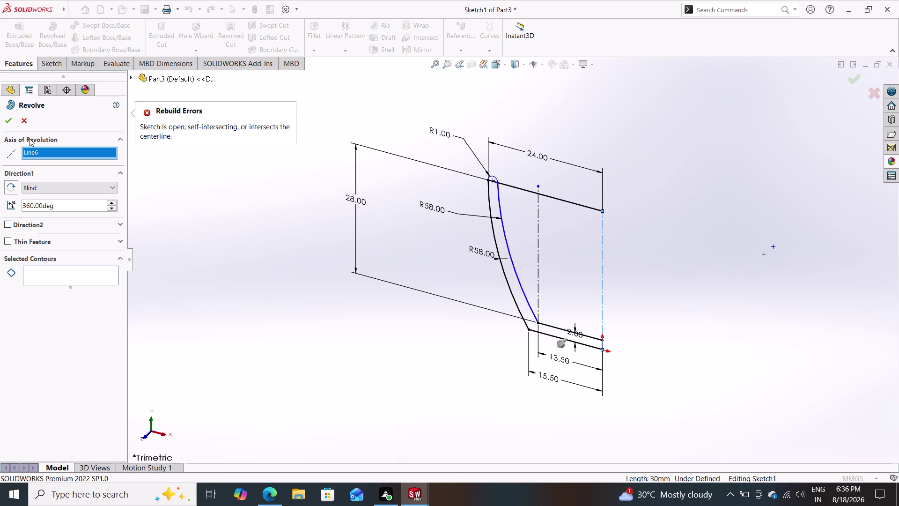
key(Escape)
key(Escape)
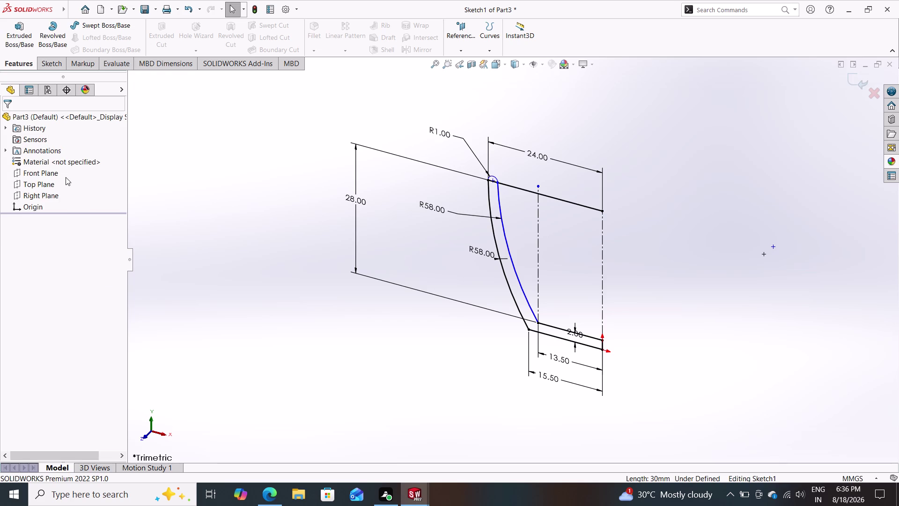
Set the profile's 24 mm top line to For construction.
click(536, 191)
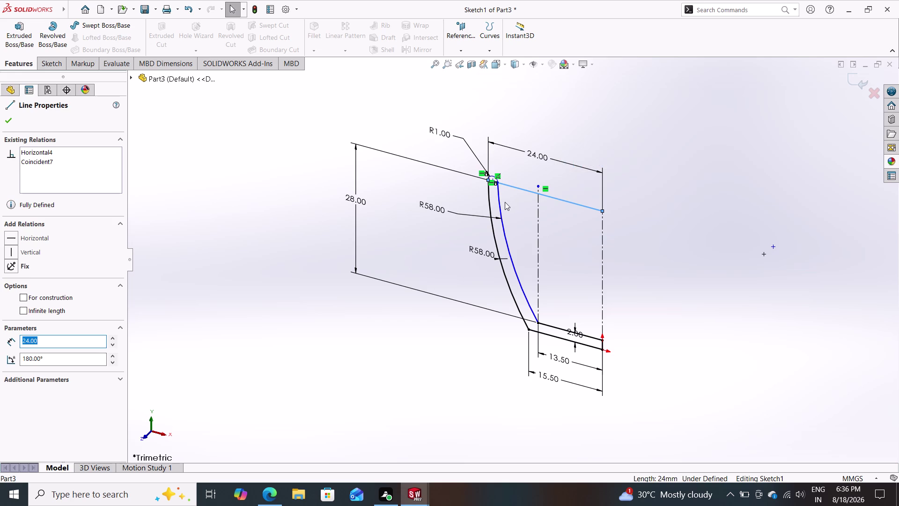
key(Escape)
click(520, 187)
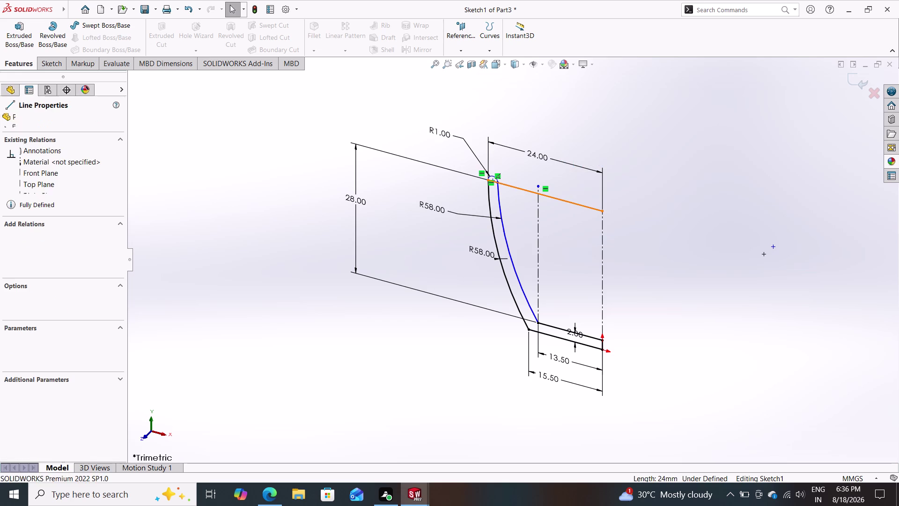
click(24, 297)
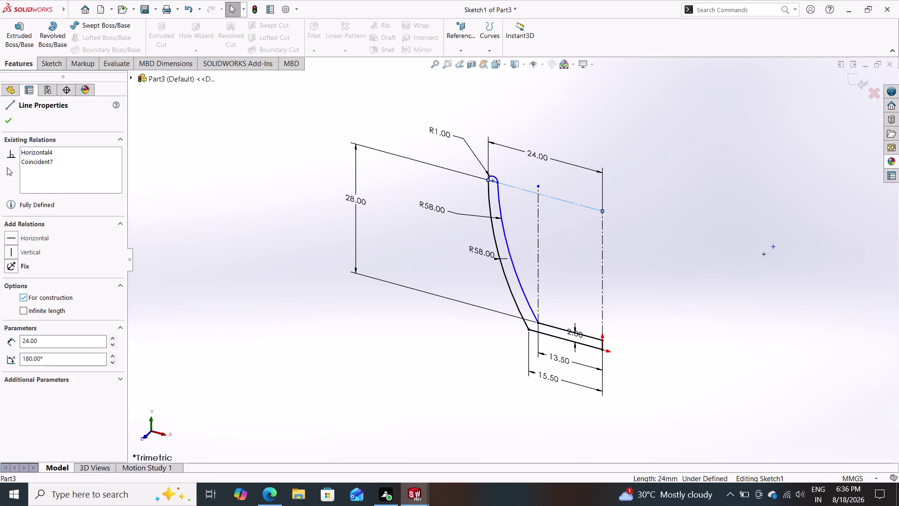
click(7, 122)
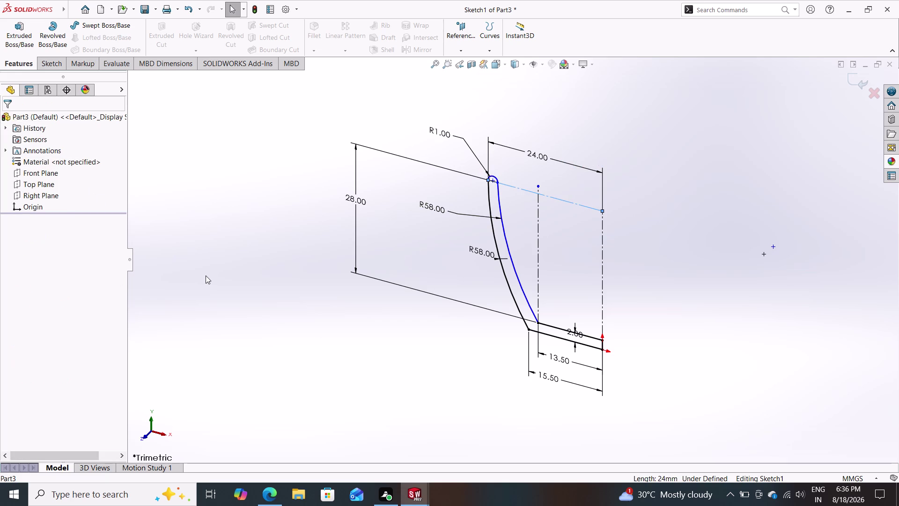
key(Escape)
click(54, 31)
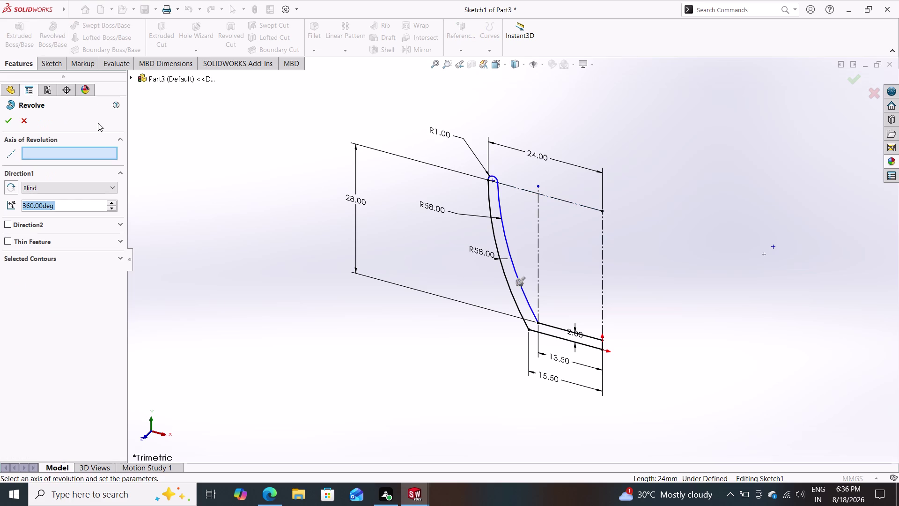
Revolve the profile 360° about the right vertical line, creating Revolve4.
click(602, 276)
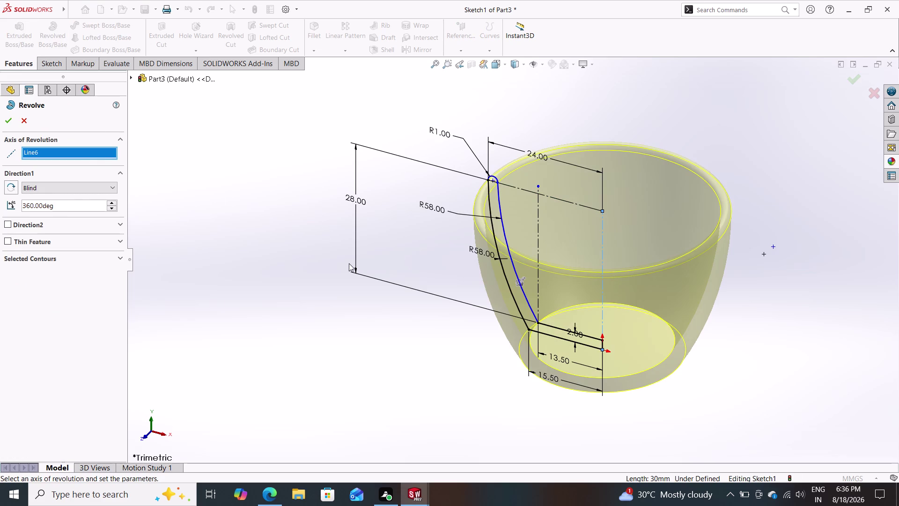
click(7, 116)
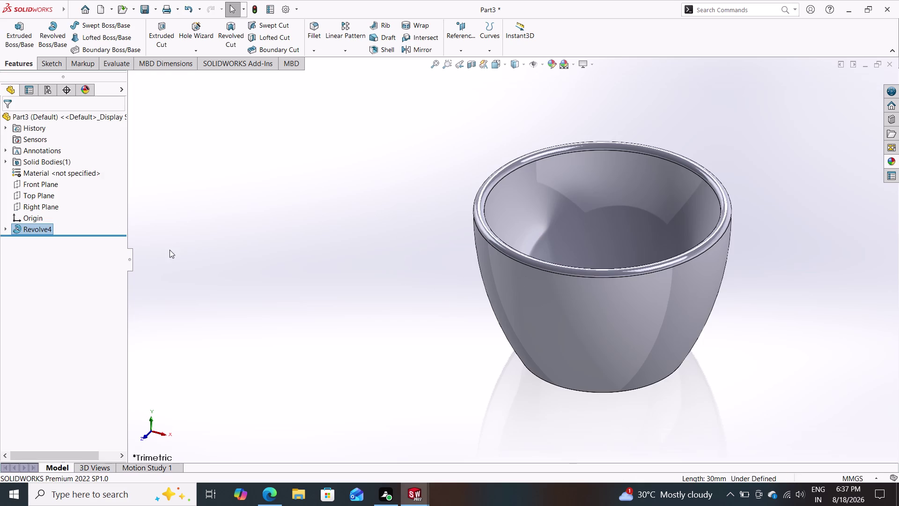
middle_drag(315, 330, 318, 413)
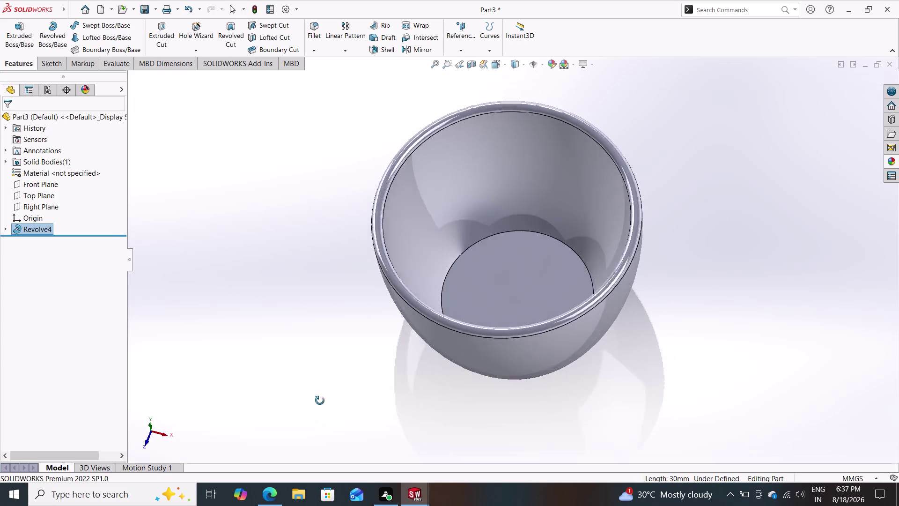
middle_drag(318, 414, 351, 339)
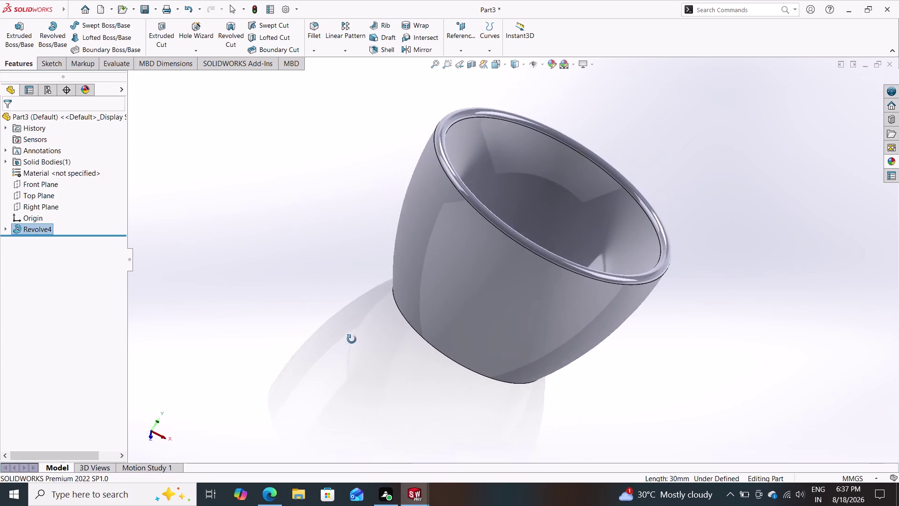
middle_drag(351, 338, 283, 411)
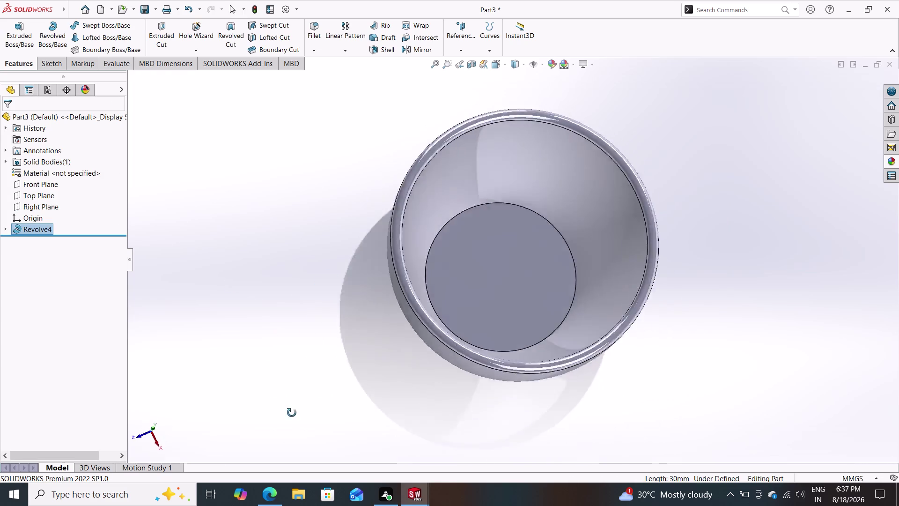
middle_drag(282, 411, 268, 330)
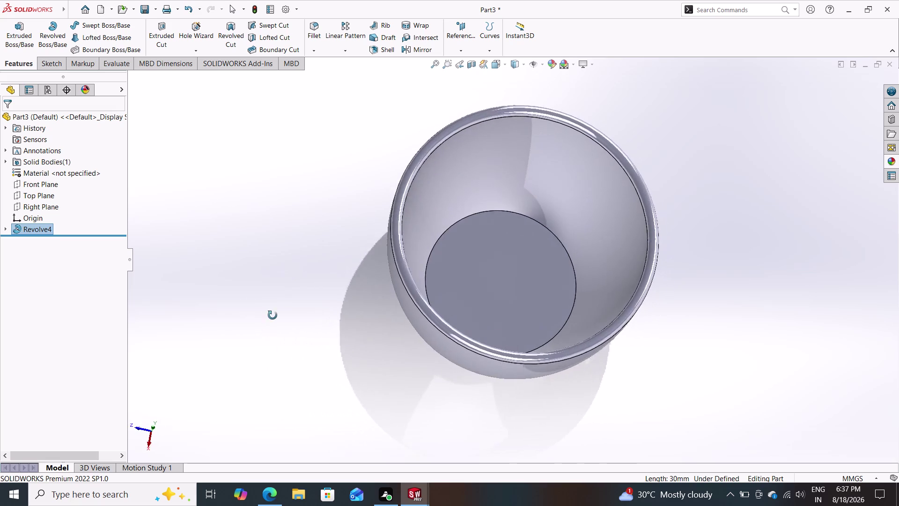
middle_drag(268, 330, 260, 277)
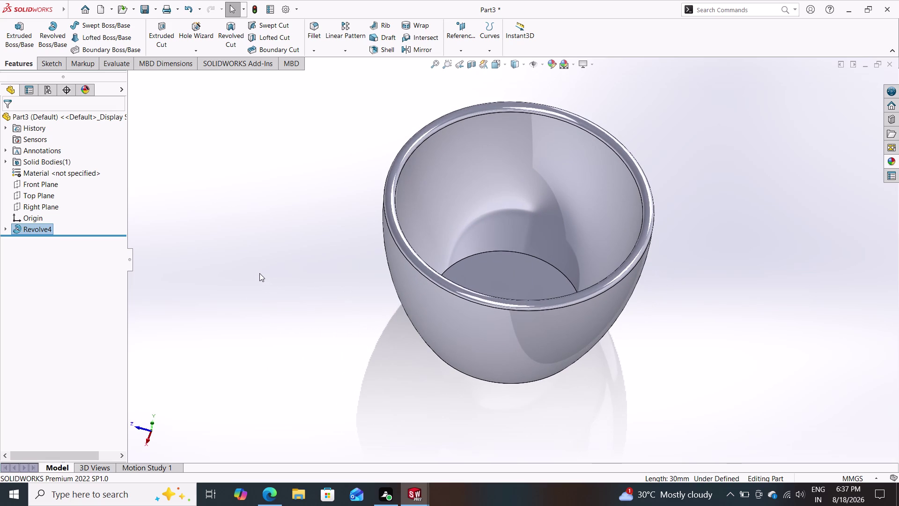
middle_drag(280, 309, 434, 199)
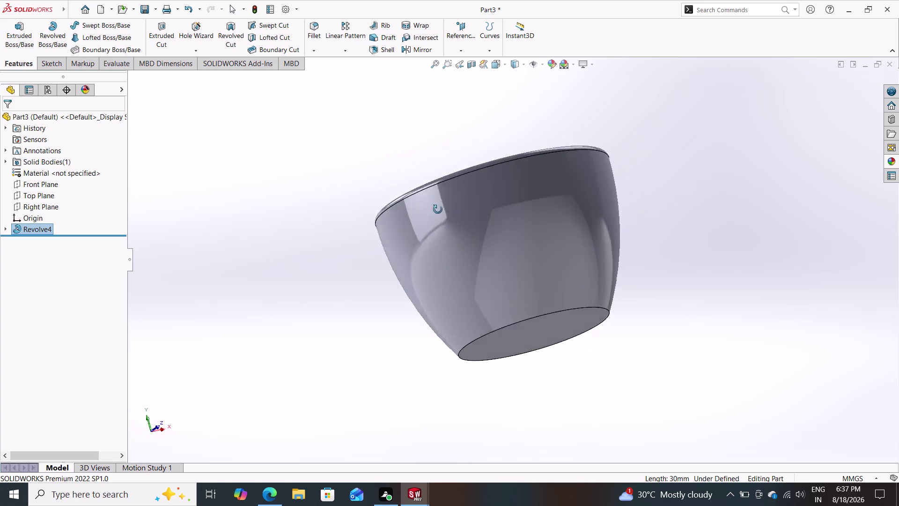
middle_drag(433, 198, 492, 363)
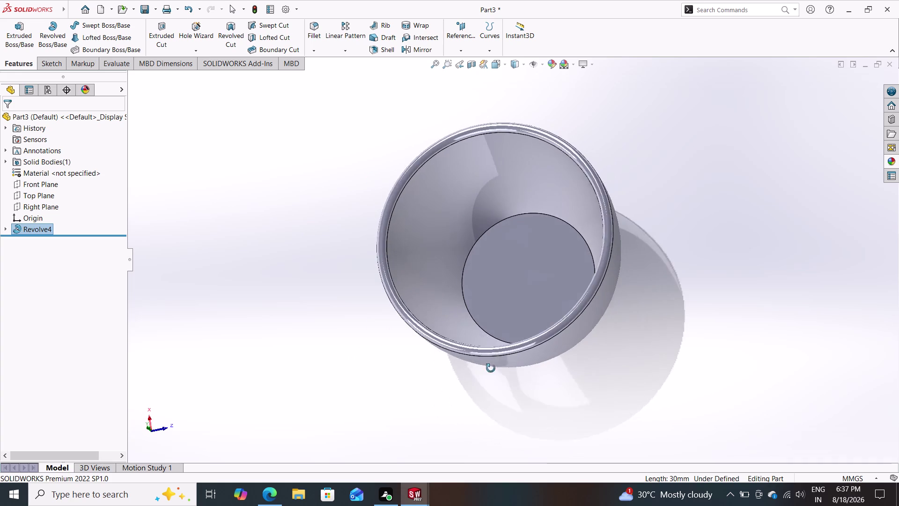
middle_drag(492, 364, 515, 322)
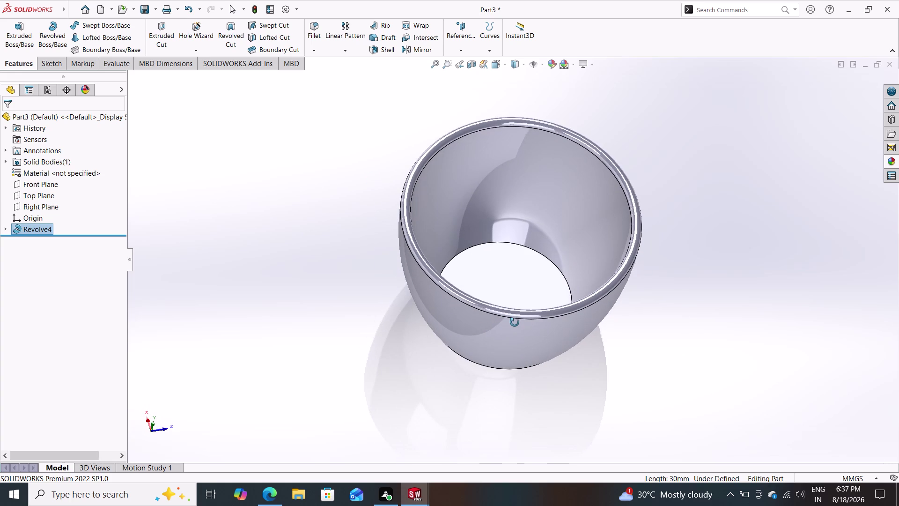
middle_drag(515, 322, 540, 198)
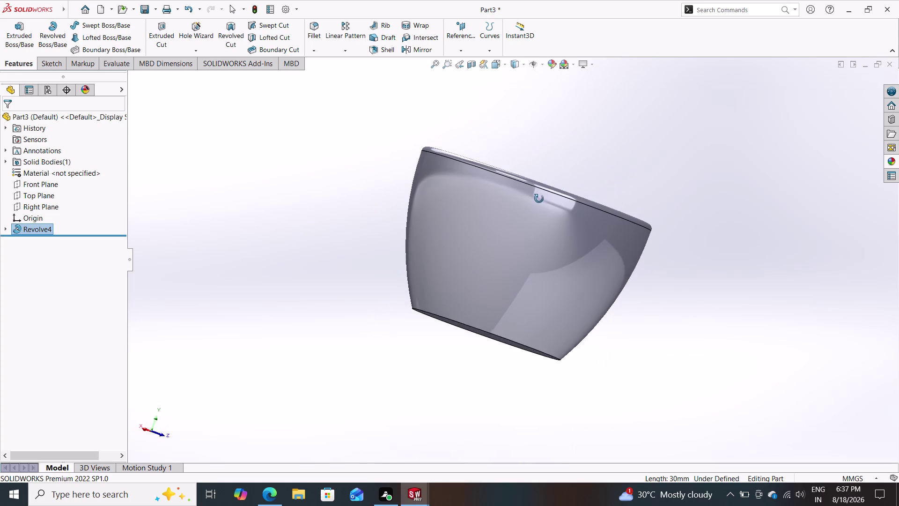
middle_drag(540, 198, 539, 201)
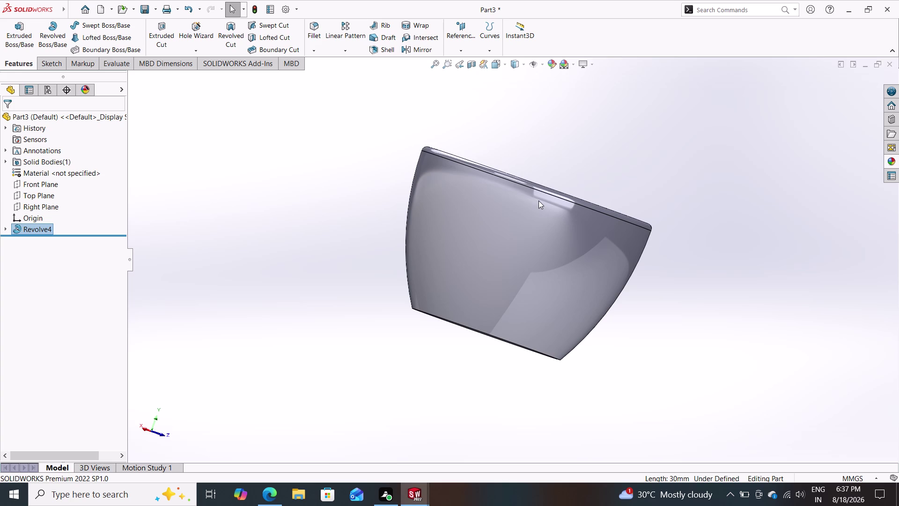
key(ctrl+z)
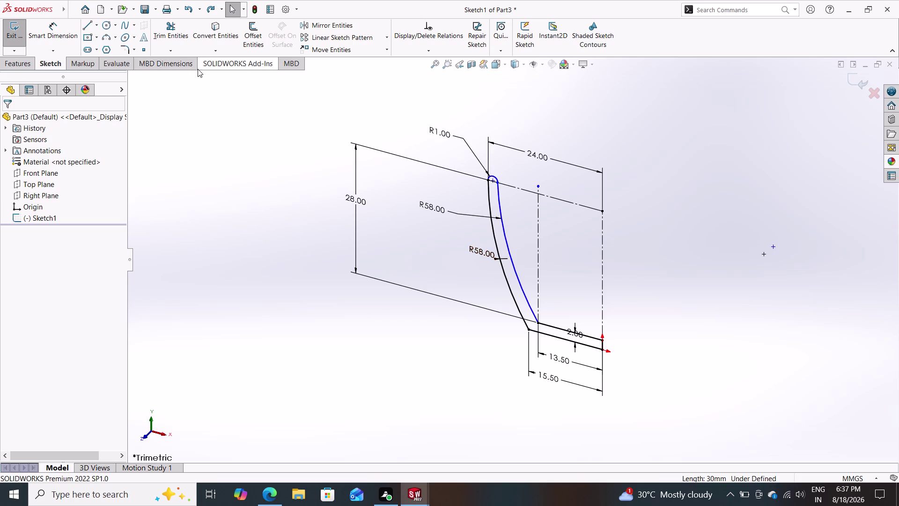
Start a sketch fillet on the cup profile.
click(126, 49)
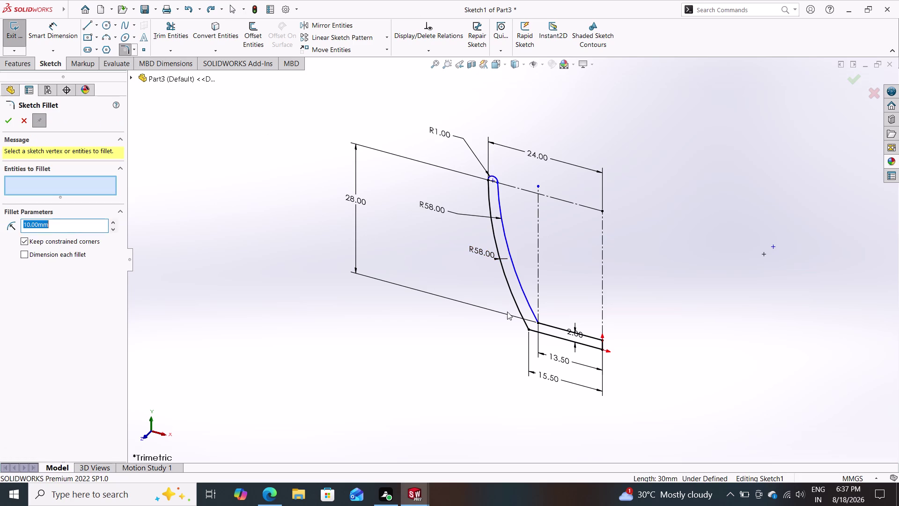
Fillet the lower outer corner of the cup wall profile with radius 5 mm.
drag(513, 321, 533, 334)
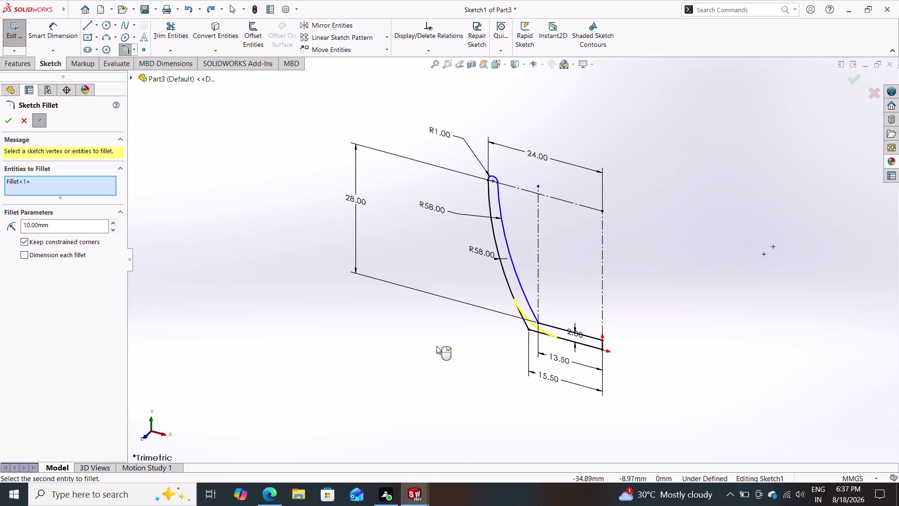
drag(65, 218, 0, 229)
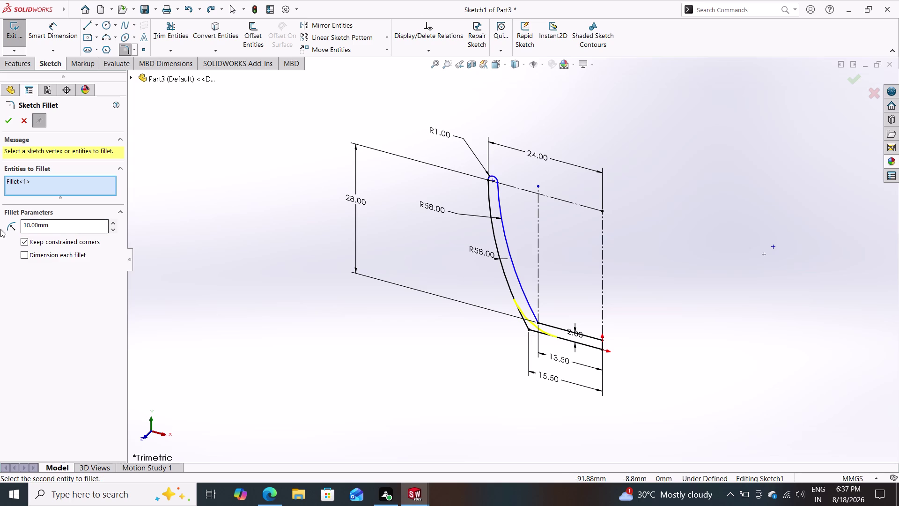
drag(55, 222, 0, 225)
key(5)
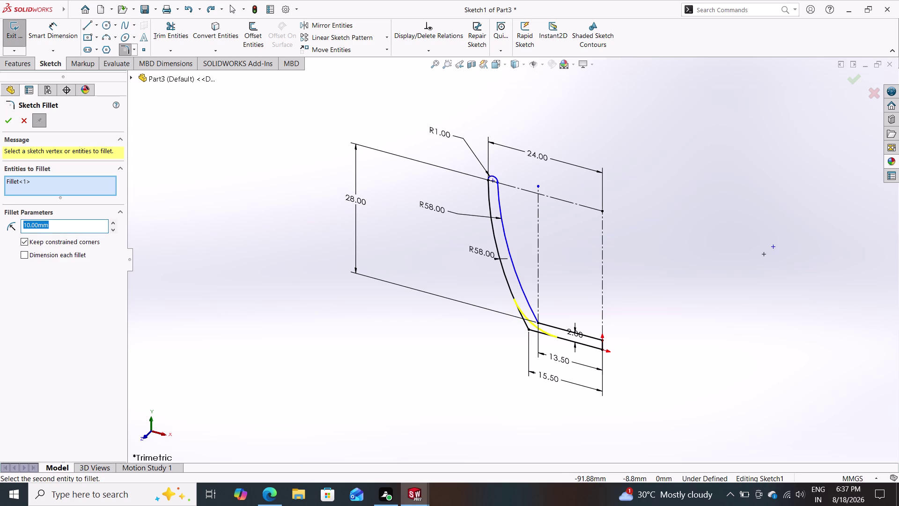
key(Return)
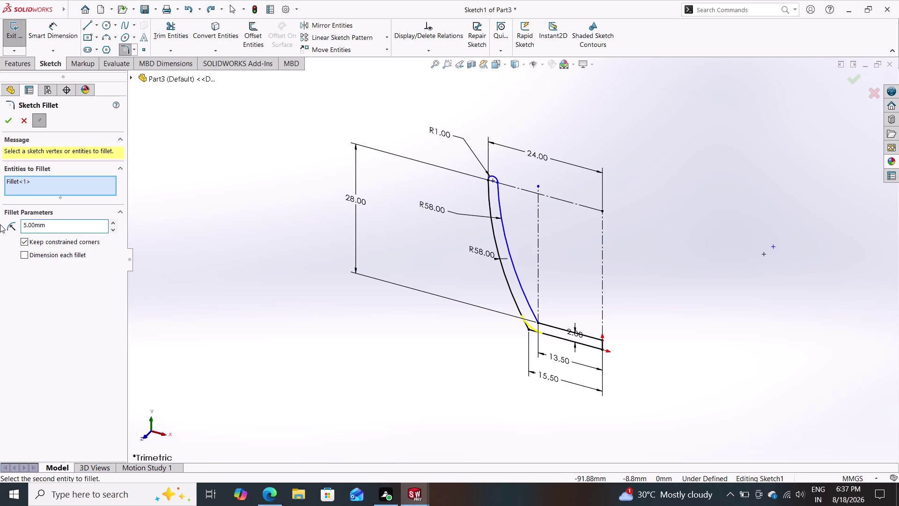
click(6, 122)
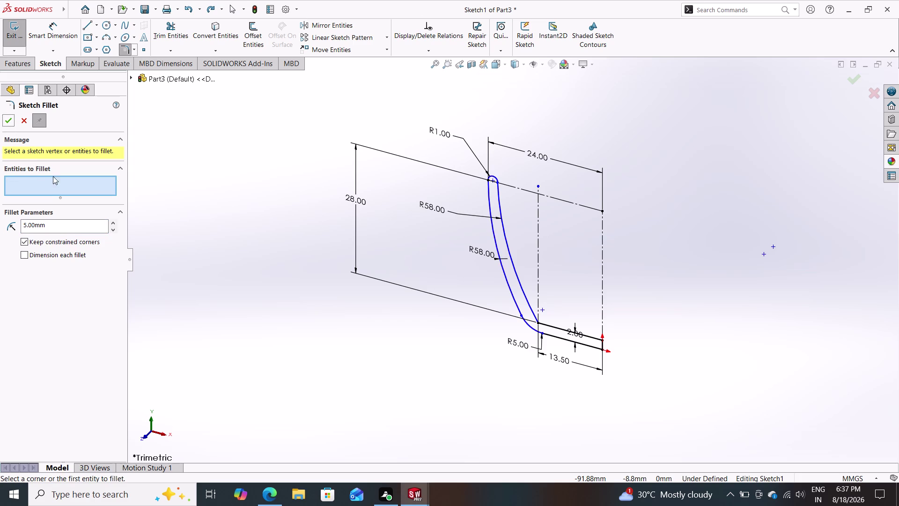
Fillet the next inner corner with a 2 mm radius and finish the fillet tool.
drag(553, 302, 532, 325)
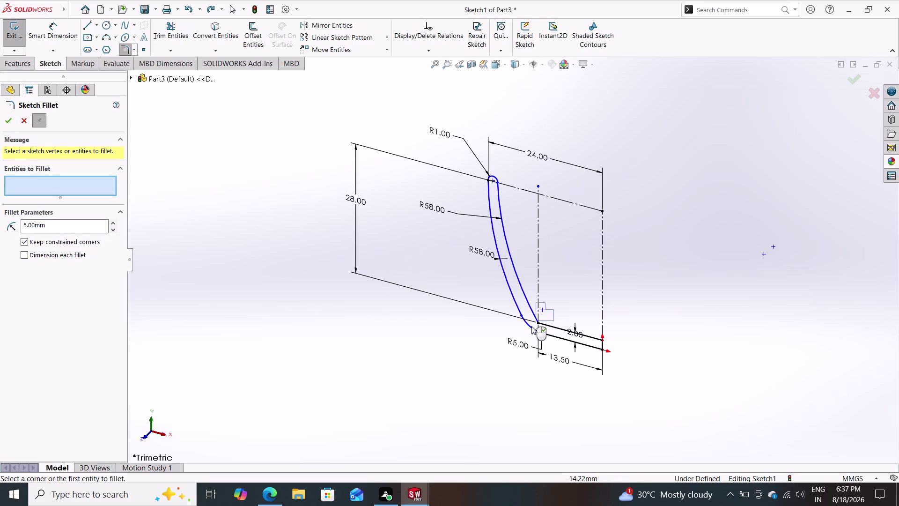
drag(531, 325, 529, 328)
drag(59, 225, 0, 242)
key(2)
key(Return)
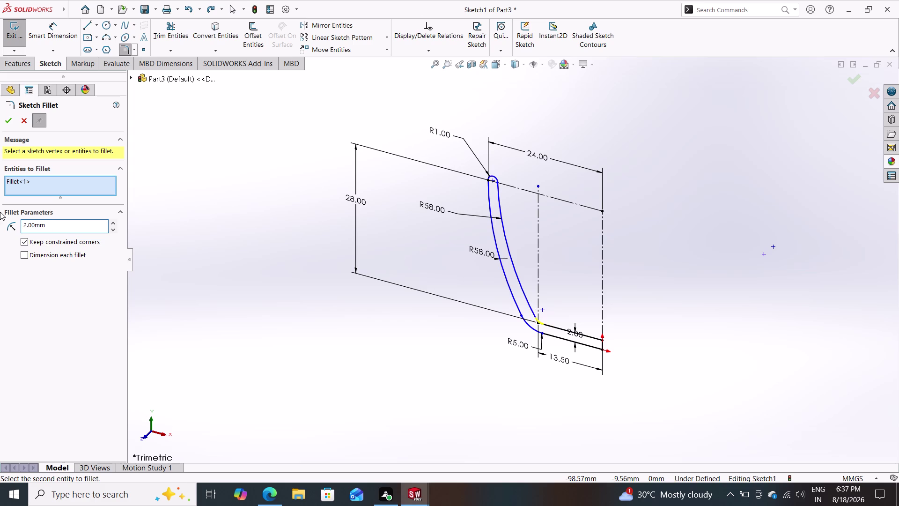
click(4, 121)
click(4, 121)
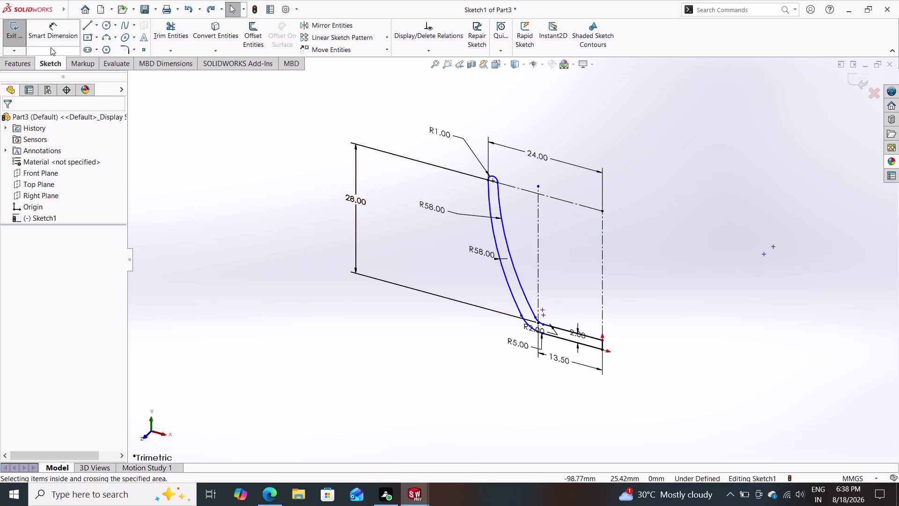
click(26, 59)
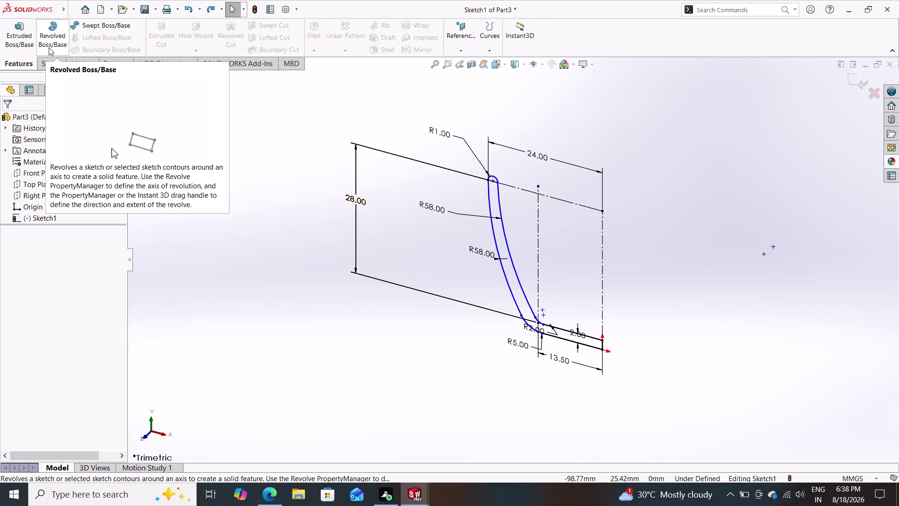
Revolve the profile 360° Blind about centerline Line6 to create Revolve5.
click(53, 37)
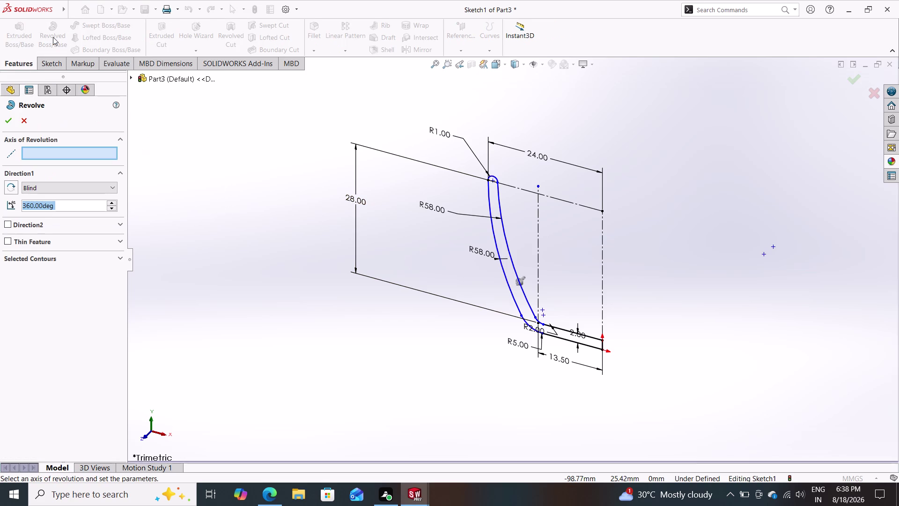
click(603, 290)
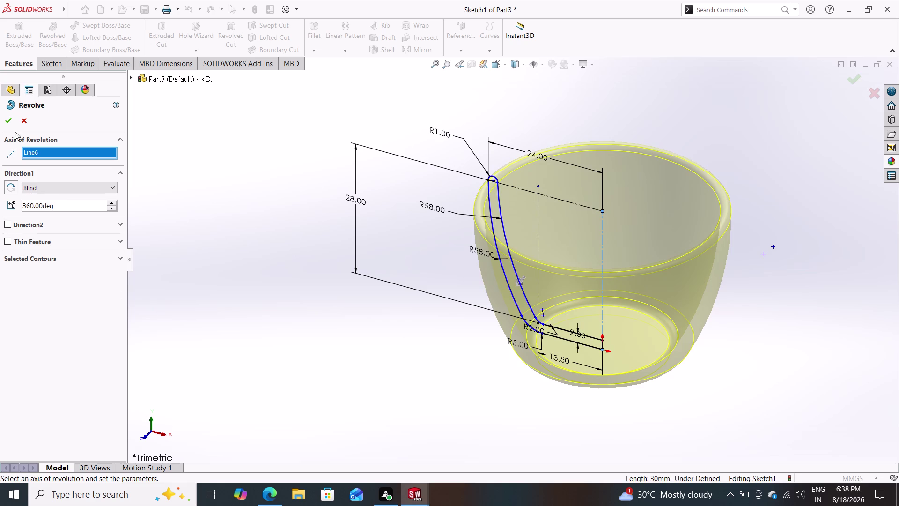
click(8, 117)
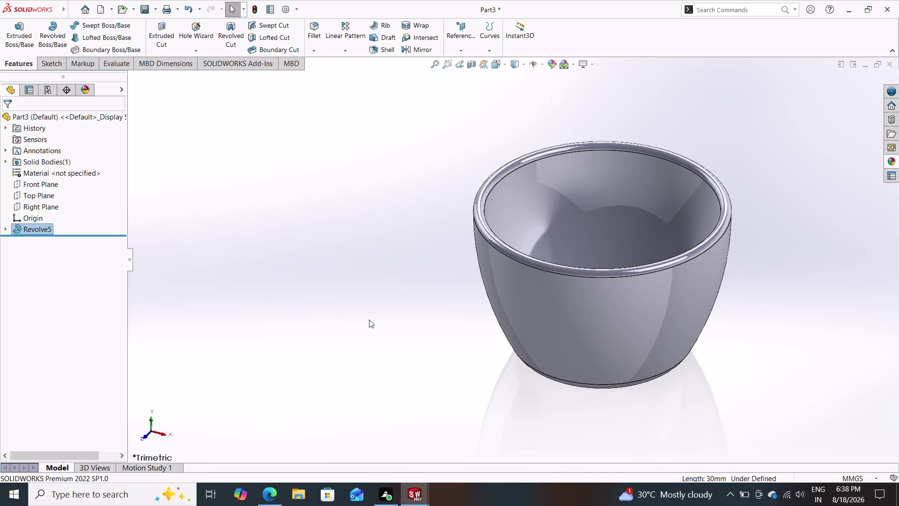
middle_drag(381, 310, 403, 408)
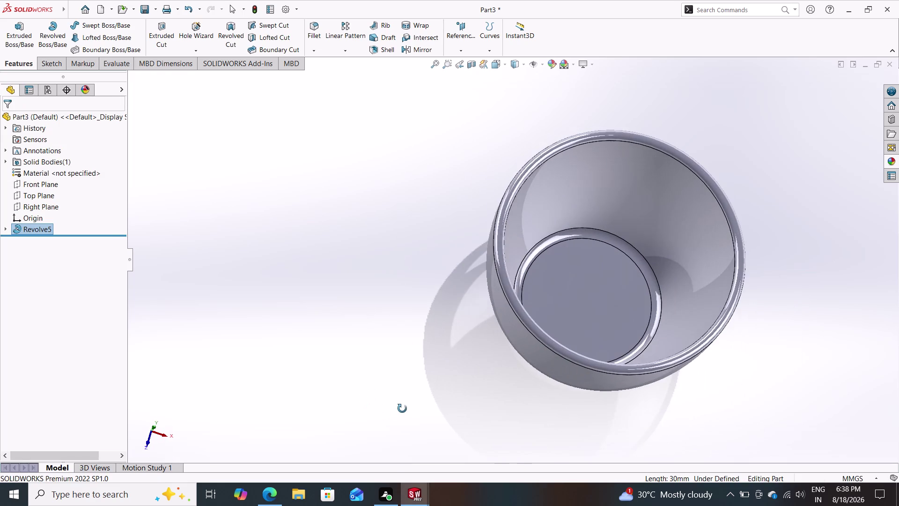
middle_drag(402, 408, 451, 258)
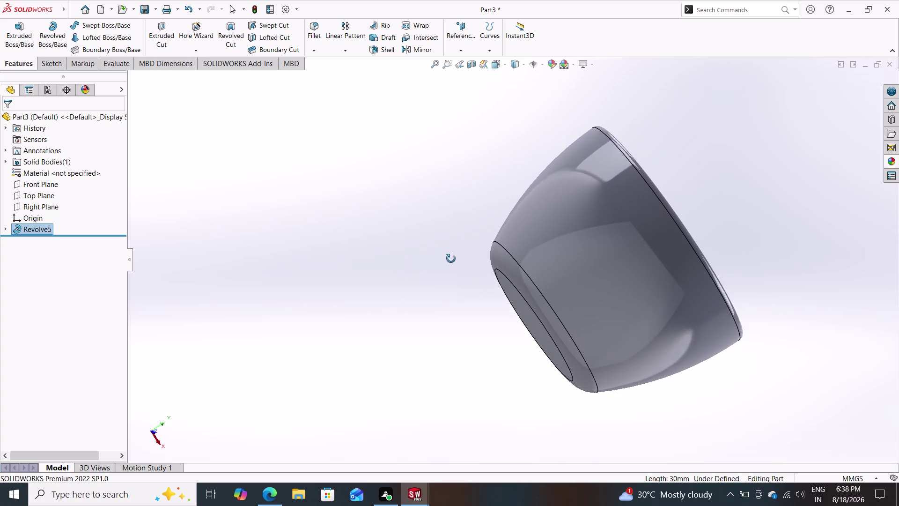
middle_drag(451, 258, 374, 76)
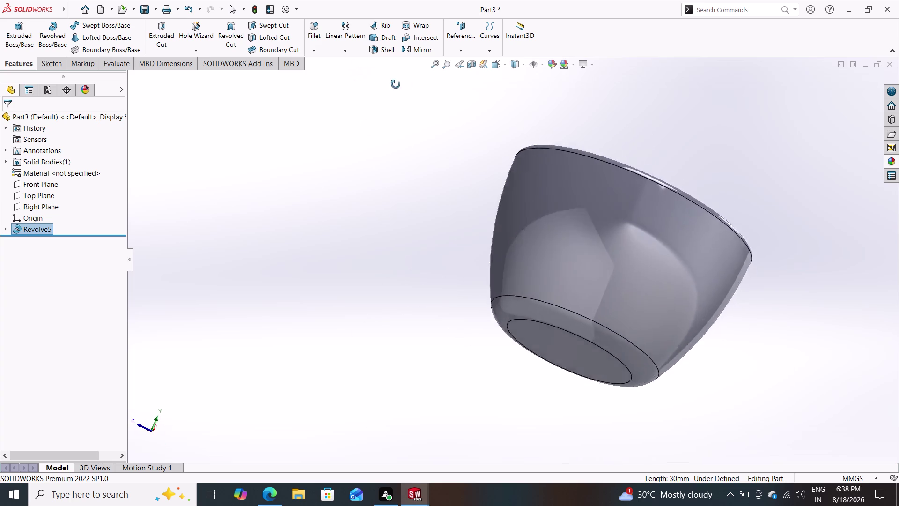
middle_drag(373, 76, 422, 150)
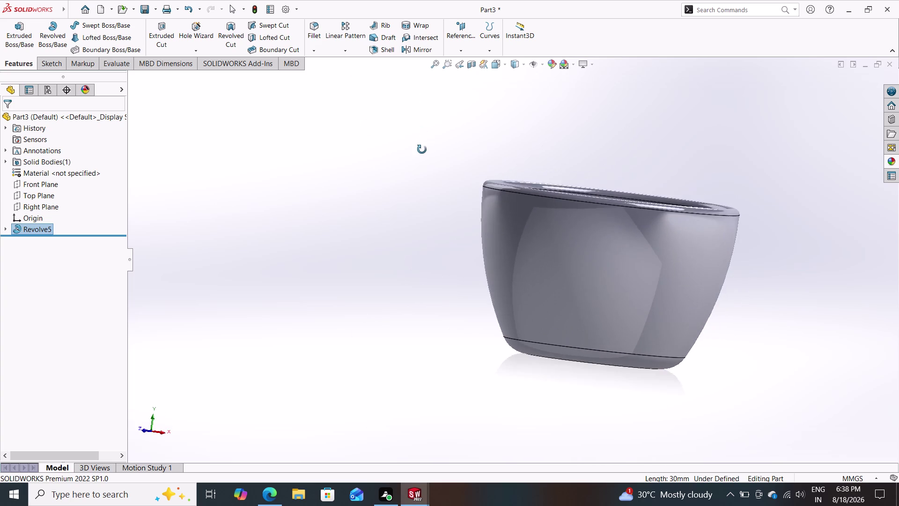
middle_drag(422, 149, 445, 271)
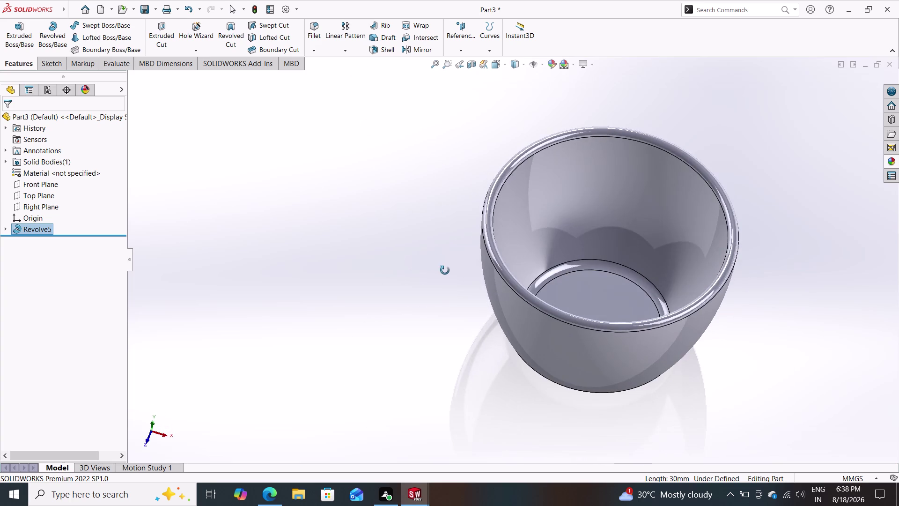
middle_drag(445, 271, 433, 311)
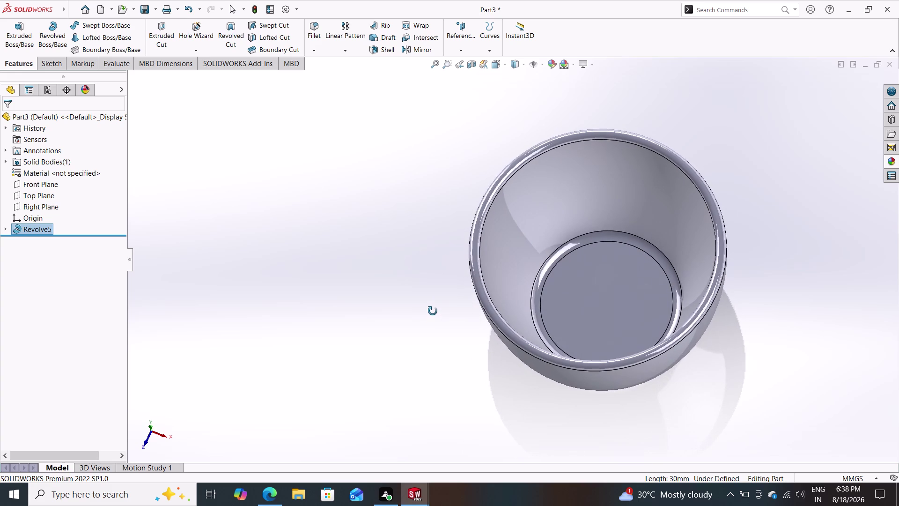
middle_drag(433, 311, 432, 309)
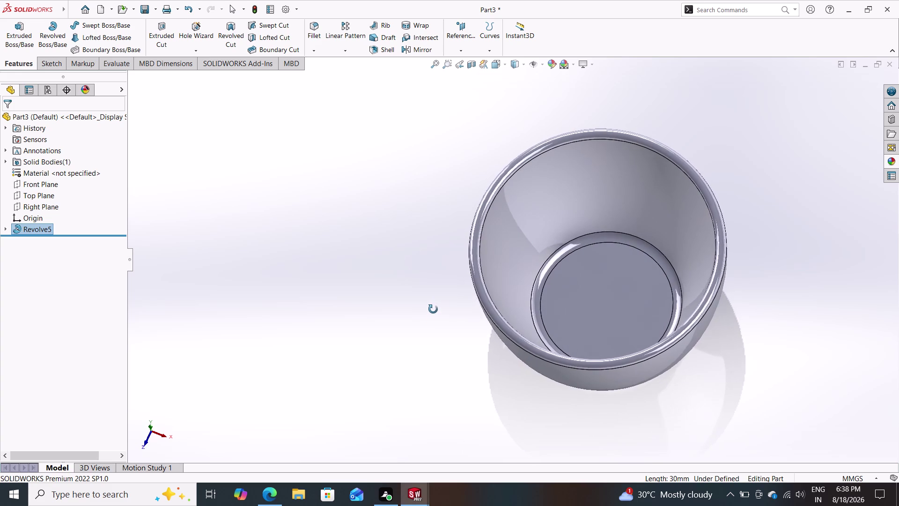
middle_drag(433, 309, 437, 189)
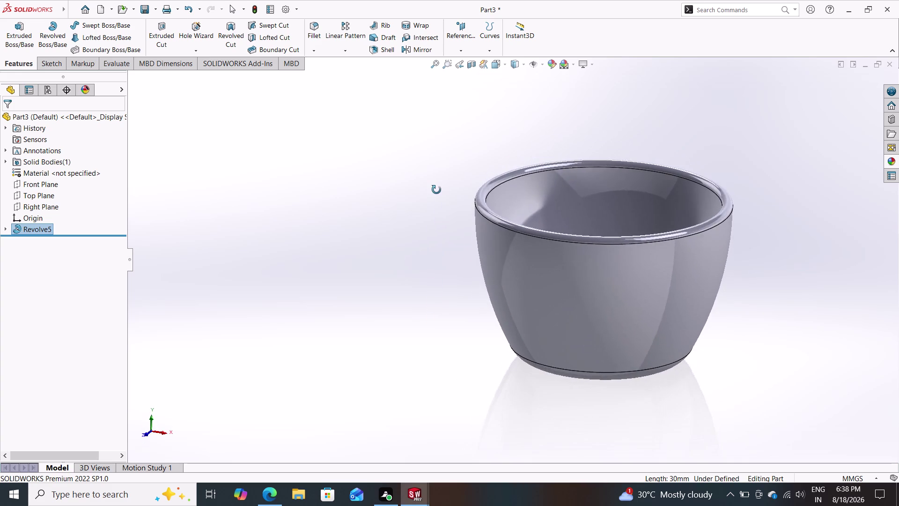
middle_drag(437, 189, 426, 209)
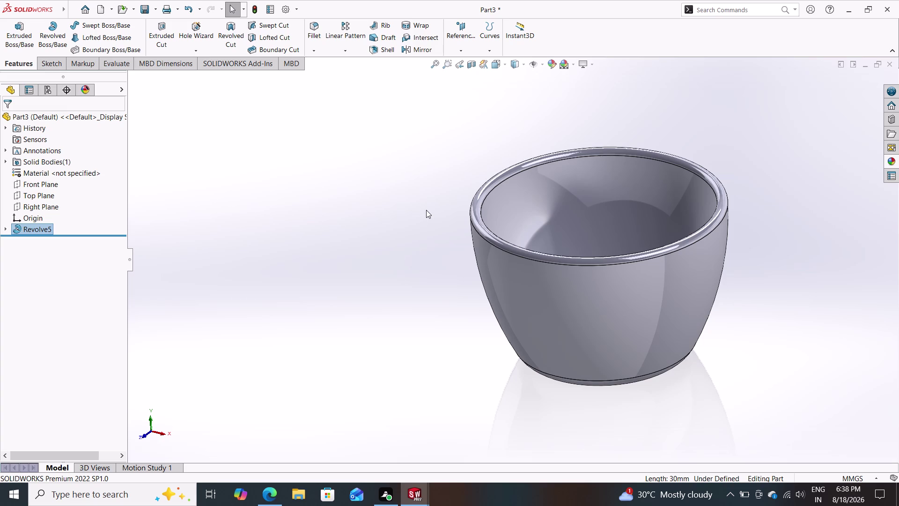
click(574, 67)
click(577, 89)
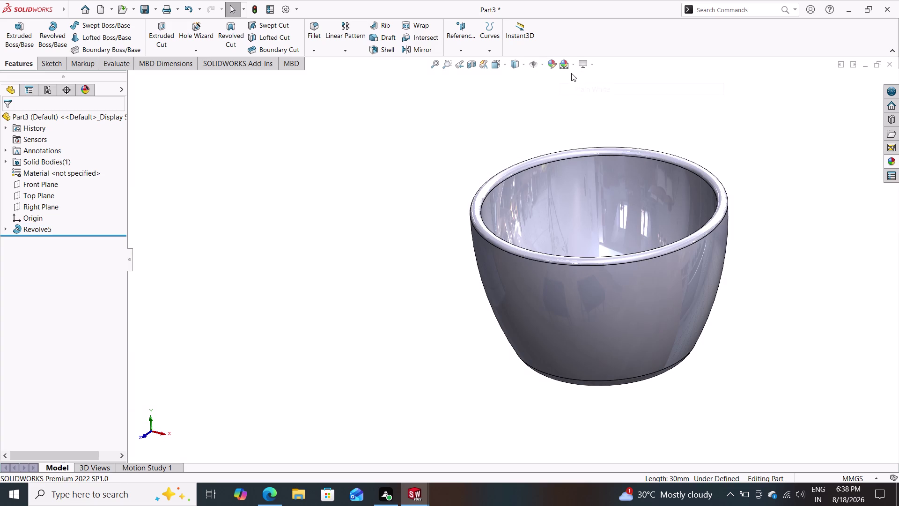
Apply the 3 Point Faded (Default) scene from the Apply Scene dropdown.
click(571, 66)
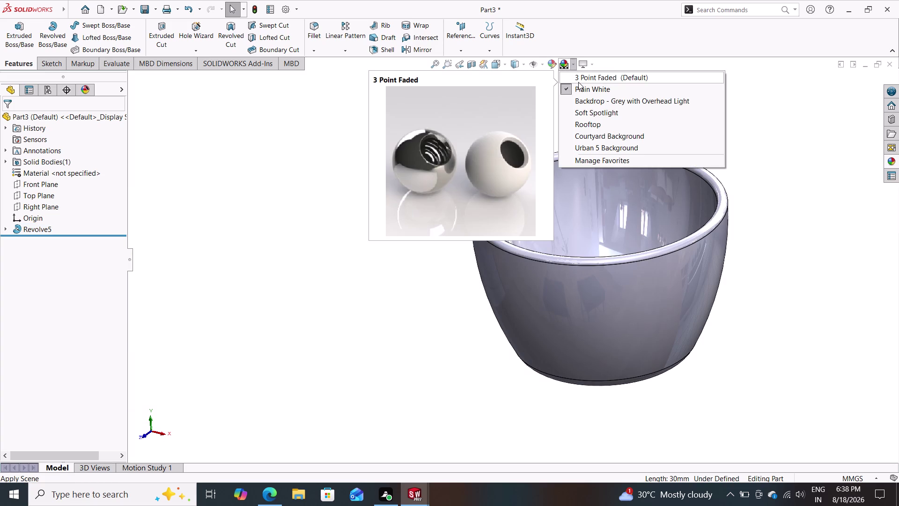
click(579, 82)
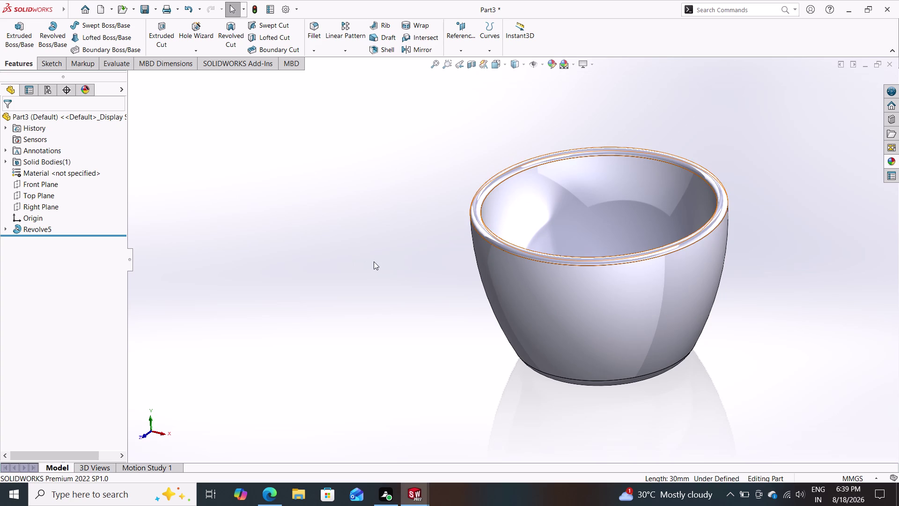
middle_drag(370, 266, 395, 361)
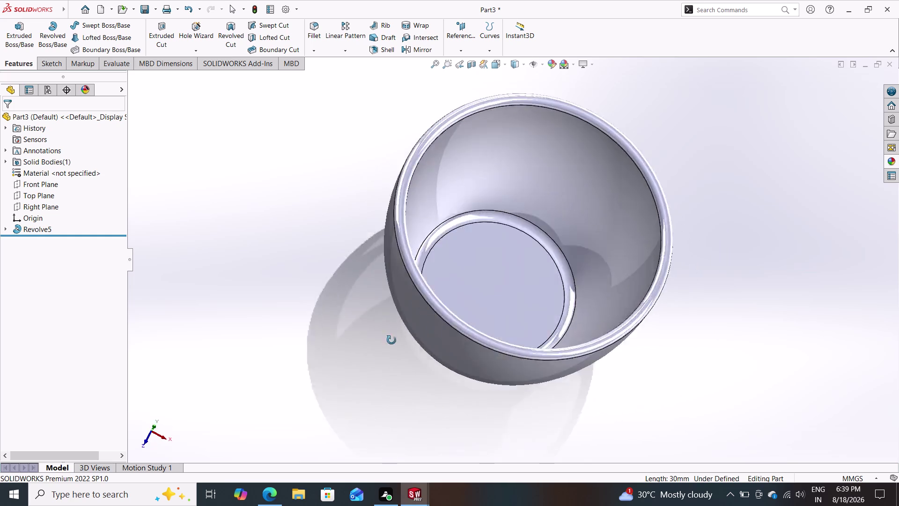
middle_drag(394, 361, 500, 260)
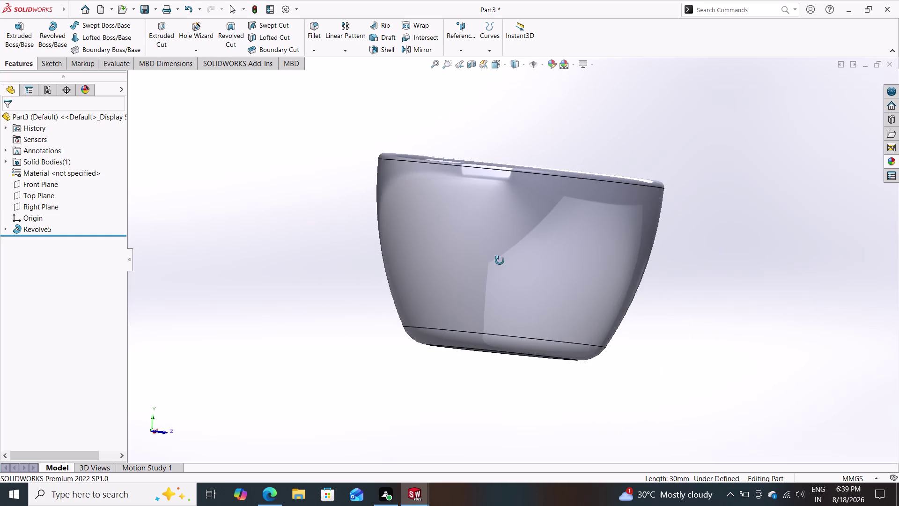
middle_drag(500, 261, 484, 176)
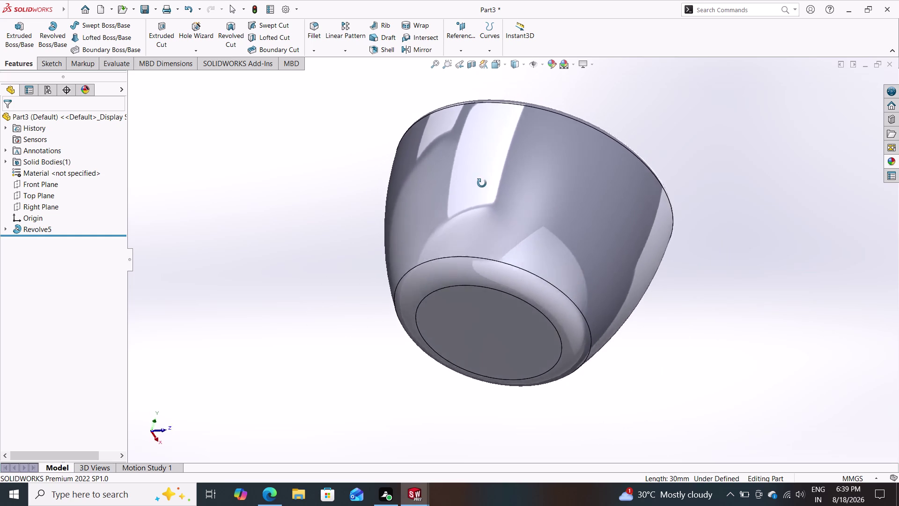
middle_drag(484, 176, 465, 203)
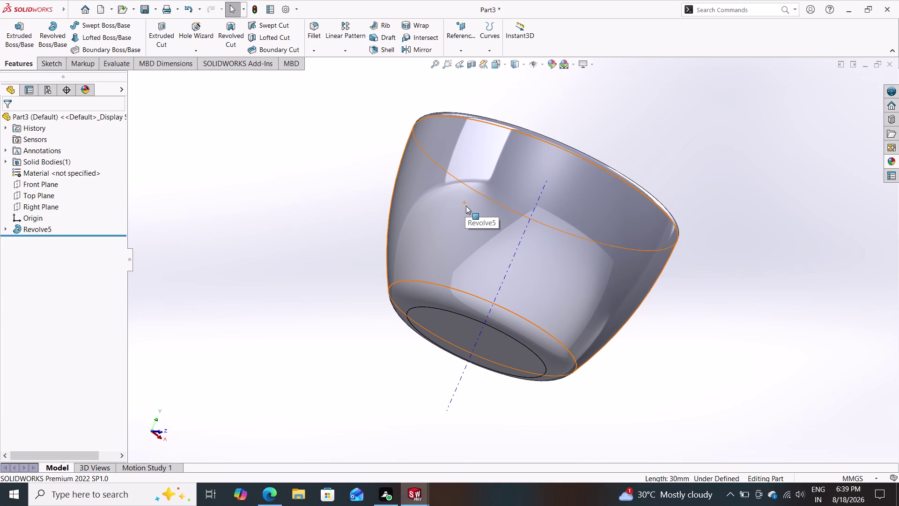
middle_drag(292, 237, 292, 237)
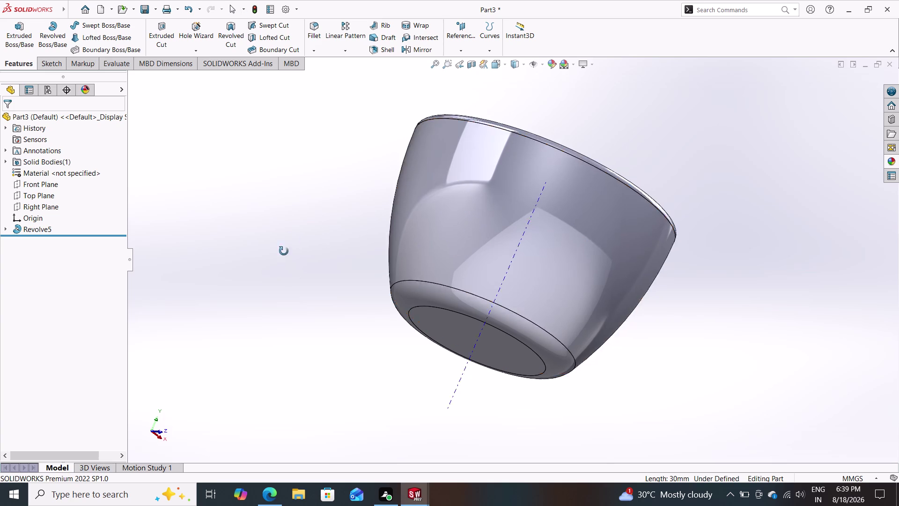
middle_drag(292, 238, 222, 298)
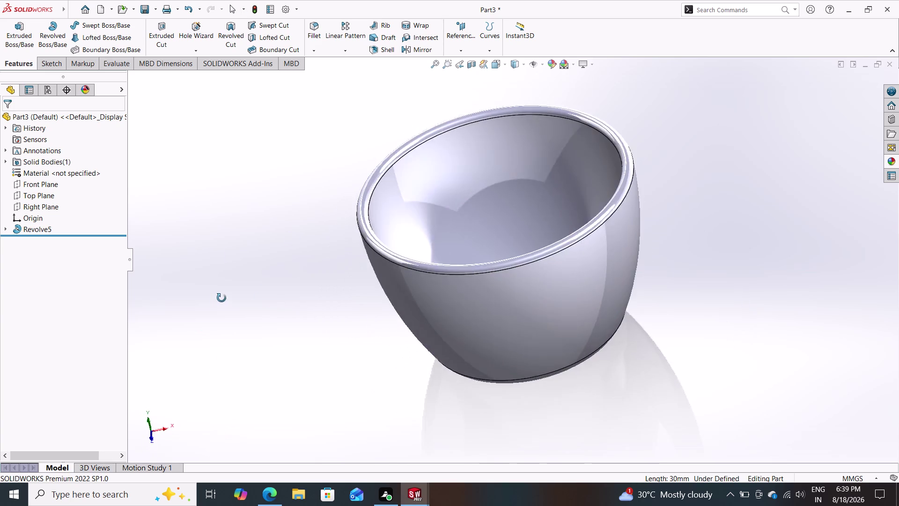
middle_drag(222, 298, 308, 291)
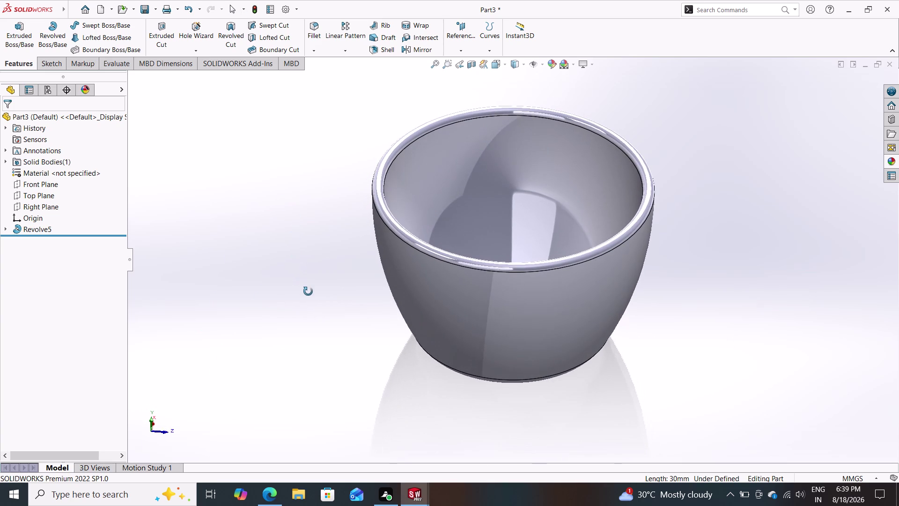
middle_drag(308, 291, 298, 292)
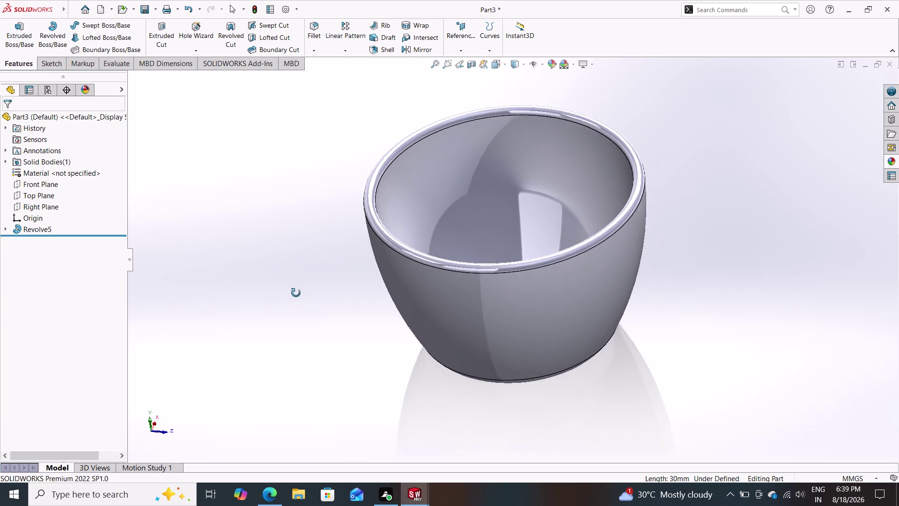
middle_drag(297, 292, 367, 294)
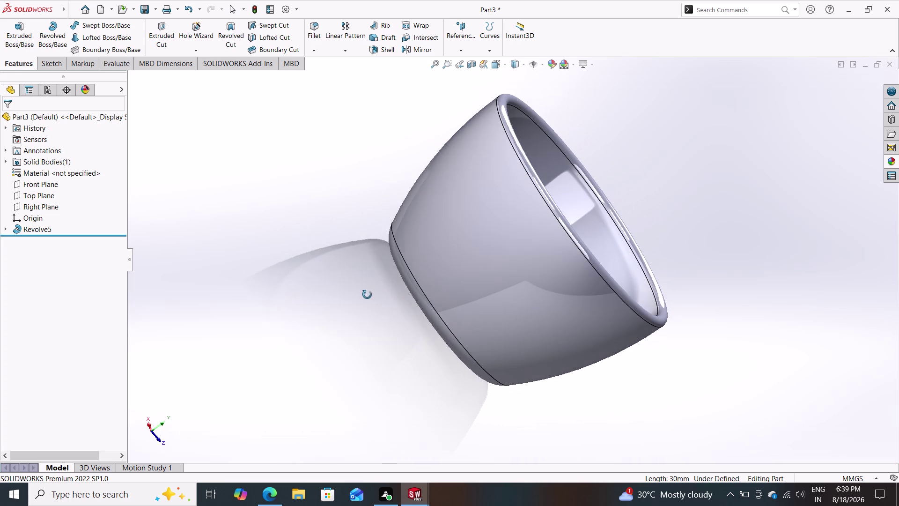
middle_drag(367, 294, 342, 292)
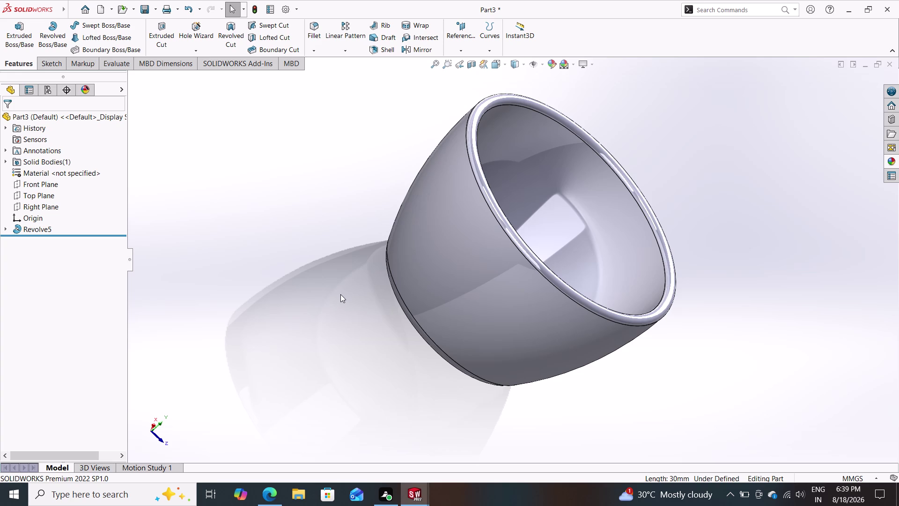
middle_drag(355, 312, 305, 309)
middle_drag(304, 308, 294, 304)
middle_drag(388, 289, 405, 256)
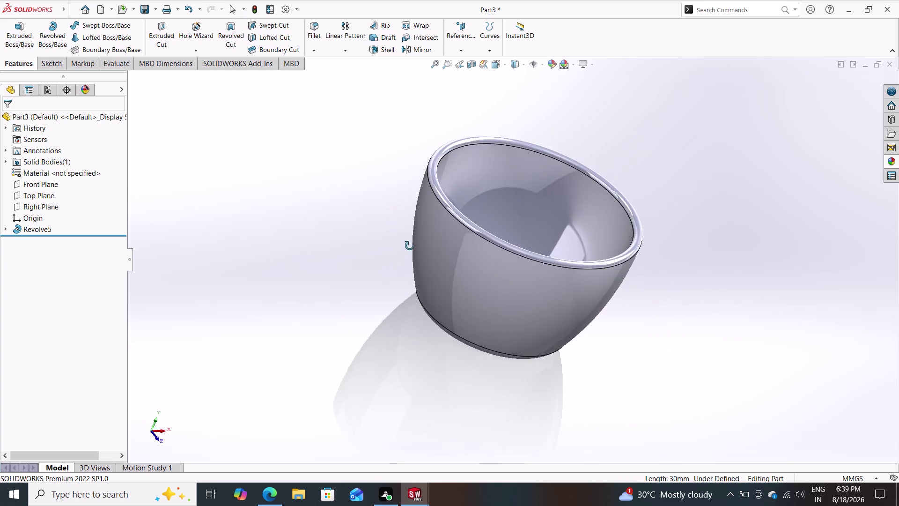
middle_drag(405, 255, 356, 128)
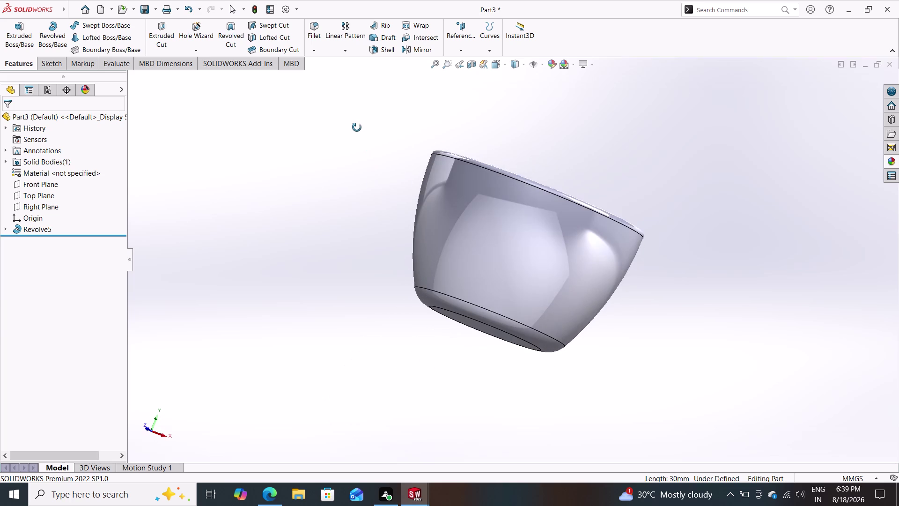
middle_drag(357, 128, 528, 257)
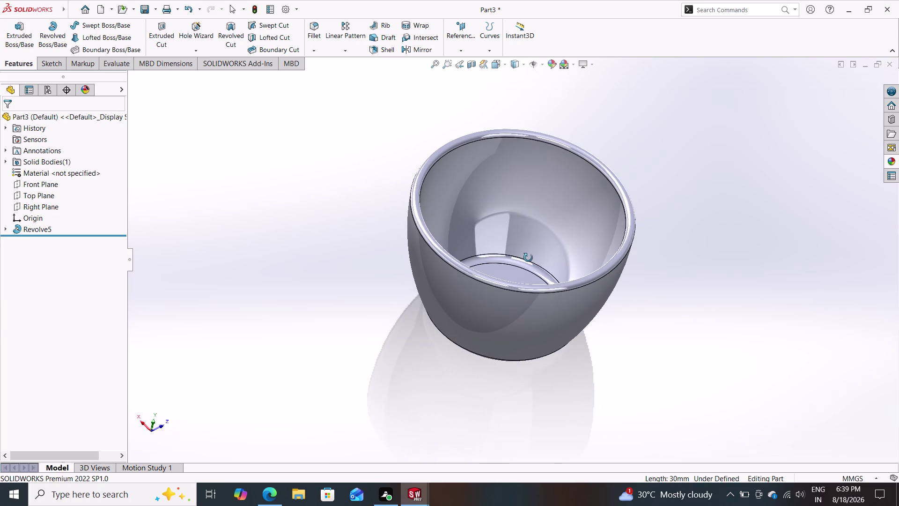
middle_drag(528, 257, 544, 126)
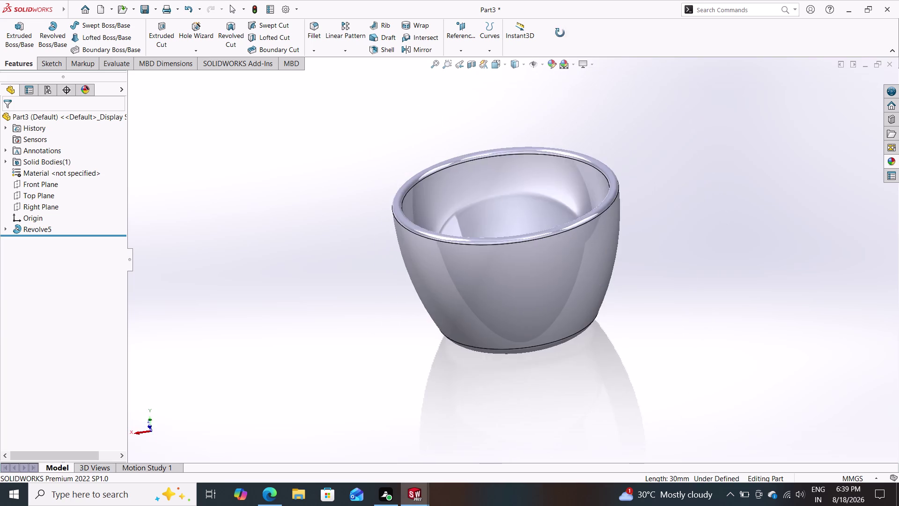
middle_drag(544, 126, 627, 203)
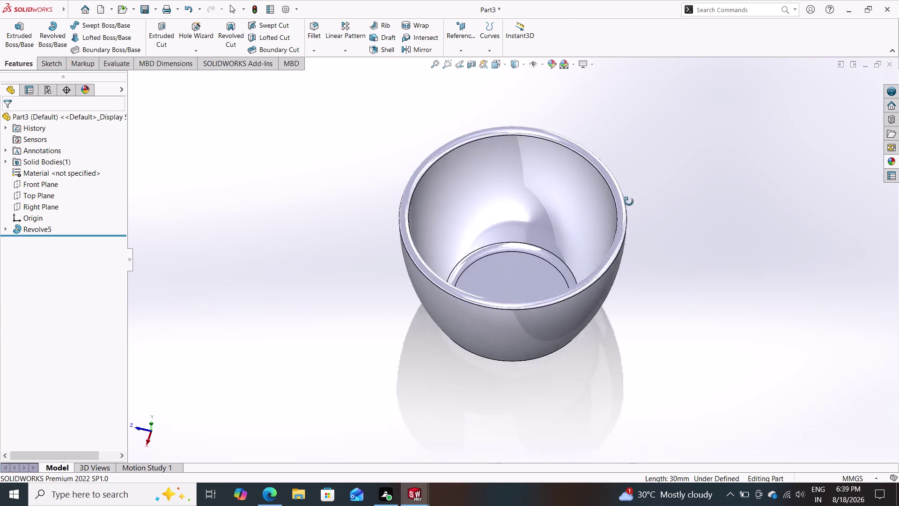
middle_drag(626, 203, 625, 145)
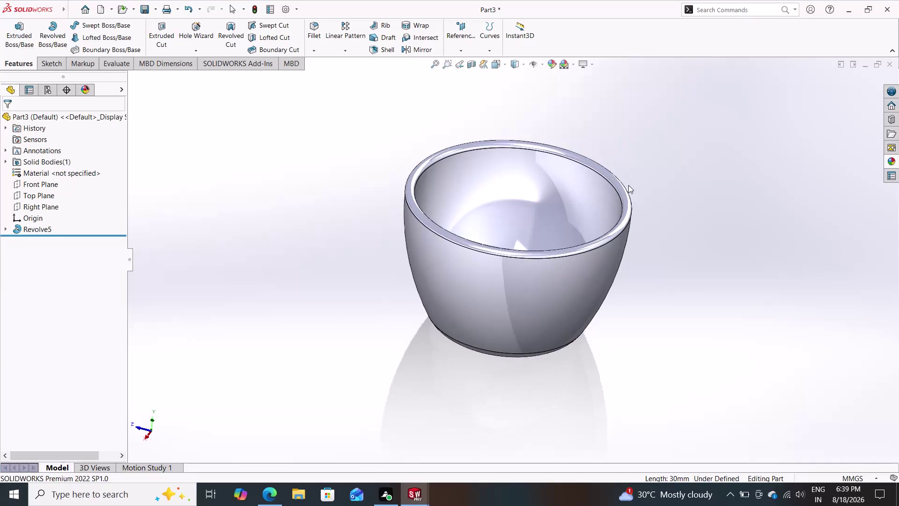
click(609, 257)
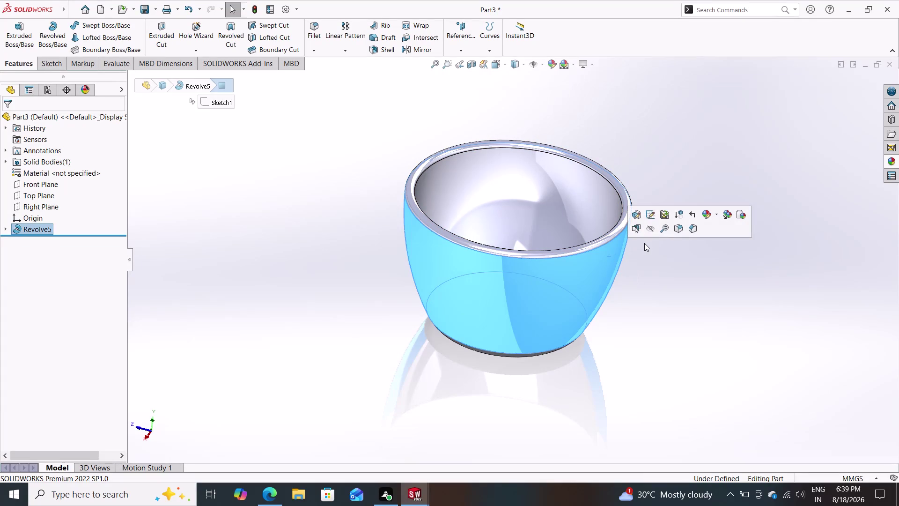
key(Escape)
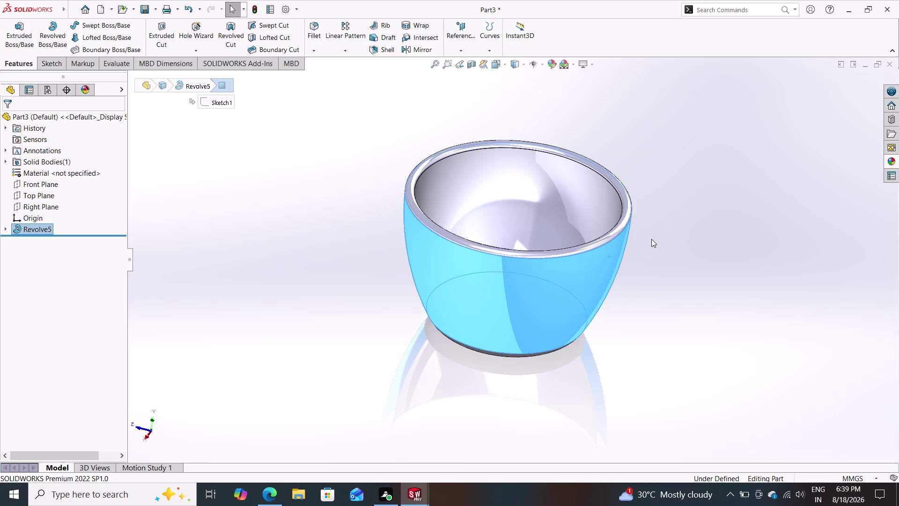
key(Escape)
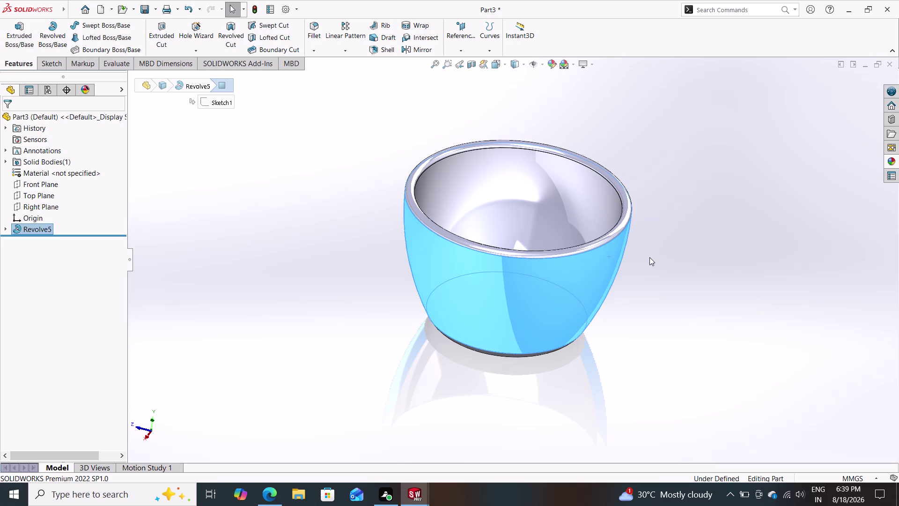
middle_drag(657, 258, 586, 203)
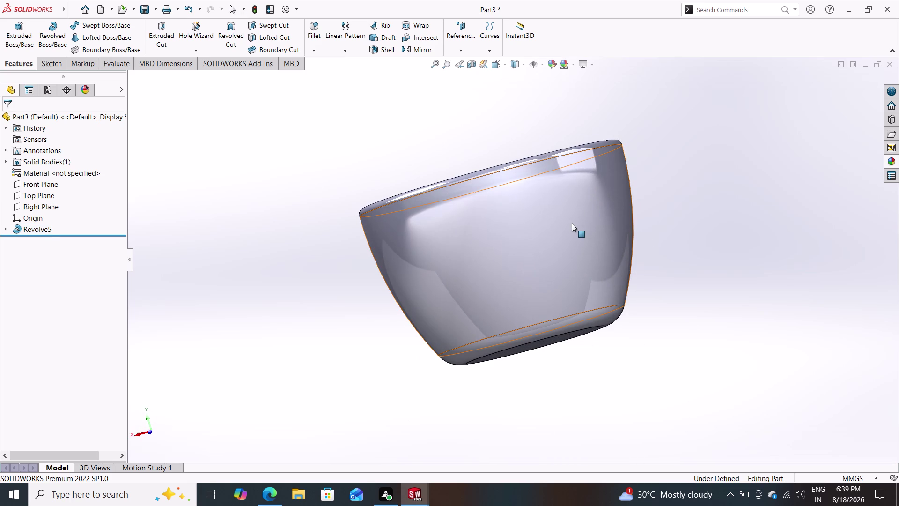
click(572, 224)
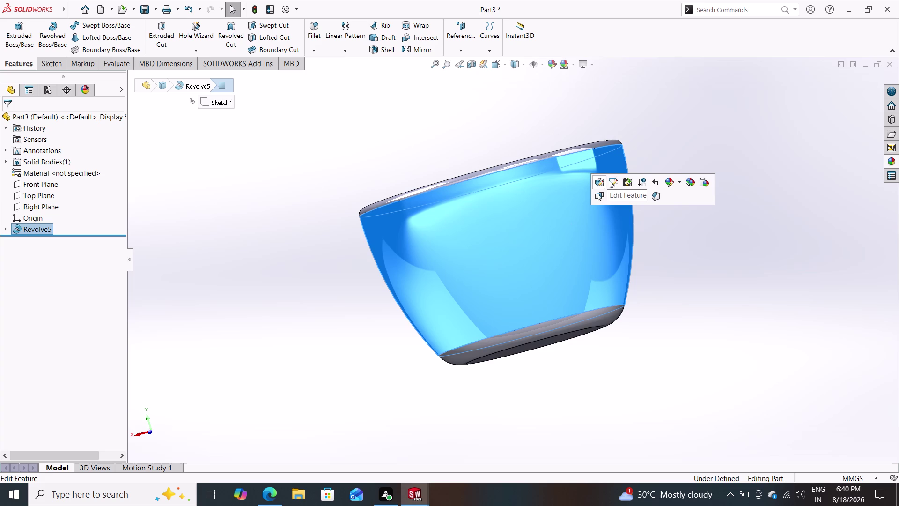
key(Escape)
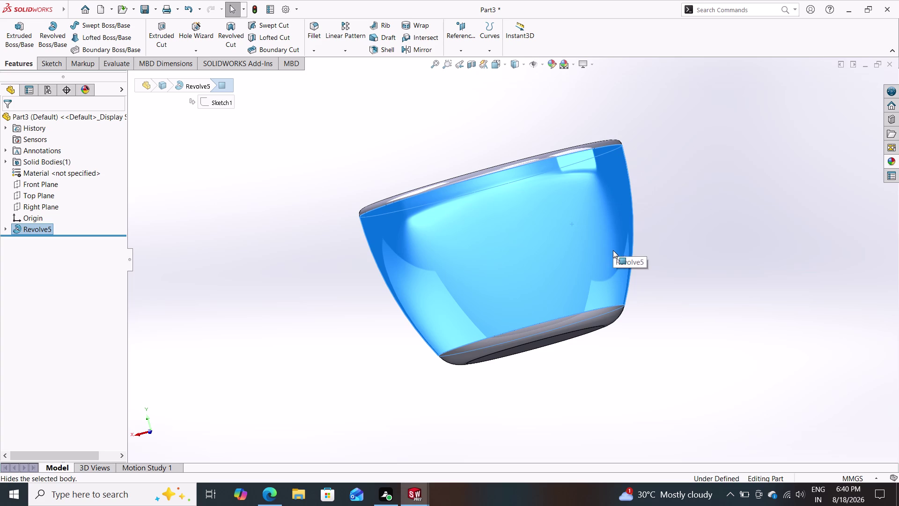
key(Escape)
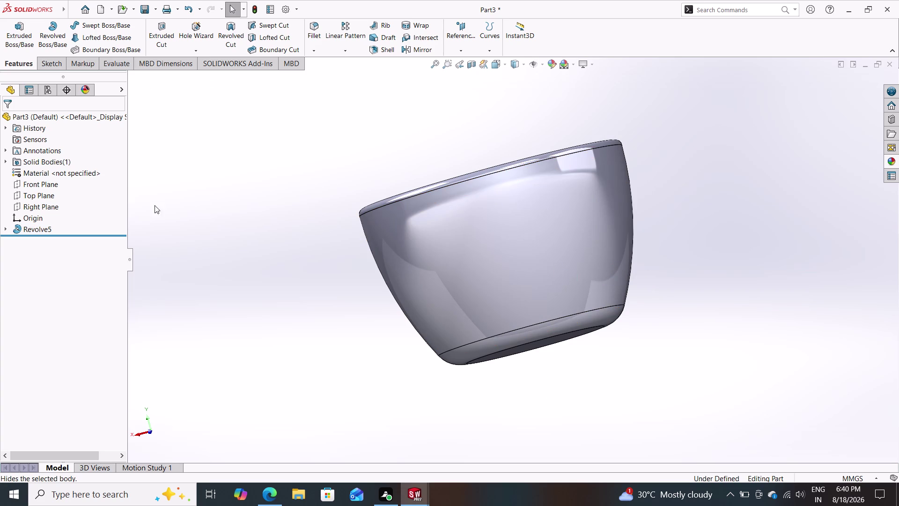
click(35, 182)
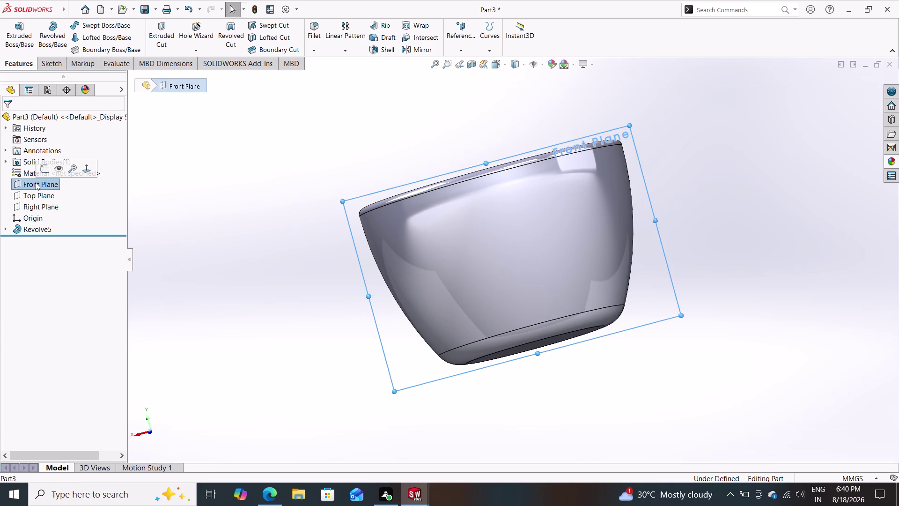
Open a sketch on the Front Plane, toggling Hidden Lines Visible then back to Shaded.
click(50, 170)
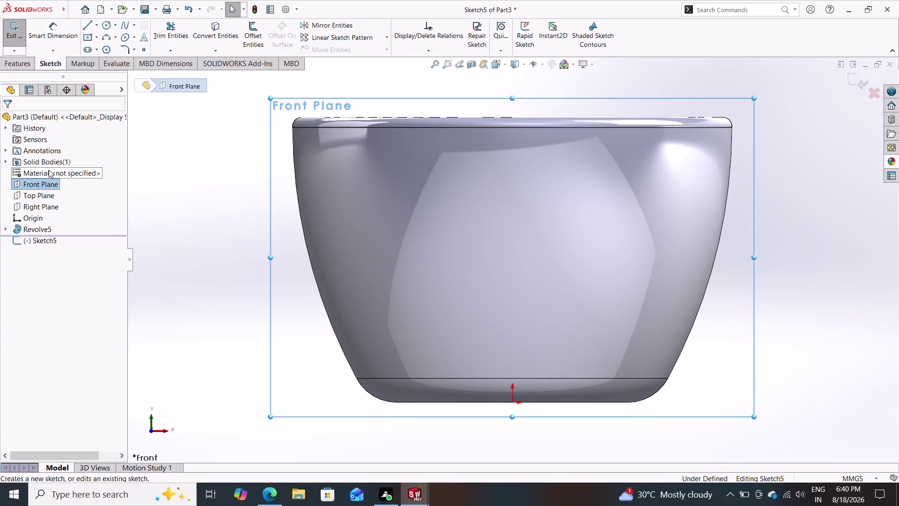
key(Escape)
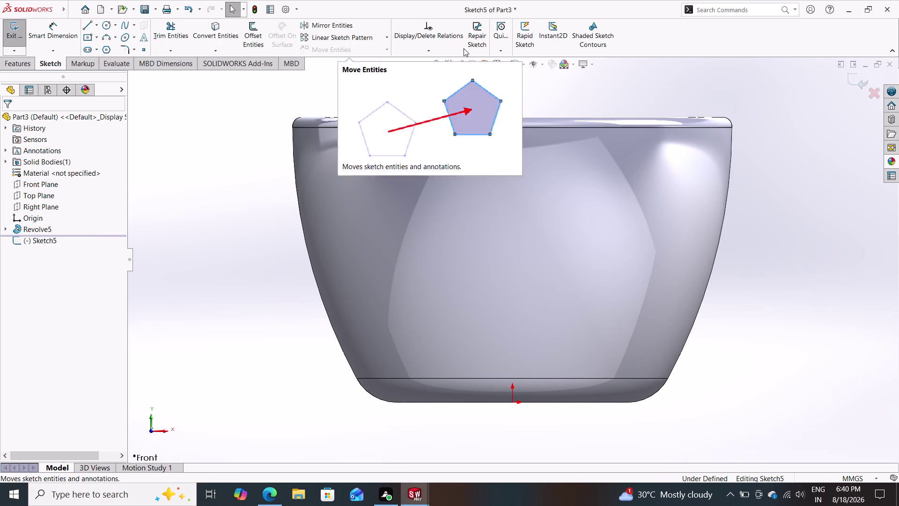
click(524, 64)
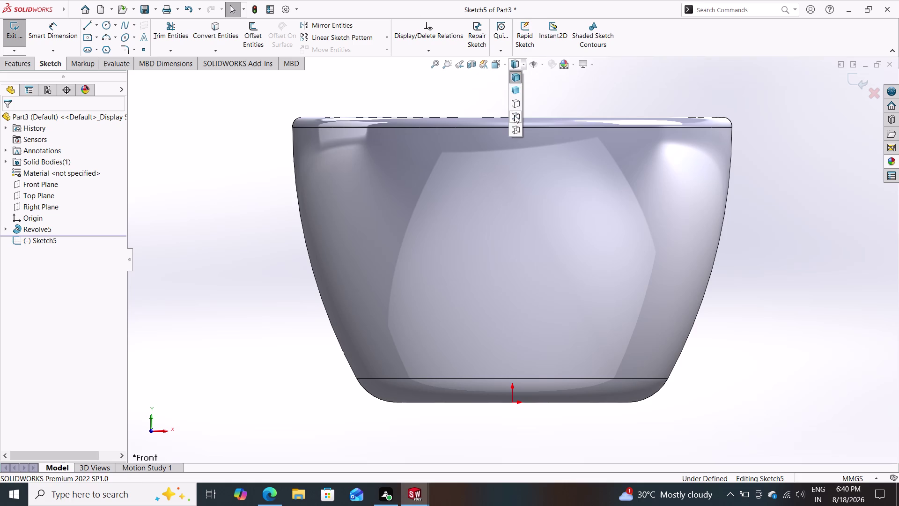
click(514, 115)
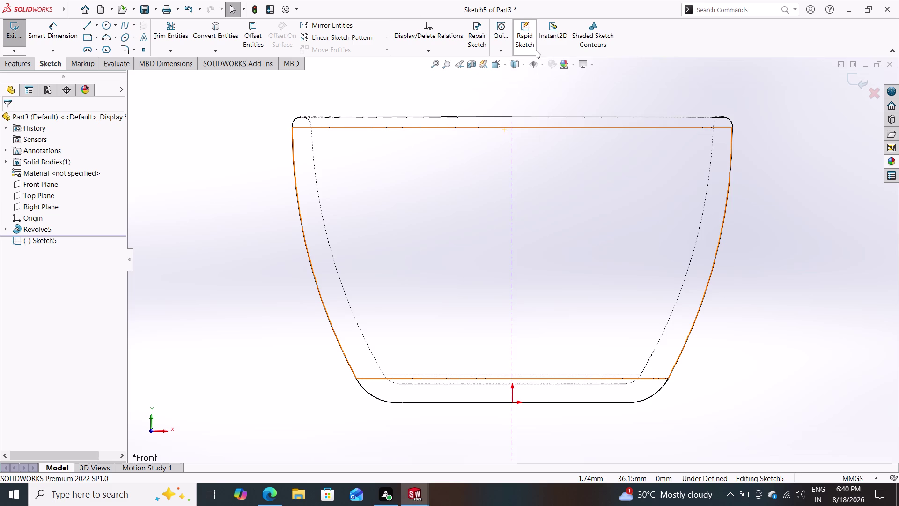
click(524, 64)
click(515, 81)
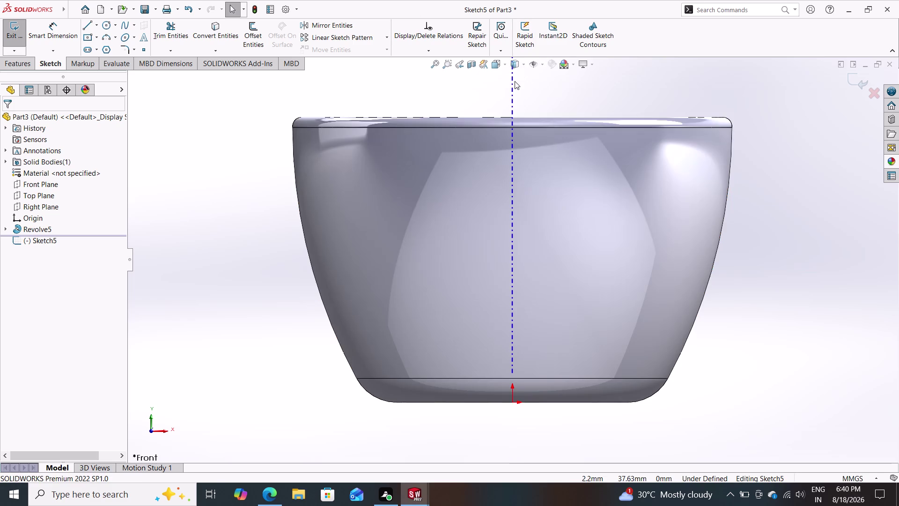
click(223, 33)
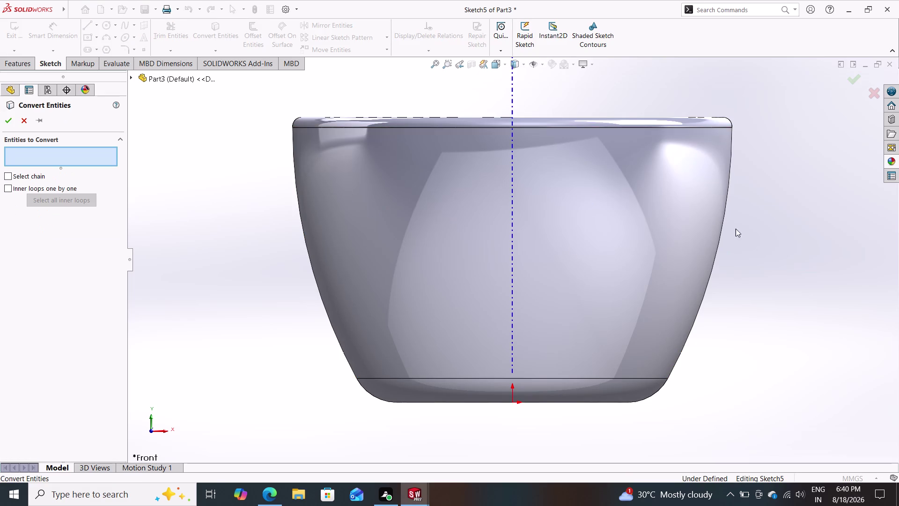
Convert the cup's right outer silhouette edge into Sketch5.
click(724, 221)
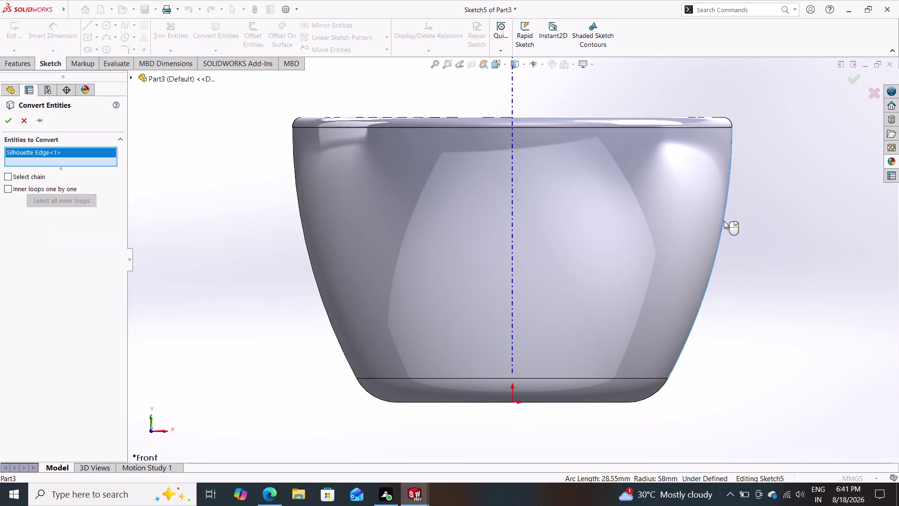
click(5, 116)
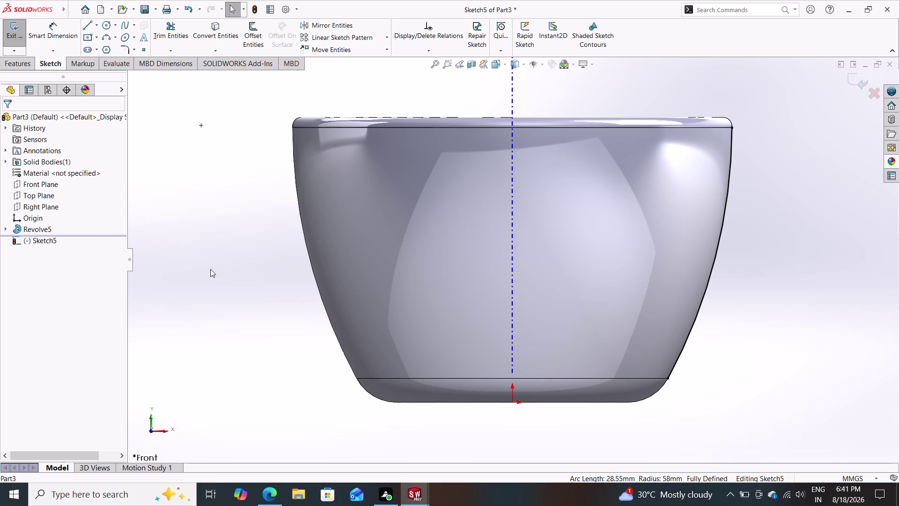
click(88, 23)
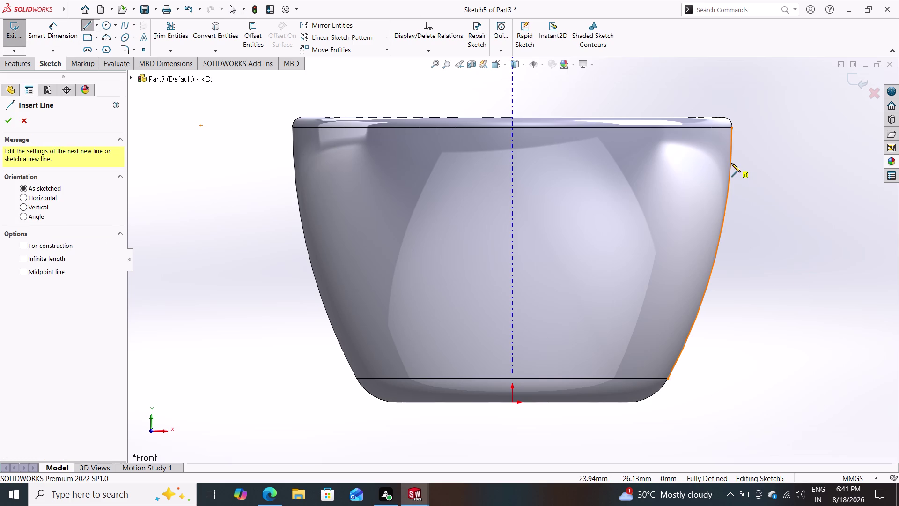
Start several lines off the cup's right wall and below the cup, cancelling each.
click(731, 163)
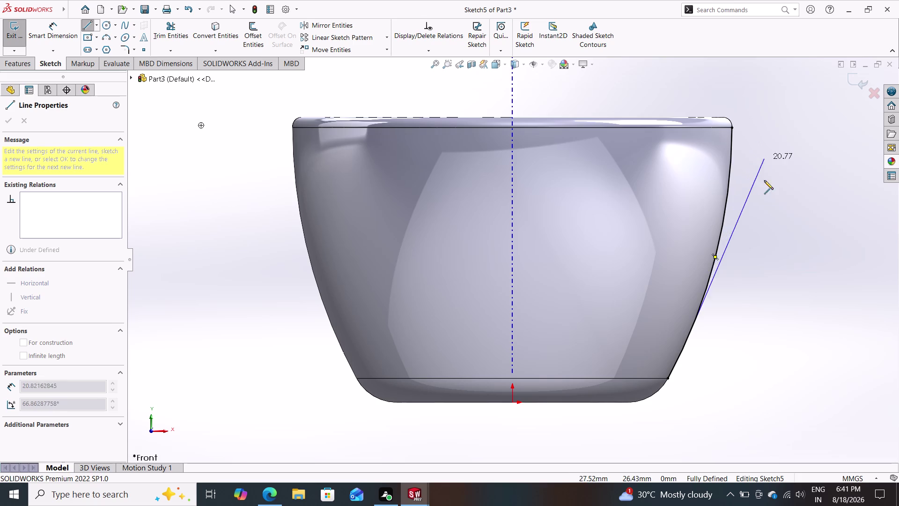
key(Escape)
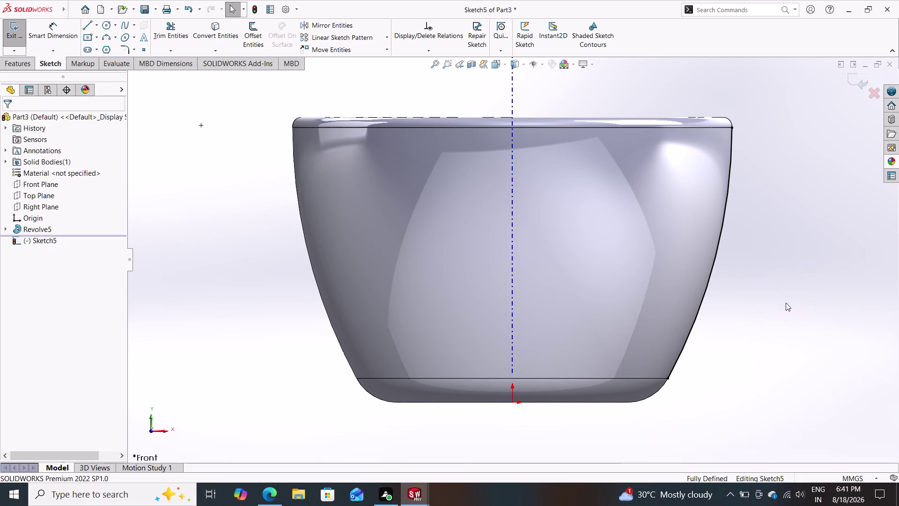
drag(85, 22, 94, 26)
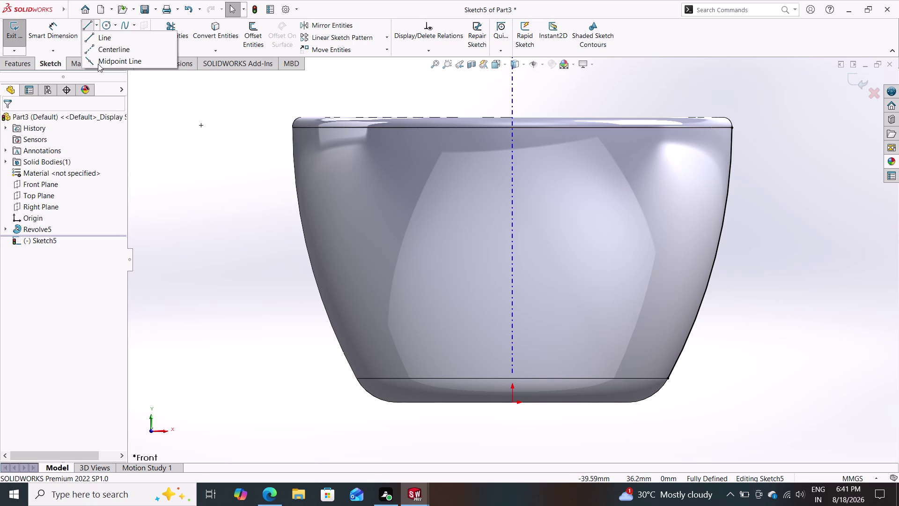
click(99, 39)
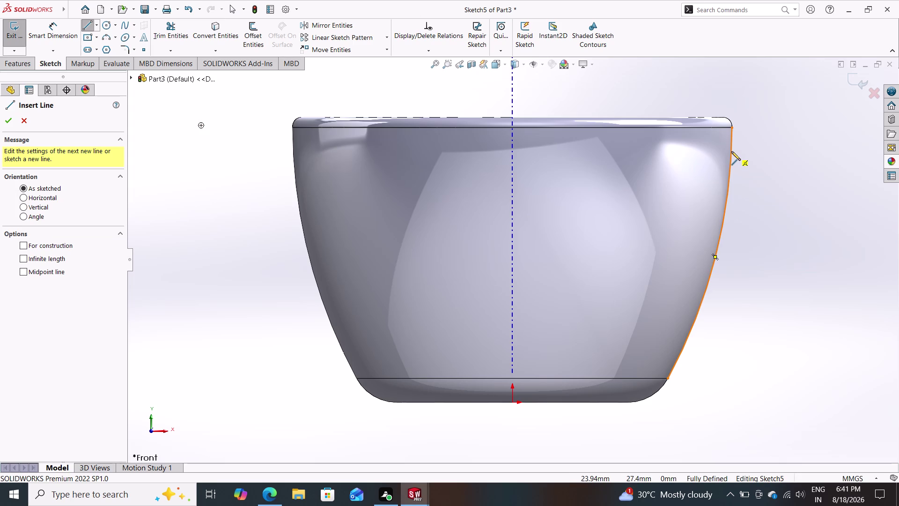
click(732, 151)
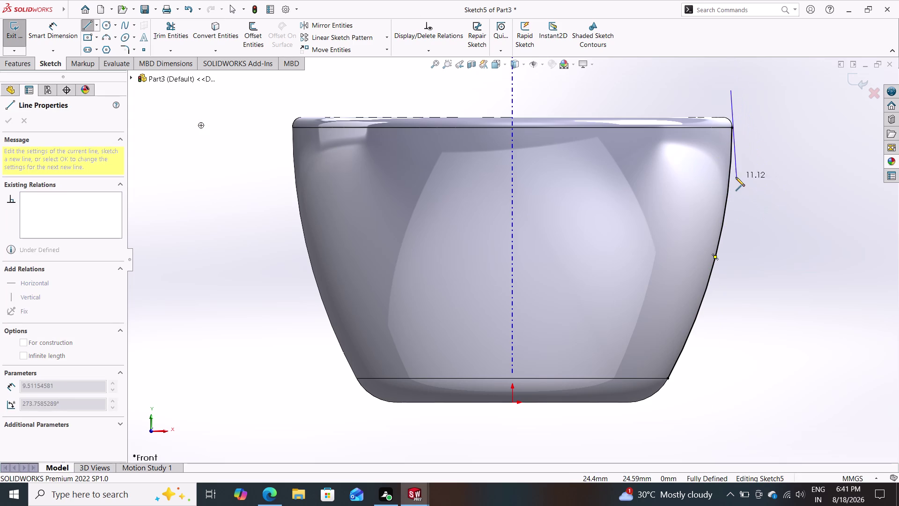
scroll(down, 3)
scroll(up, 3)
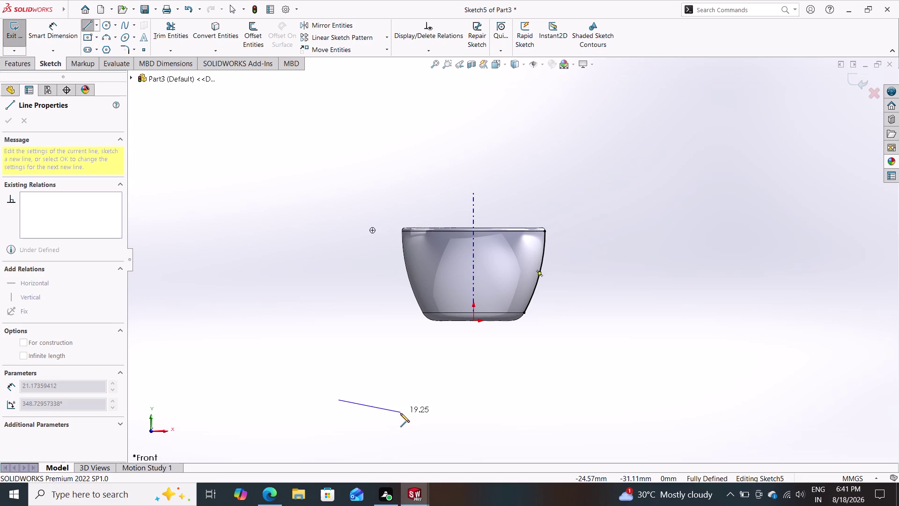
key(Escape)
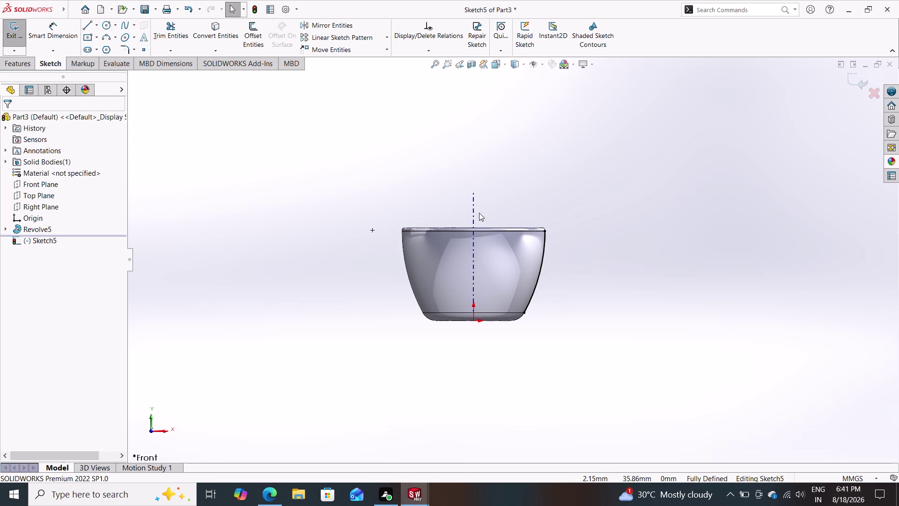
click(472, 209)
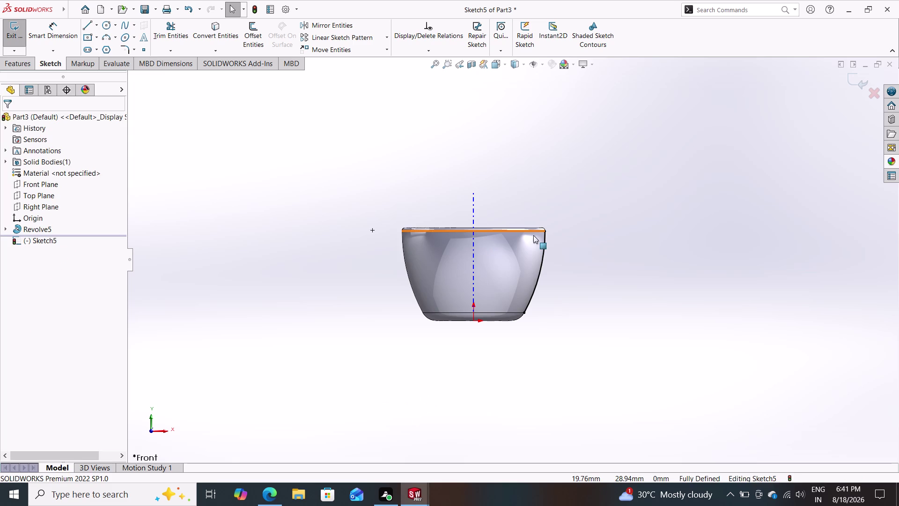
scroll(down, 3)
scroll(down, 3)
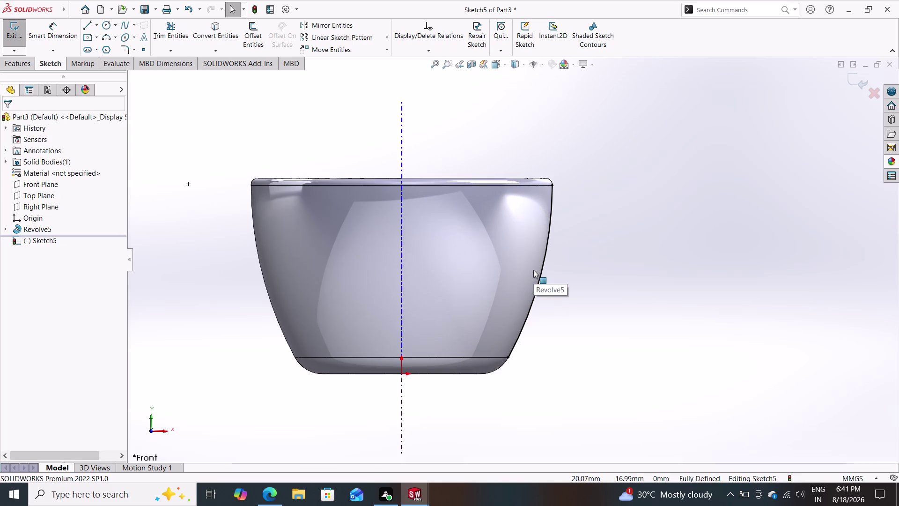
click(88, 23)
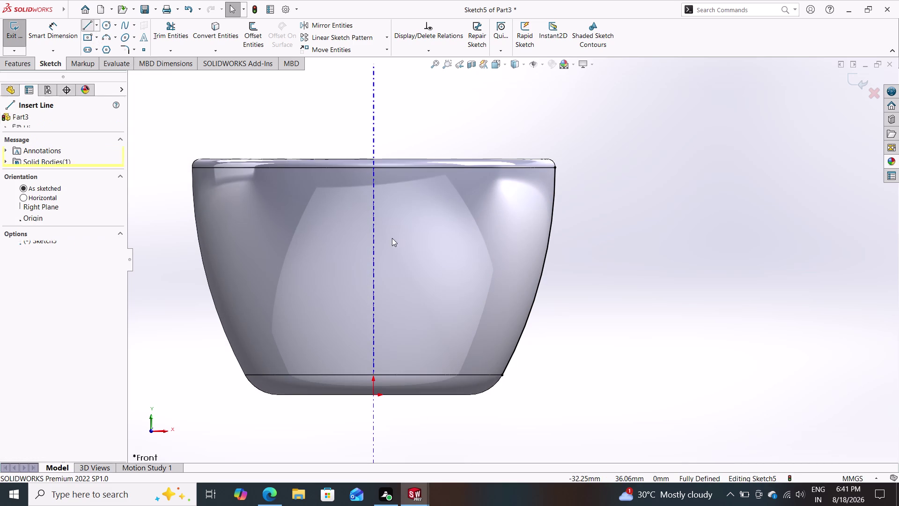
click(531, 310)
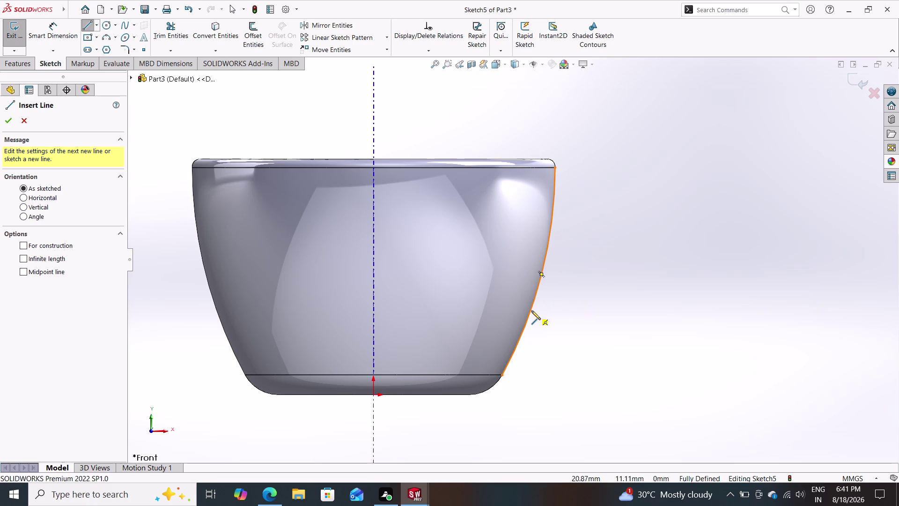
click(611, 299)
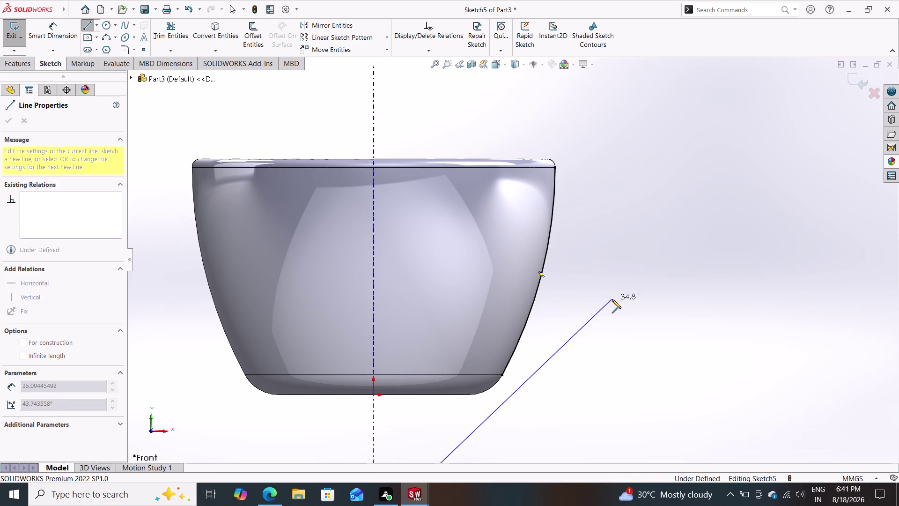
scroll(down, 3)
scroll(up, 3)
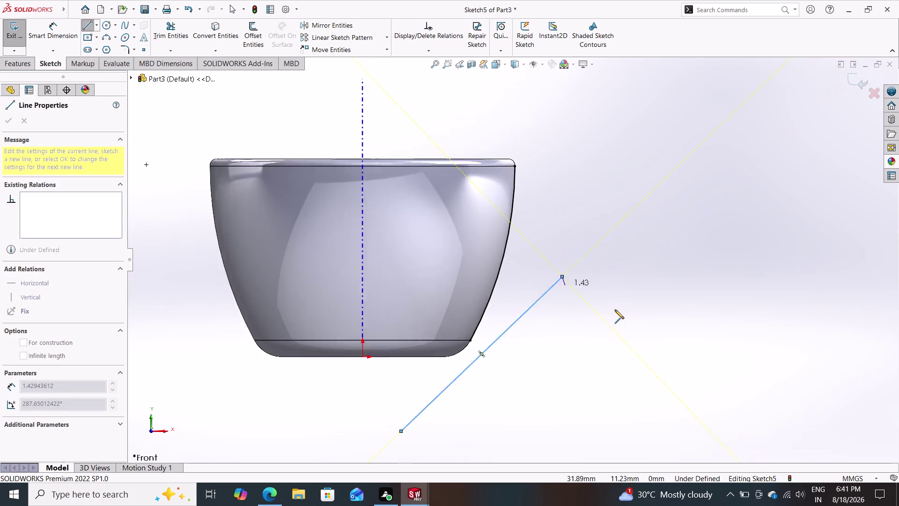
scroll(up, 3)
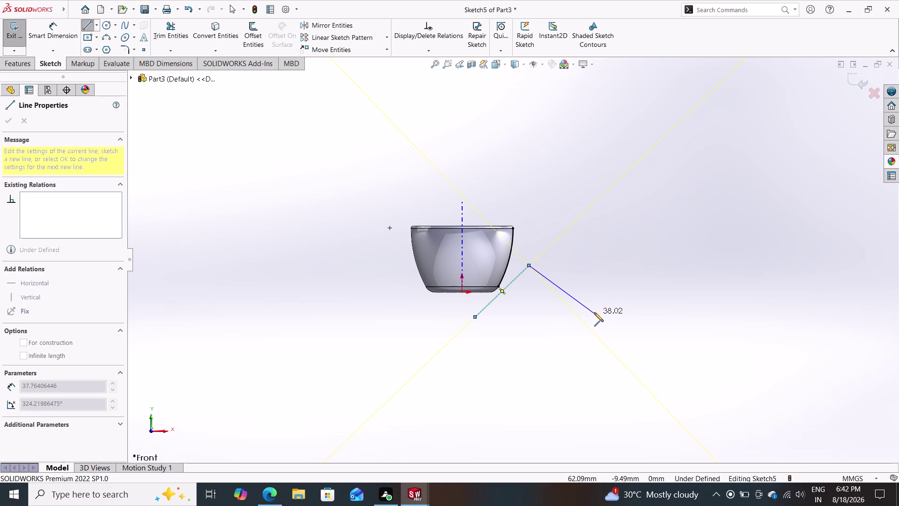
key(Escape)
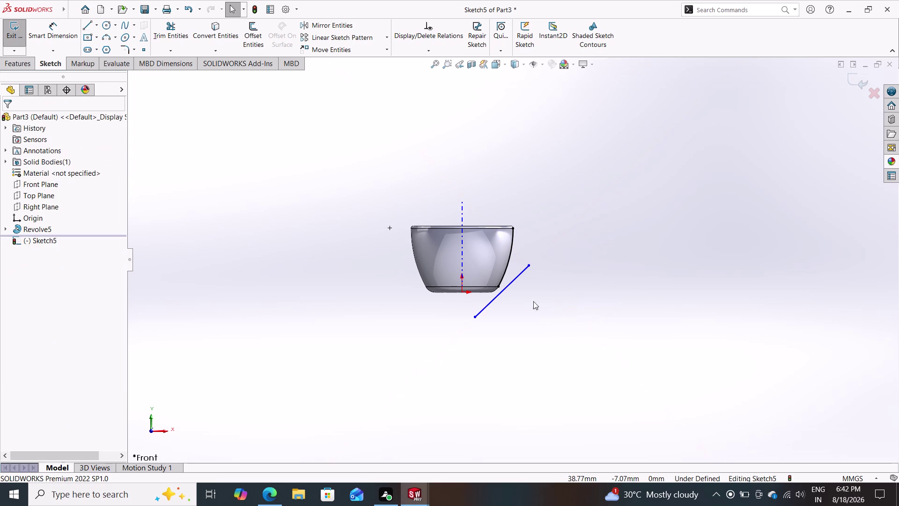
Delete the stray line and dismiss the selected side arc's properties.
click(512, 281)
key(Delete)
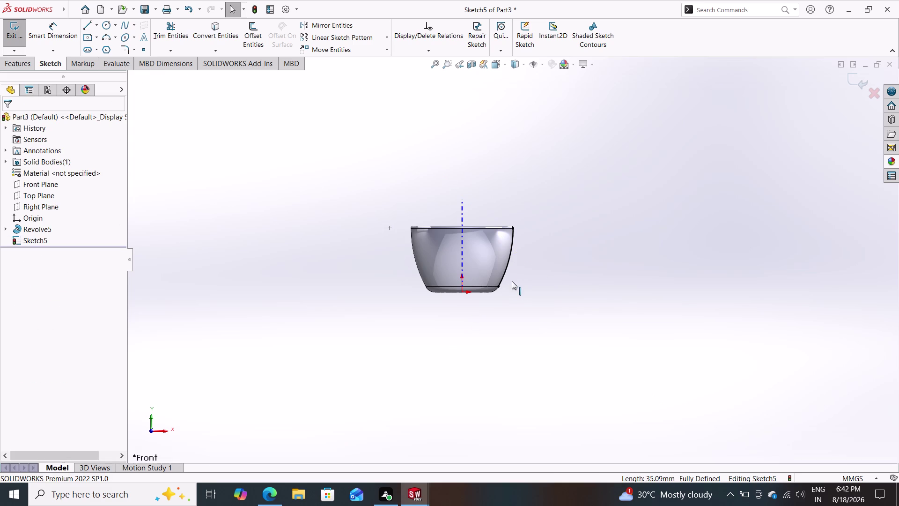
scroll(down, 3)
scroll(down, 3)
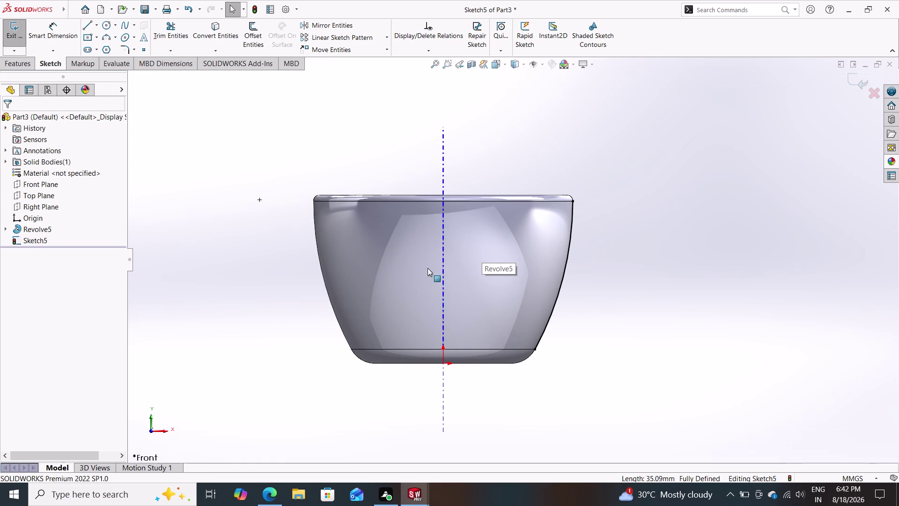
click(572, 235)
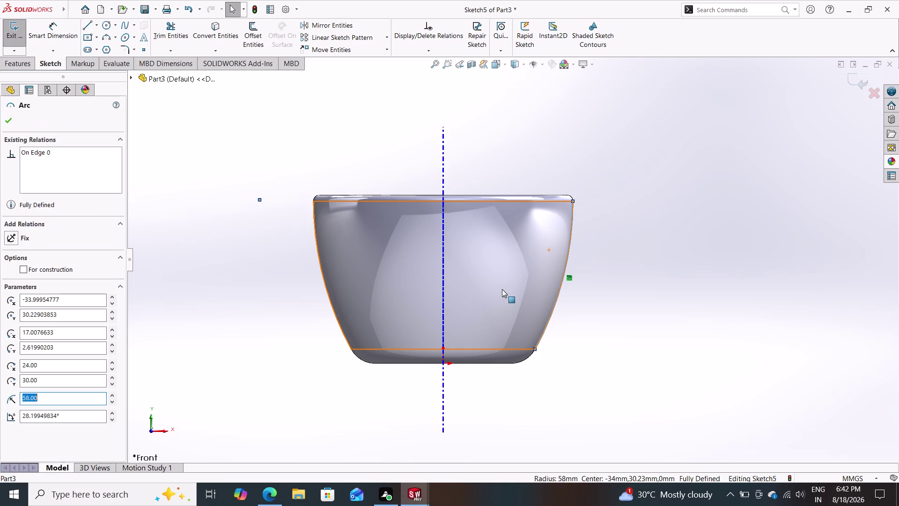
key(Escape)
key(Escape)
key(Escape)
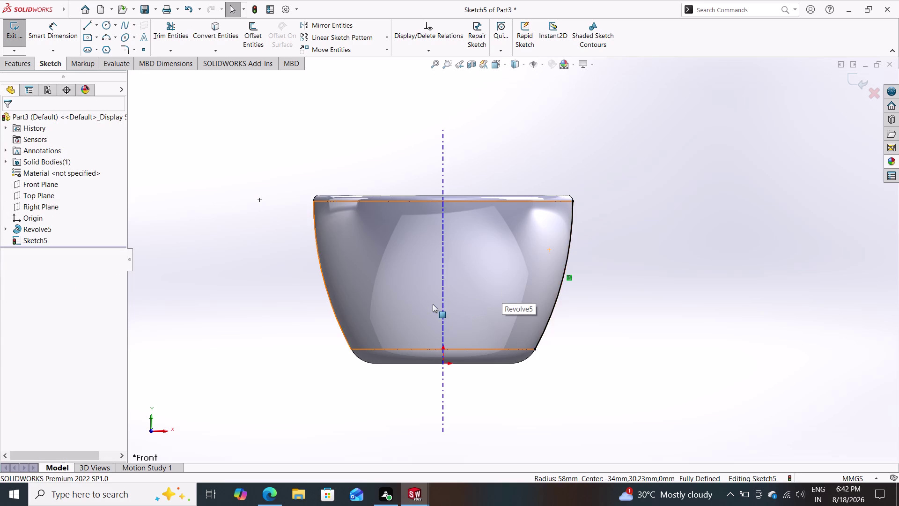
Sketch a two-segment handle from below the cup to the rim, then delete the lower segment.
click(85, 23)
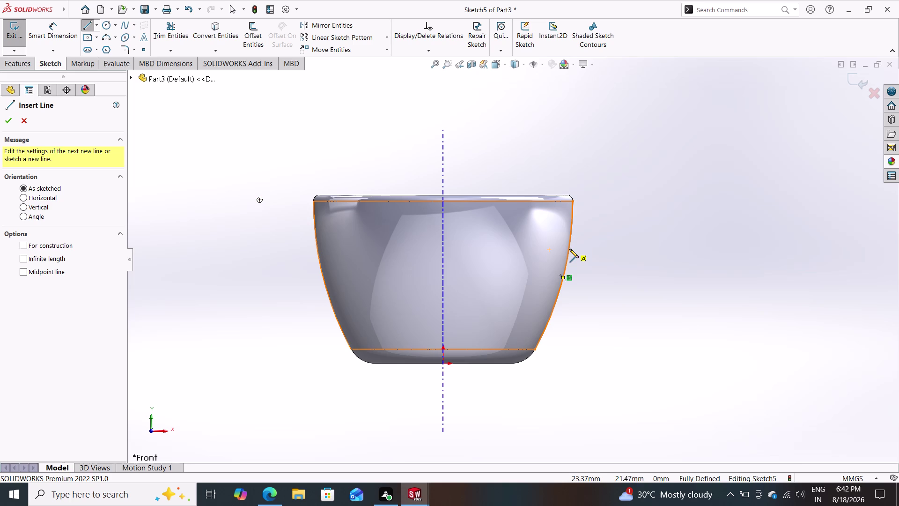
click(557, 300)
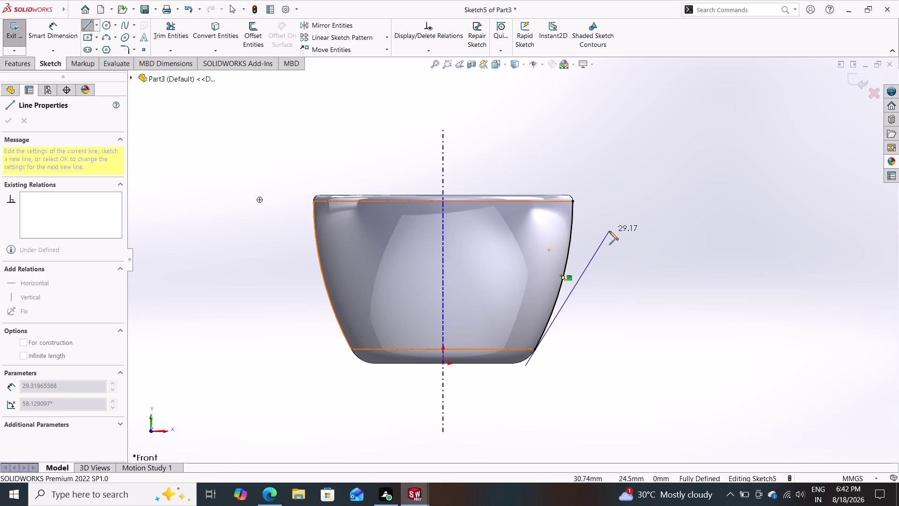
click(643, 300)
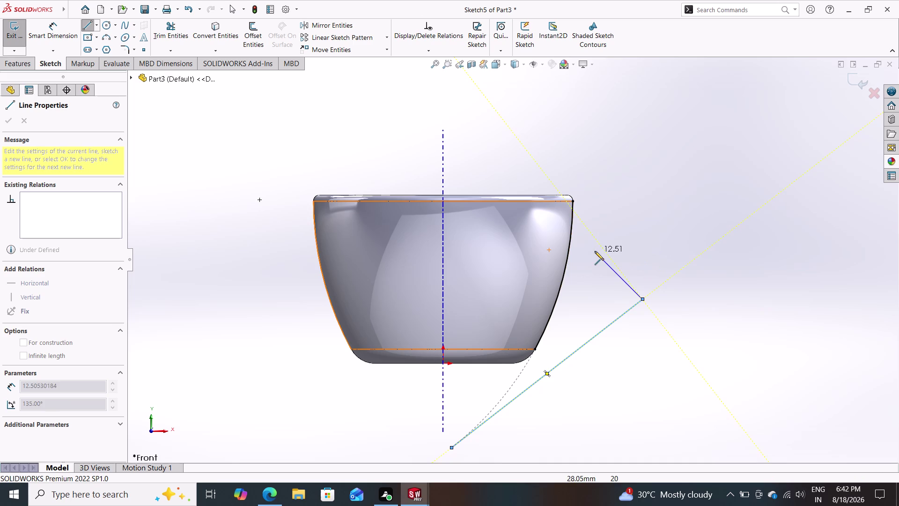
click(571, 229)
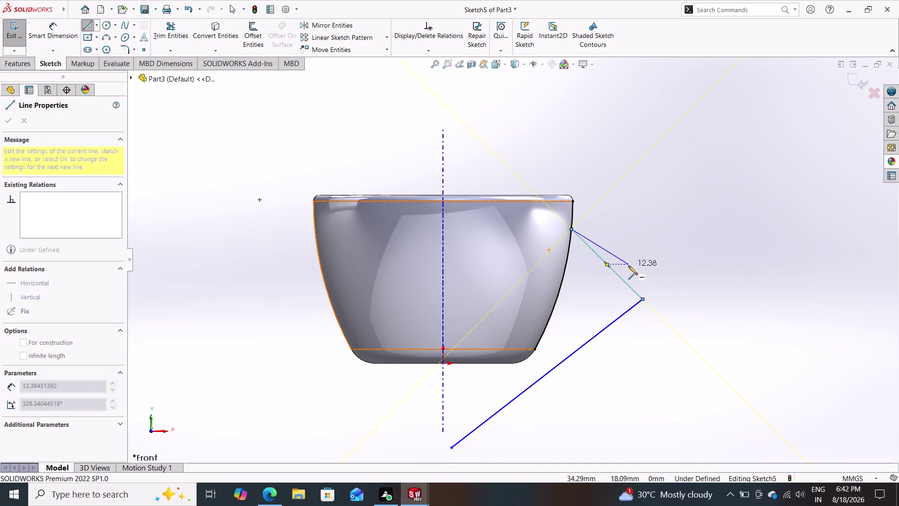
key(Escape)
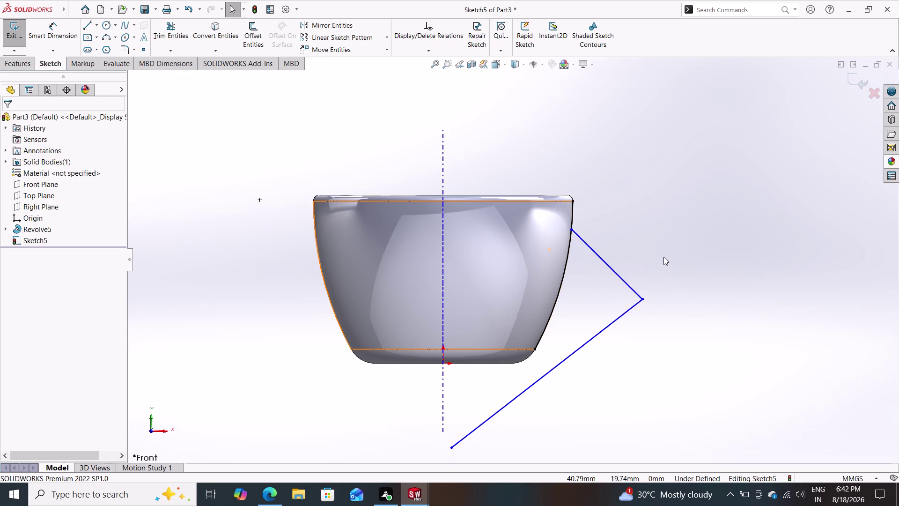
click(589, 340)
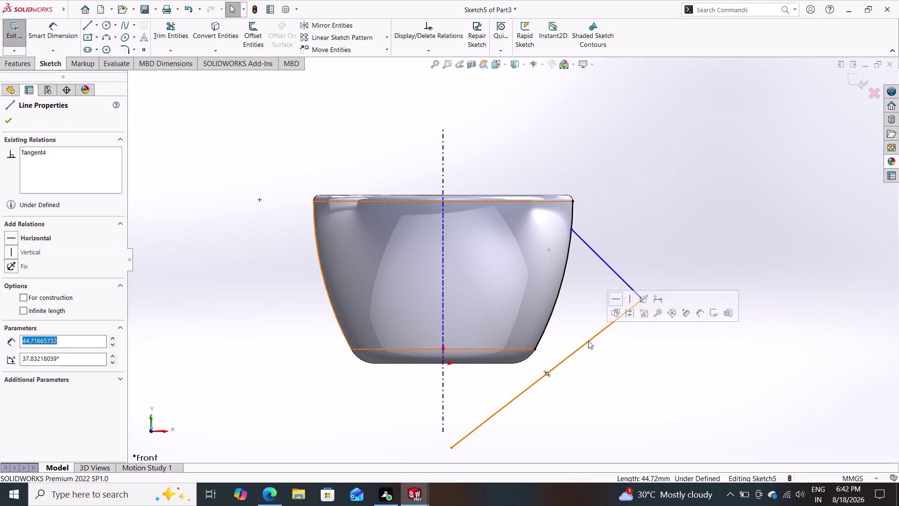
key(Delete)
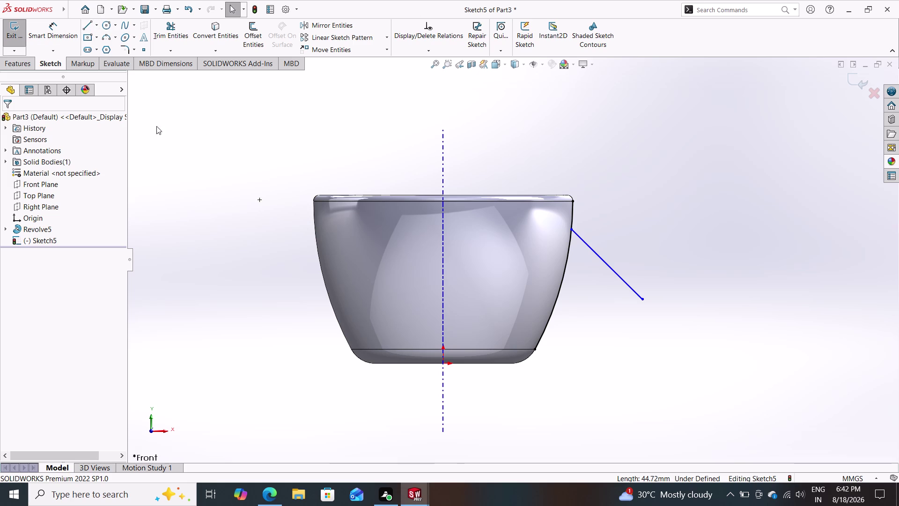
click(90, 28)
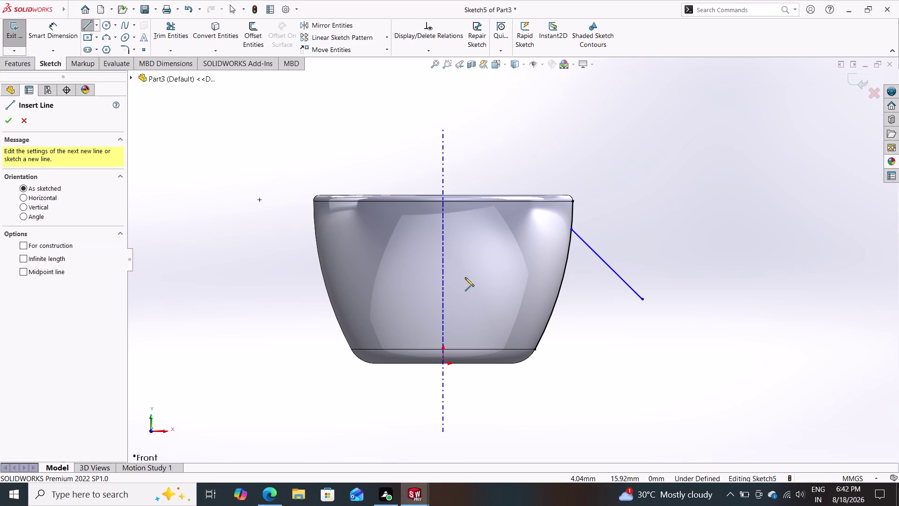
Delete the remaining angled handle line, leaving only the converted wall edge.
click(548, 325)
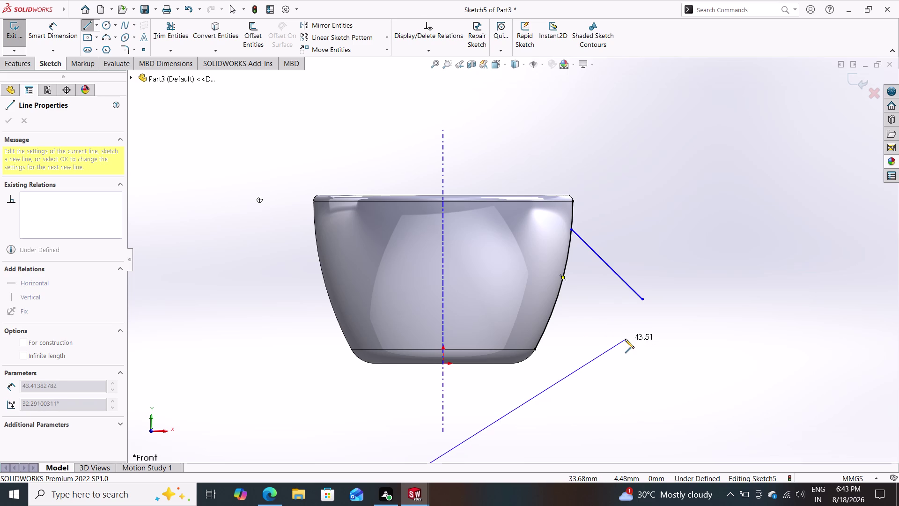
key(Escape)
key(Escape)
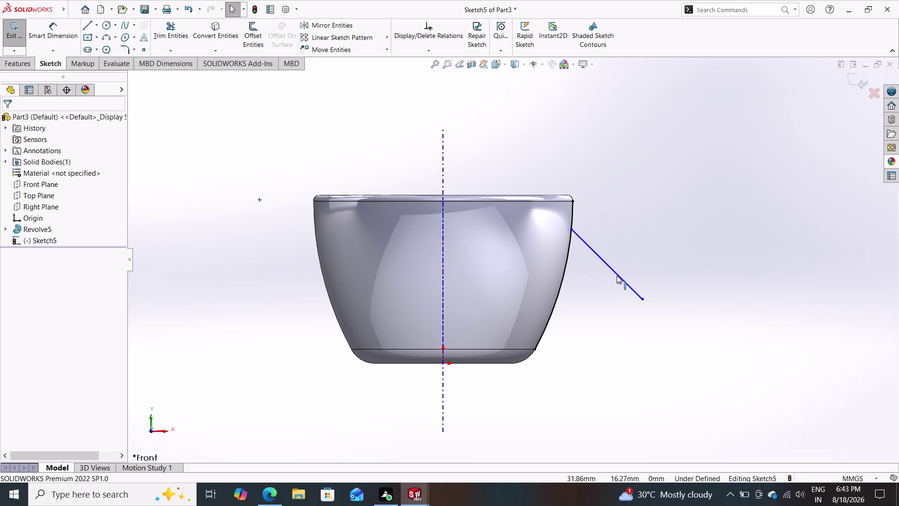
click(618, 276)
key(Delete)
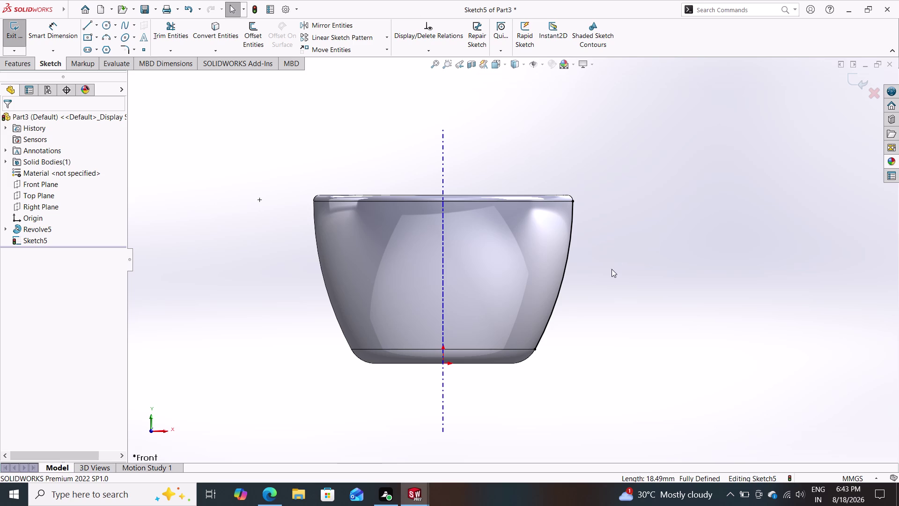
middle_drag(591, 232, 541, 215)
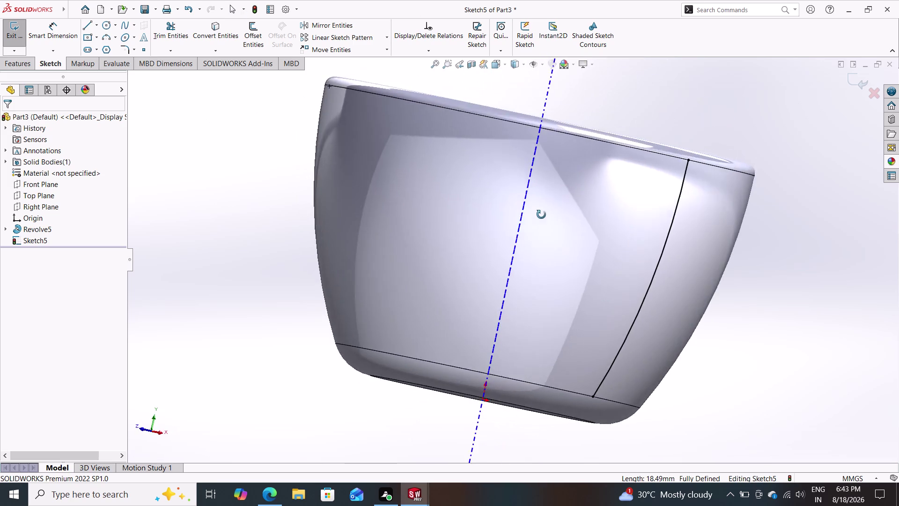
Exit Sketch5 and set the view Normal To the Front Plane.
middle_drag(541, 215, 585, 268)
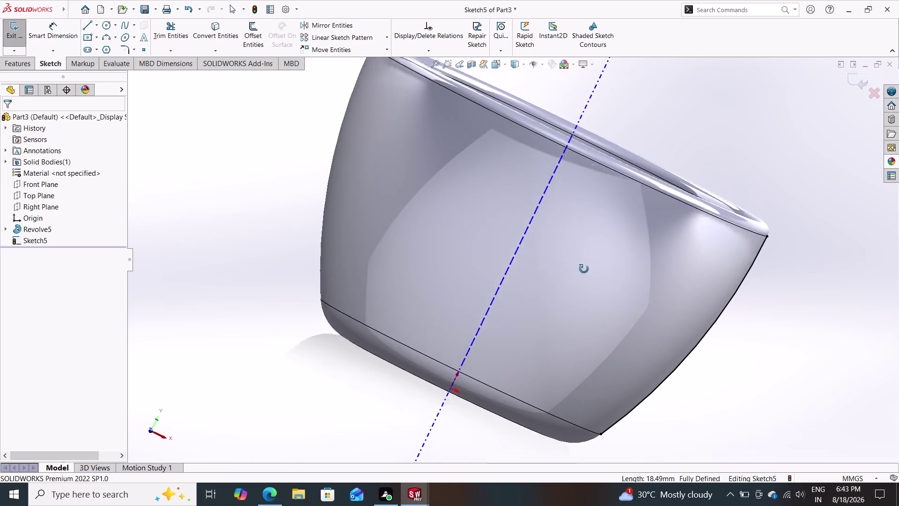
middle_drag(585, 268, 582, 271)
scroll(up, 3)
scroll(down, 3)
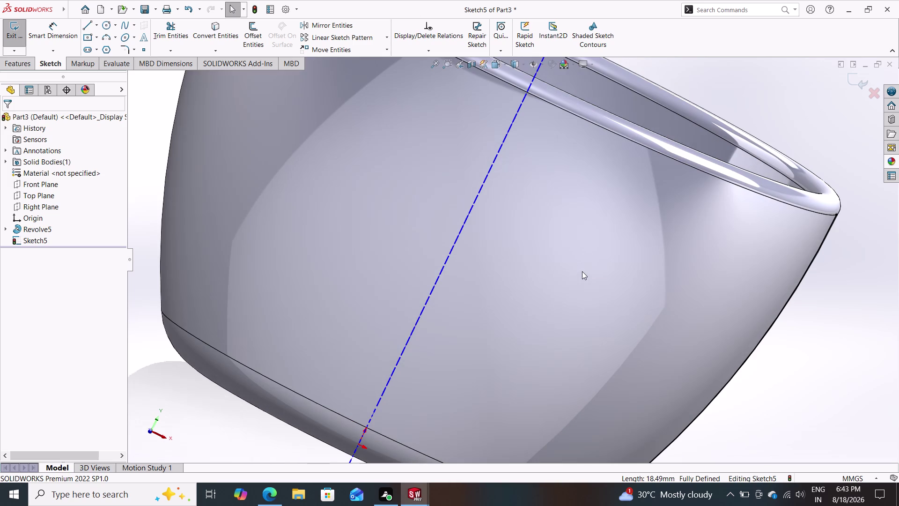
scroll(up, 3)
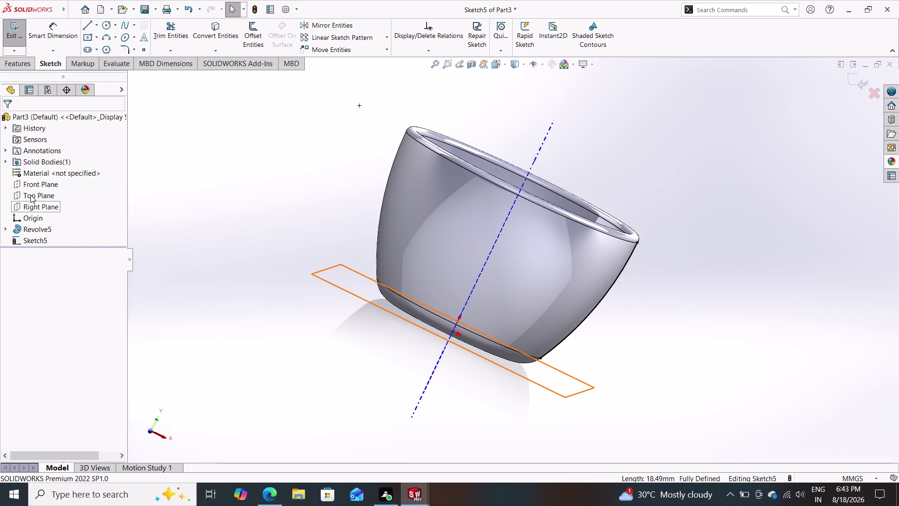
click(37, 183)
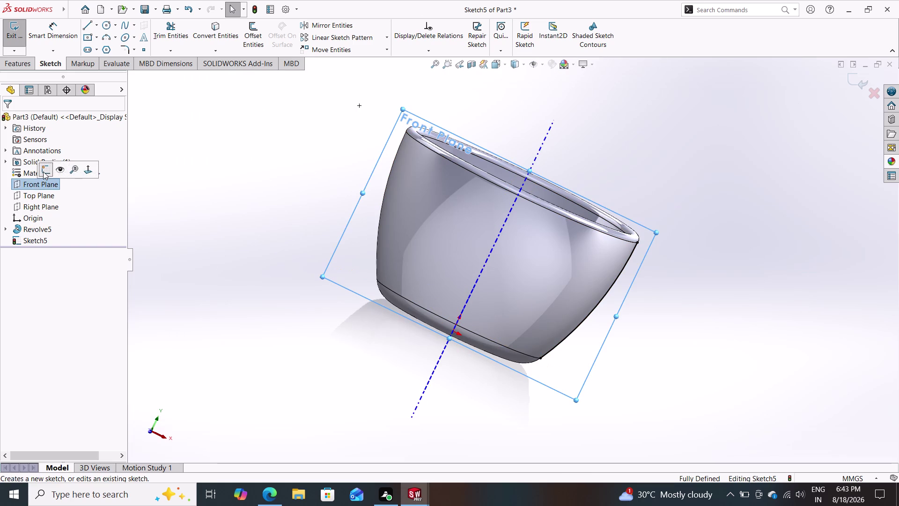
click(43, 172)
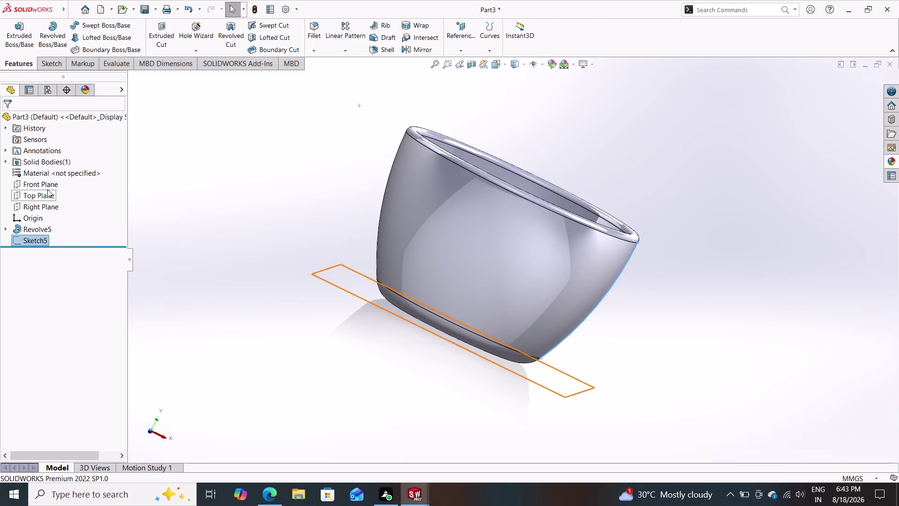
click(46, 187)
click(94, 173)
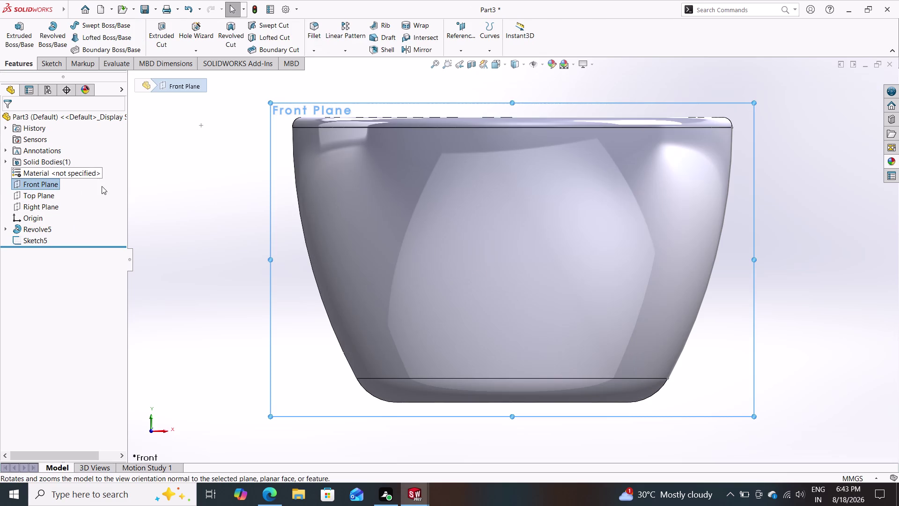
key(Escape)
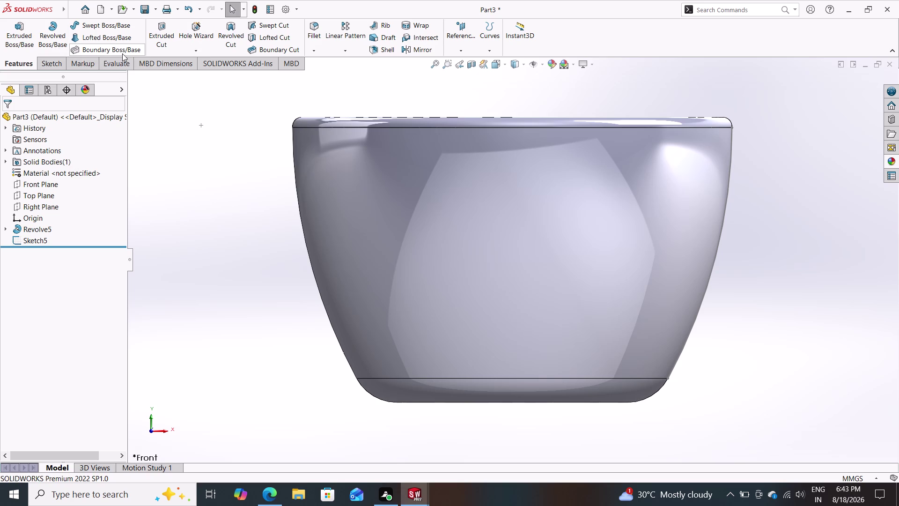
click(50, 61)
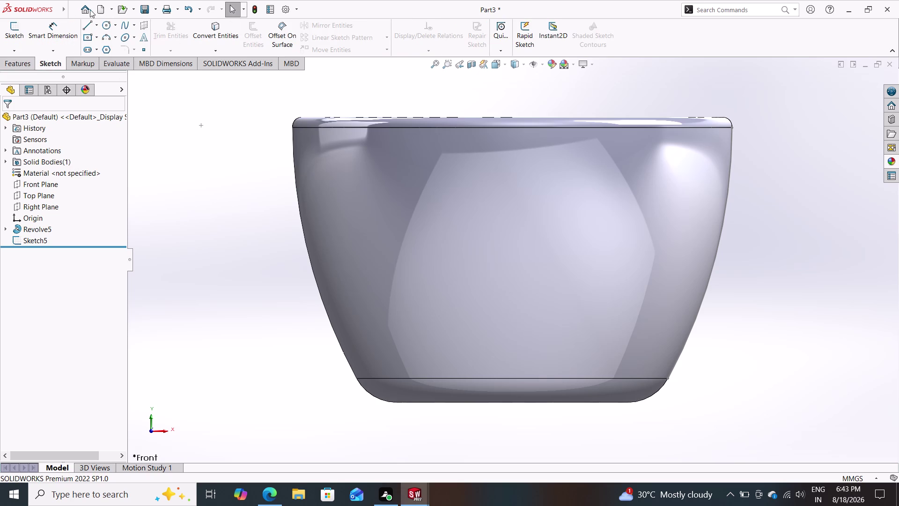
click(85, 24)
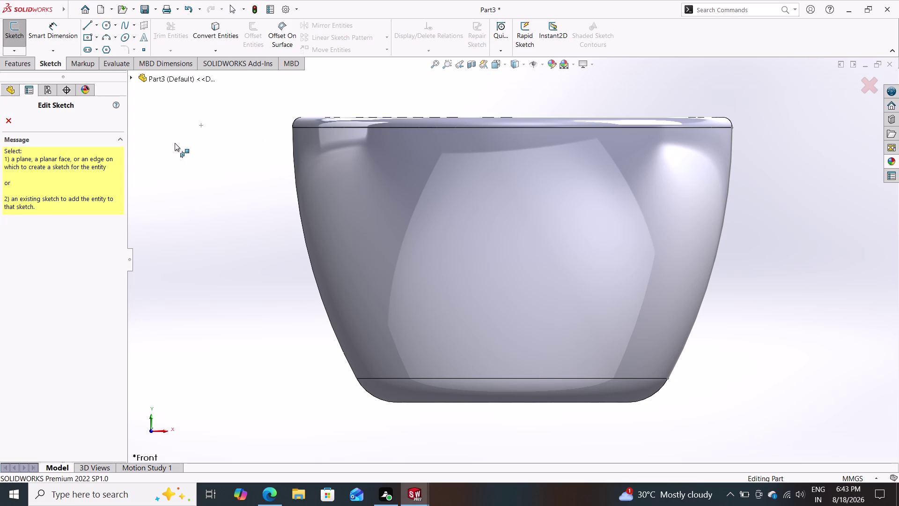
click(82, 29)
click(366, 225)
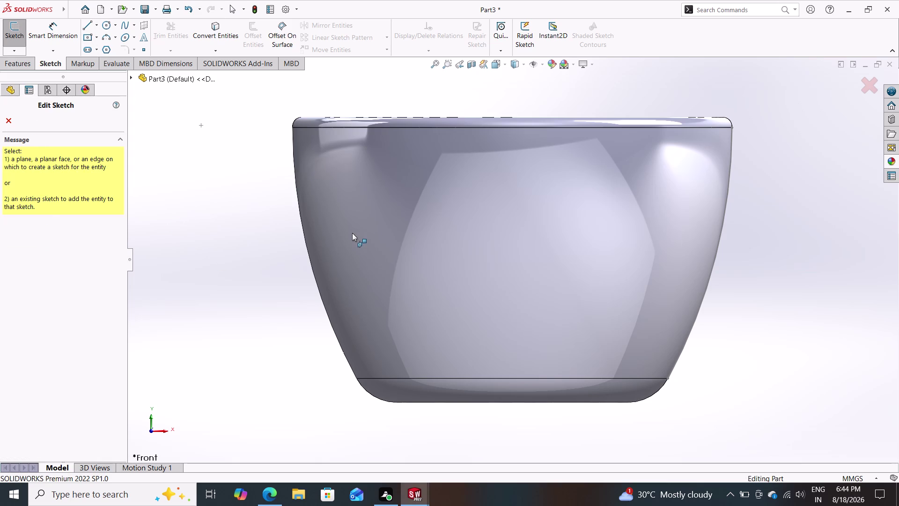
key(Escape)
key(grave)
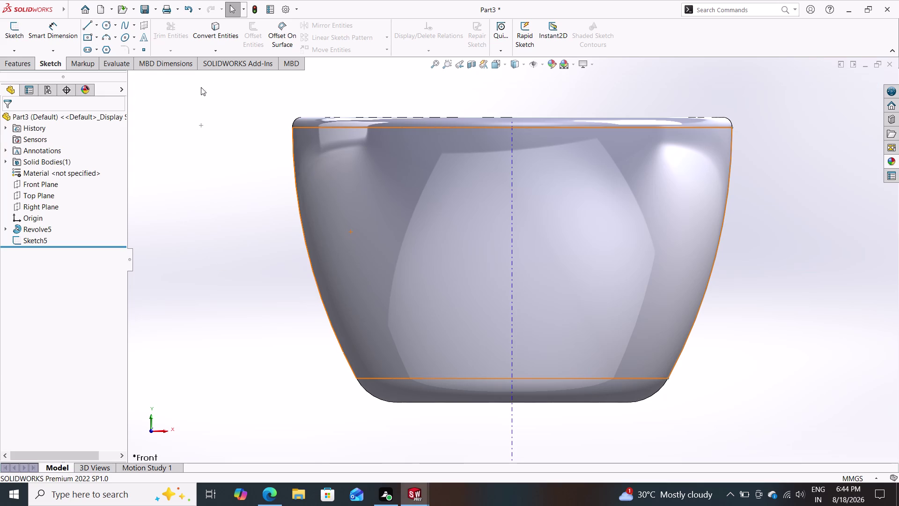
click(221, 43)
click(305, 238)
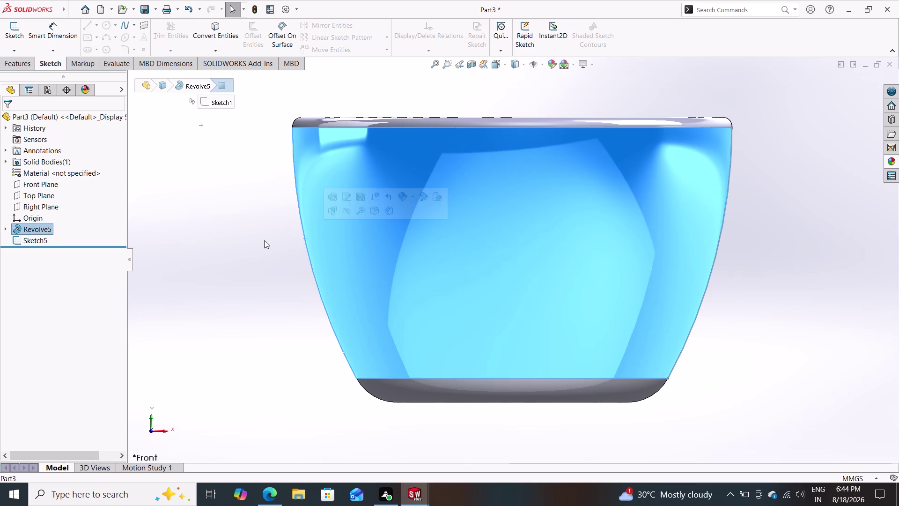
key(Escape)
key(Escape)
key(Escape)
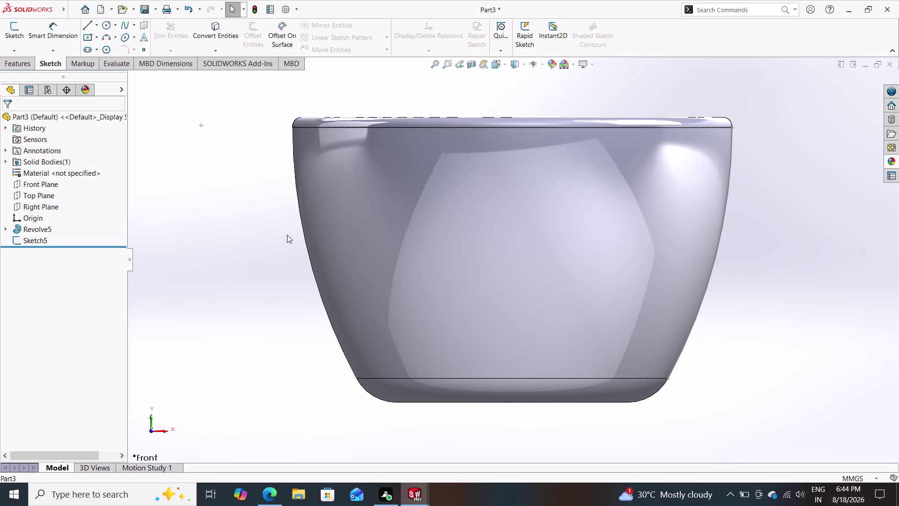
click(326, 248)
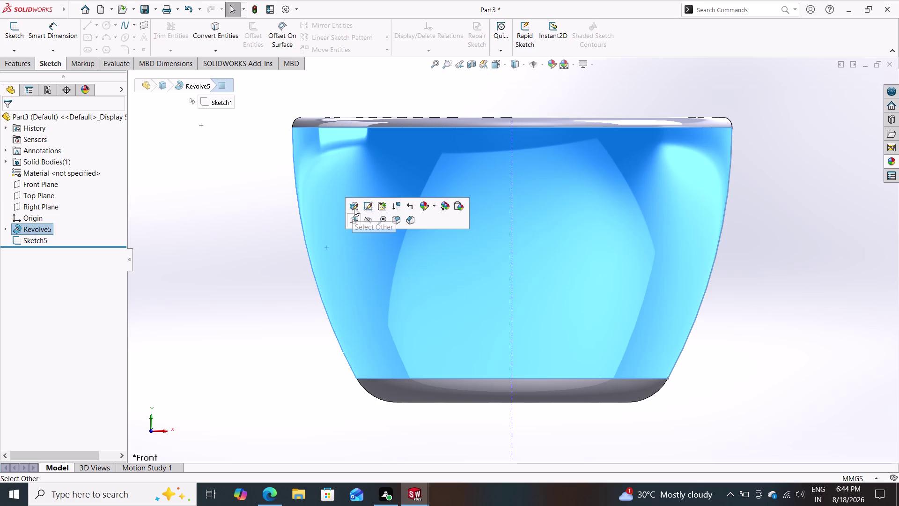
click(369, 205)
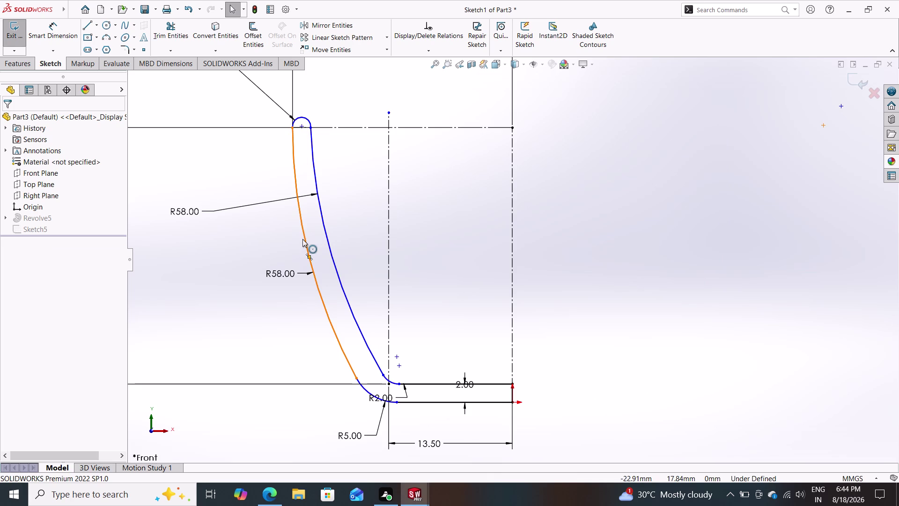
Draw upper and lower angled handle lines extending left from the outer R58 wall.
scroll(up, 3)
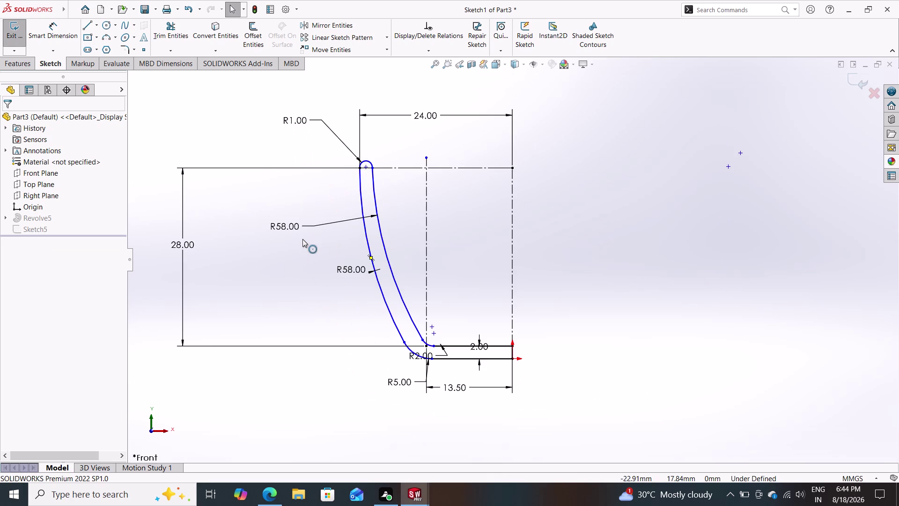
click(88, 22)
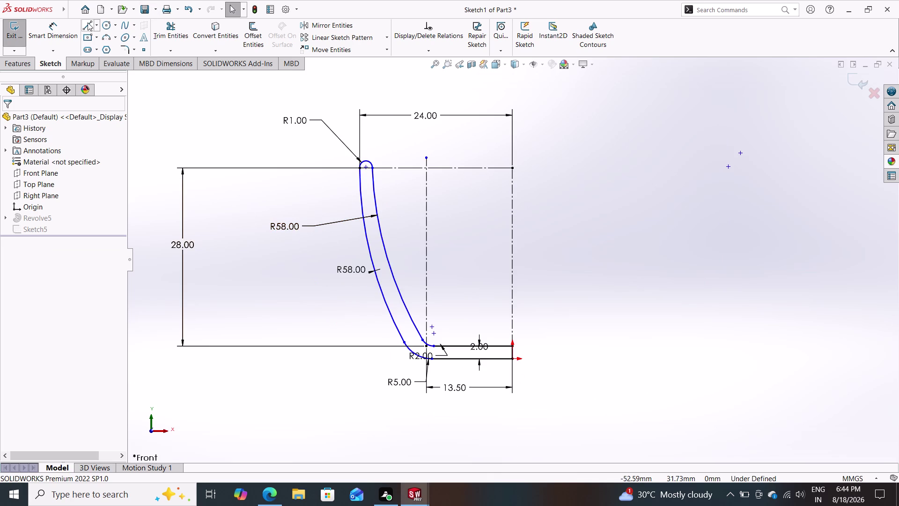
click(362, 200)
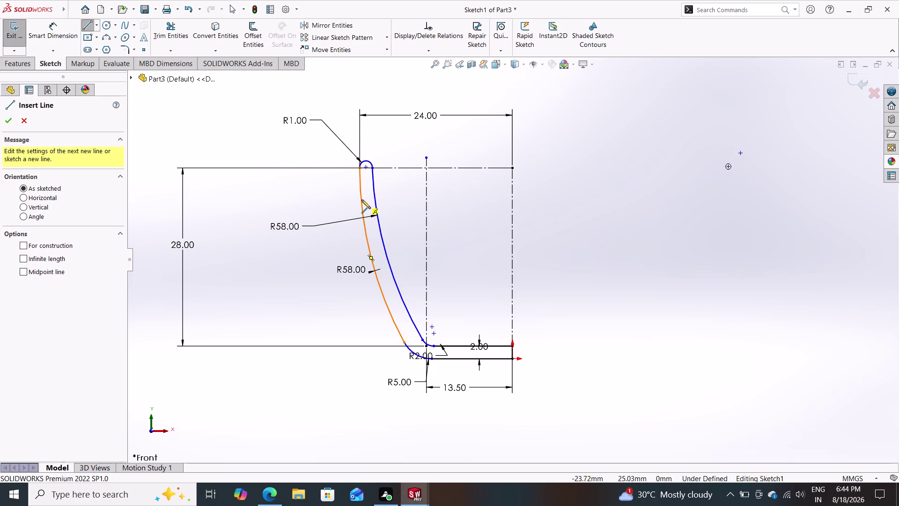
click(306, 226)
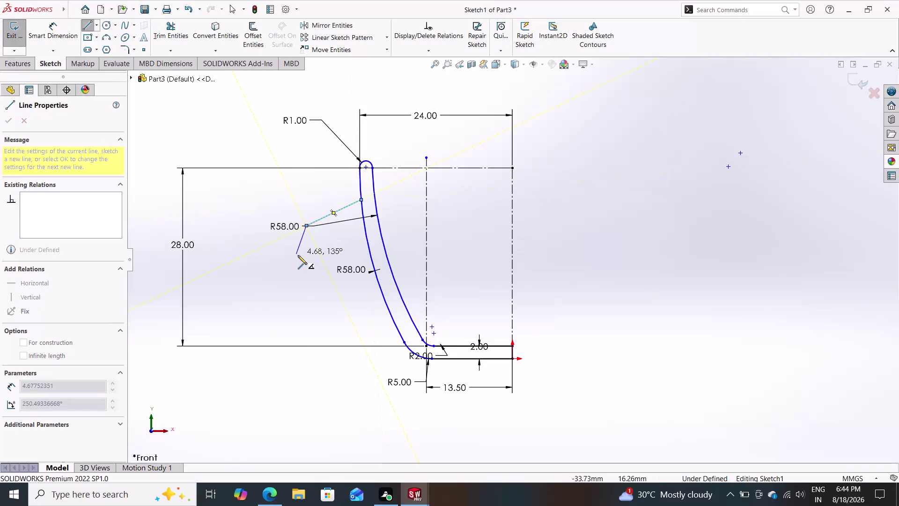
double_click(297, 269)
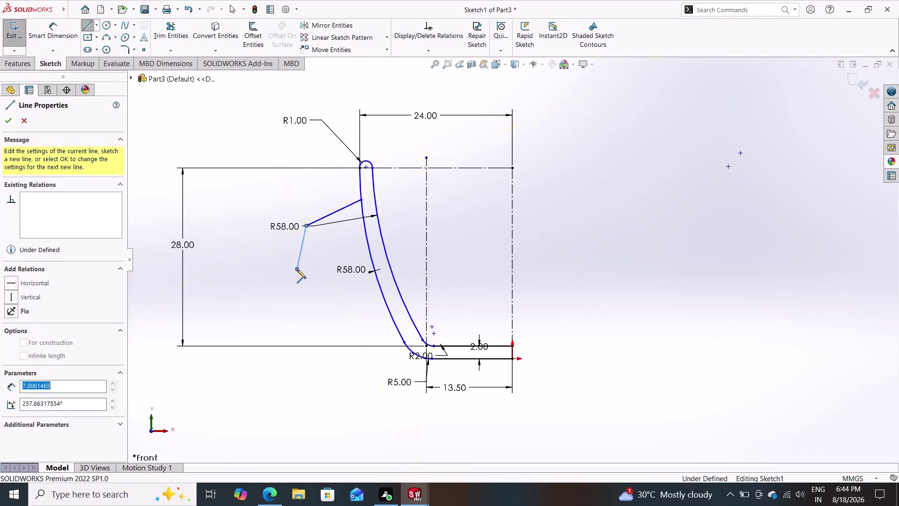
click(395, 325)
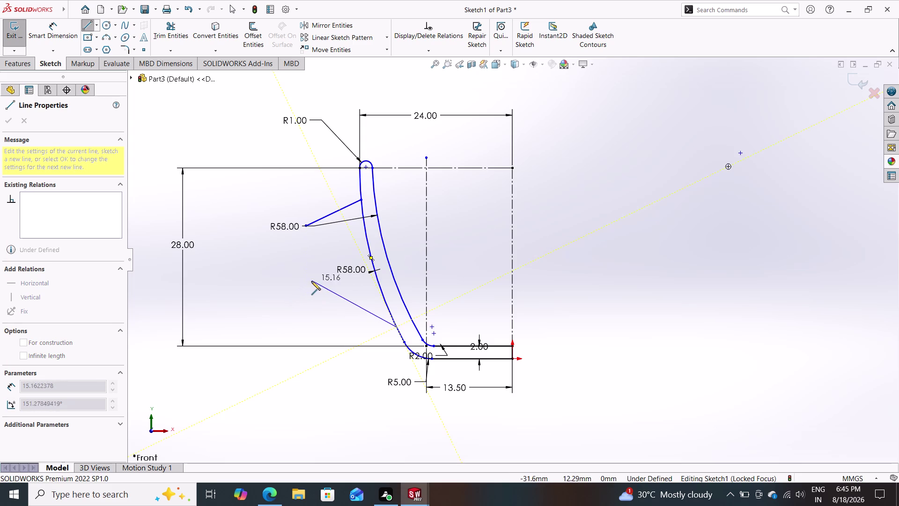
click(310, 284)
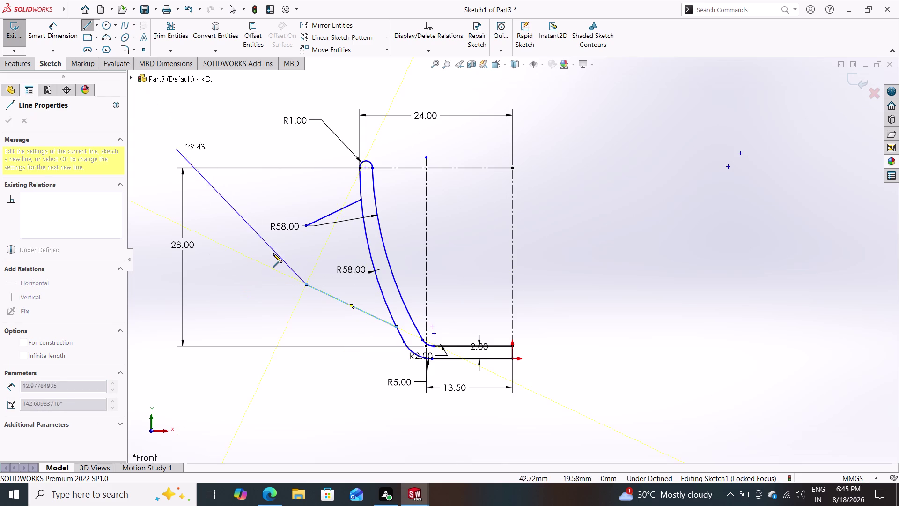
double_click(267, 256)
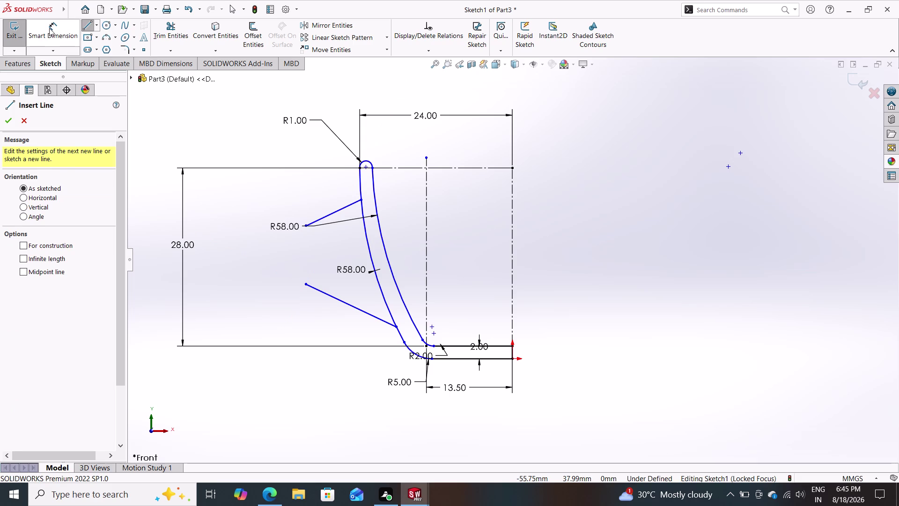
Dimension the lower handle line to a length of 16.
click(49, 28)
click(338, 300)
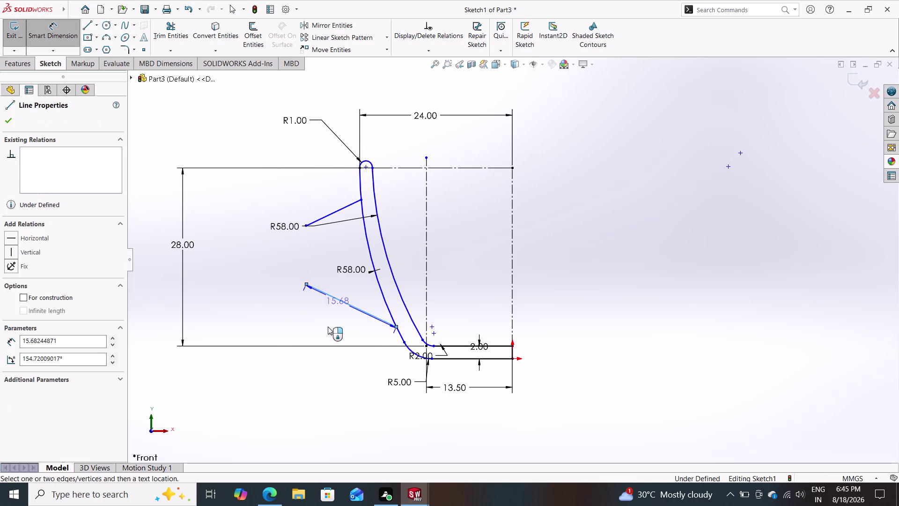
click(328, 325)
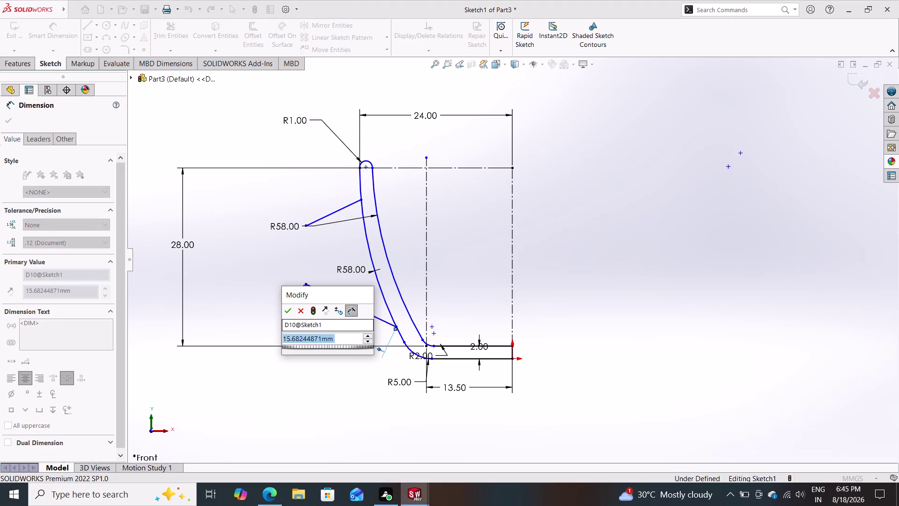
text(16)
key(Return)
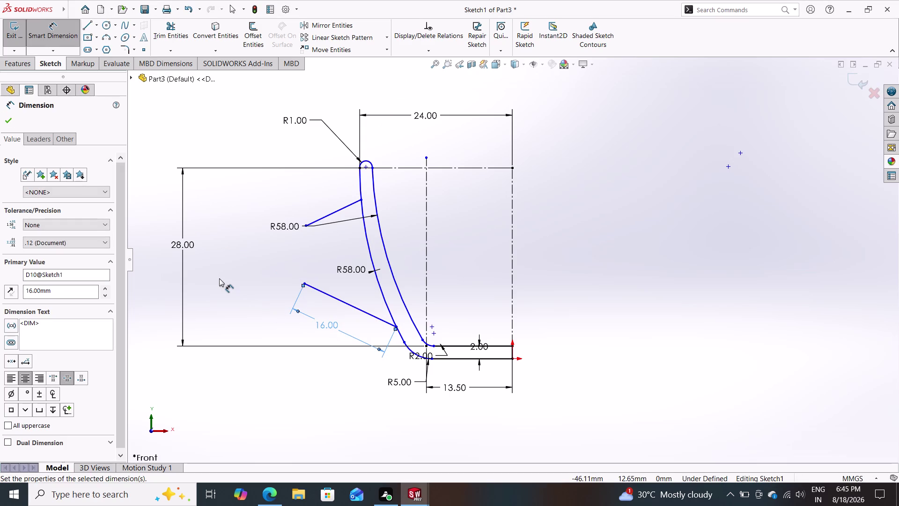
click(324, 216)
click(316, 185)
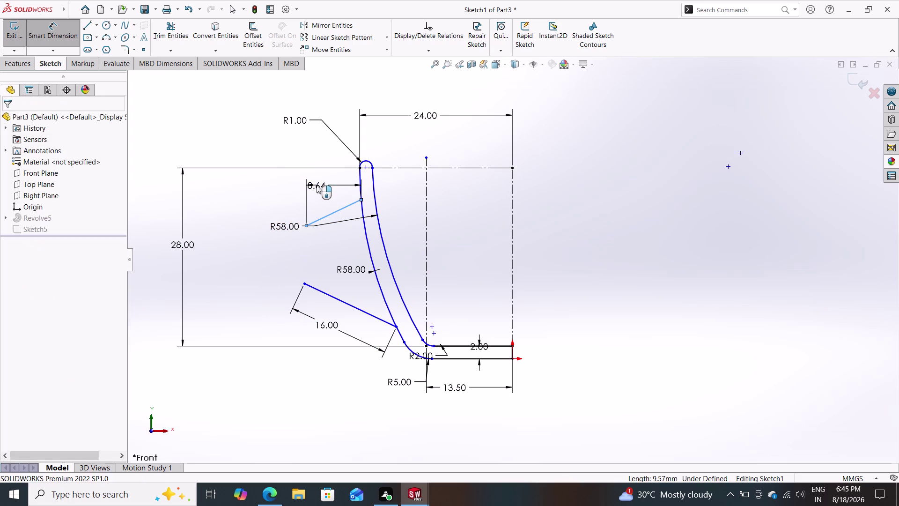
Add a 9.57 length dimension to the upper handle line, then select that line.
click(287, 172)
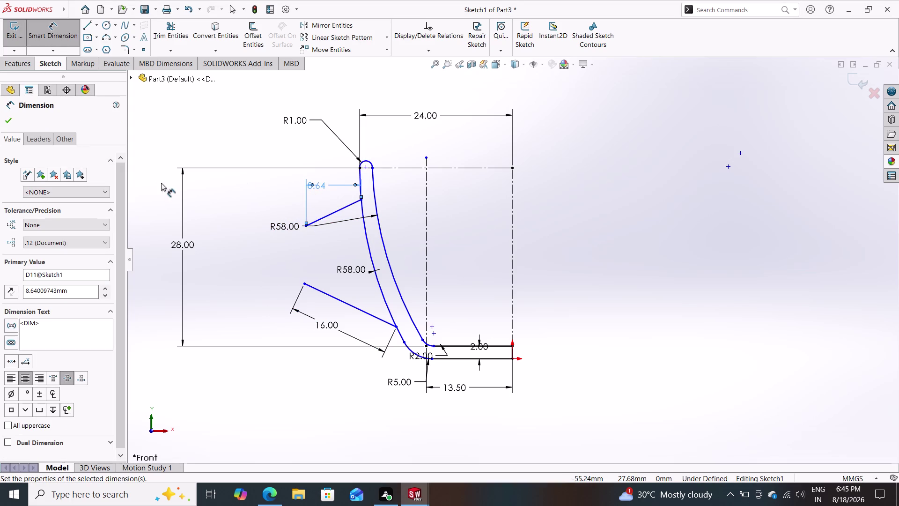
click(310, 183)
key(Delete)
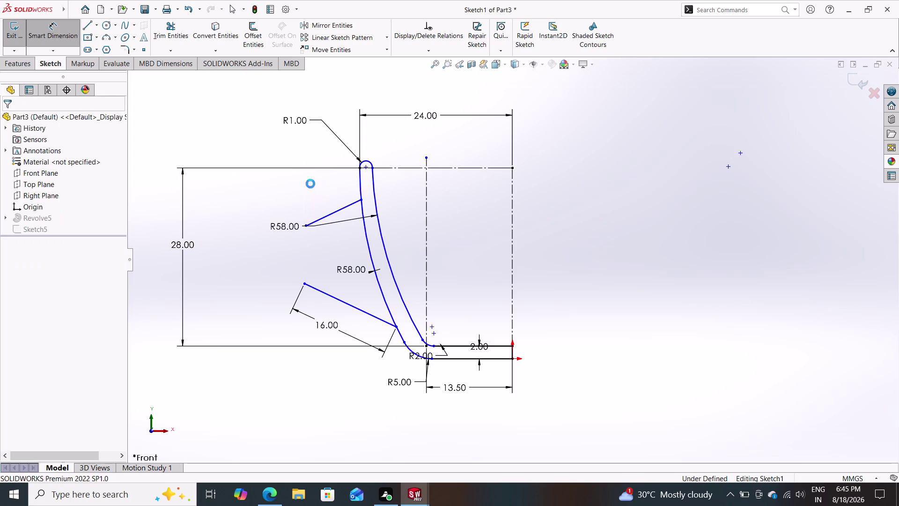
click(331, 211)
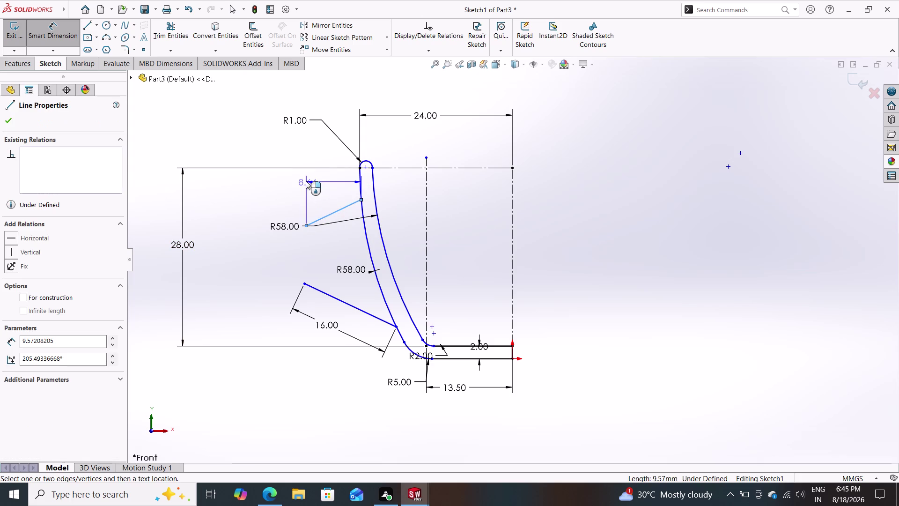
click(300, 151)
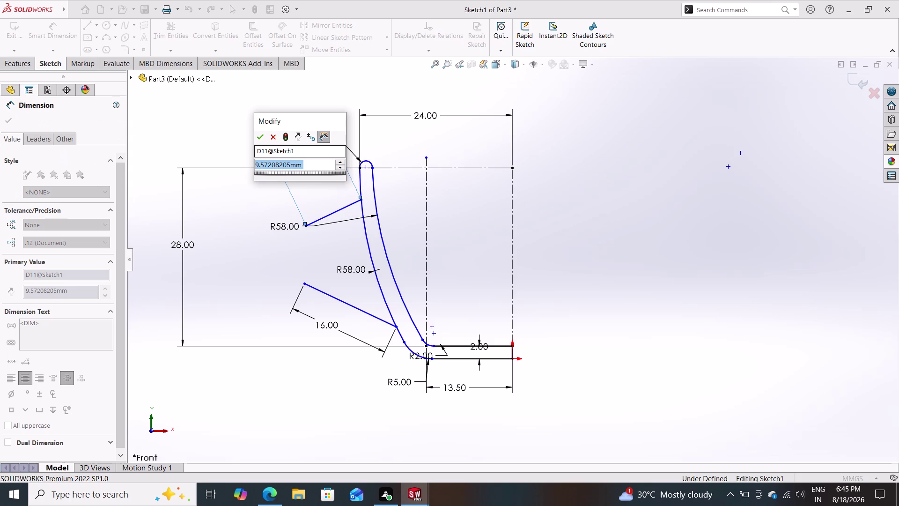
key(Escape)
key(Escape)
key(Escape)
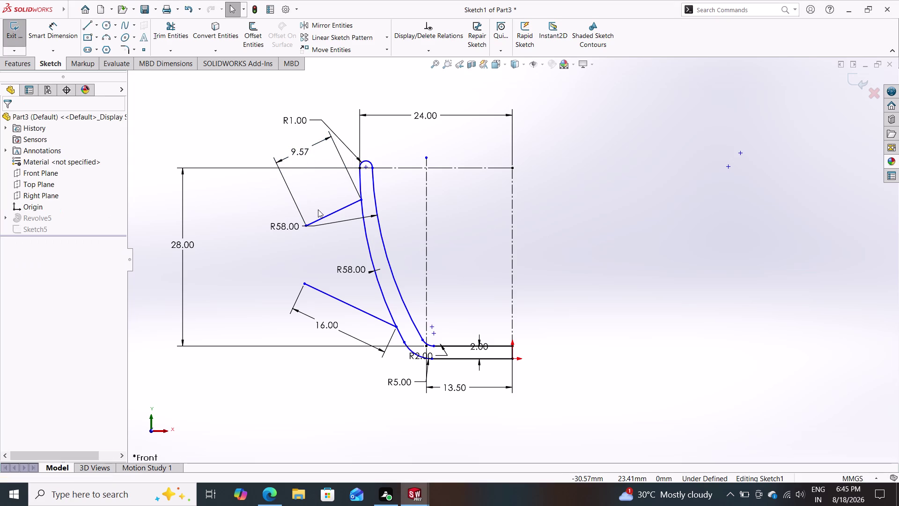
key(Escape)
click(323, 217)
Delete the upper handle line and cancel the extra lines started from the cup wall and 16 line.
key(Delete)
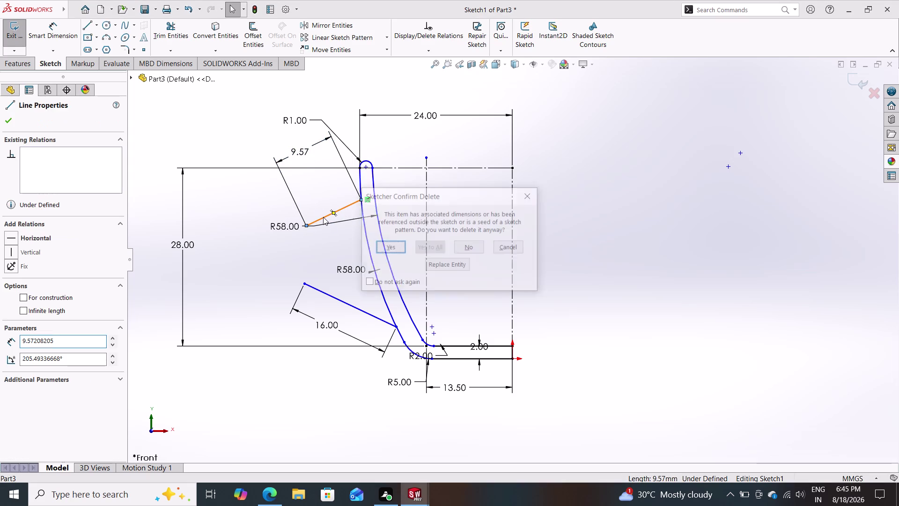
click(384, 242)
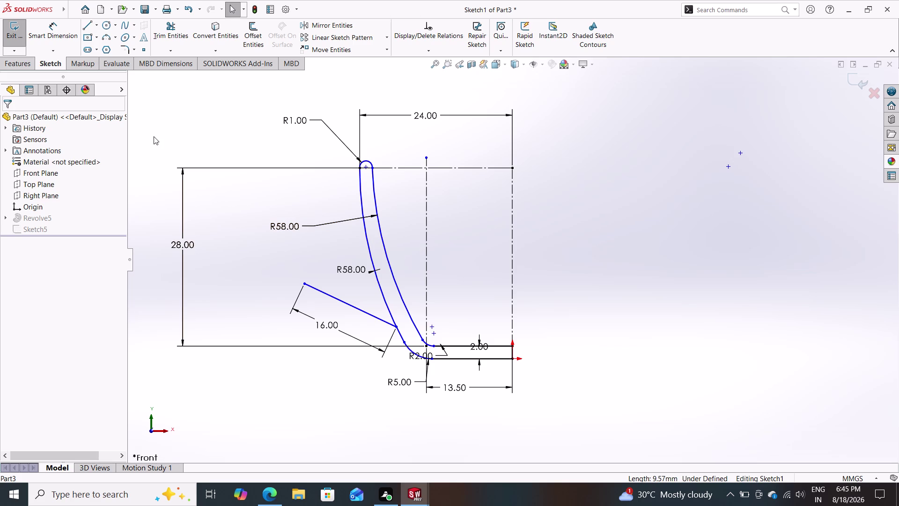
click(86, 28)
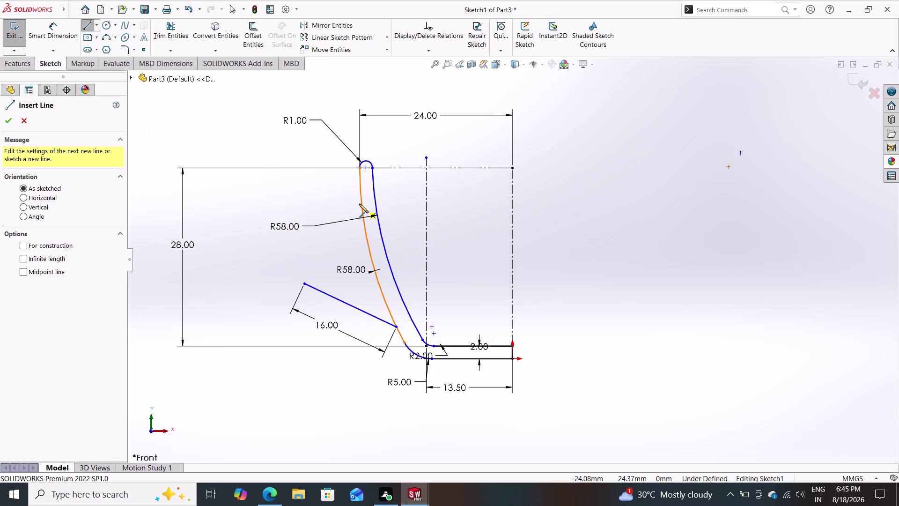
click(361, 204)
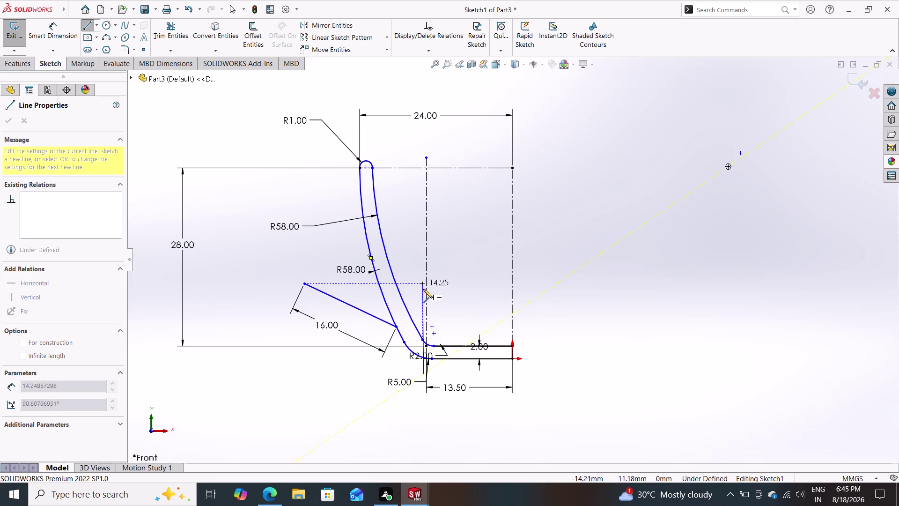
key(Escape)
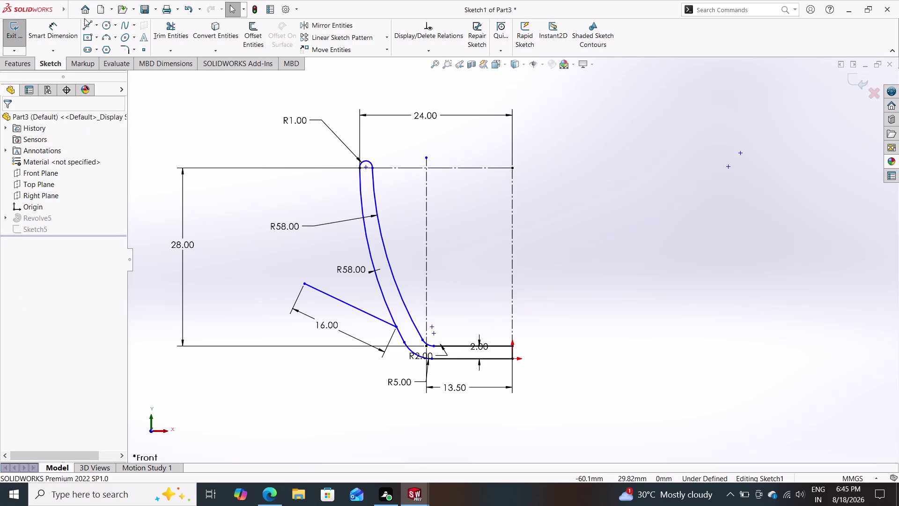
click(91, 22)
click(84, 22)
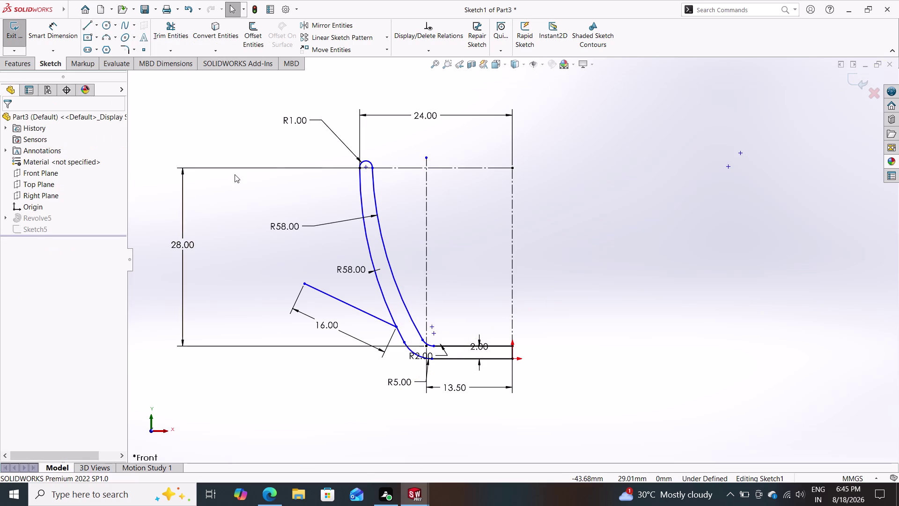
click(83, 27)
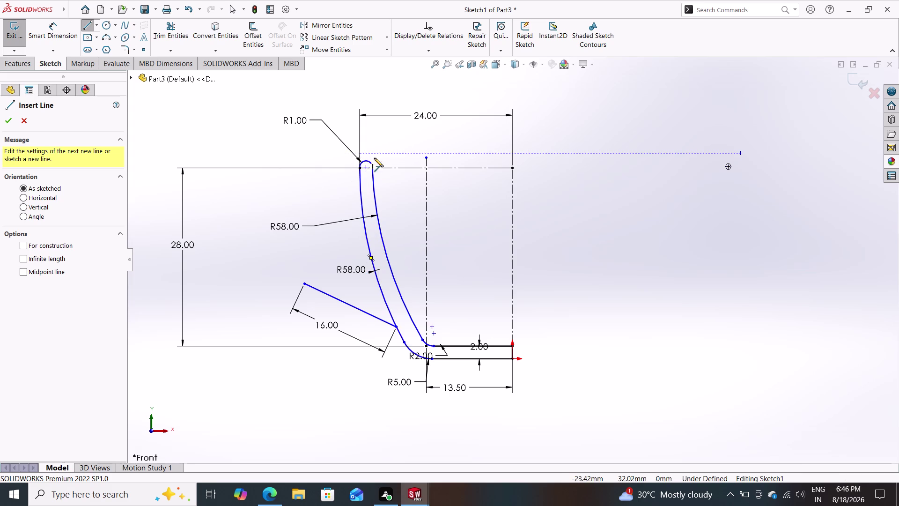
click(359, 182)
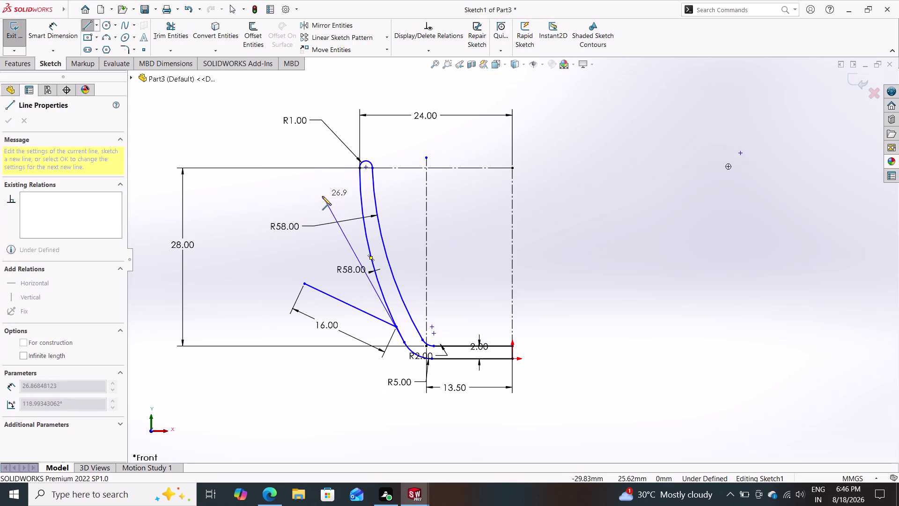
key(Escape)
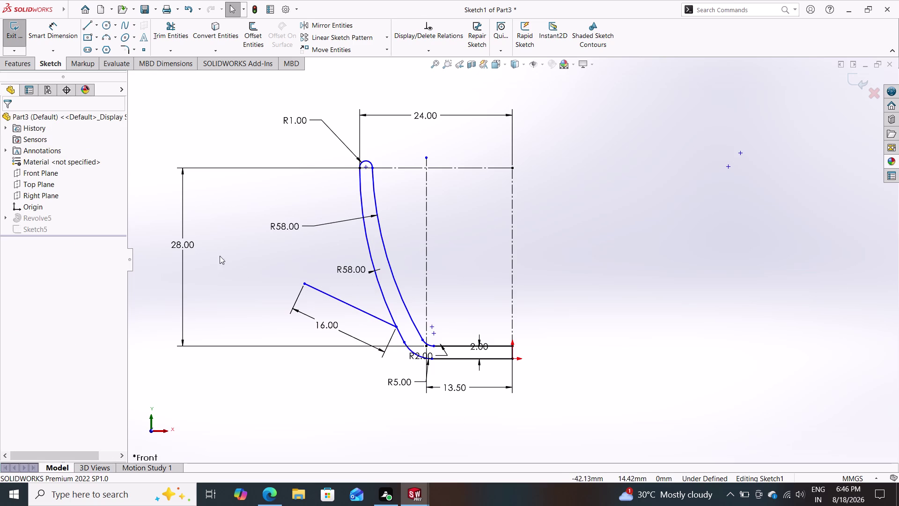
click(106, 38)
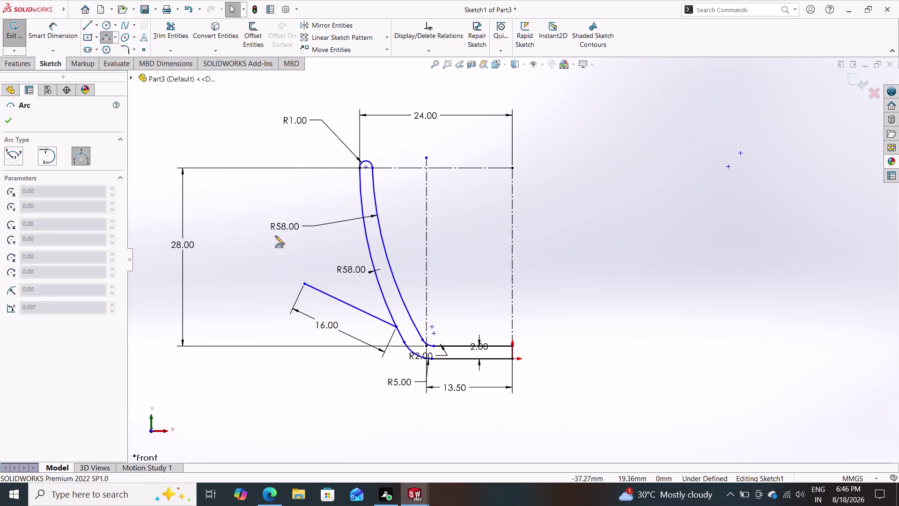
Draw a three-point arc from the 16 line's upper end and dimension its radius 9.
click(305, 283)
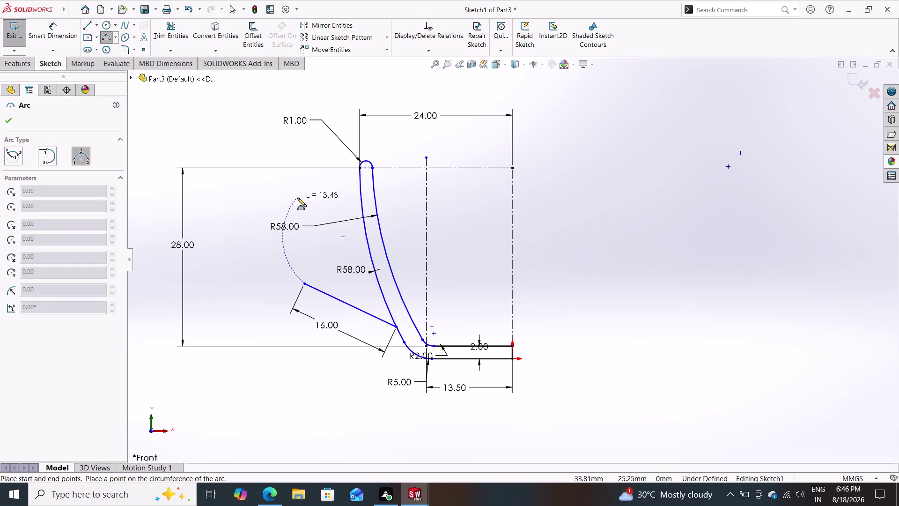
click(330, 185)
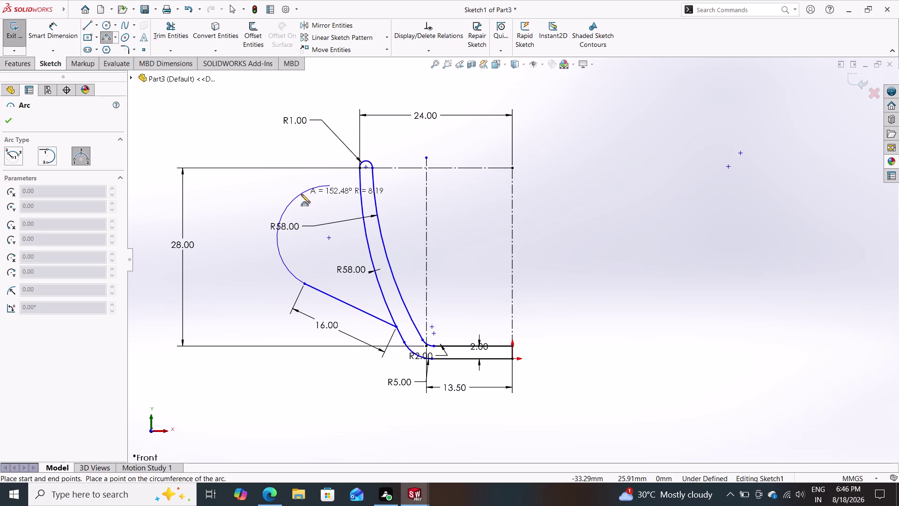
click(303, 200)
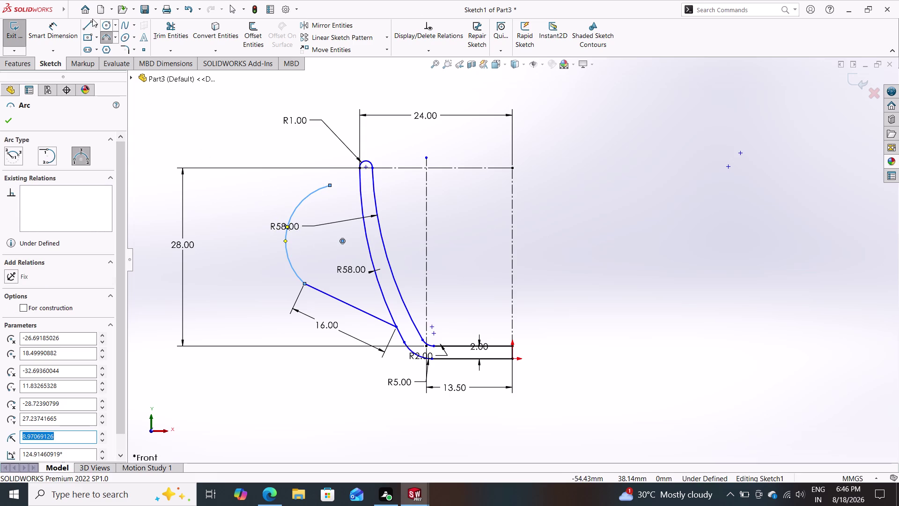
click(50, 26)
click(294, 214)
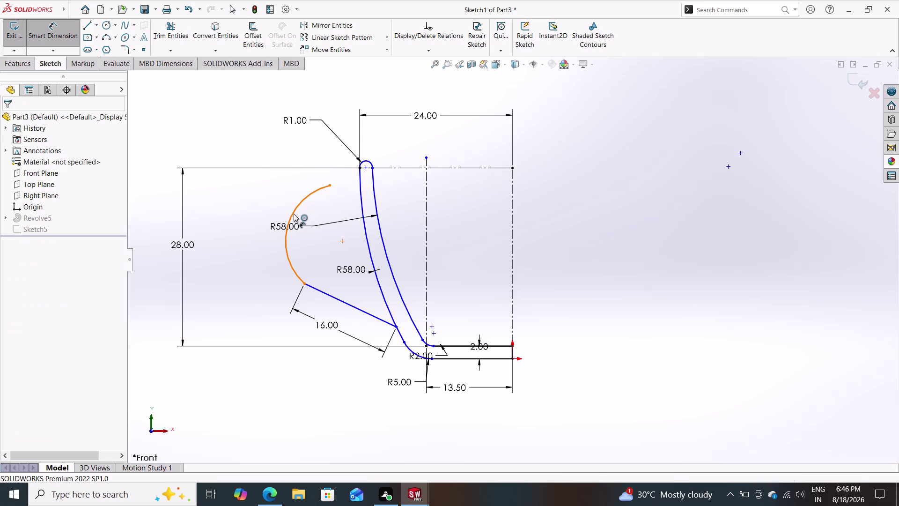
click(253, 200)
key(9)
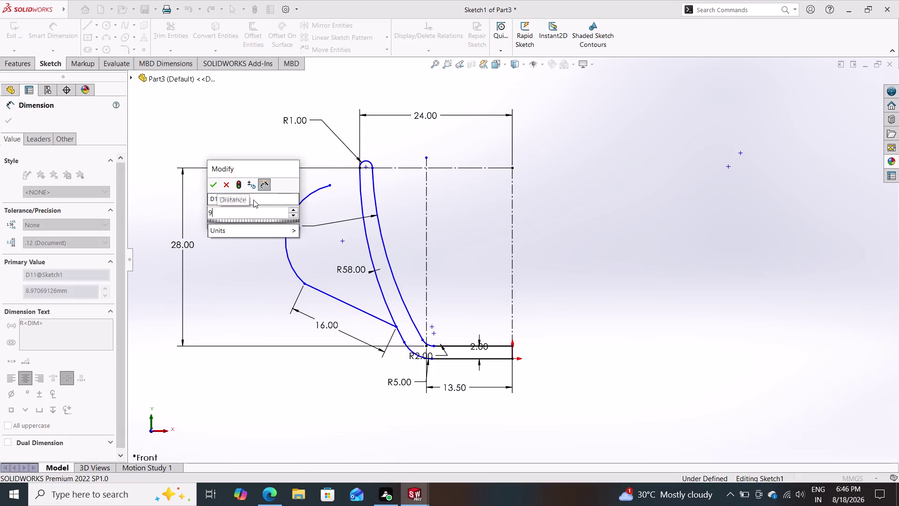
key(Return)
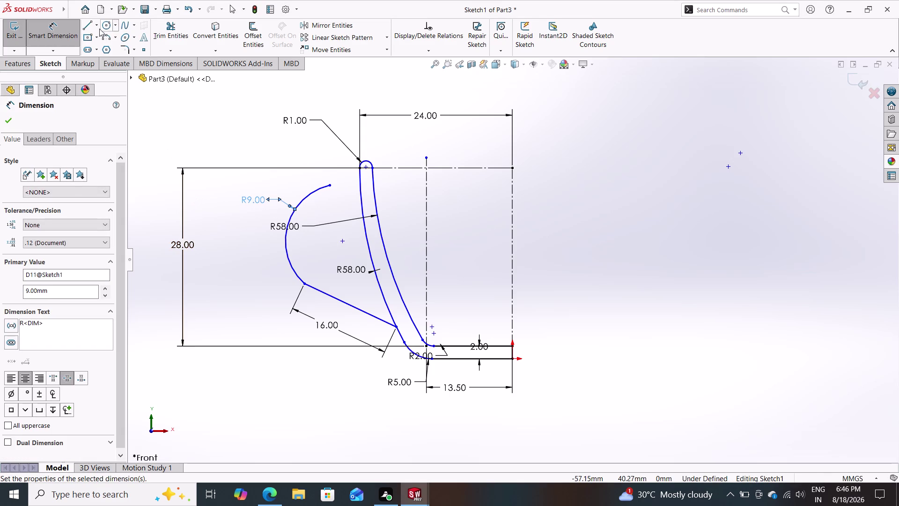
drag(85, 26, 102, 37)
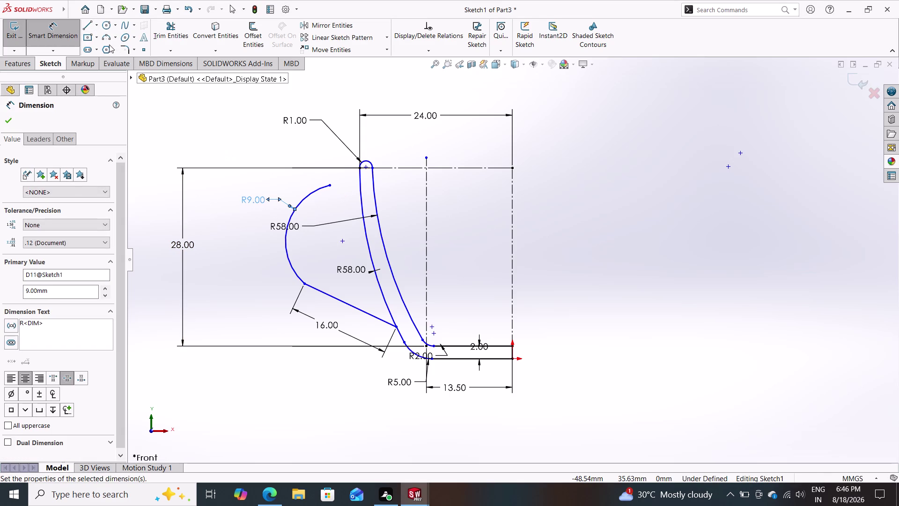
Draw a line from the arc's end to the cup wall, dimensioned 6 horizontally to the rim arc.
click(87, 25)
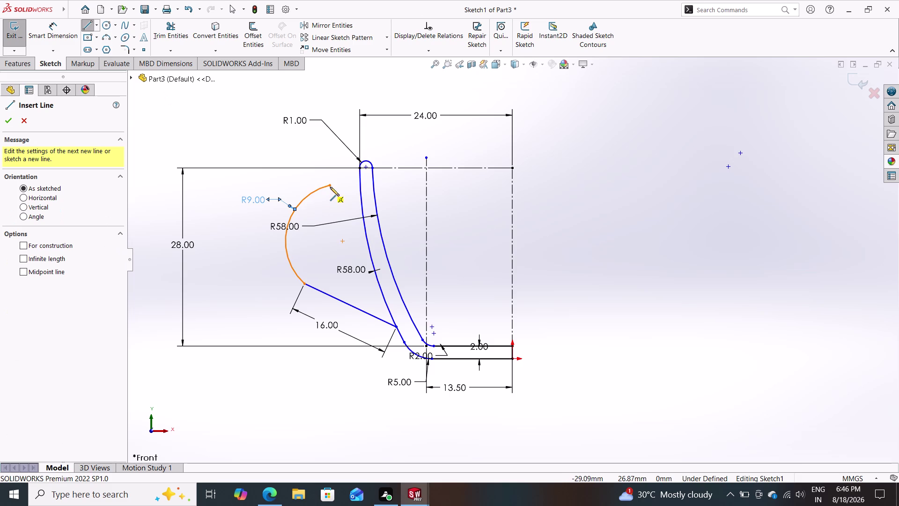
click(332, 185)
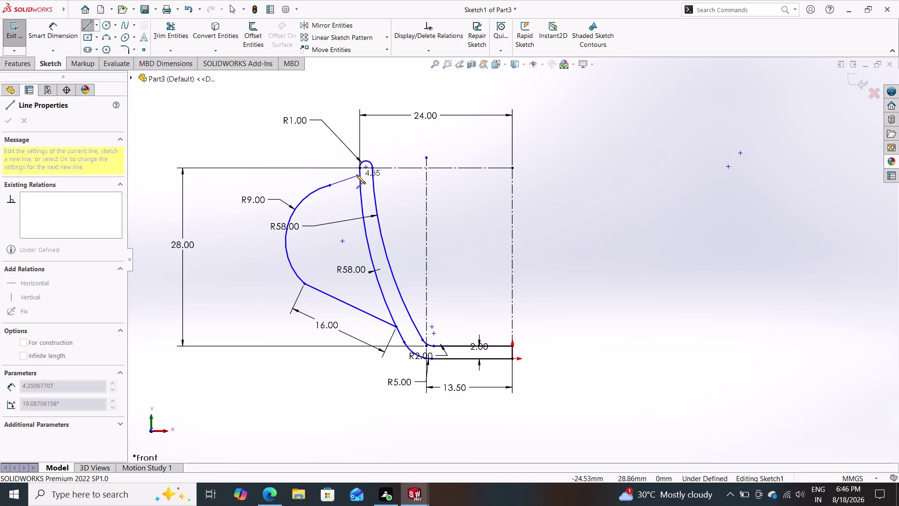
click(358, 175)
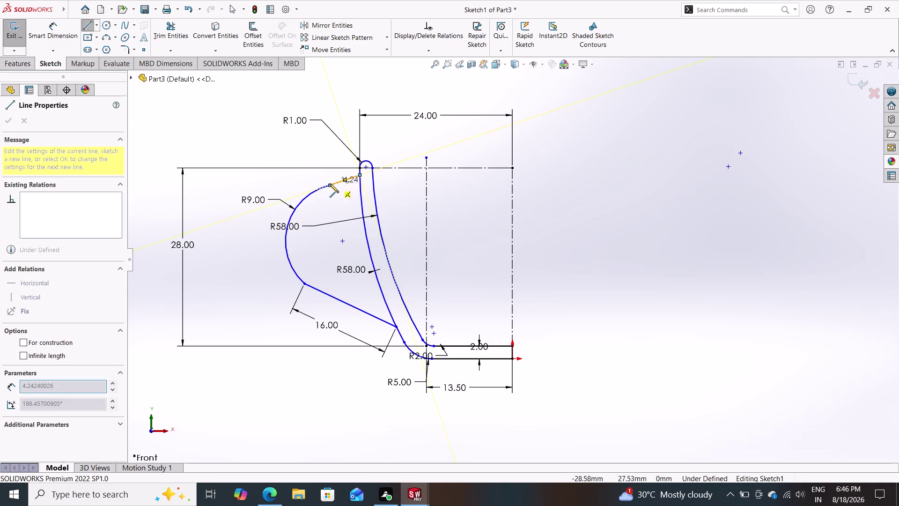
key(Escape)
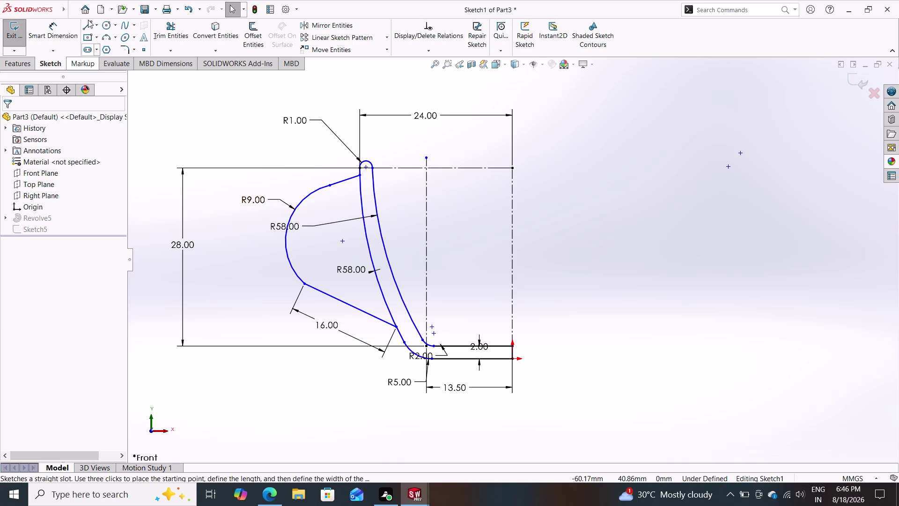
click(54, 28)
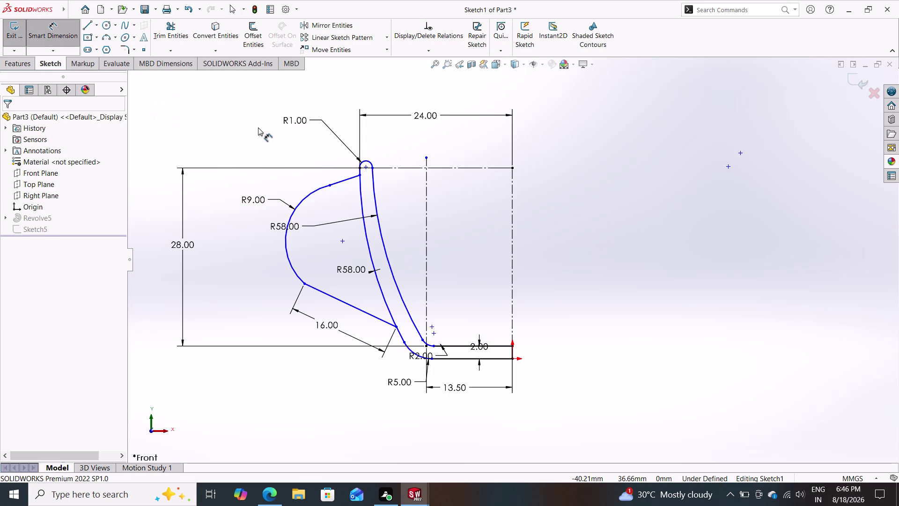
click(331, 184)
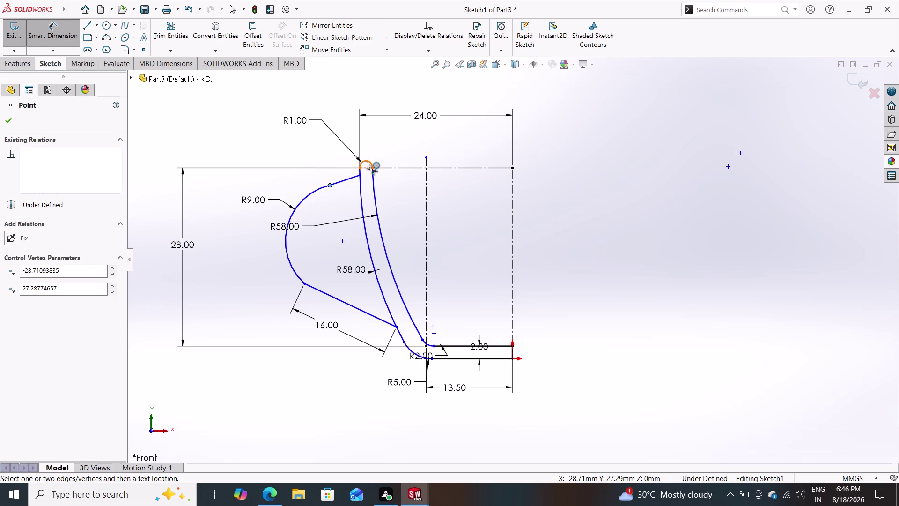
click(366, 161)
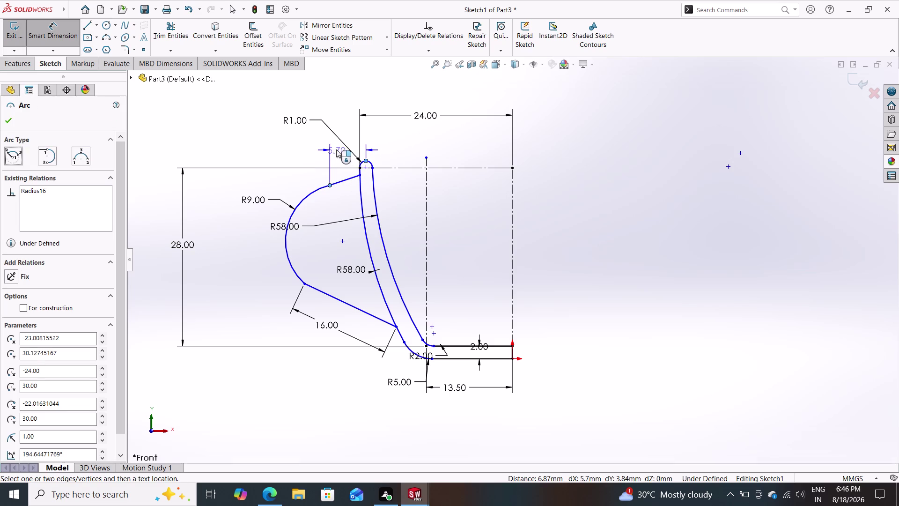
click(341, 138)
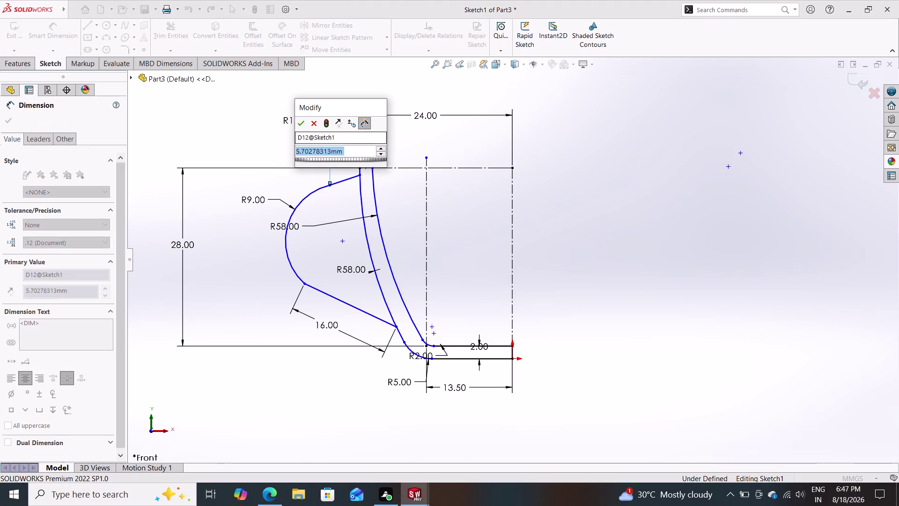
key(6)
key(Return)
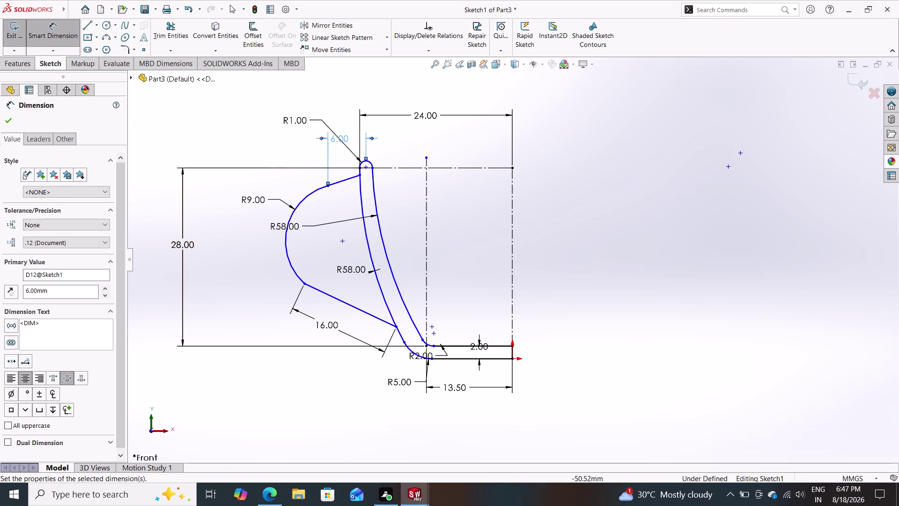
click(8, 119)
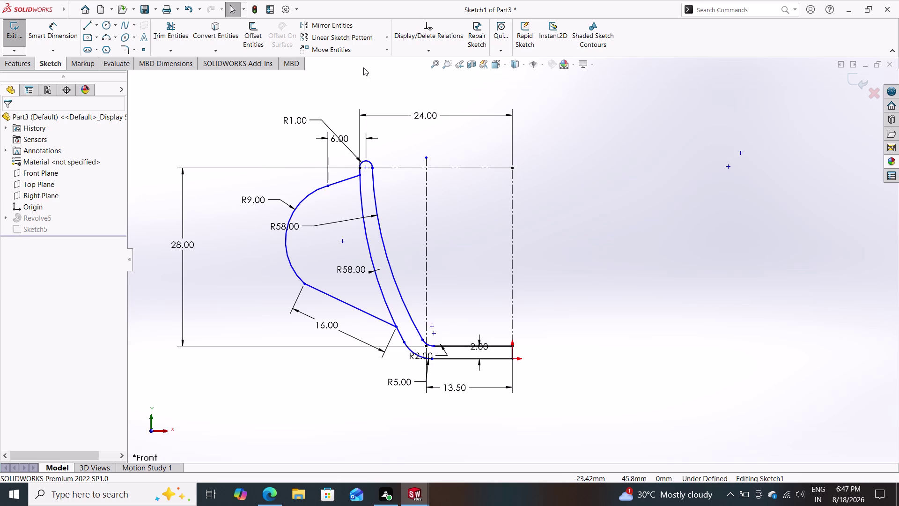
click(254, 36)
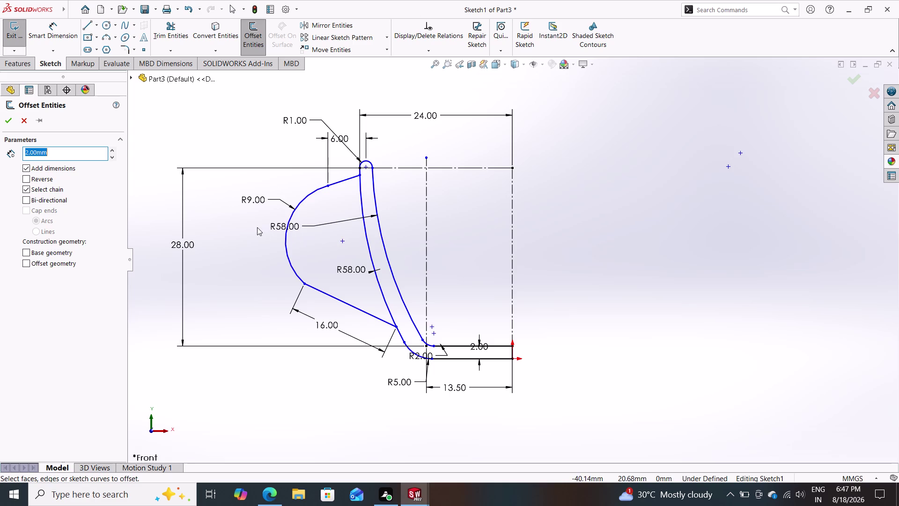
Offset the handle outline 2 mm inward and dimension the inner arc R7.
click(284, 238)
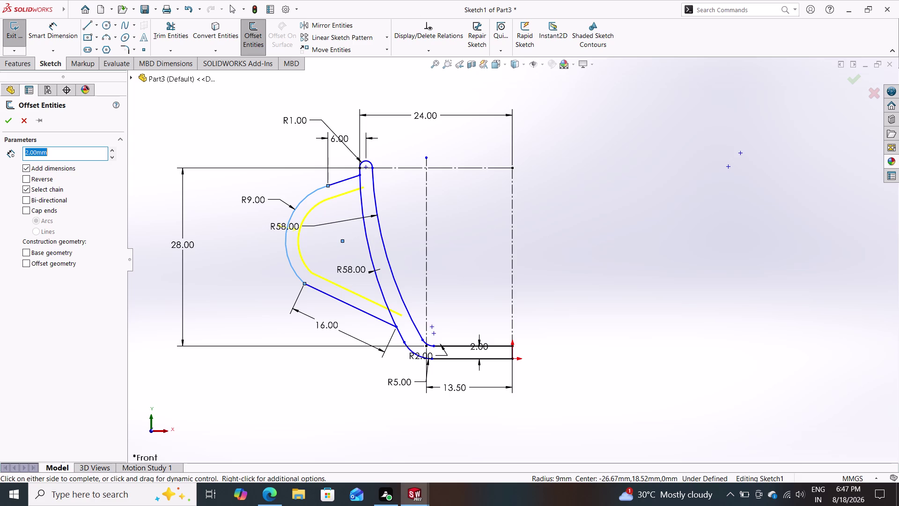
click(11, 118)
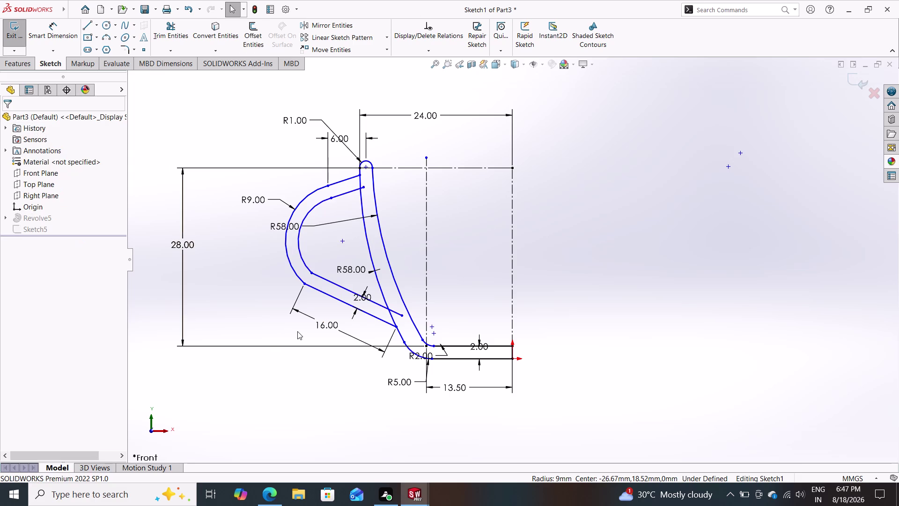
click(358, 299)
key(Delete)
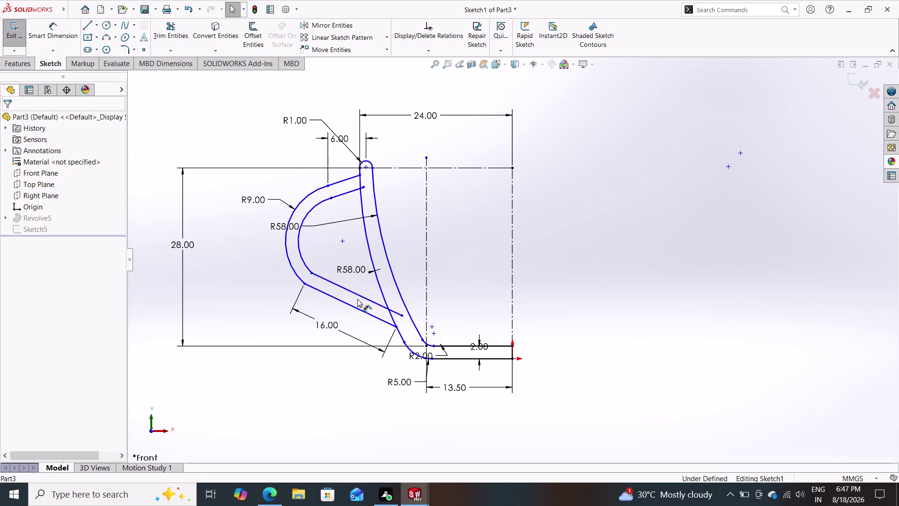
drag(49, 28, 59, 28)
click(299, 246)
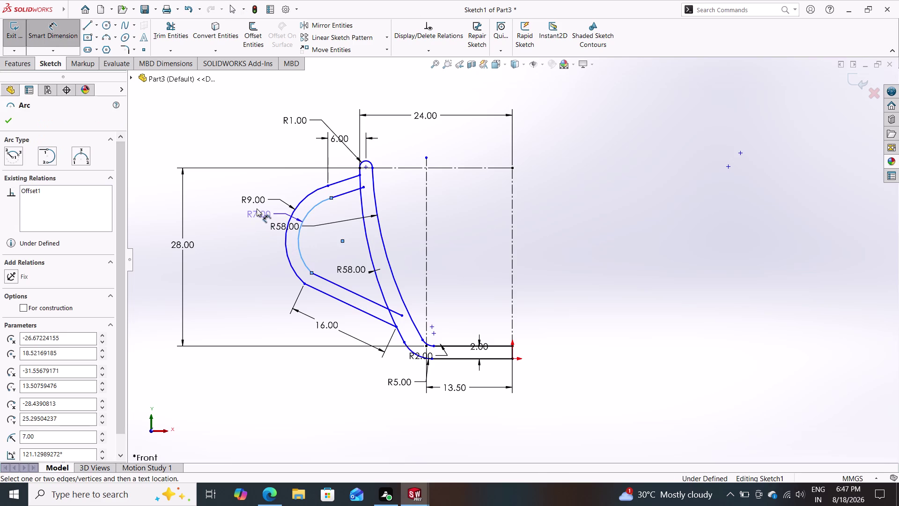
click(235, 178)
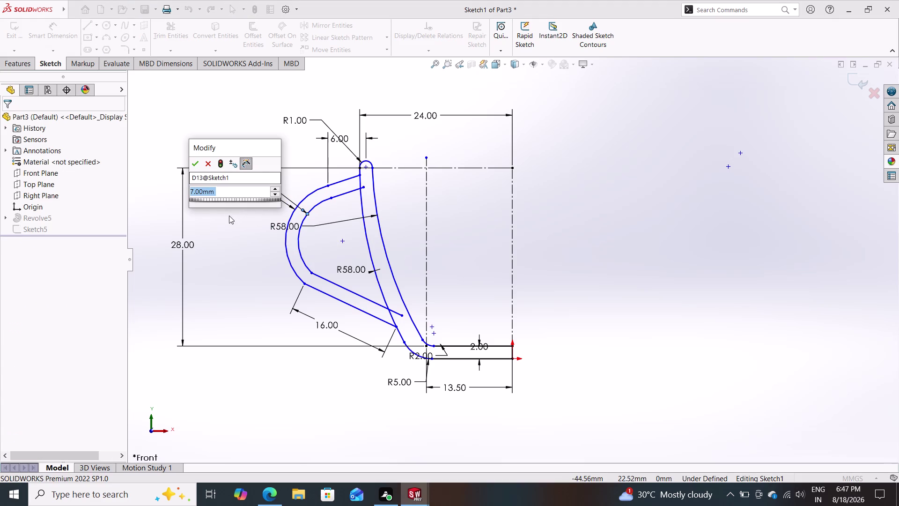
click(195, 167)
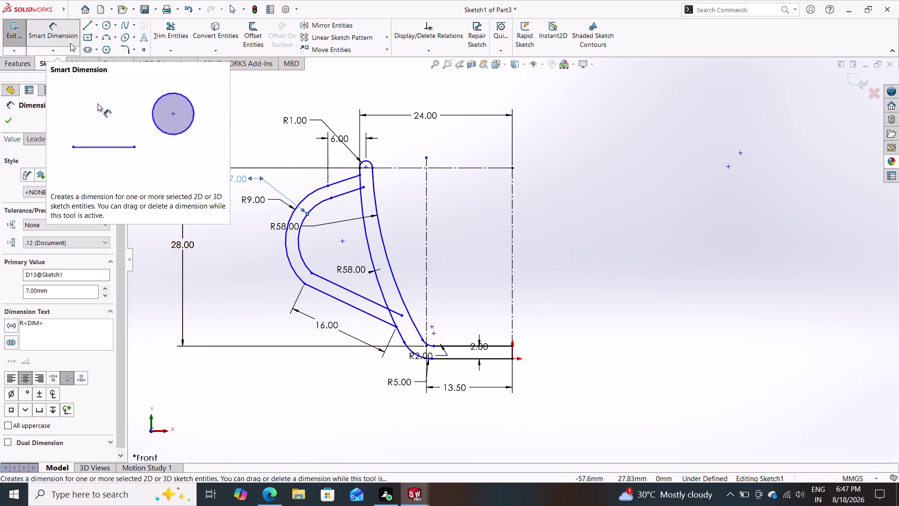
Trim the leftover cup wall and handle segments, then exit the sketch.
click(168, 31)
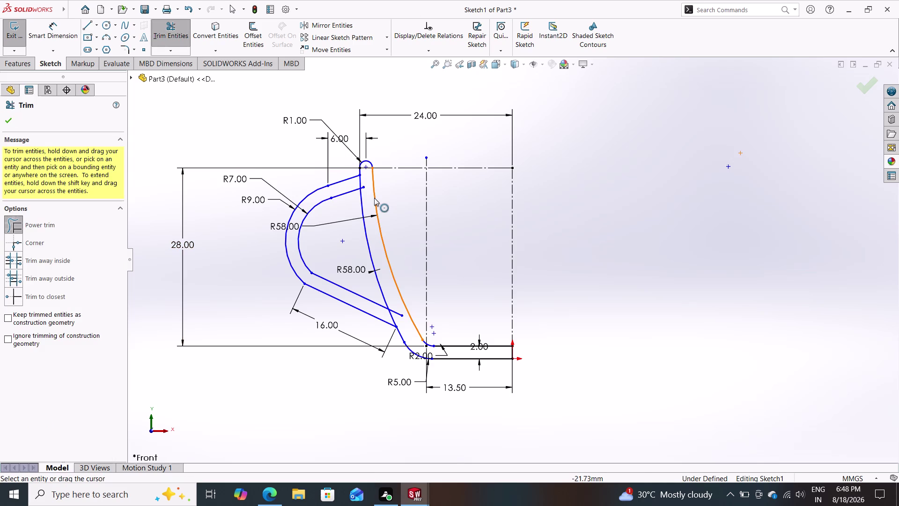
scroll(down, 3)
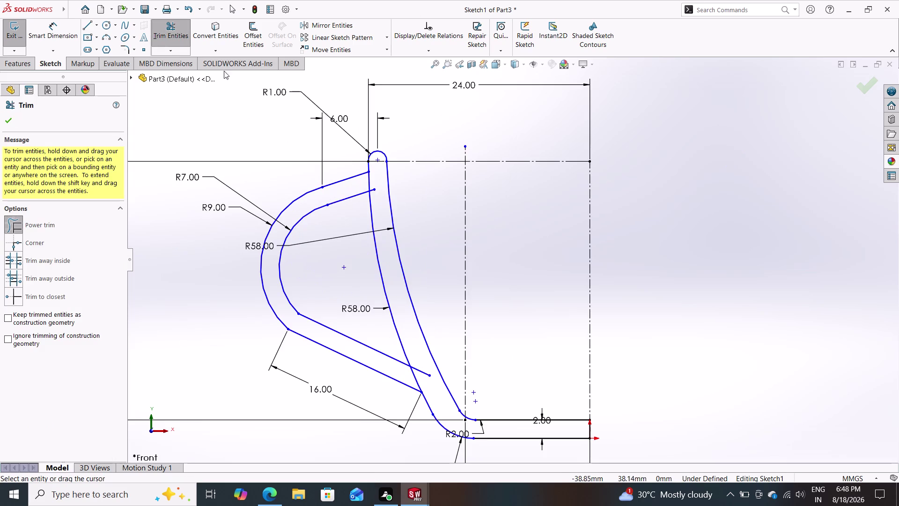
drag(377, 177, 377, 180)
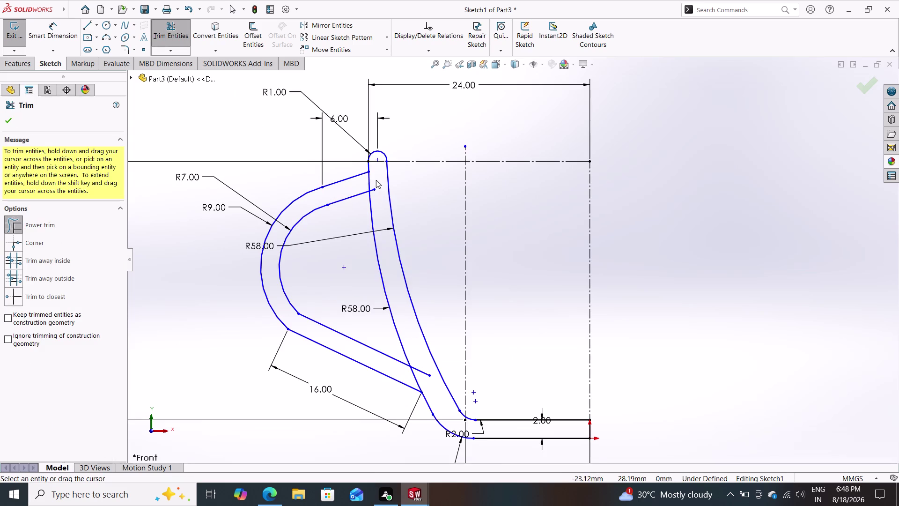
drag(376, 179, 374, 194)
drag(426, 348, 422, 377)
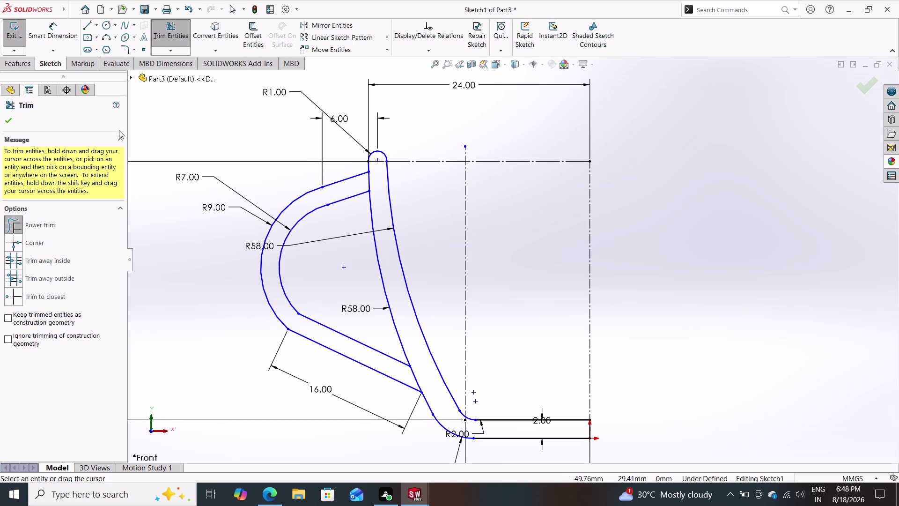
click(10, 120)
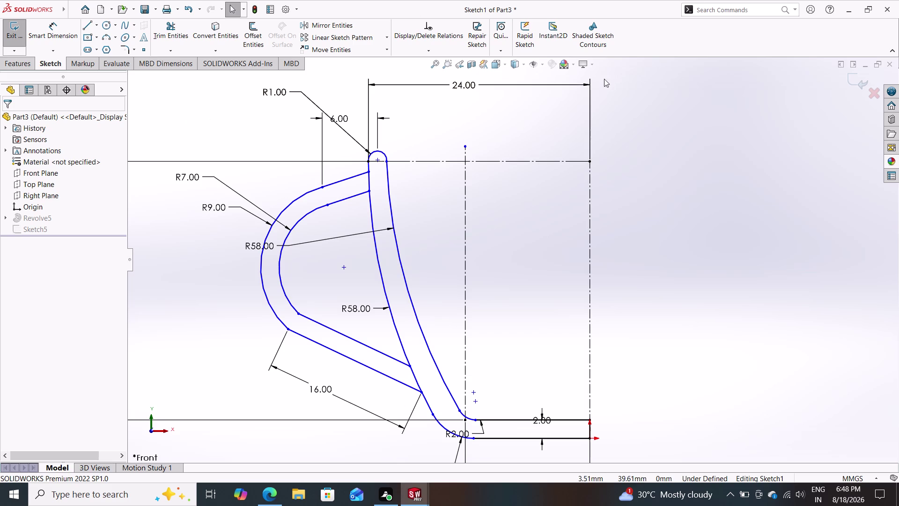
click(861, 80)
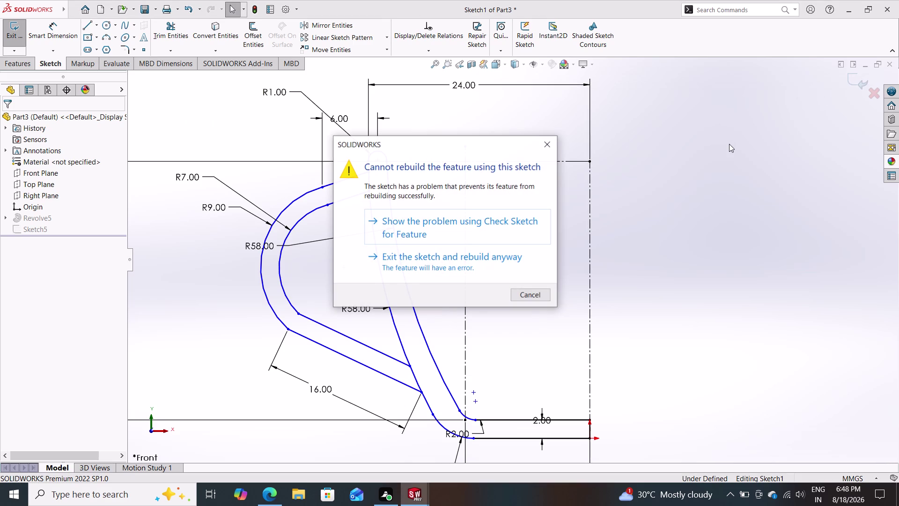
click(507, 227)
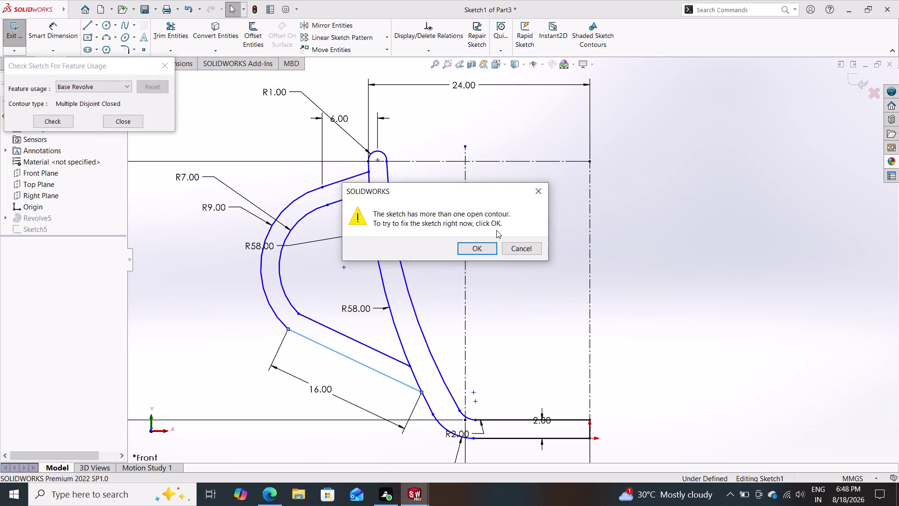
click(472, 250)
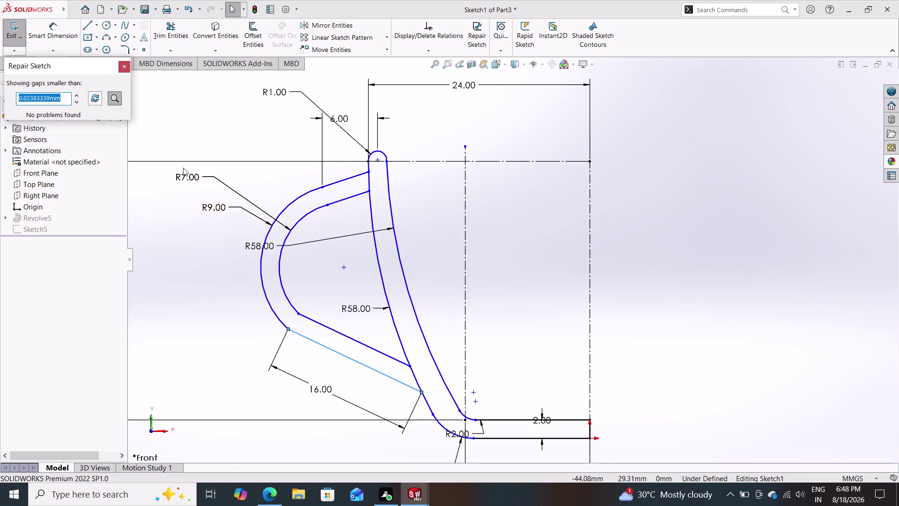
click(123, 68)
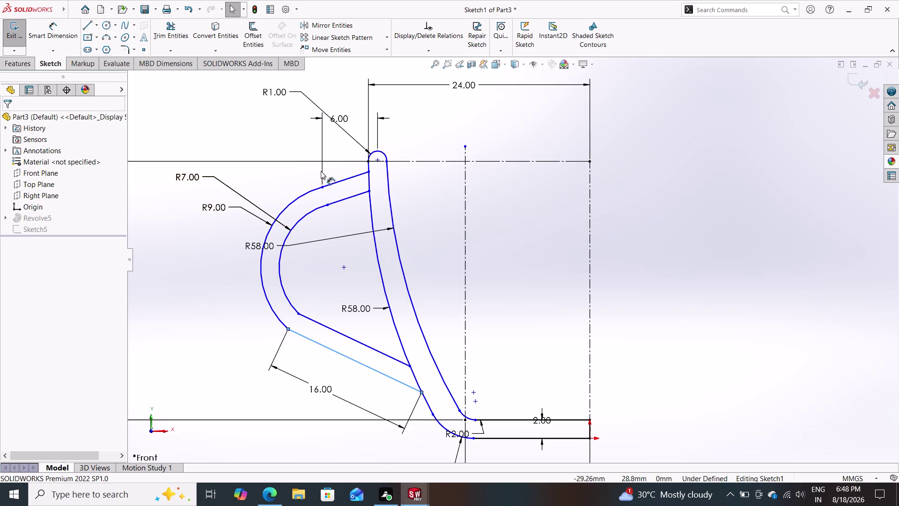
drag(330, 167, 281, 364)
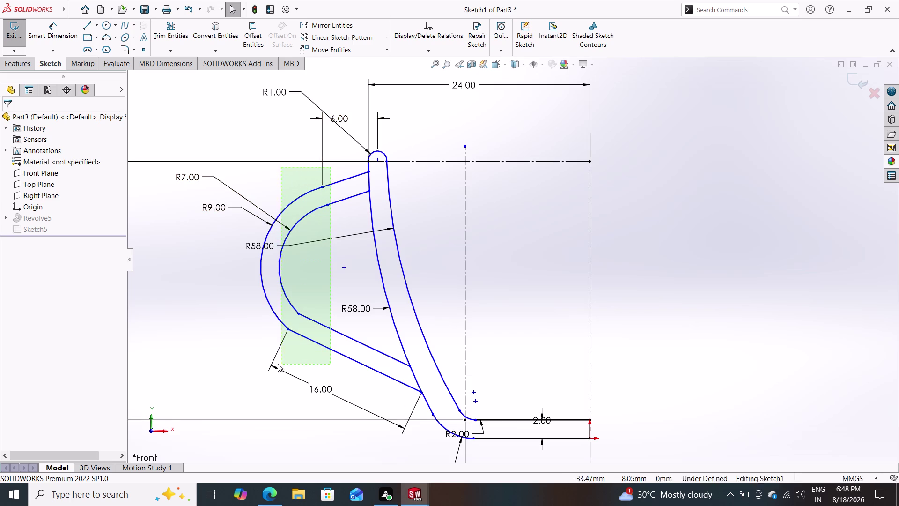
Box-select the handle arcs and lines and mark them For construction.
drag(281, 364, 261, 360)
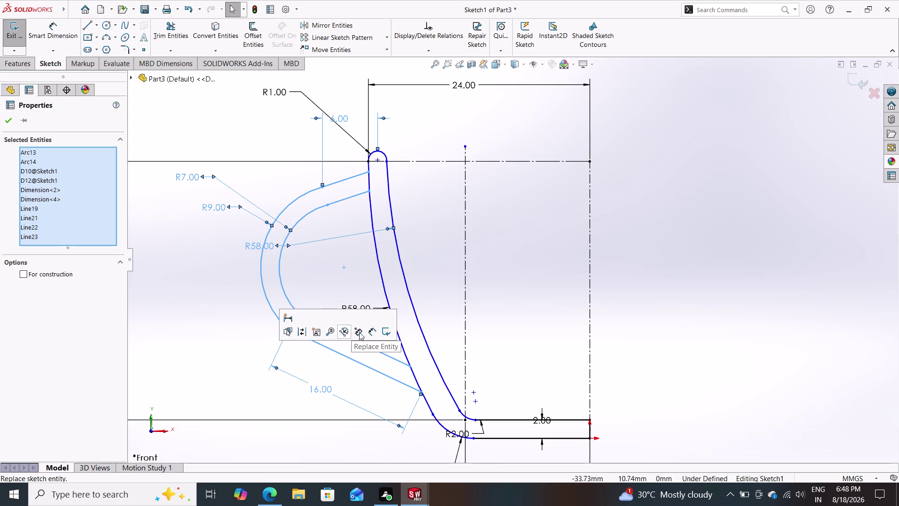
key(Escape)
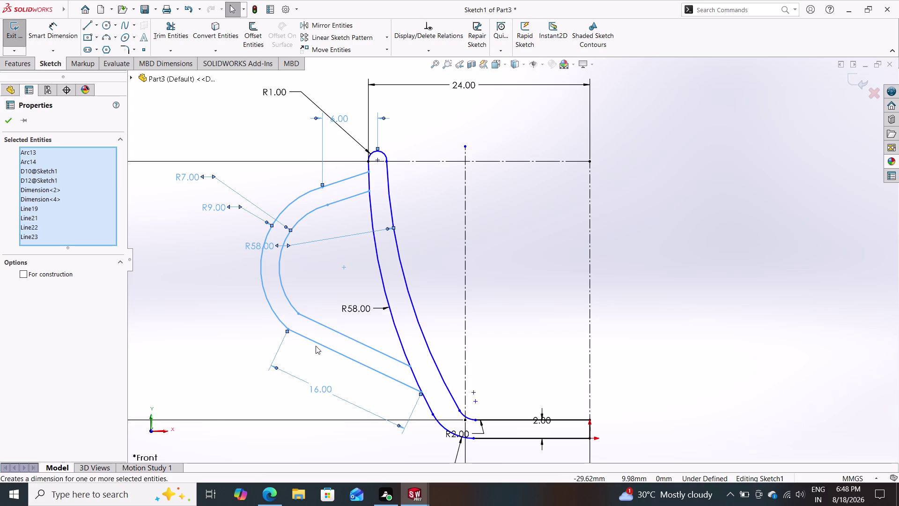
key(Escape)
key(Escape)
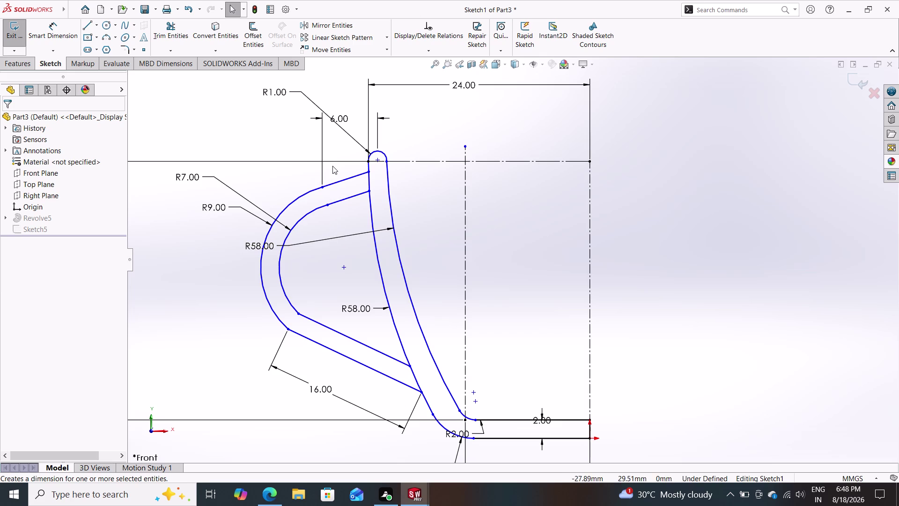
drag(333, 165, 252, 358)
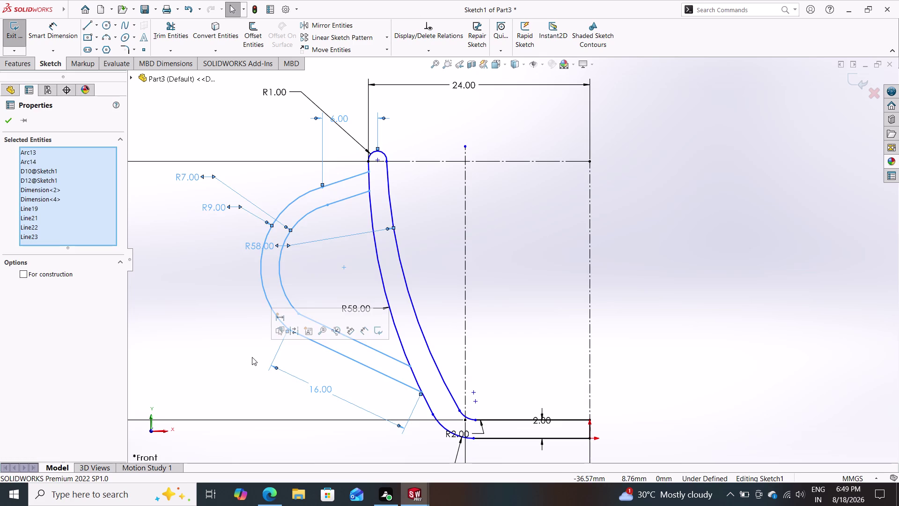
click(23, 274)
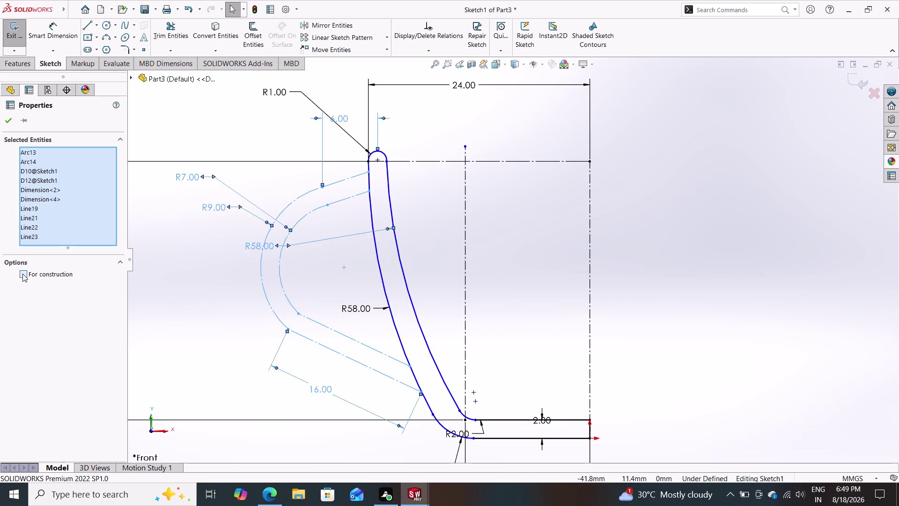
click(9, 122)
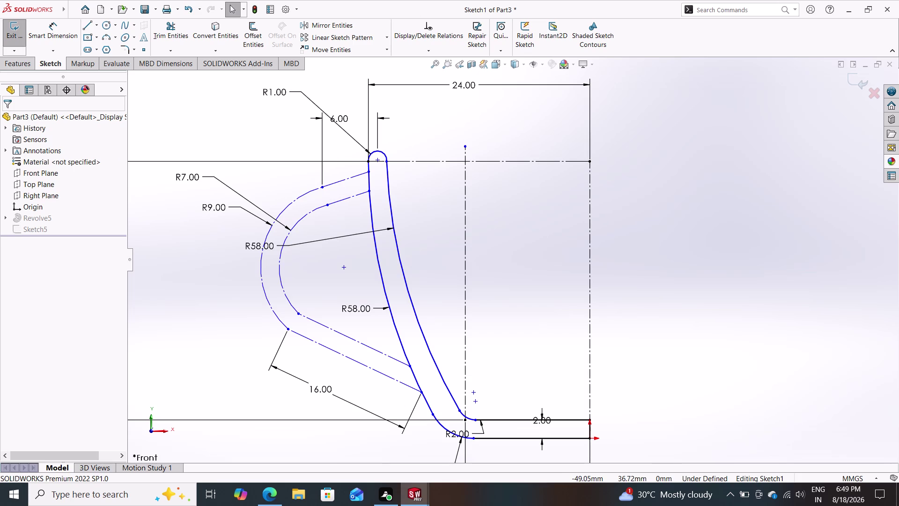
Exit the sketch and orbit the rebuilt cup to view it at an angle.
click(858, 81)
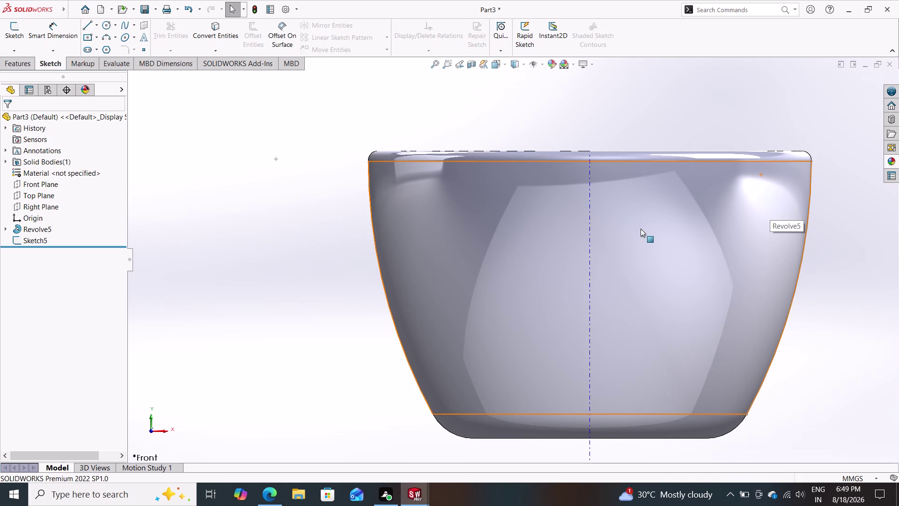
scroll(up, 3)
middle_click(497, 260)
middle_drag(498, 262, 535, 276)
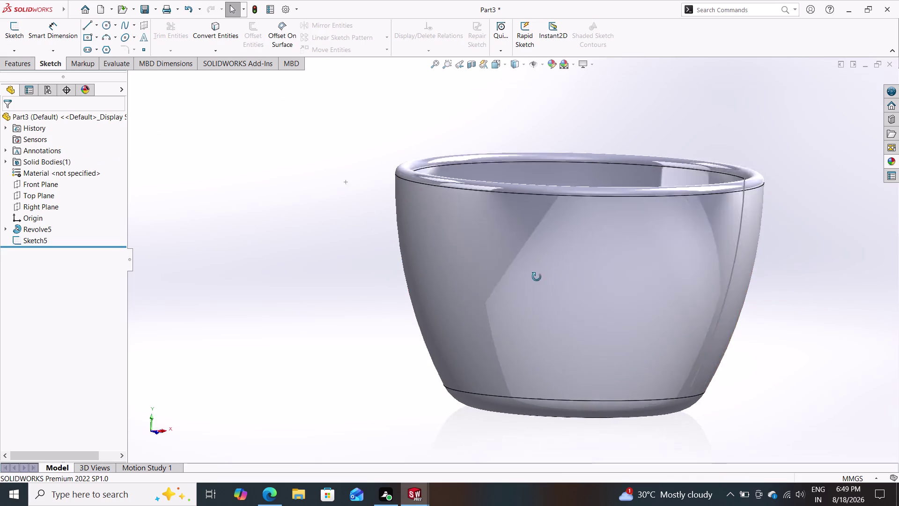
middle_drag(534, 276, 455, 369)
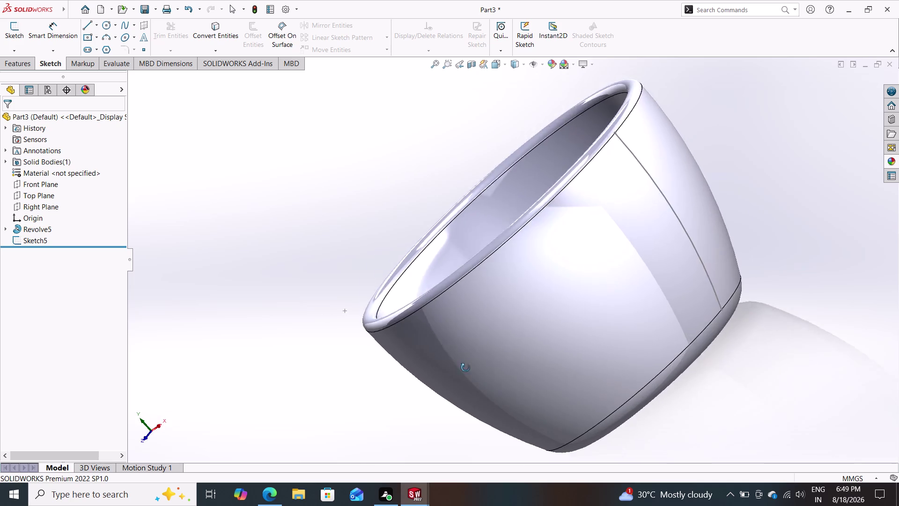
middle_drag(455, 369, 537, 290)
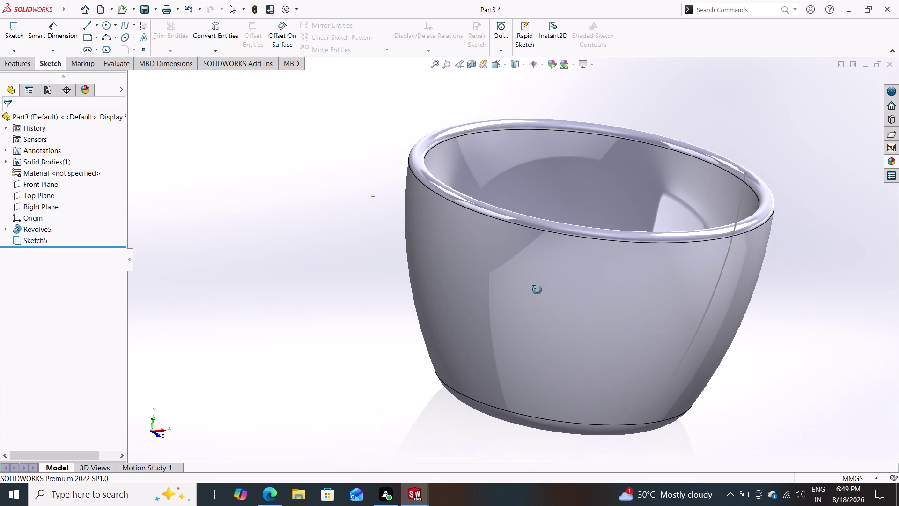
middle_drag(537, 290, 527, 292)
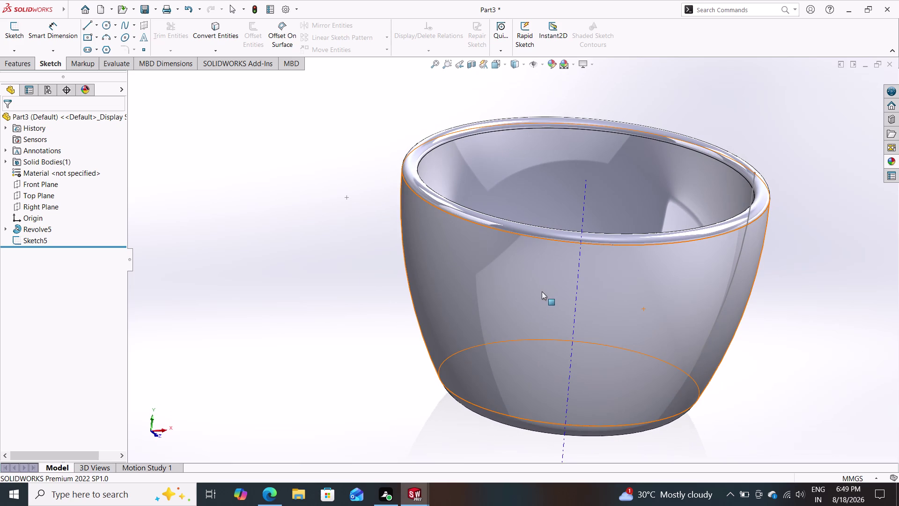
scroll(down, 3)
scroll(up, 3)
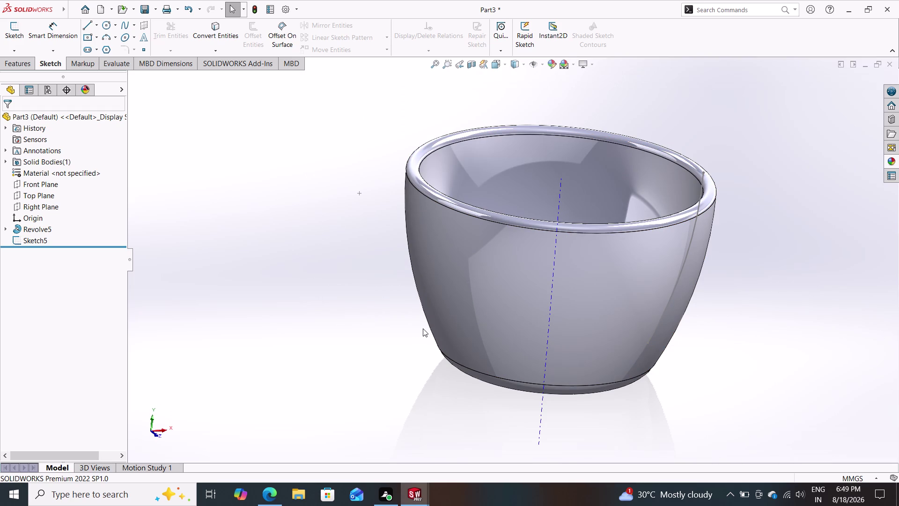
middle_drag(427, 328, 412, 309)
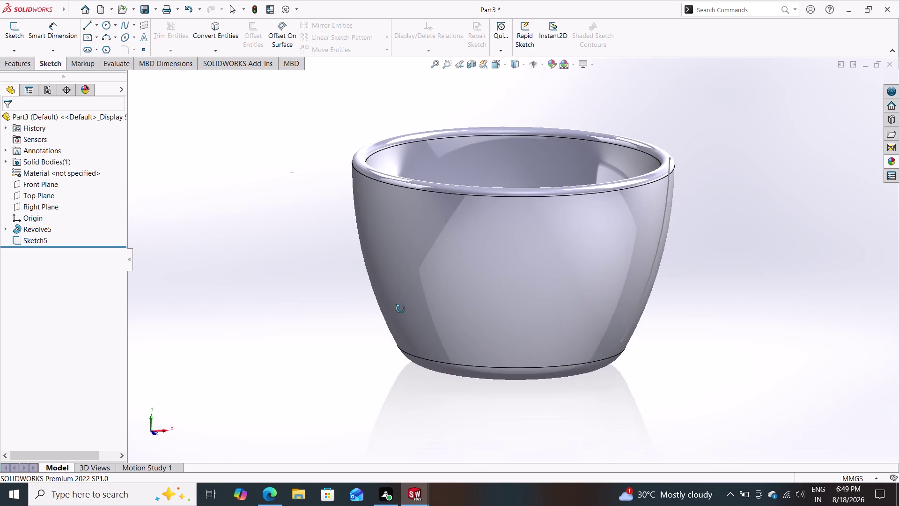
middle_drag(412, 309, 400, 314)
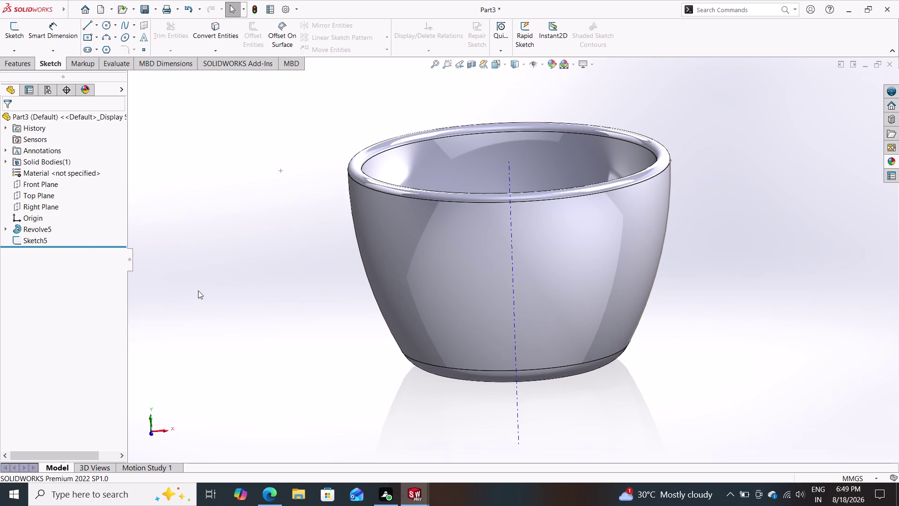
key(ctrl+z)
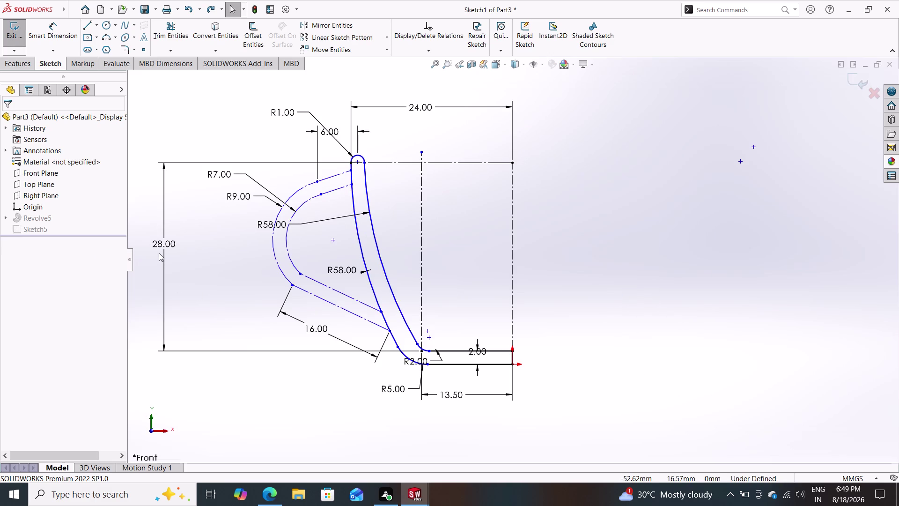
Undo the construction change and exit the sketch, rebuilding past the revolve error.
key(ctrl+z)
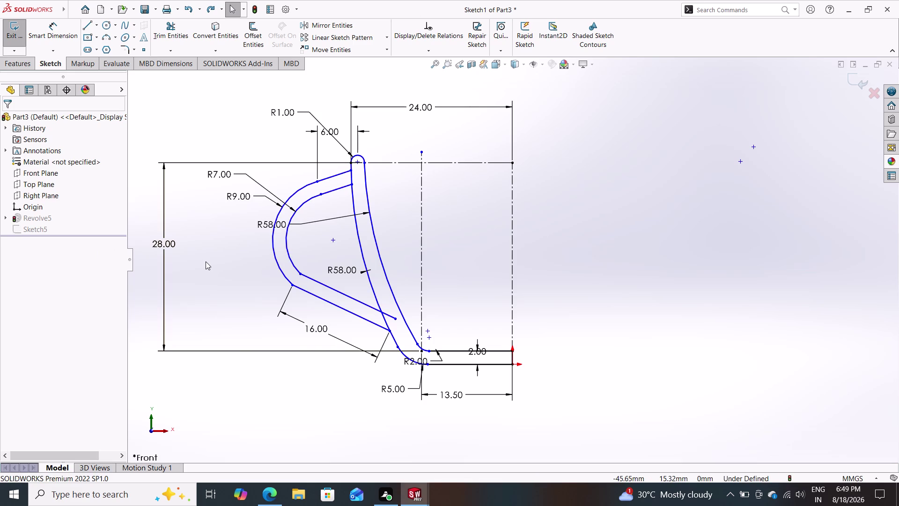
click(14, 60)
click(49, 68)
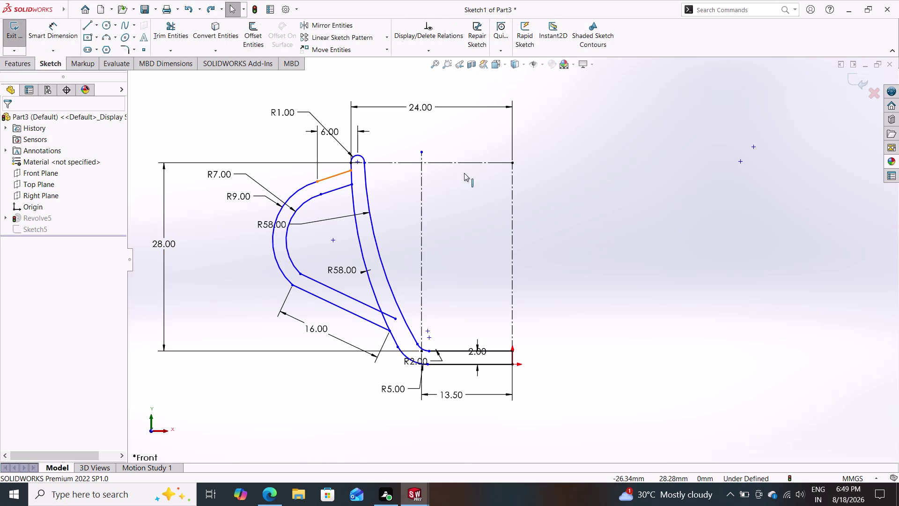
click(856, 83)
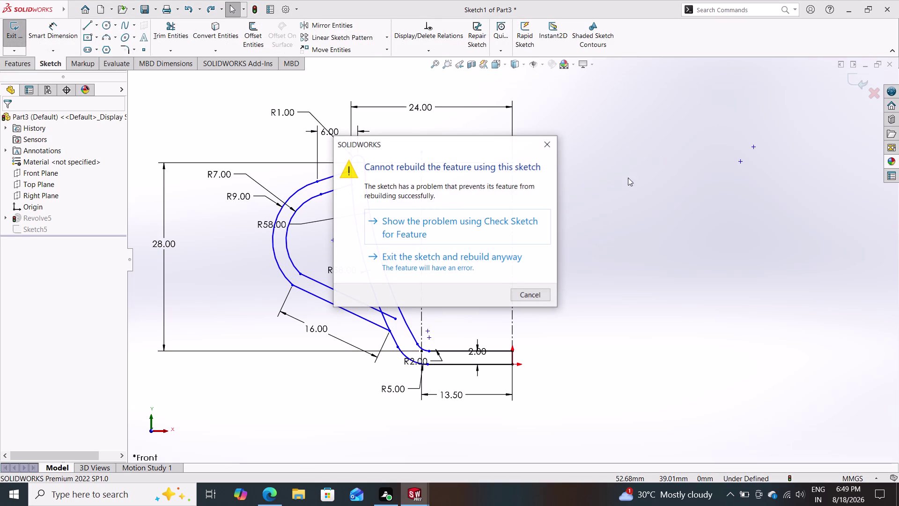
click(485, 256)
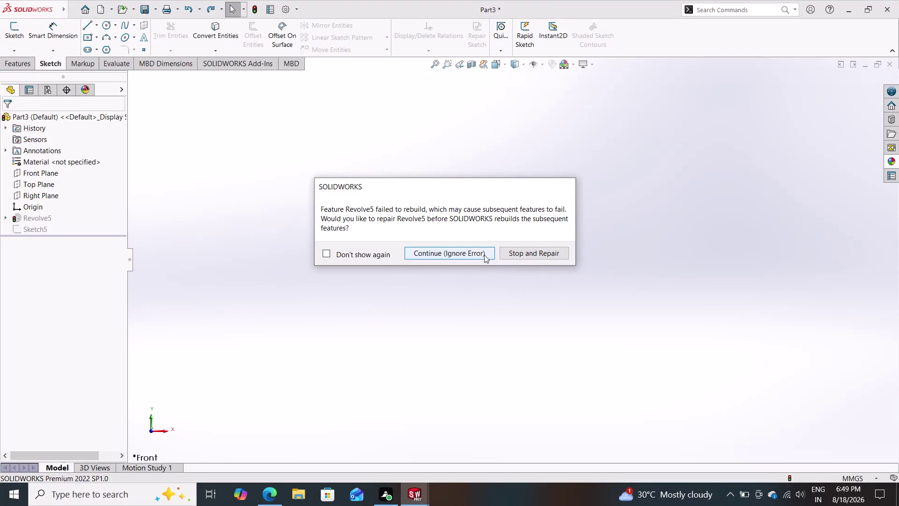
click(485, 254)
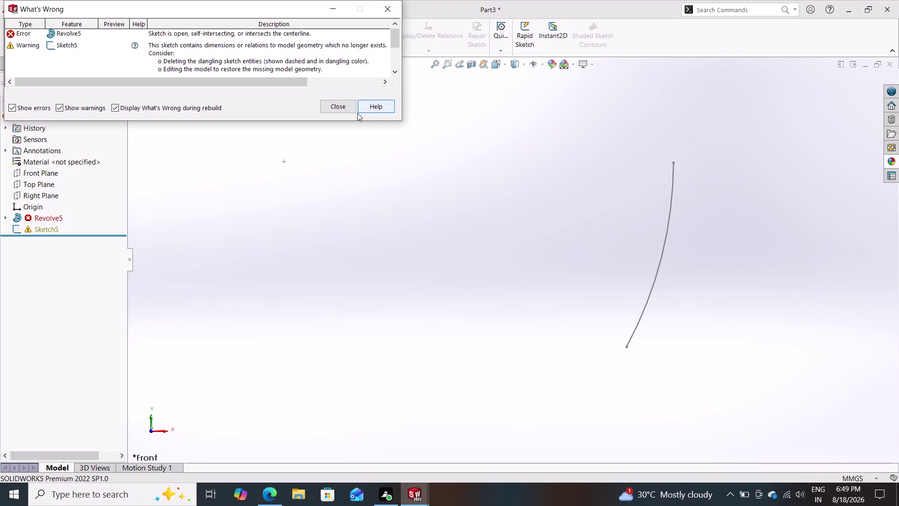
Dismiss the What's Wrong report and reopen the handle sketch for editing.
click(341, 109)
scroll(down, 3)
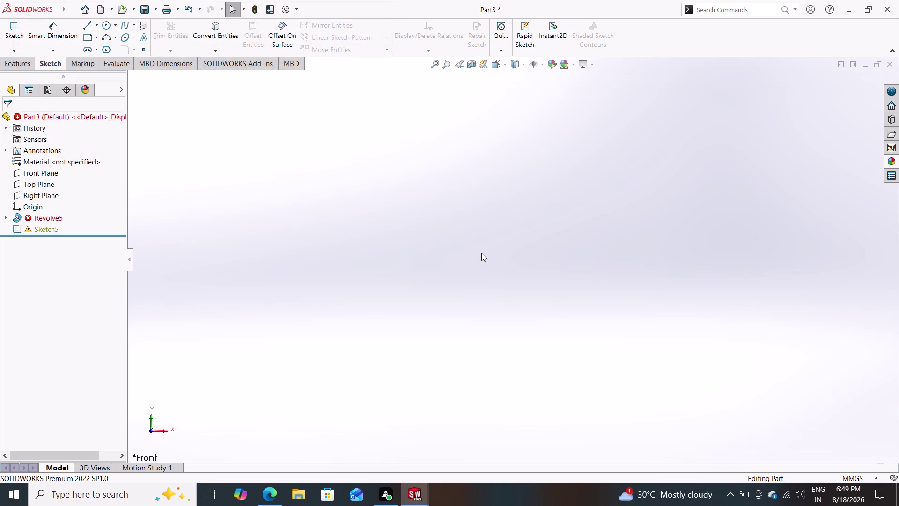
scroll(up, 3)
scroll(up, 3)
scroll(up, 3)
key(ctrl+z)
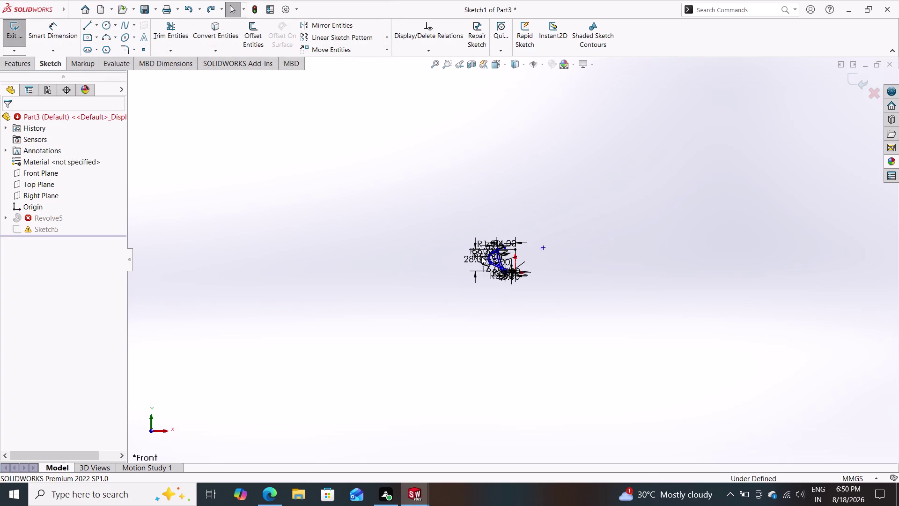
scroll(down, 3)
scroll(down, 3)
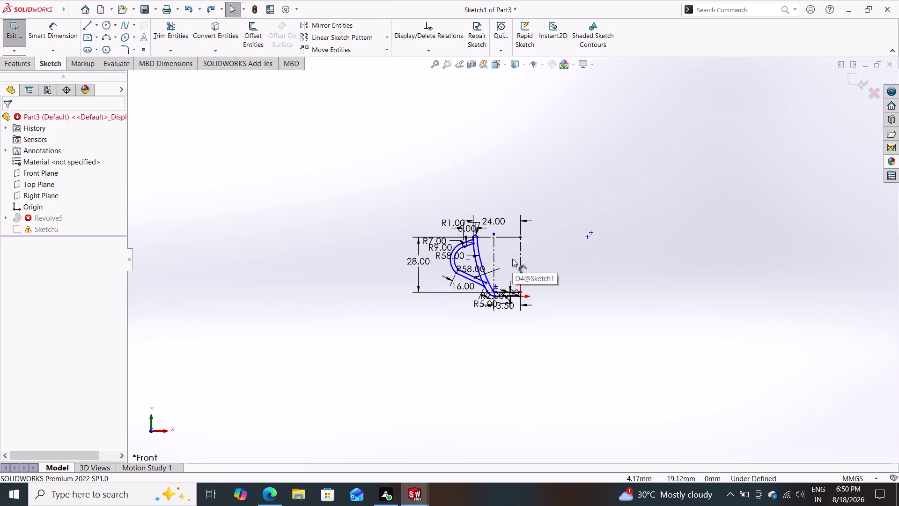
scroll(down, 3)
scroll(down, 3)
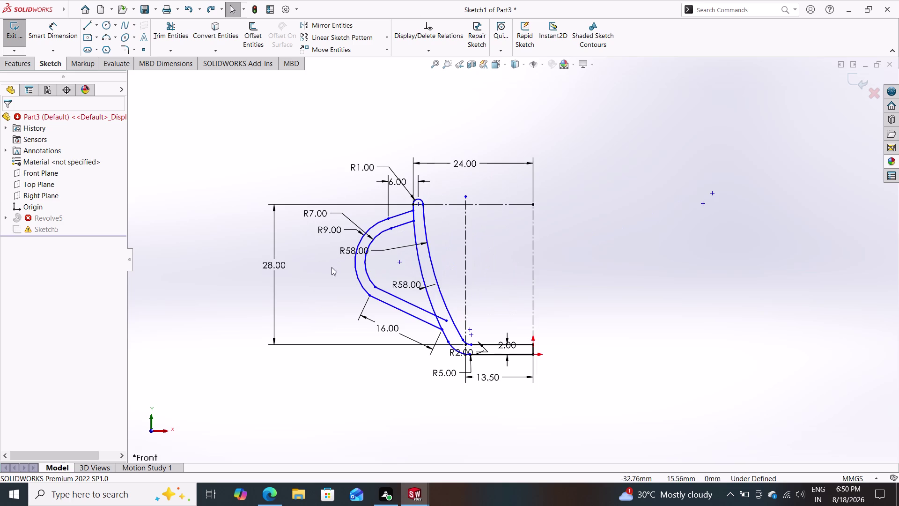
click(60, 215)
right_click(60, 215)
click(60, 215)
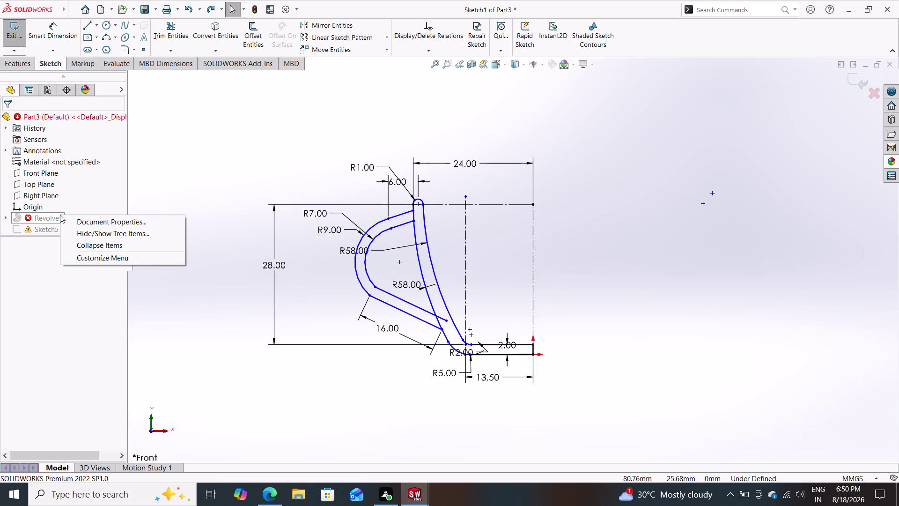
key(Escape)
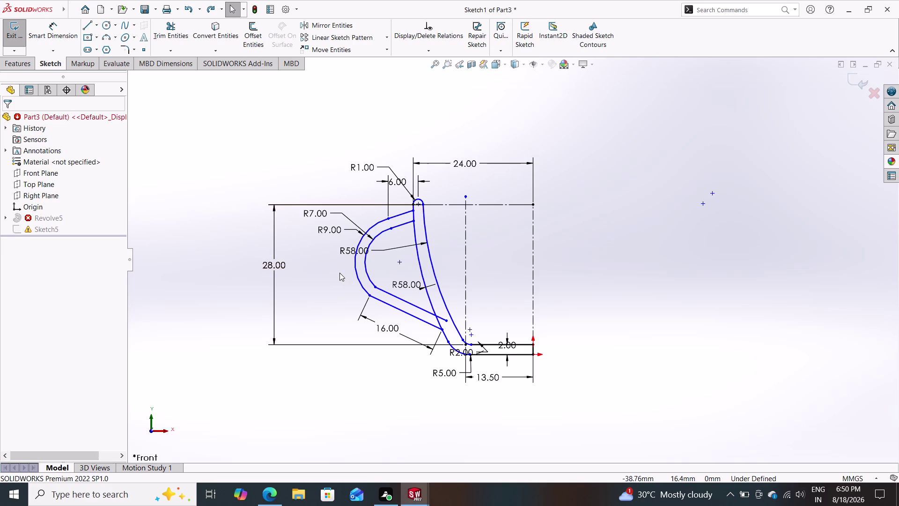
scroll(down, 3)
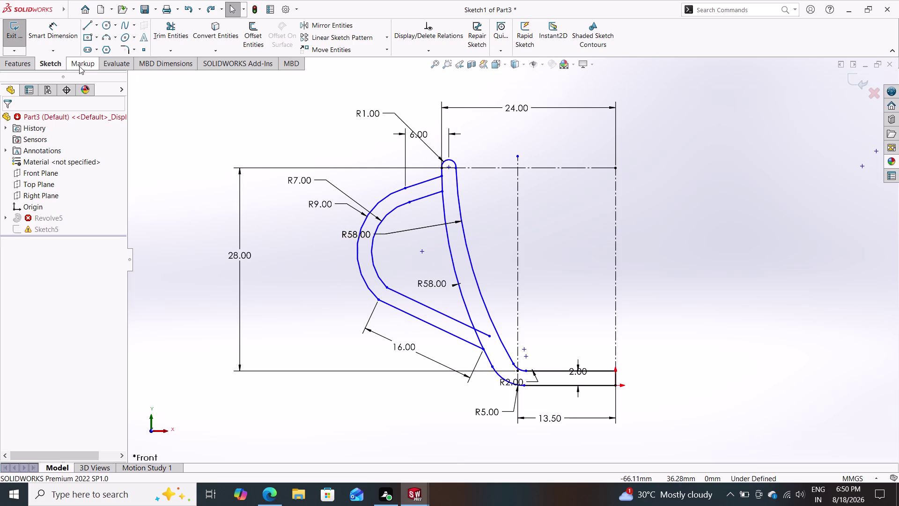
click(168, 23)
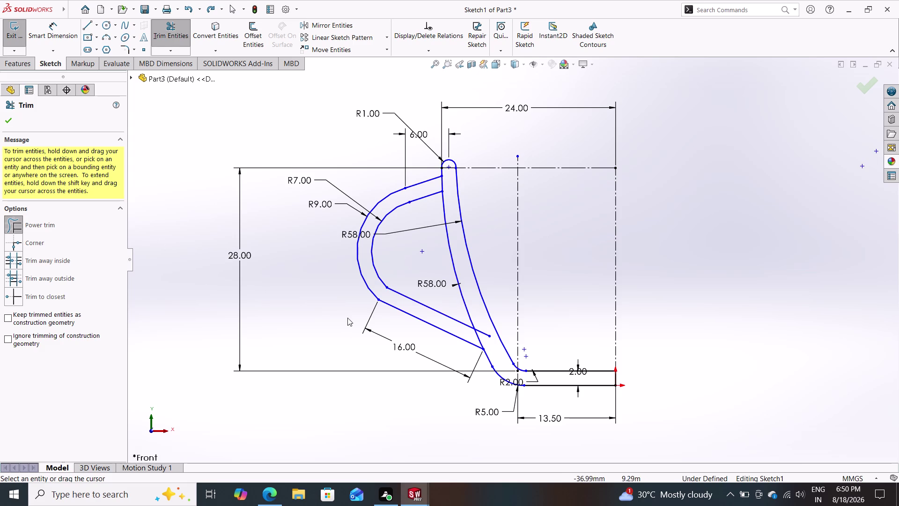
Close Trim Entities without removing any segments.
drag(478, 301, 478, 326)
drag(478, 326, 483, 336)
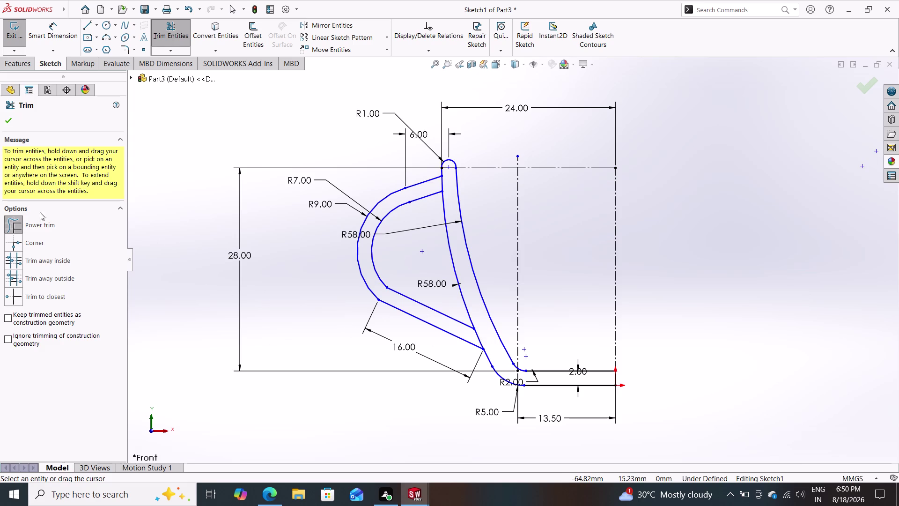
click(10, 117)
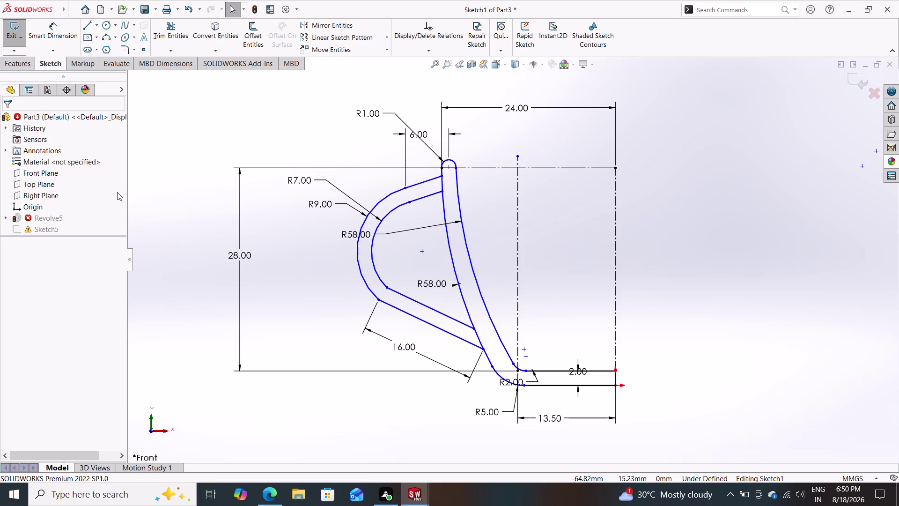
Select the R9 arc, top line and other handle arcs to inspect relations, then clear.
click(377, 205)
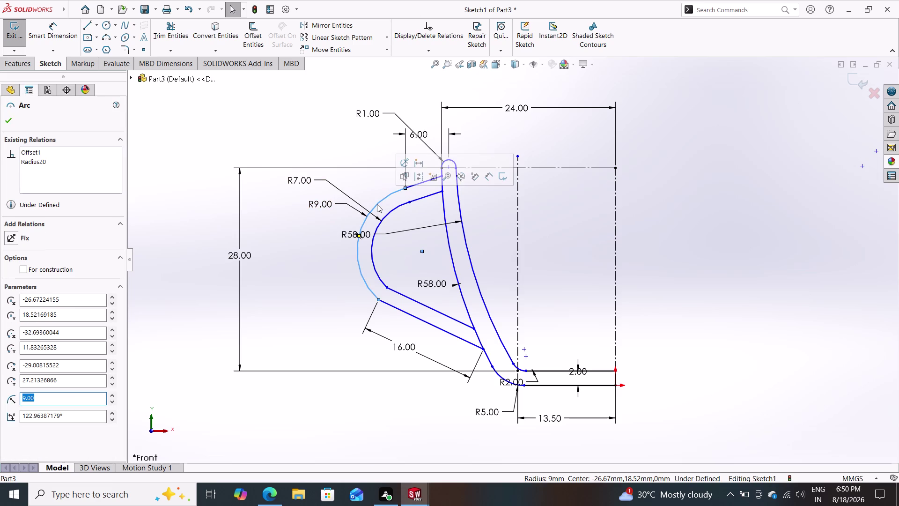
key(Escape)
key(Escape)
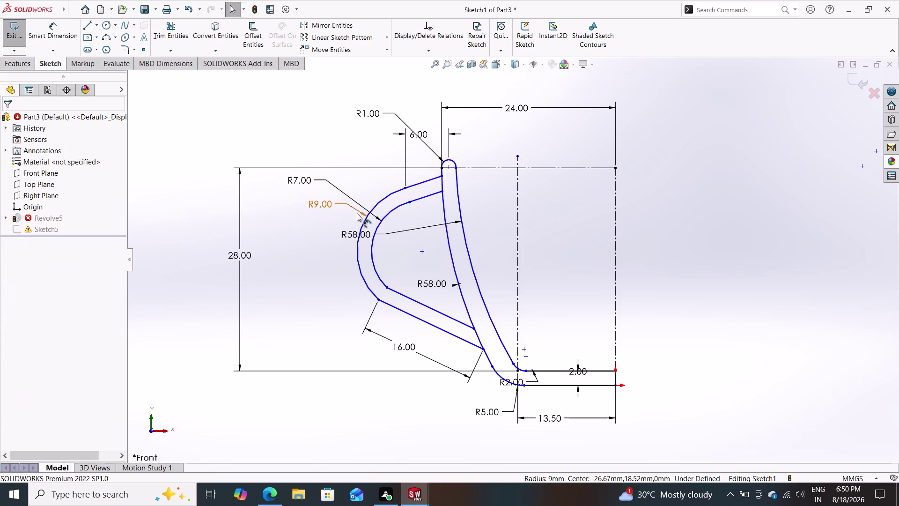
click(422, 183)
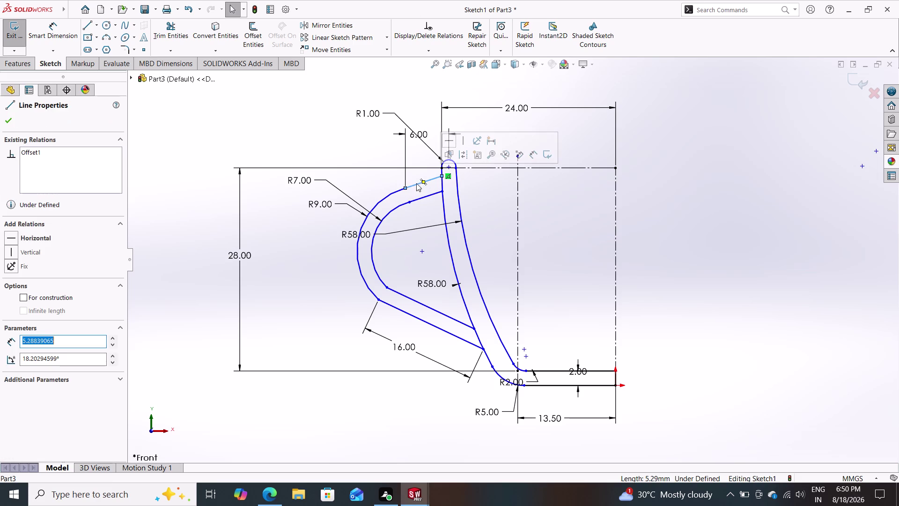
click(383, 197)
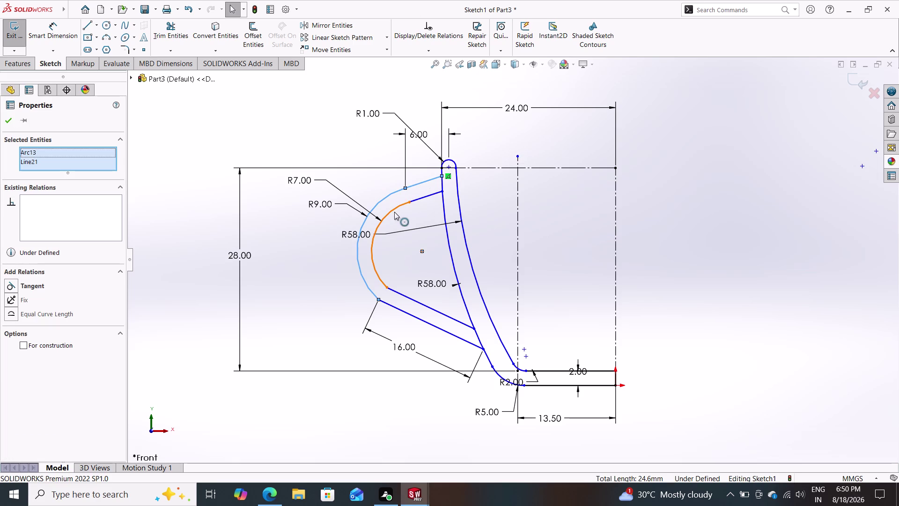
click(394, 211)
click(426, 194)
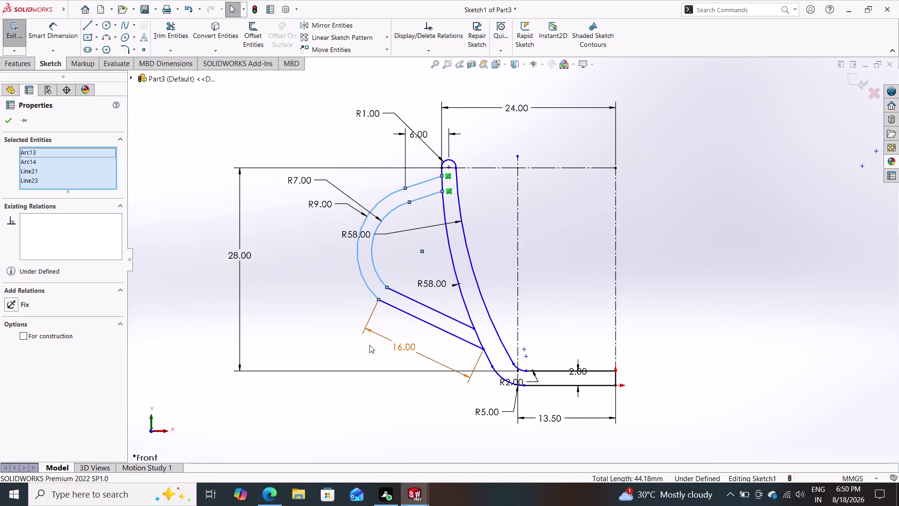
key(Escape)
key(Escape)
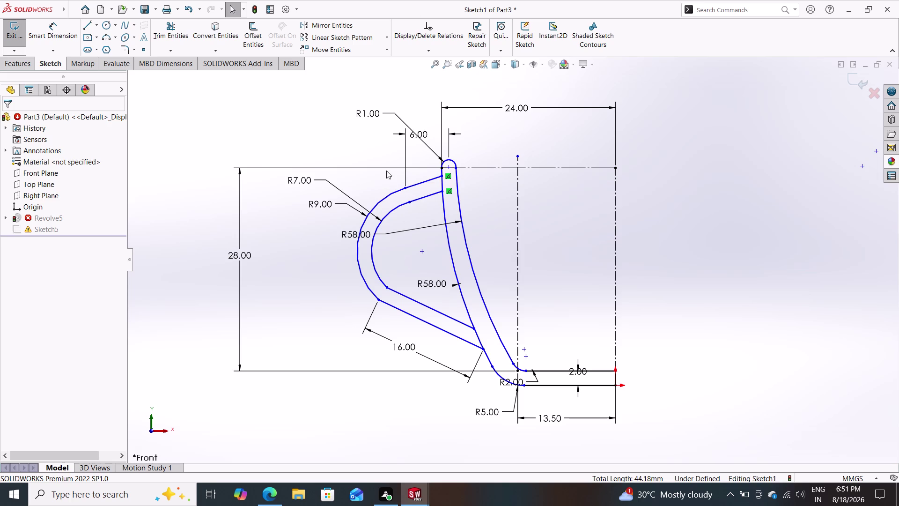
Drag the 28 height dimension left and select the R58 and handle dimensions.
drag(415, 171, 415, 224)
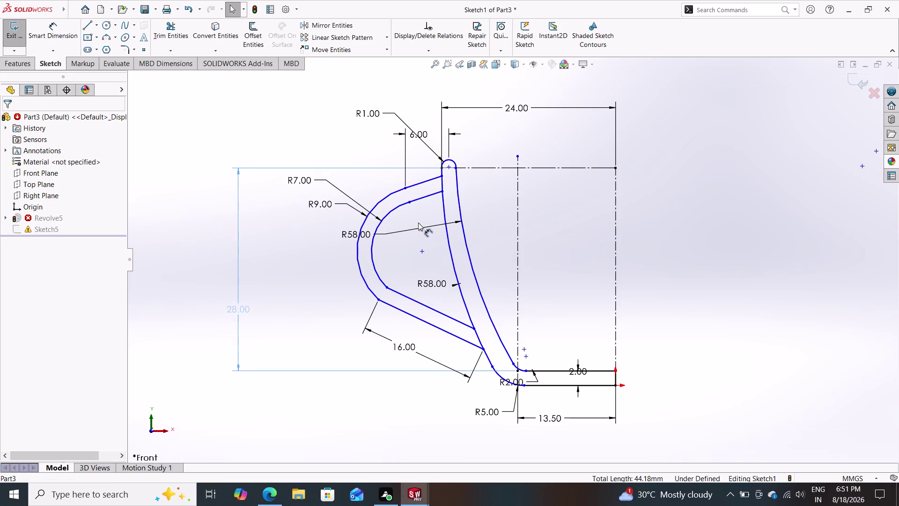
drag(415, 224, 425, 219)
drag(313, 188, 344, 187)
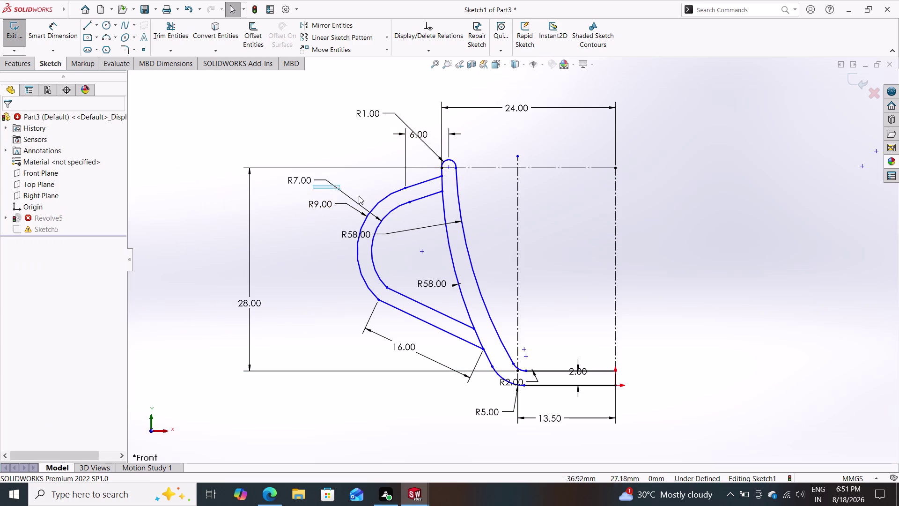
drag(345, 187, 431, 339)
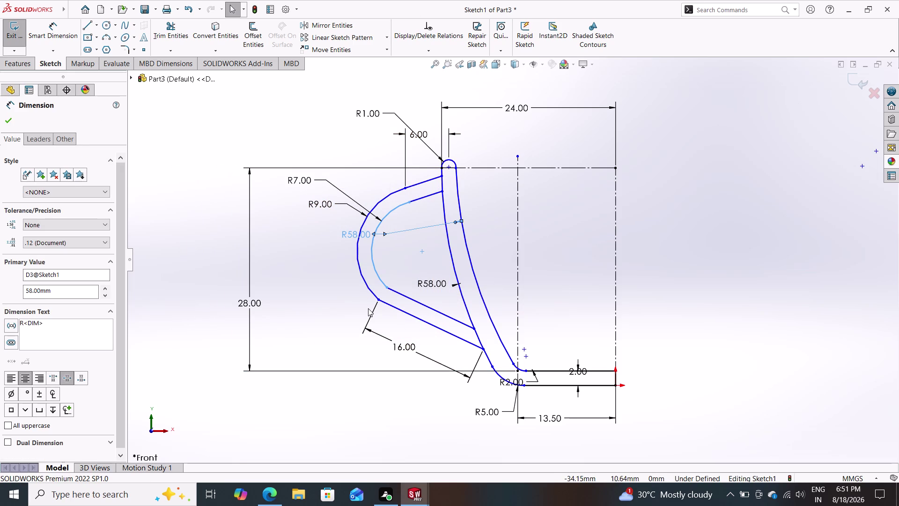
key(Escape)
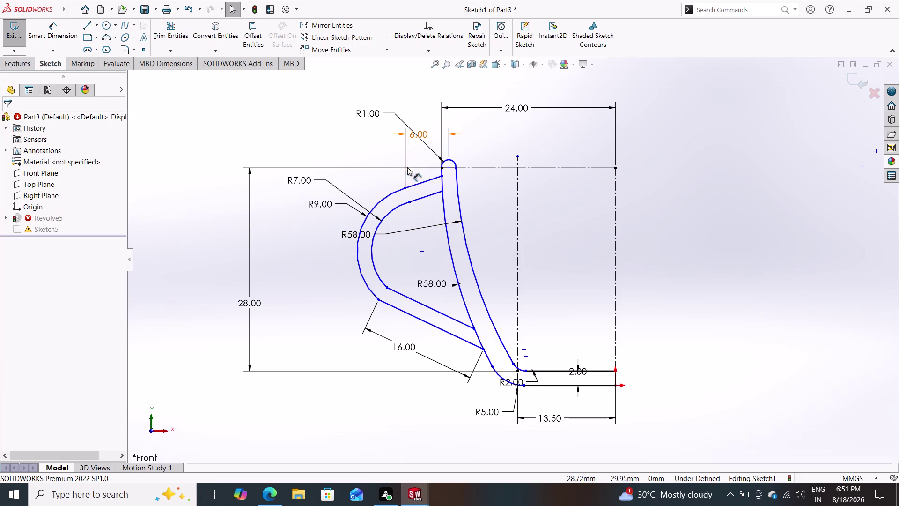
drag(422, 99, 411, 250)
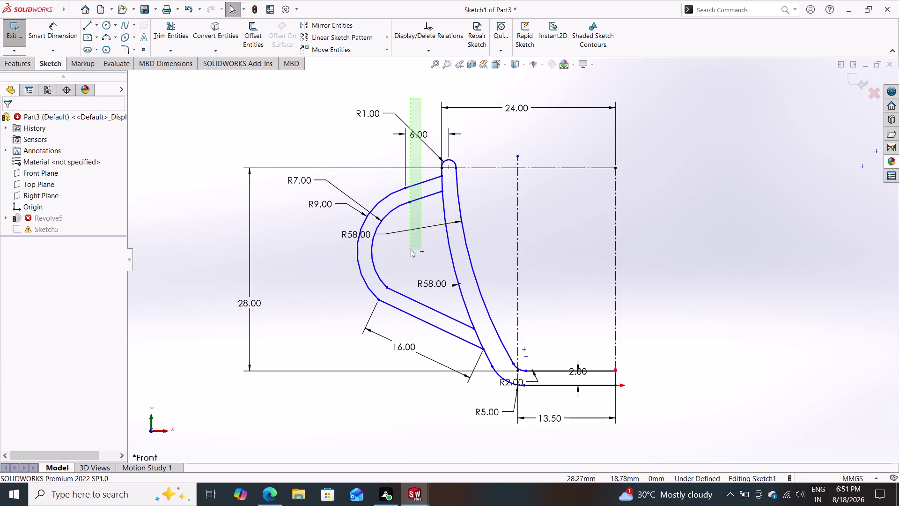
drag(410, 250, 380, 364)
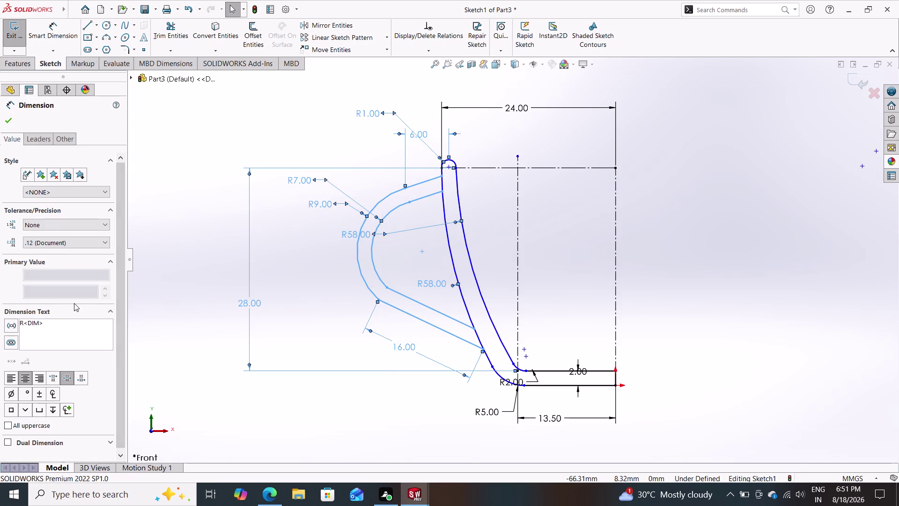
scroll(down, 3)
key(Escape)
key(Escape)
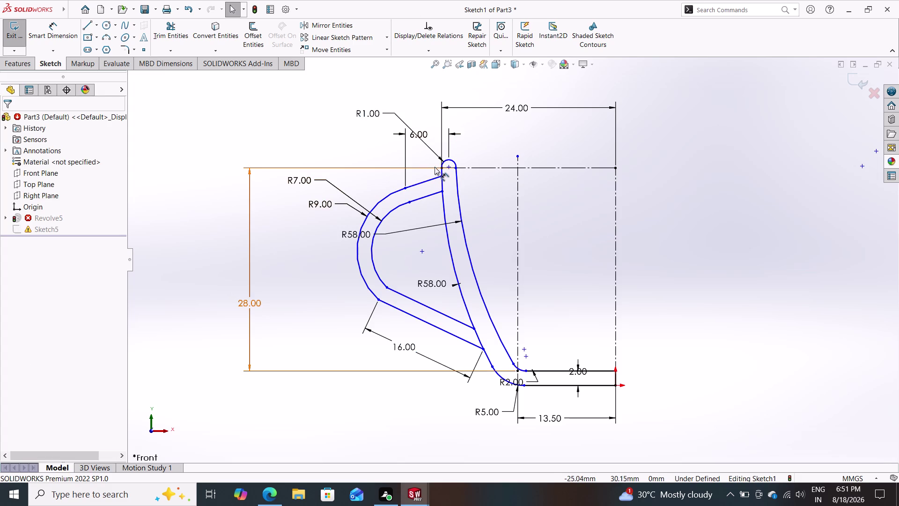
Move the 28 dimension further left and box-select the 16 and other handle dimensions.
drag(432, 166, 413, 179)
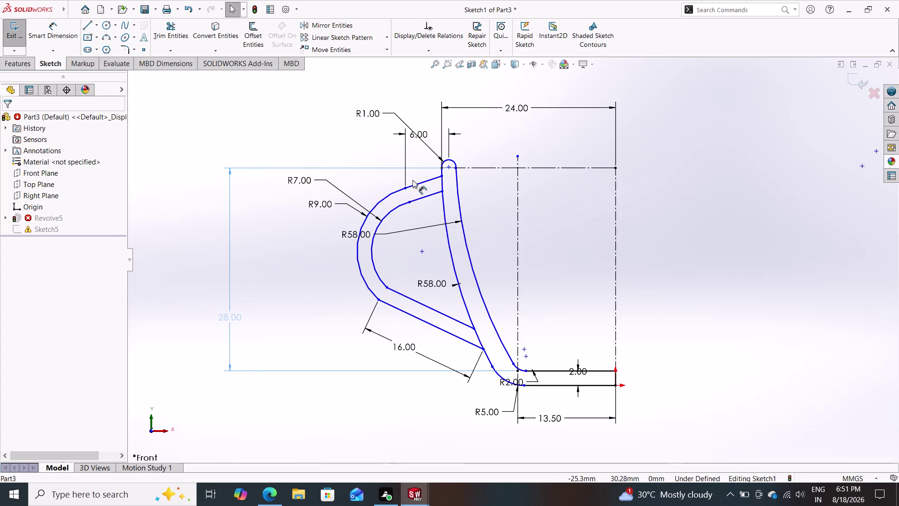
drag(413, 180, 413, 180)
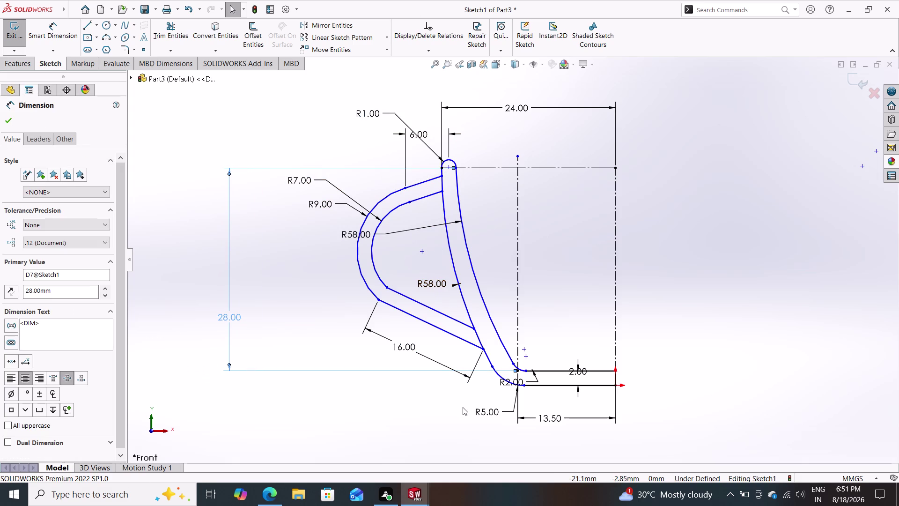
drag(491, 395, 434, 343)
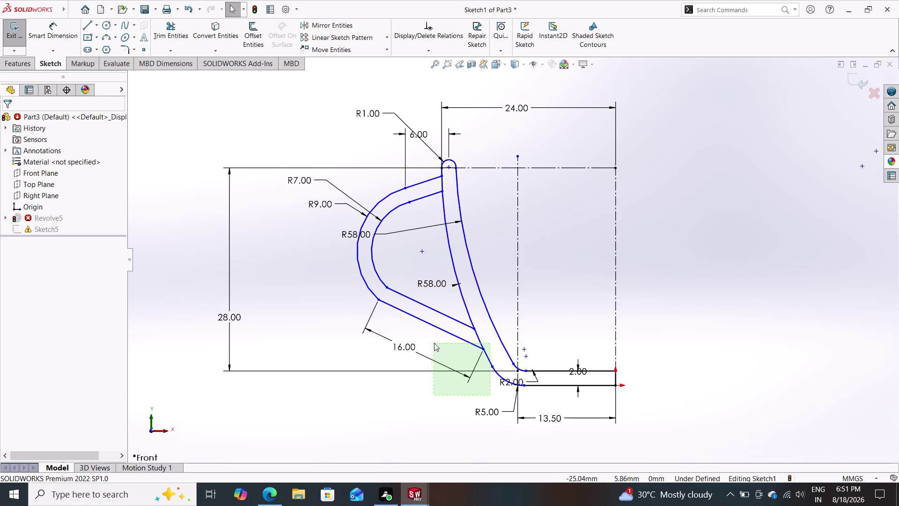
drag(434, 343, 450, 382)
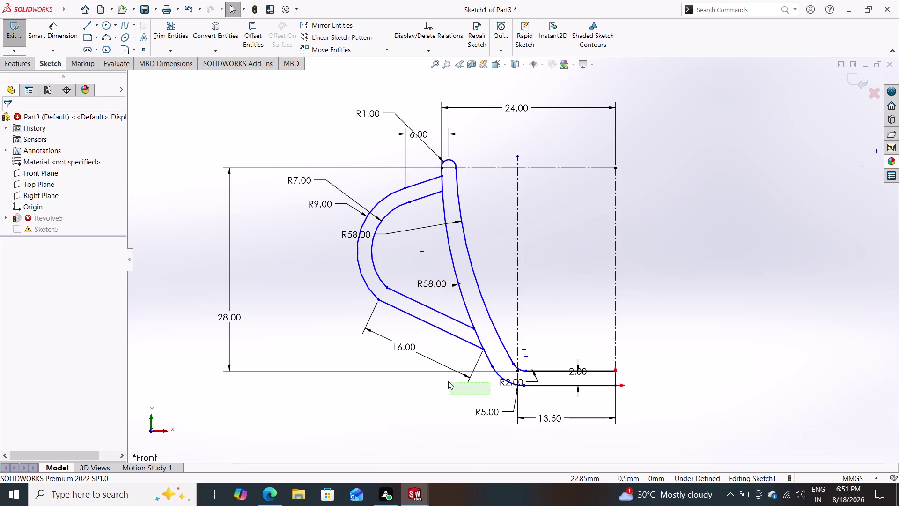
drag(450, 382, 402, 365)
key(Escape)
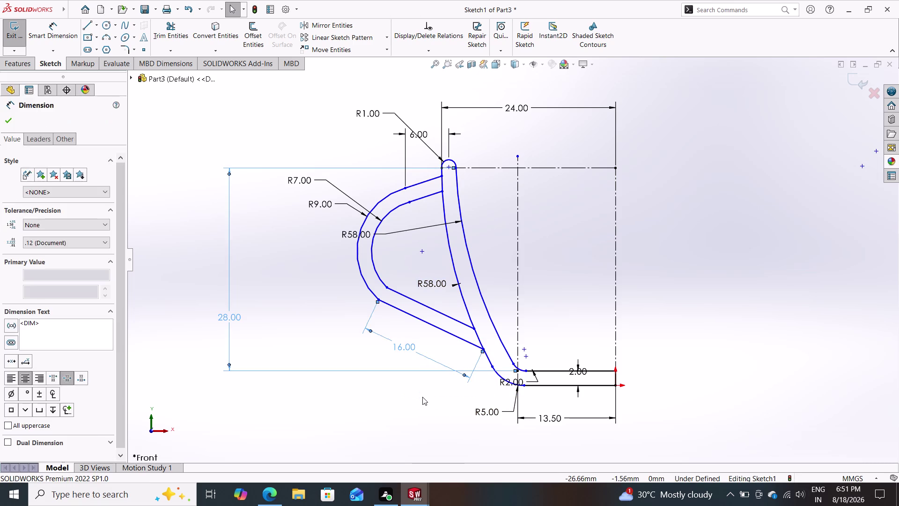
drag(478, 390, 419, 323)
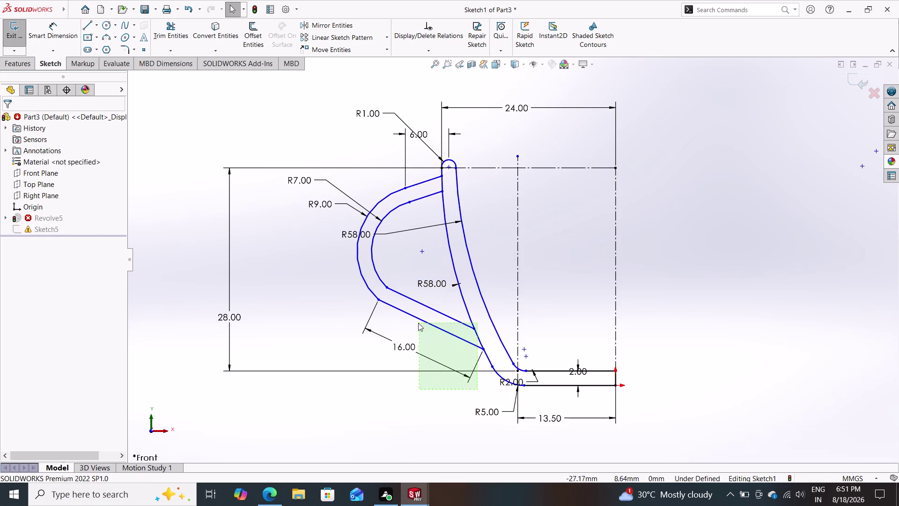
drag(419, 322, 469, 399)
drag(464, 391, 442, 352)
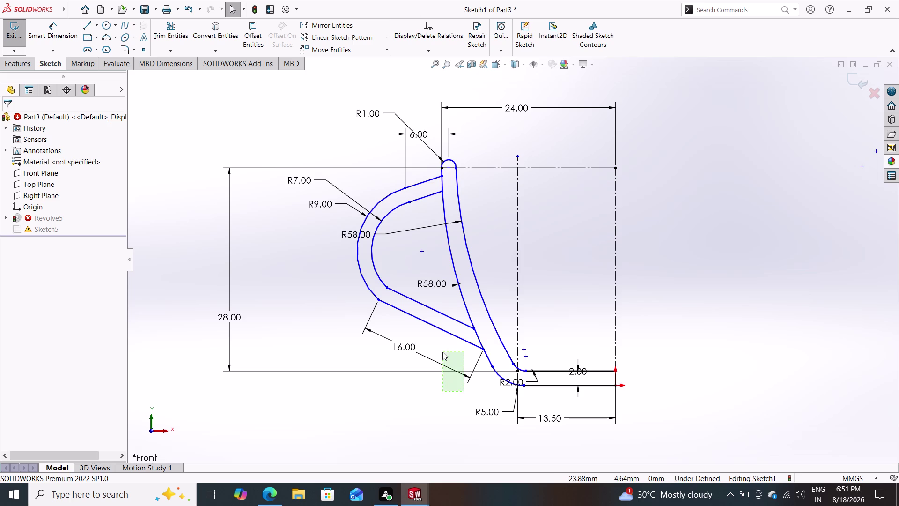
drag(443, 352, 386, 341)
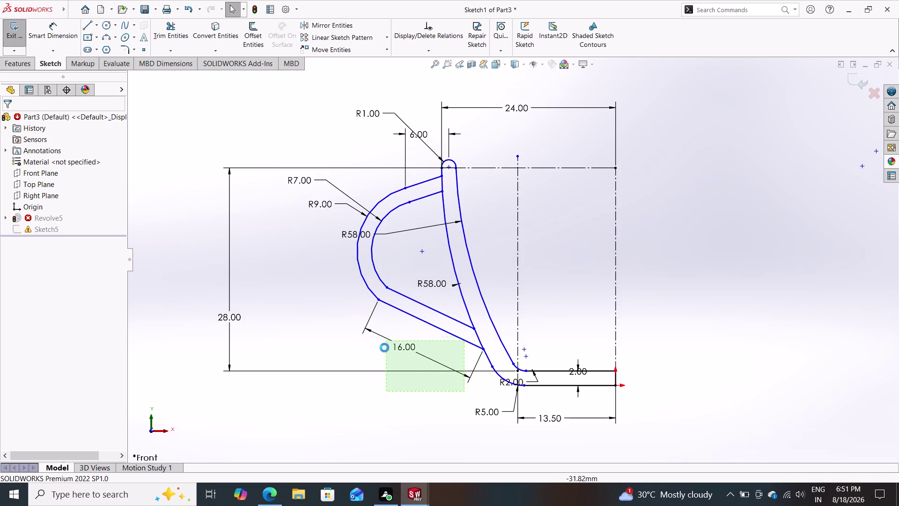
drag(386, 342, 385, 344)
click(429, 404)
drag(430, 391, 407, 316)
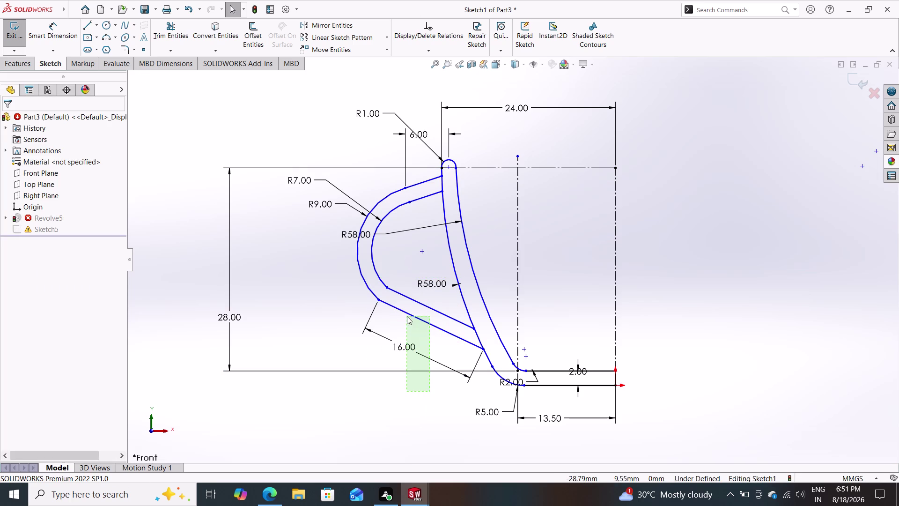
drag(407, 316, 323, 151)
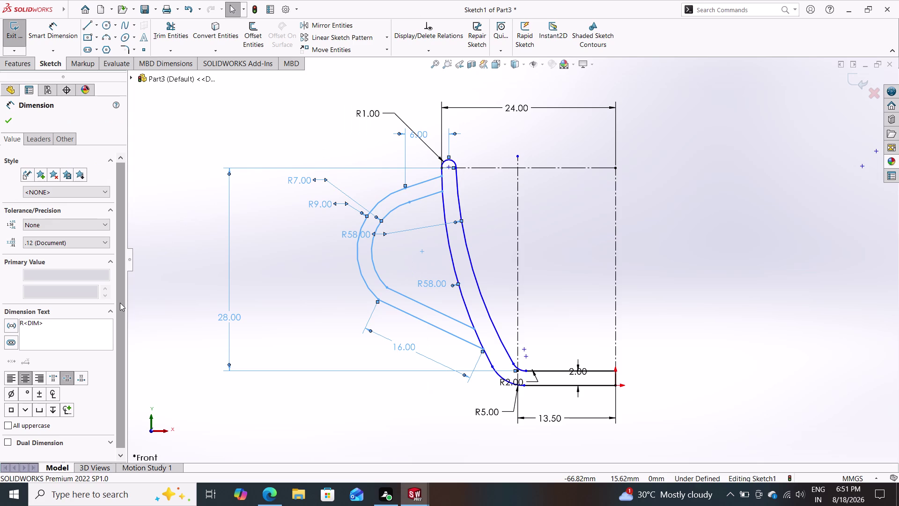
scroll(down, 3)
scroll(down, 3)
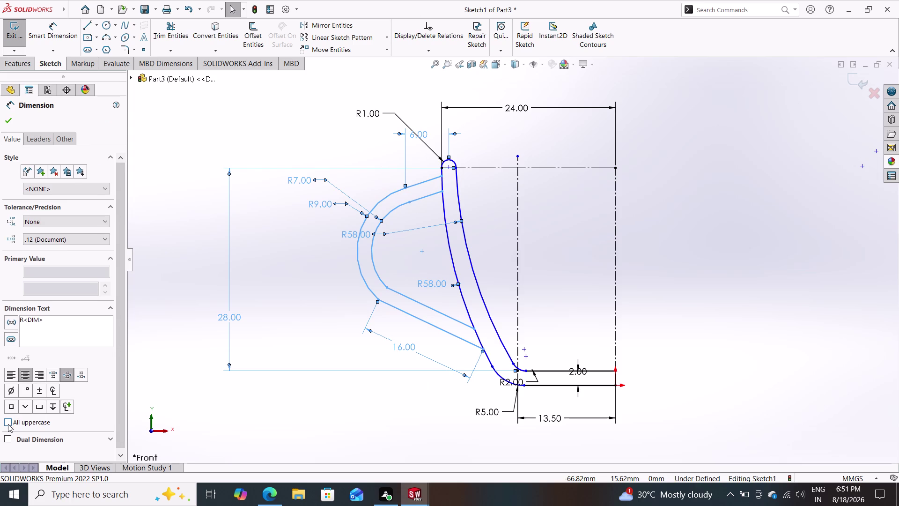
click(50, 441)
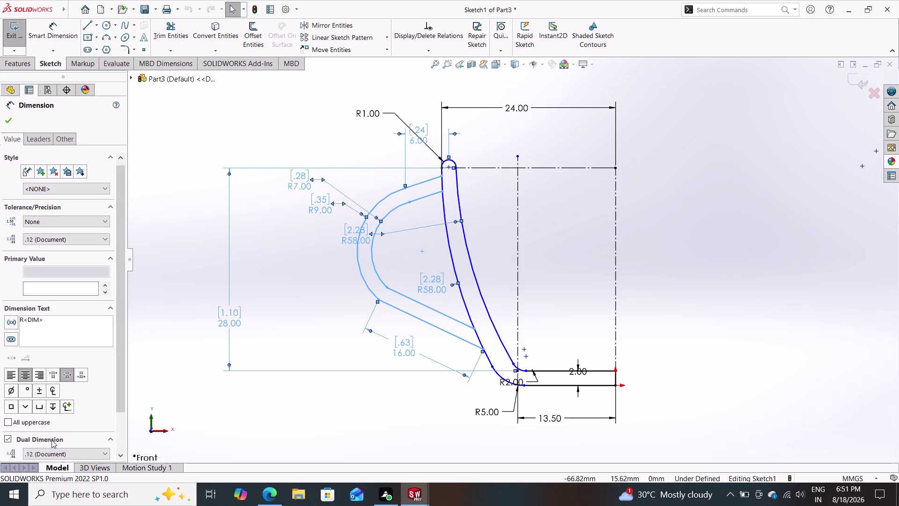
click(51, 440)
key(Escape)
key(Escape)
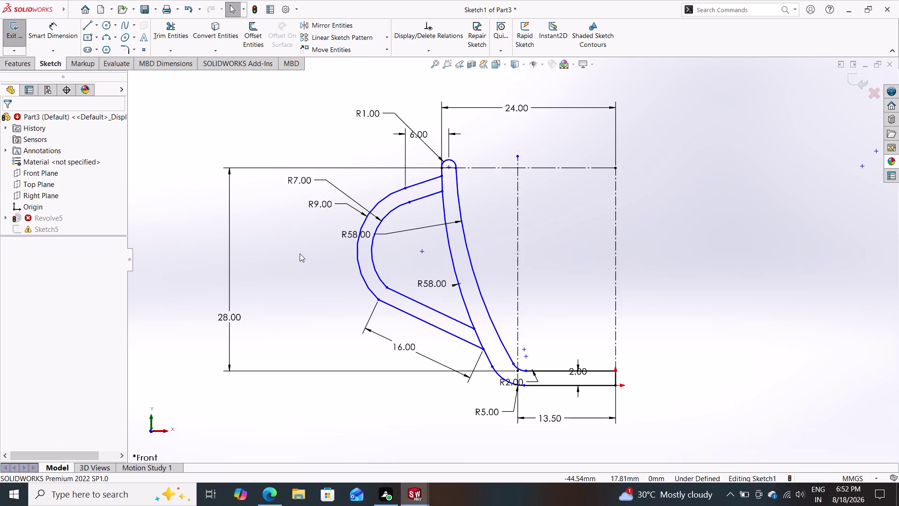
click(374, 207)
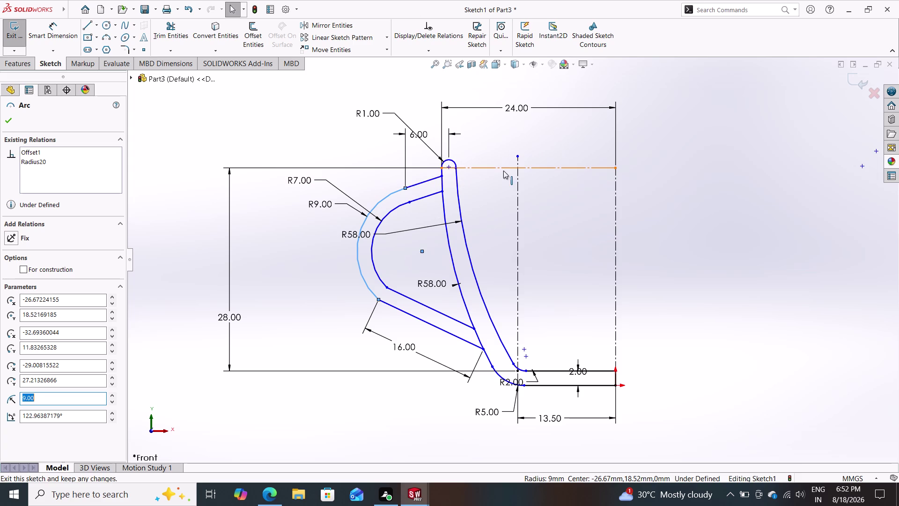
click(860, 85)
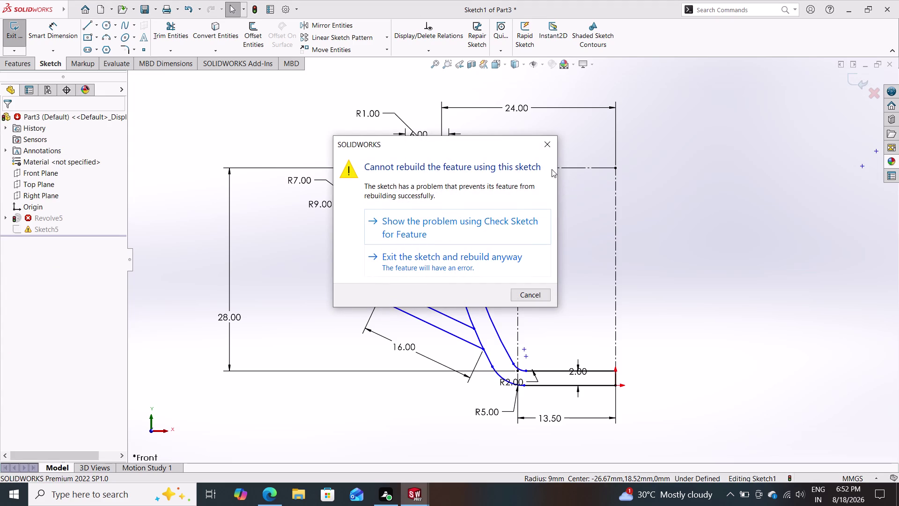
click(487, 225)
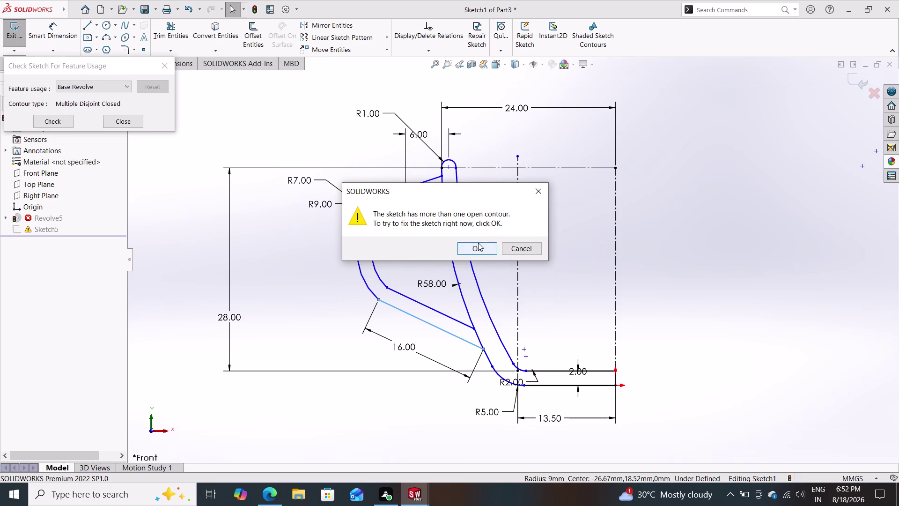
click(478, 243)
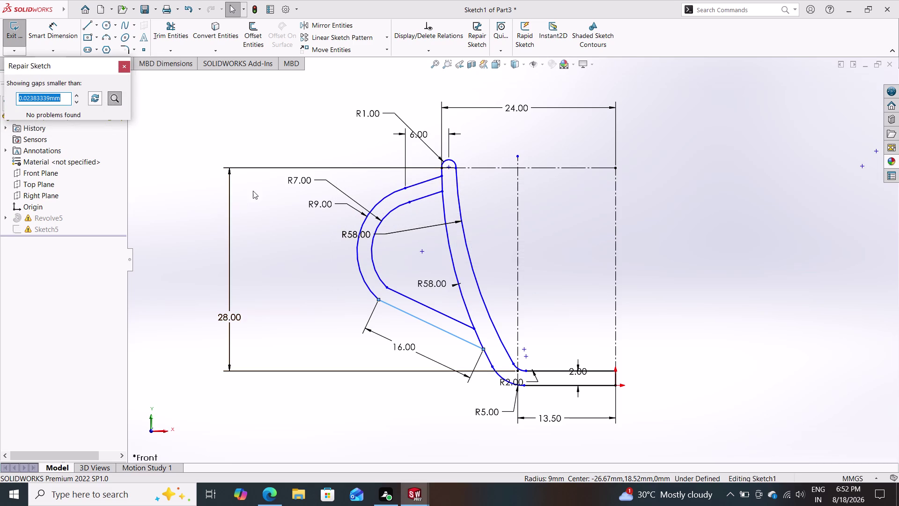
click(122, 63)
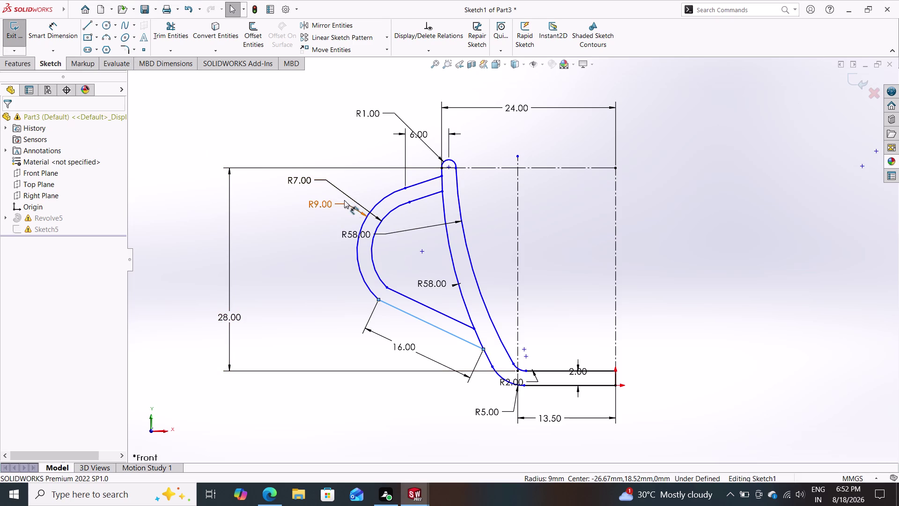
Reposition the R7 dimension label, then undo the recent changes.
drag(339, 189, 348, 203)
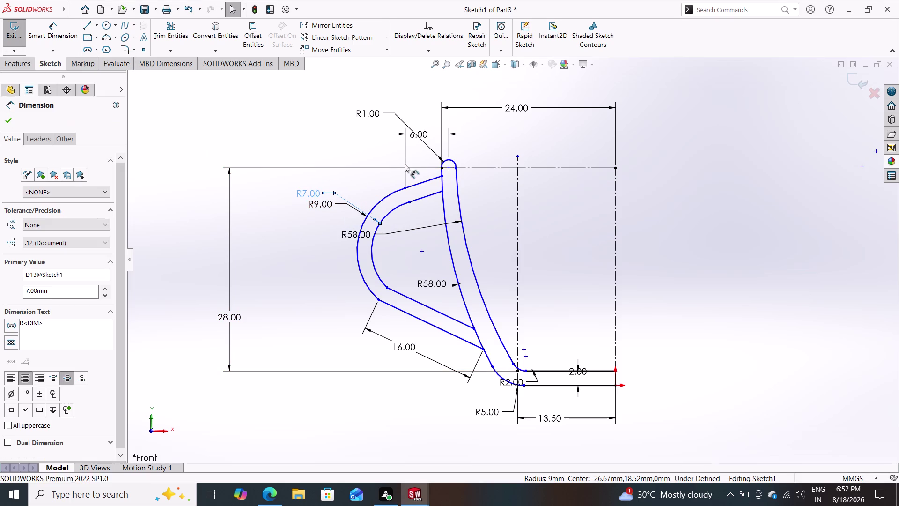
key(ctrl+z)
key(ctrl+z)
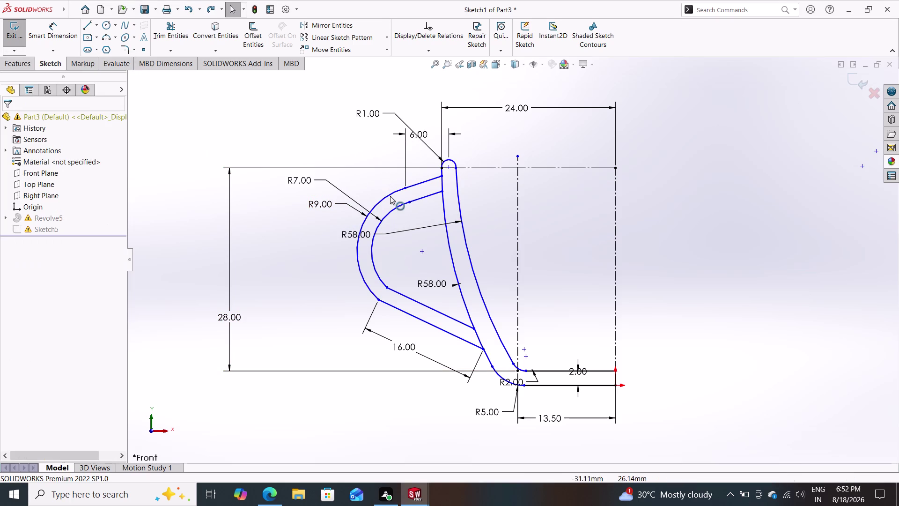
key(ctrl+z)
key(ctrl+z)
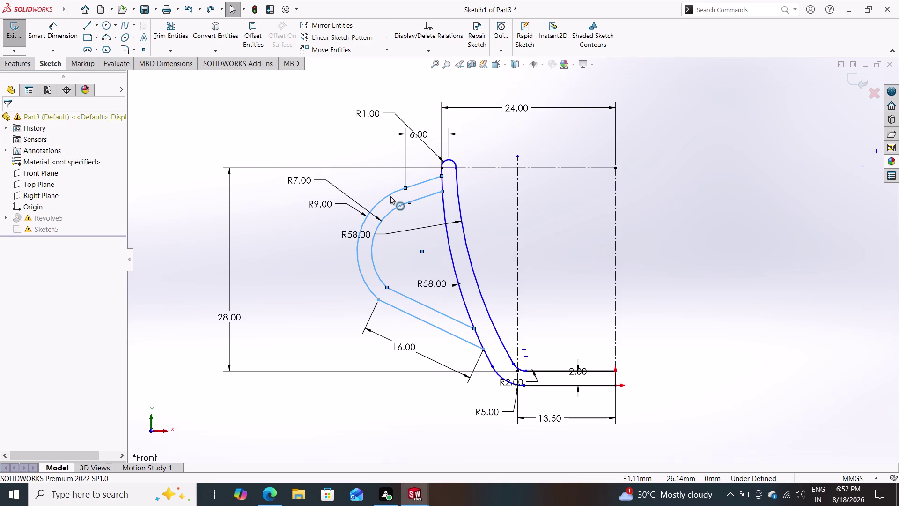
key(ctrl+z)
click(418, 180)
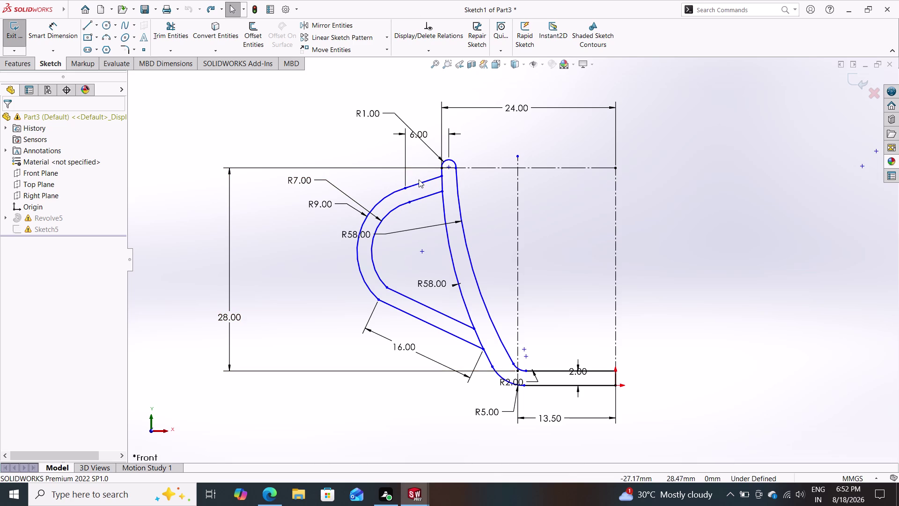
Delete all handle arcs, lines and dimensions, then exit the sketch.
click(418, 183)
key(Delete)
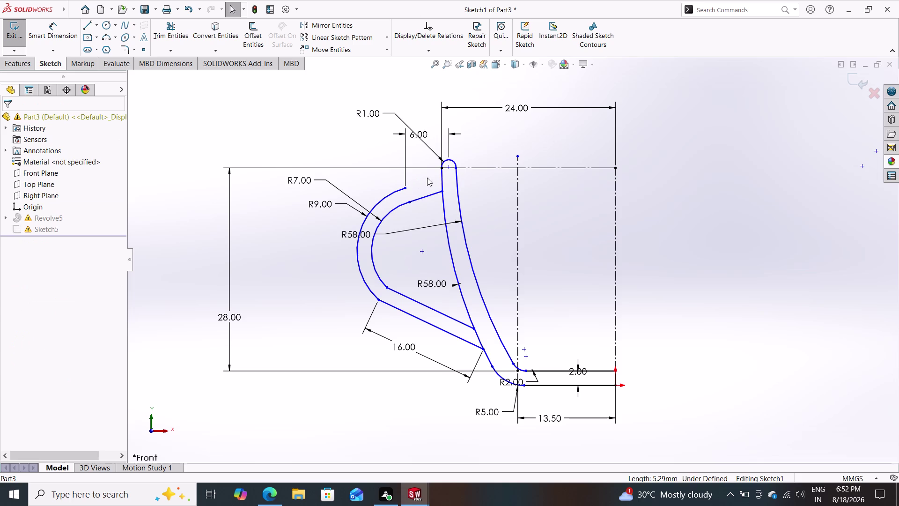
drag(427, 177, 343, 345)
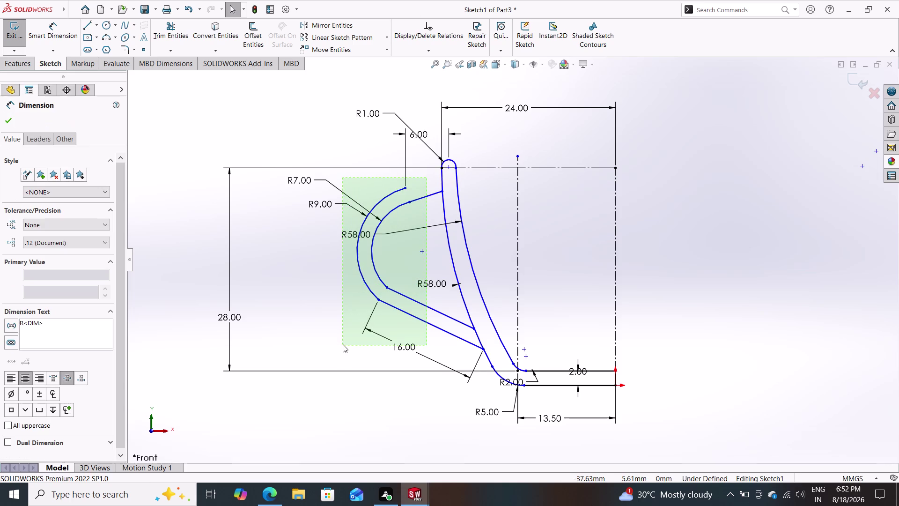
key(Delete)
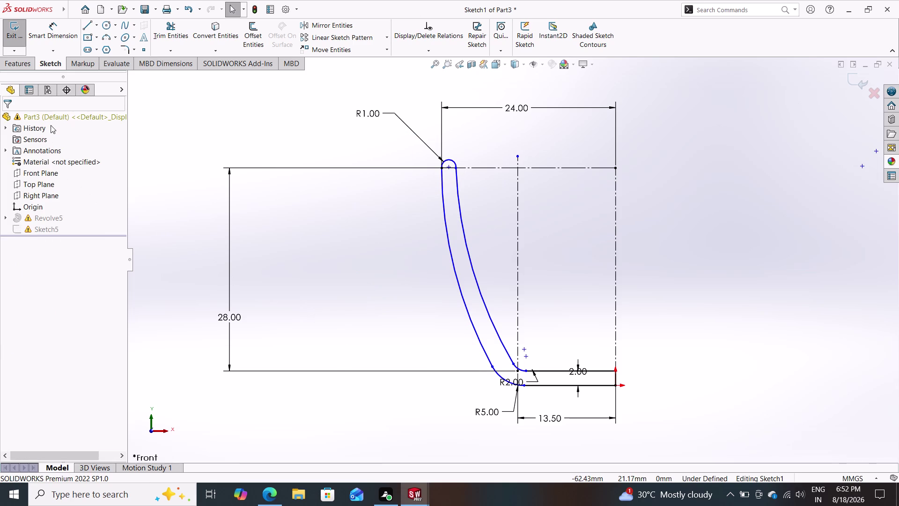
click(854, 83)
Frame the rebuilt cup and start Sketch6 on the Front Plane.
middle_drag(672, 133, 671, 137)
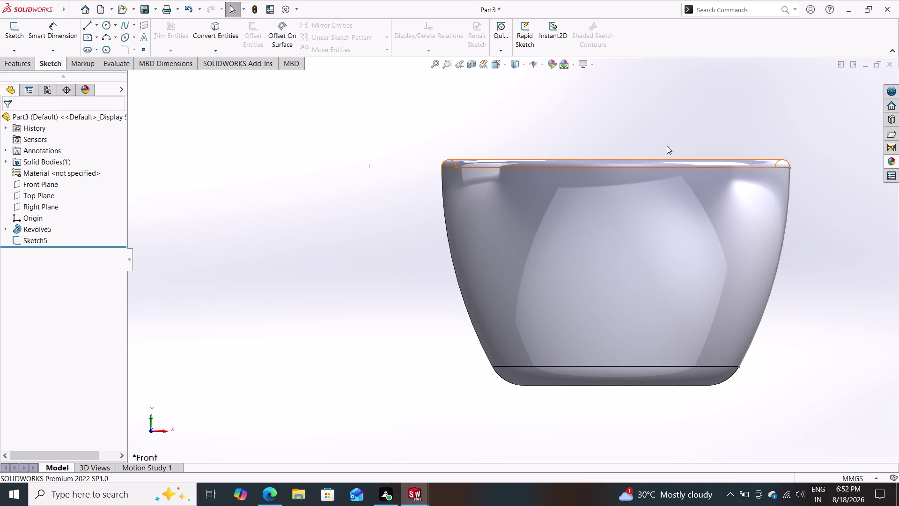
middle_drag(671, 137, 657, 137)
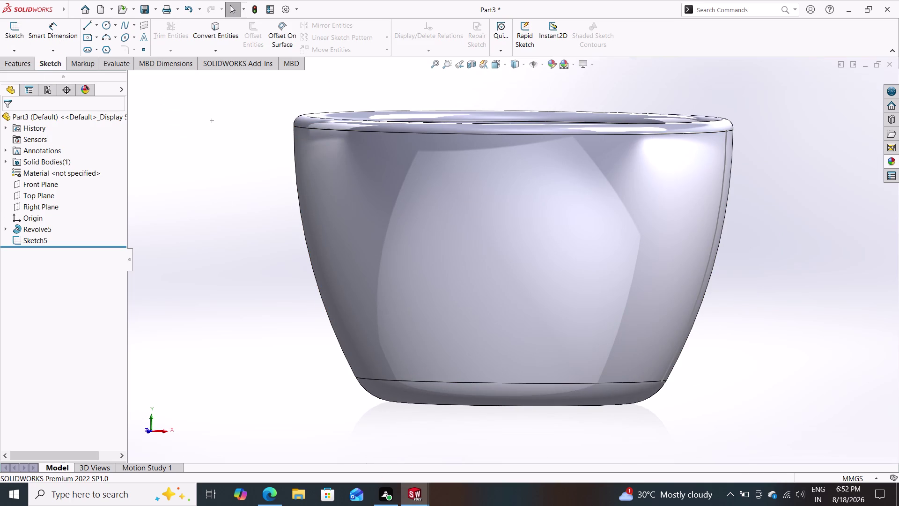
click(34, 189)
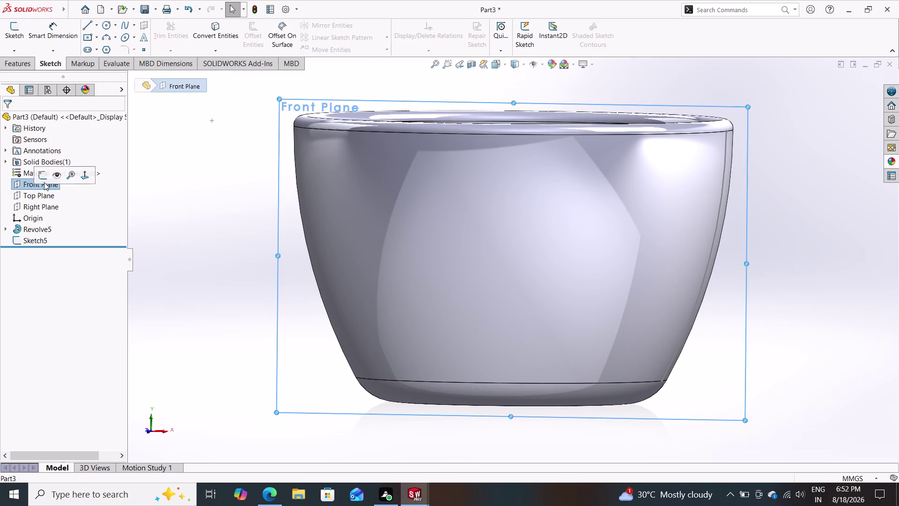
click(44, 174)
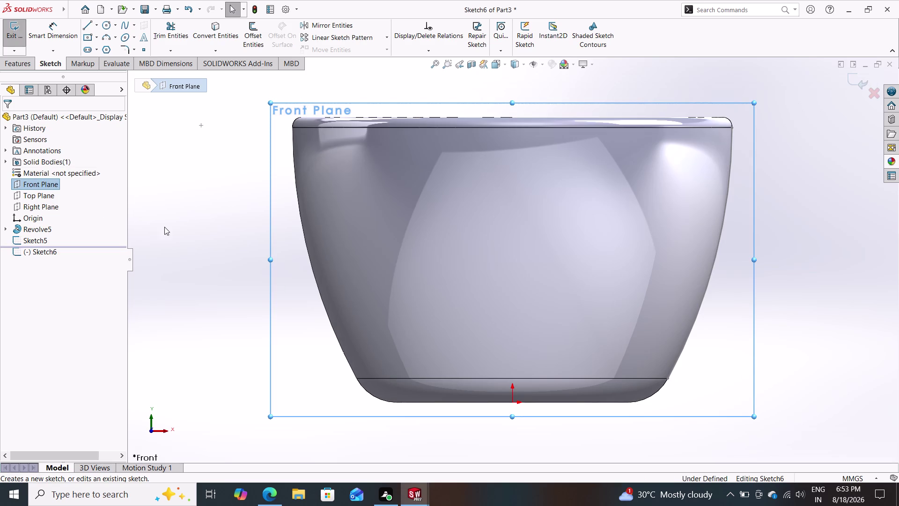
Convert the cup's bottom curve and right outer wall edge into Sketch6.
click(216, 27)
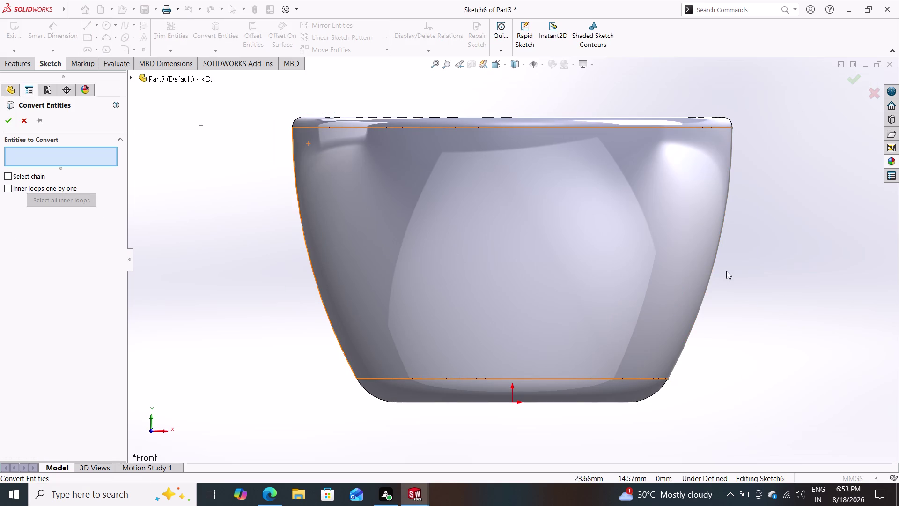
click(712, 273)
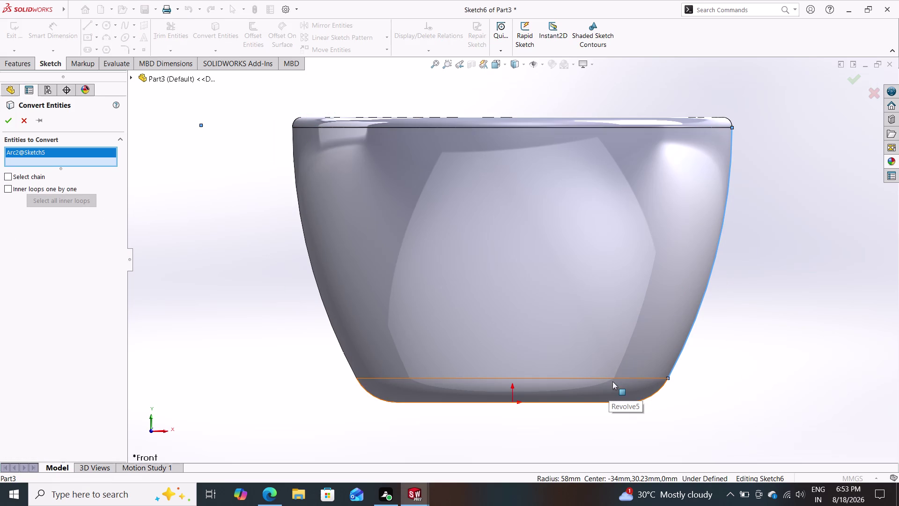
click(651, 397)
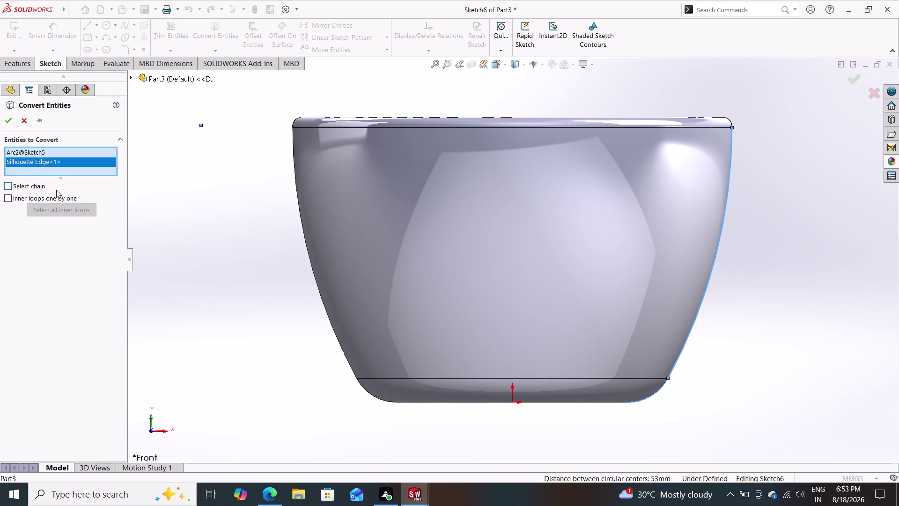
click(6, 118)
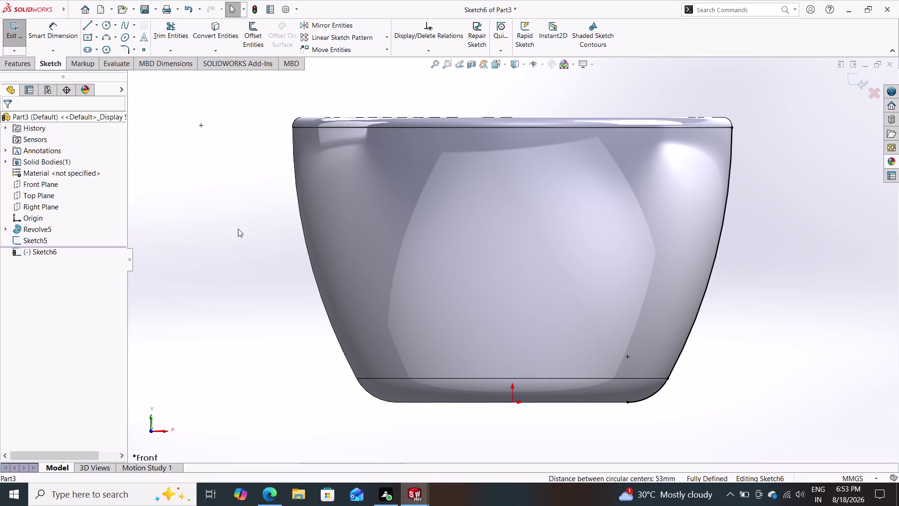
key(Escape)
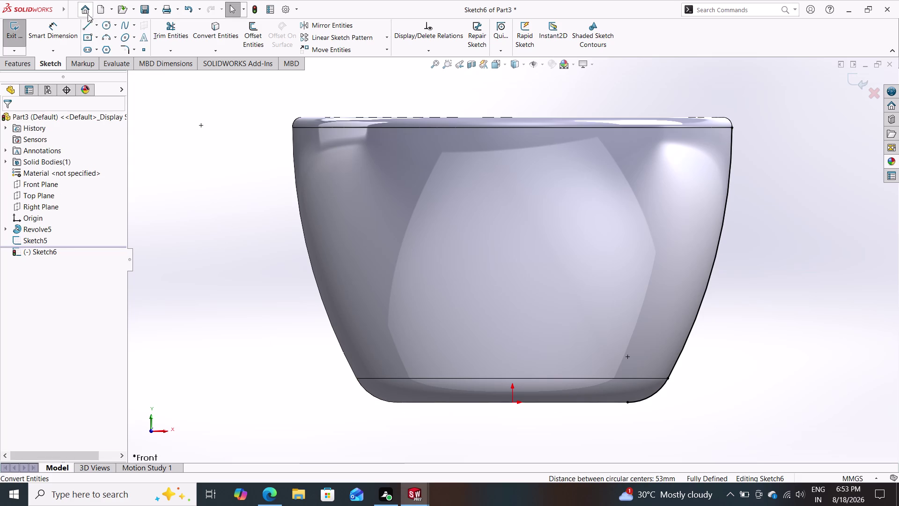
Draw the upper and lower angled handle lines out from the cup's right wall.
click(88, 27)
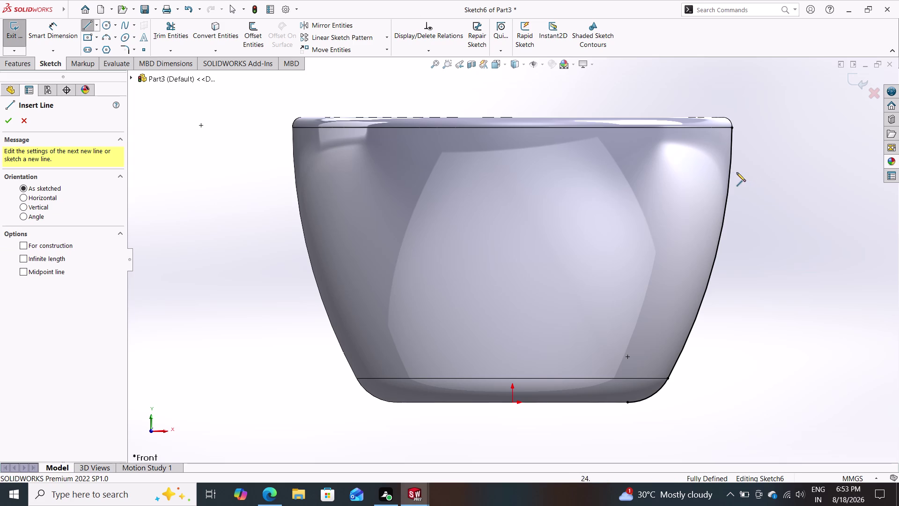
click(731, 128)
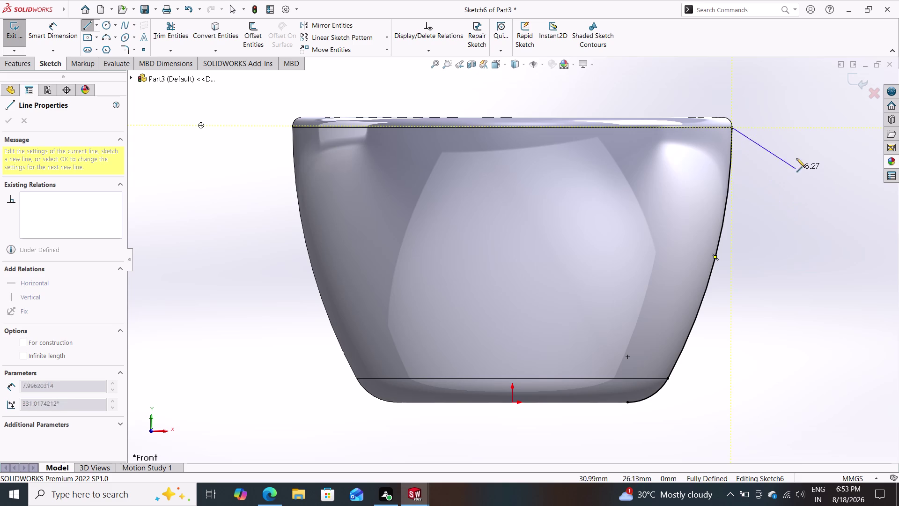
click(767, 116)
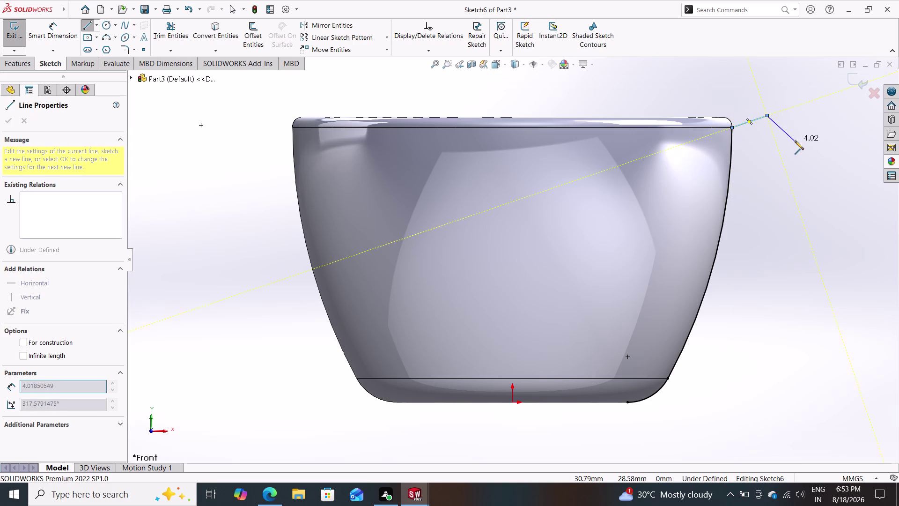
double_click(781, 152)
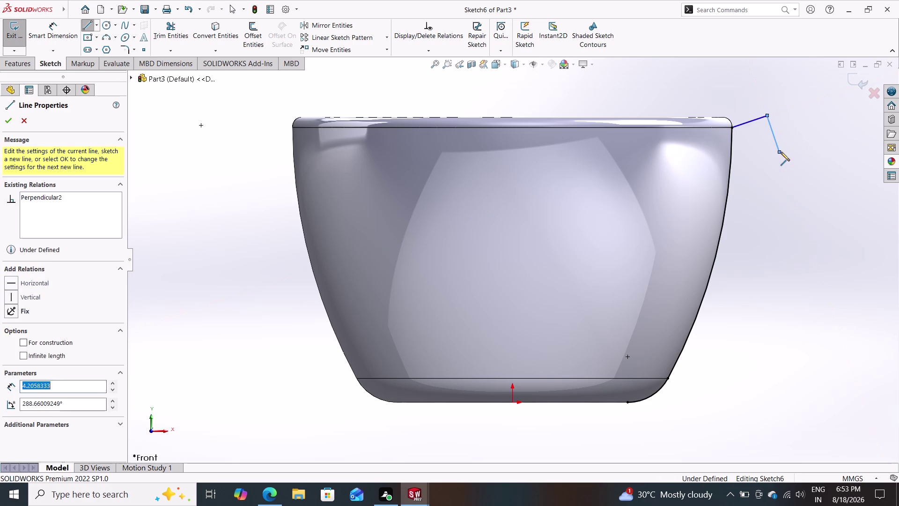
click(670, 378)
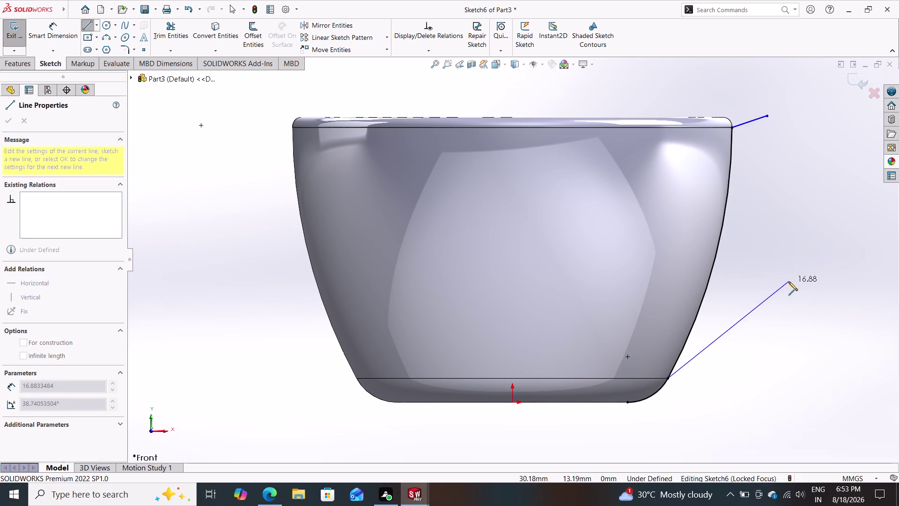
click(806, 268)
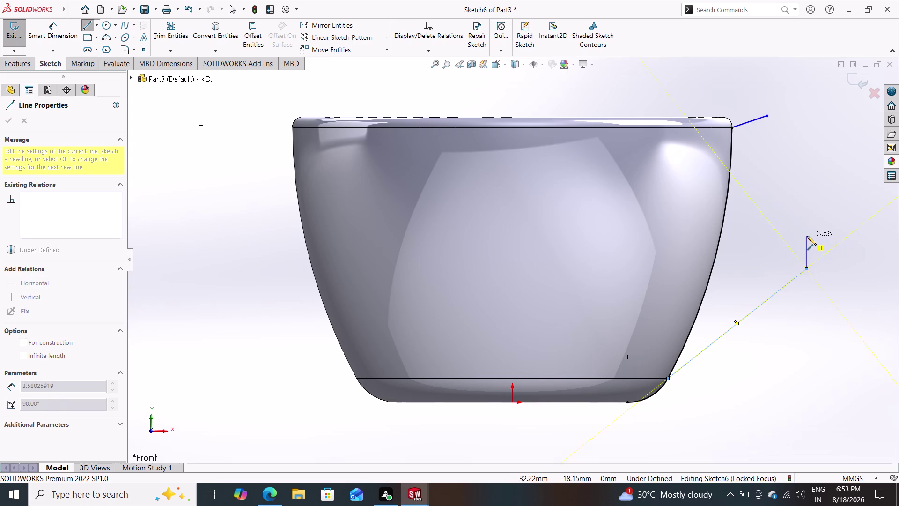
key(Escape)
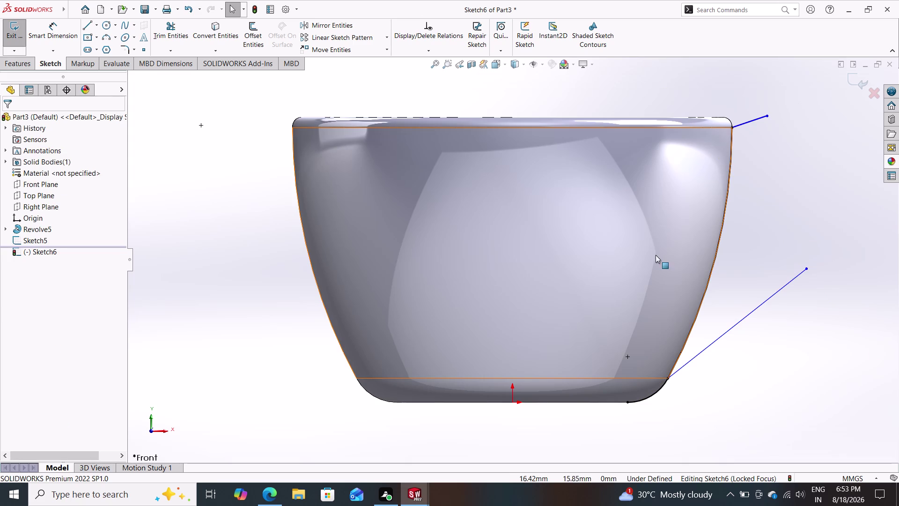
Connect the two line ends with a three-point arc bulging outward, after one failed attempt.
click(110, 36)
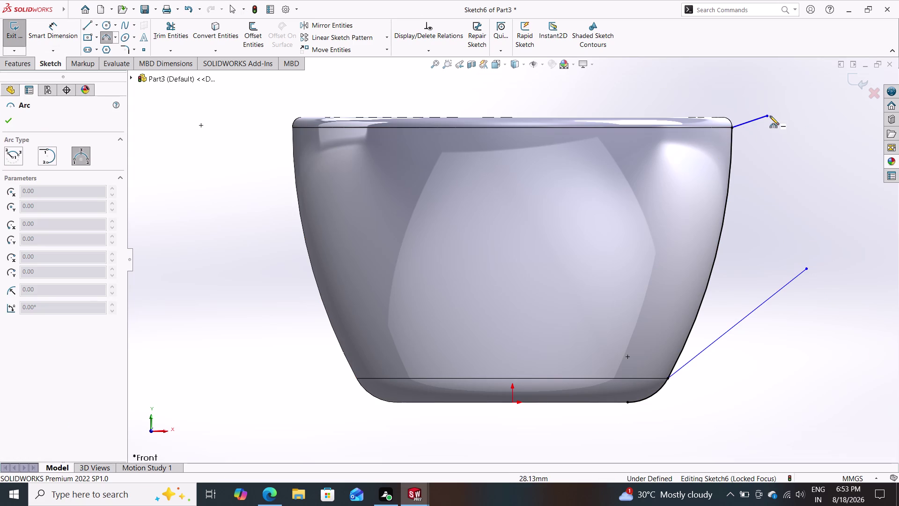
drag(767, 114, 788, 116)
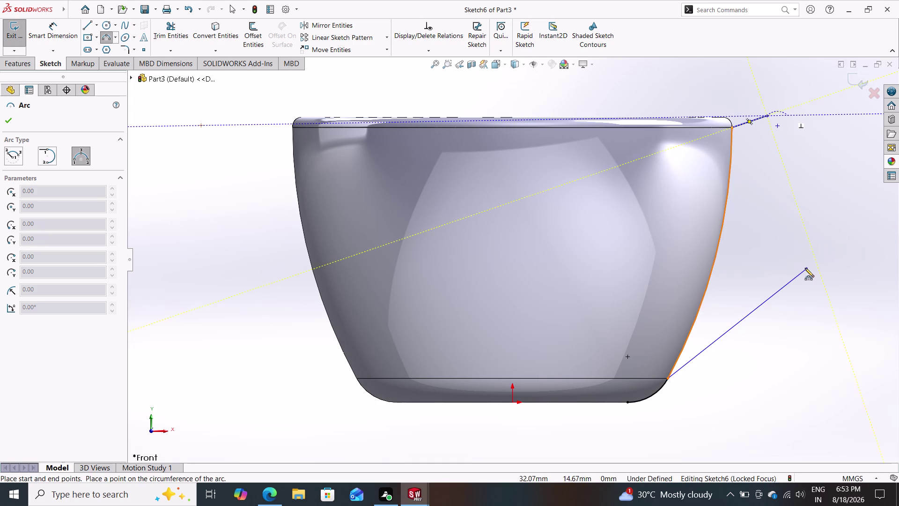
click(804, 268)
key(Escape)
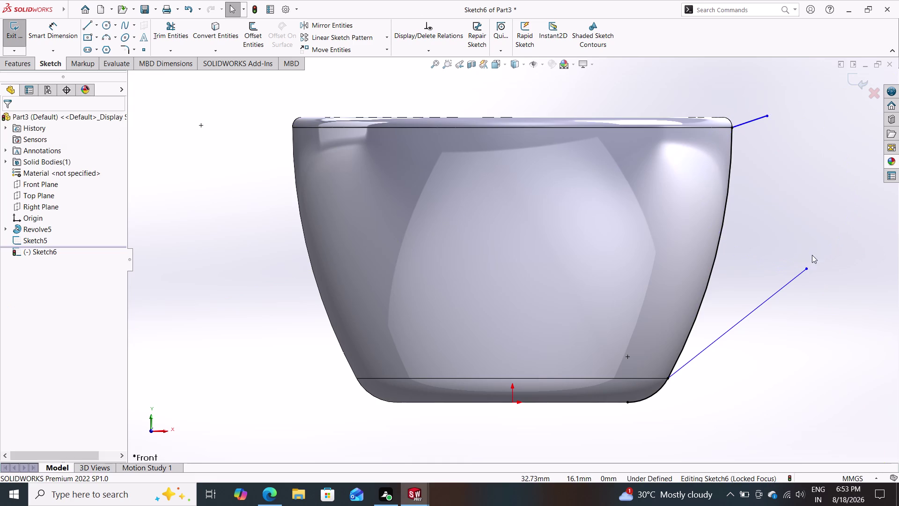
click(107, 35)
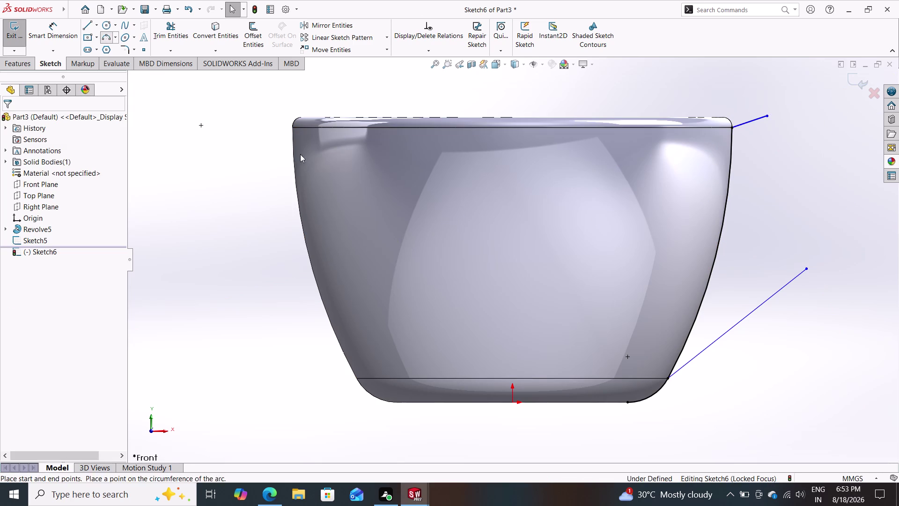
click(807, 268)
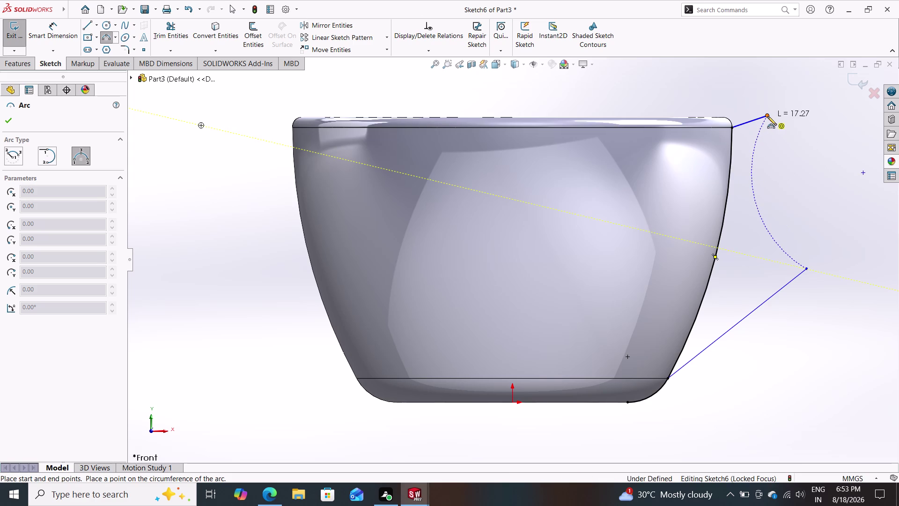
drag(768, 117, 778, 126)
click(802, 161)
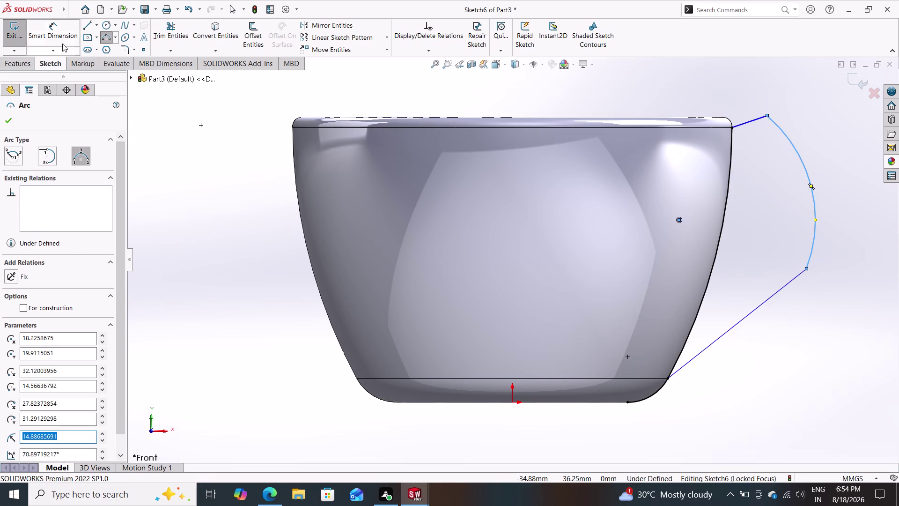
click(56, 35)
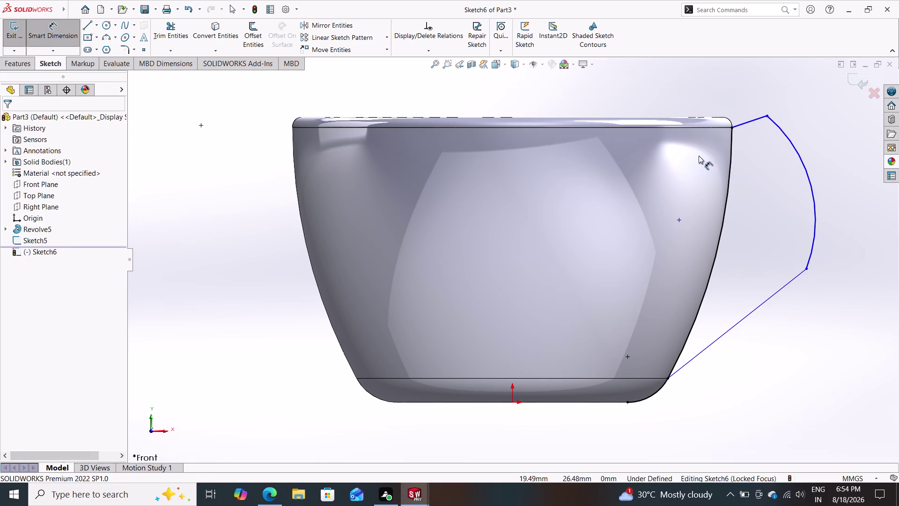
click(752, 119)
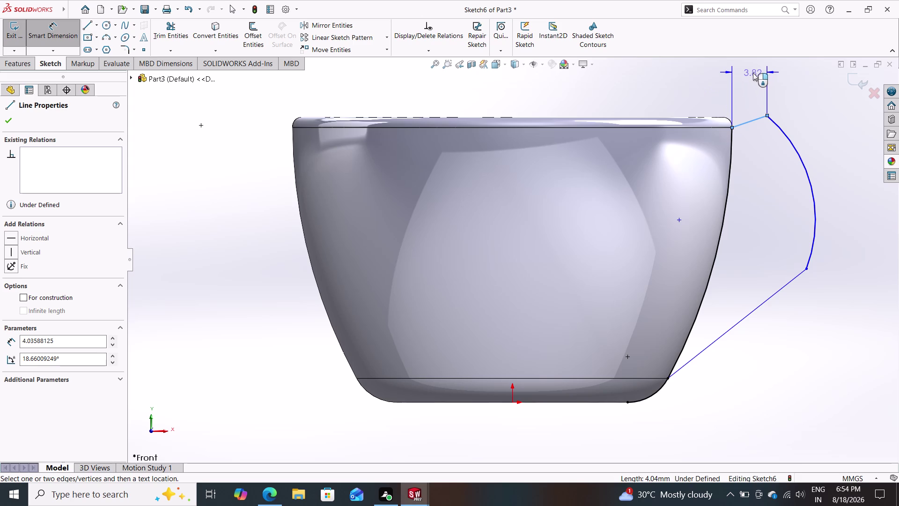
Dimension the horizontal offset from rim corner to arc's upper end as 6 mm.
key(Escape)
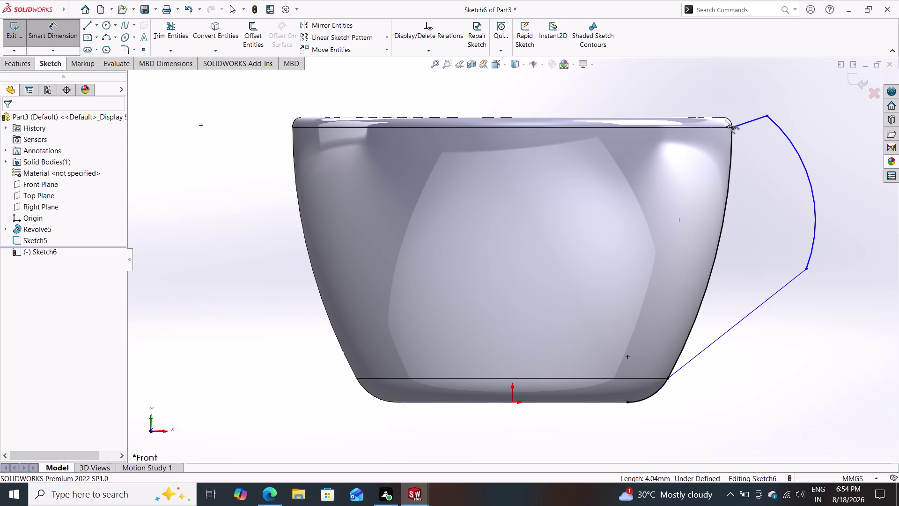
click(725, 117)
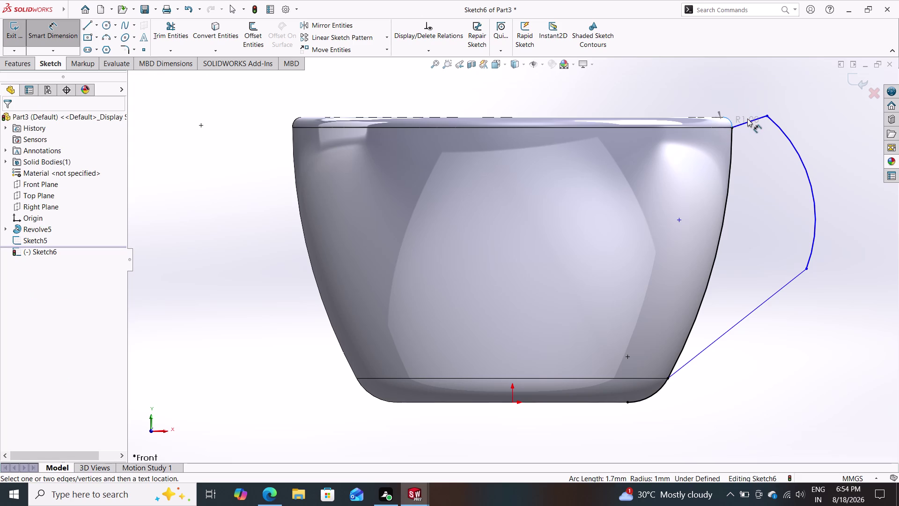
key(Escape)
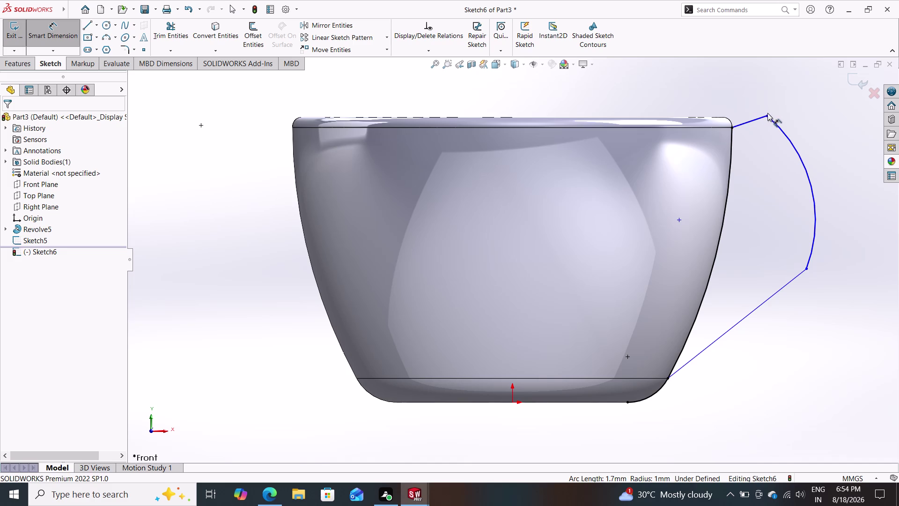
click(768, 115)
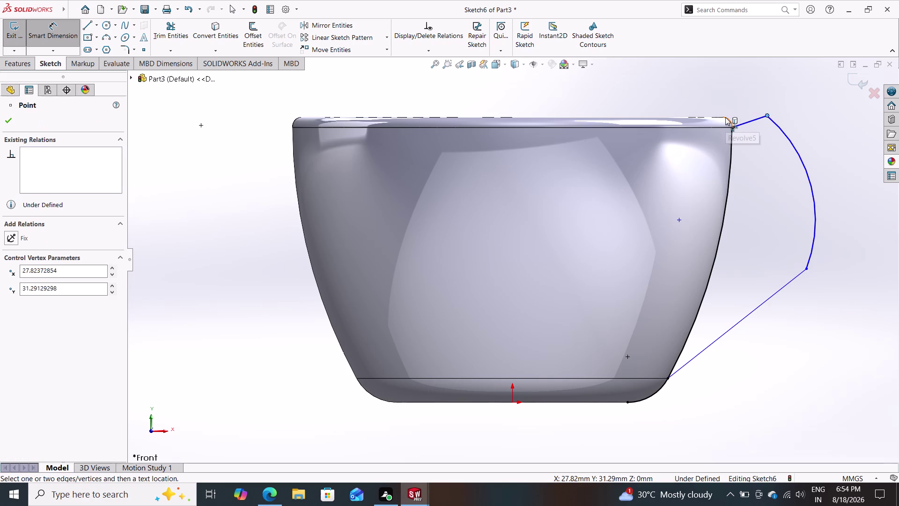
click(723, 116)
click(738, 79)
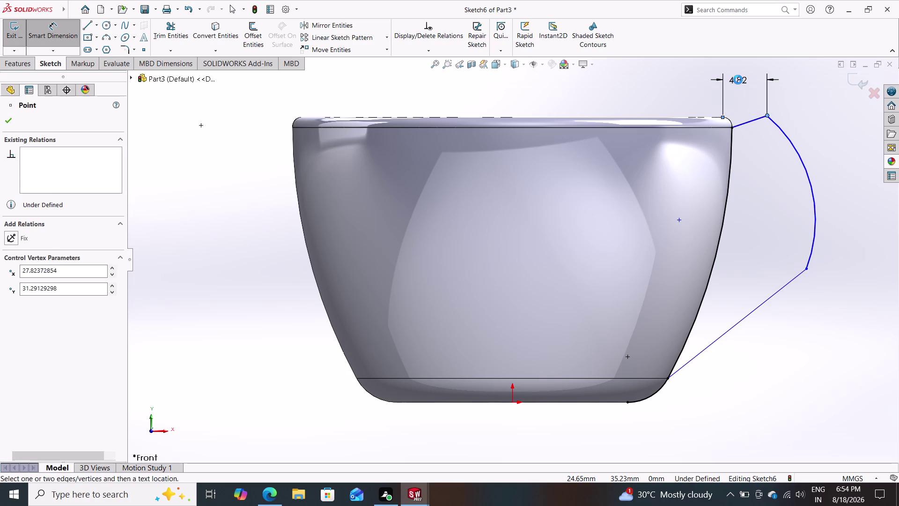
key(6)
key(Return)
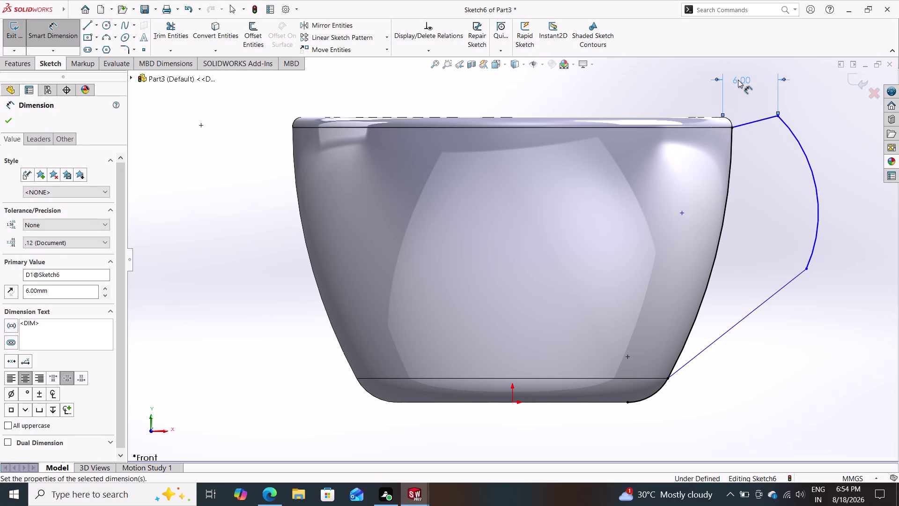
Give the handle arc radius 9 and the lower handle line length 16.
click(805, 155)
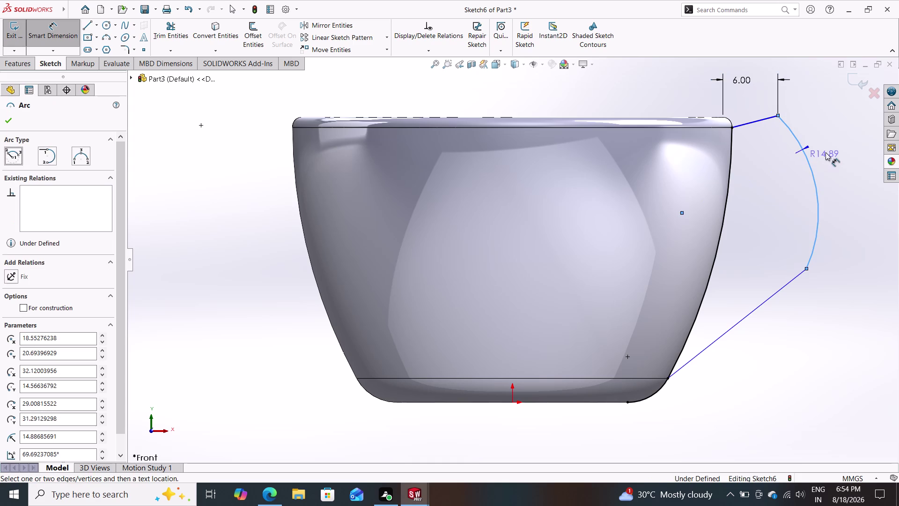
click(842, 142)
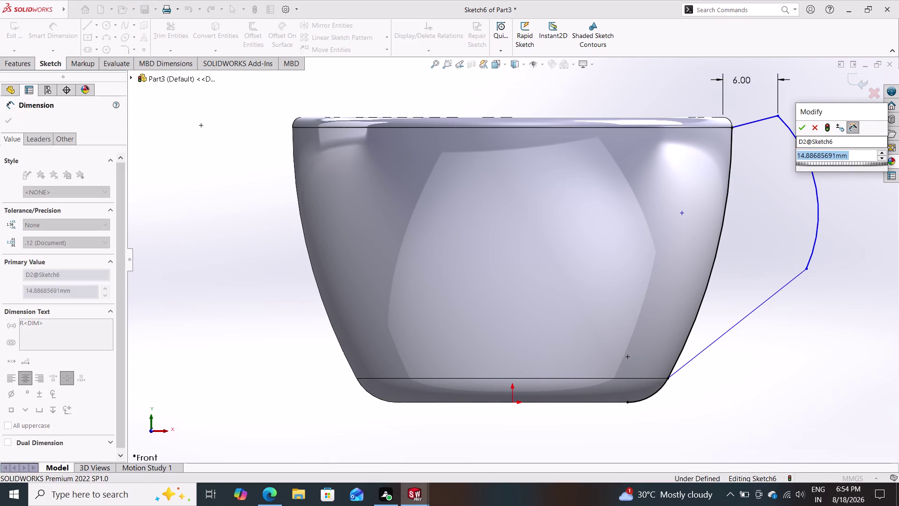
key(9)
key(Return)
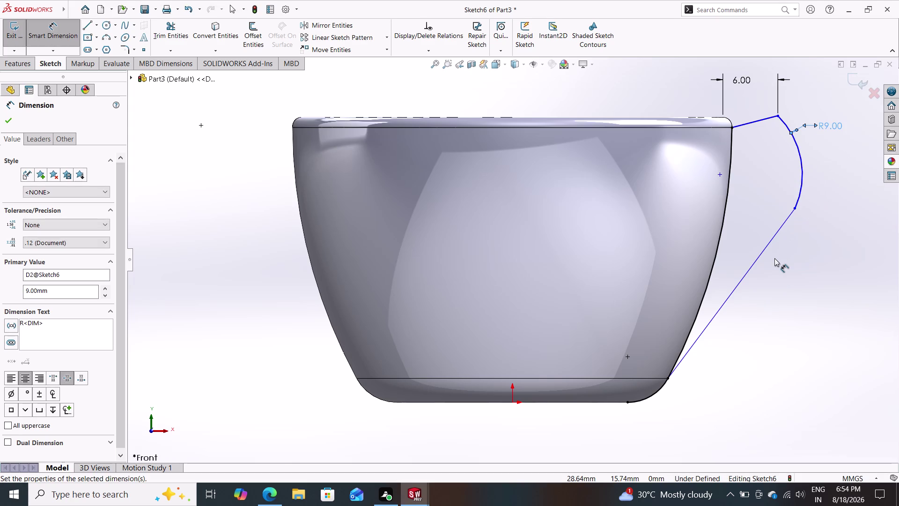
click(745, 280)
click(792, 315)
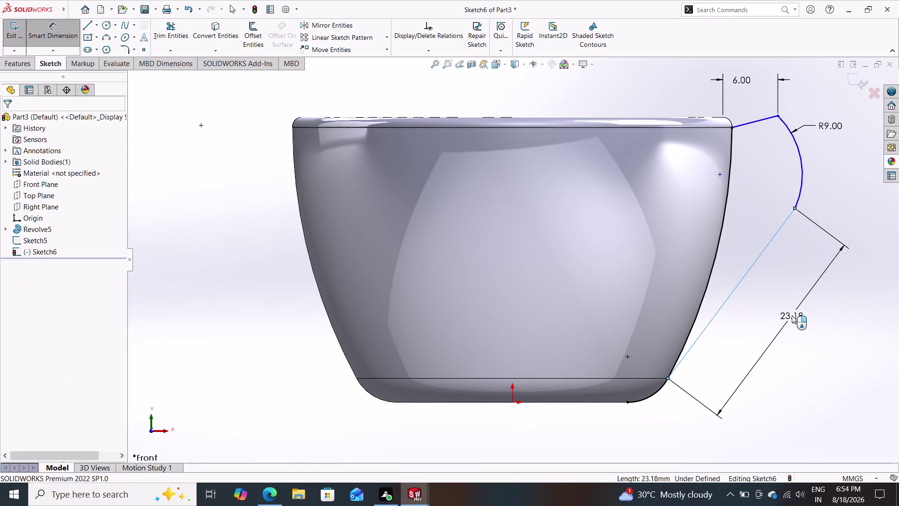
text(16)
key(Return)
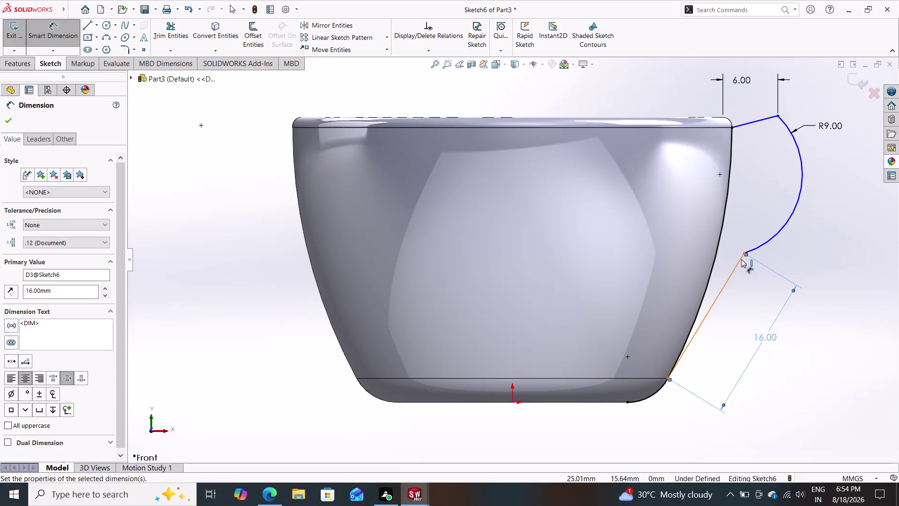
drag(744, 252, 754, 236)
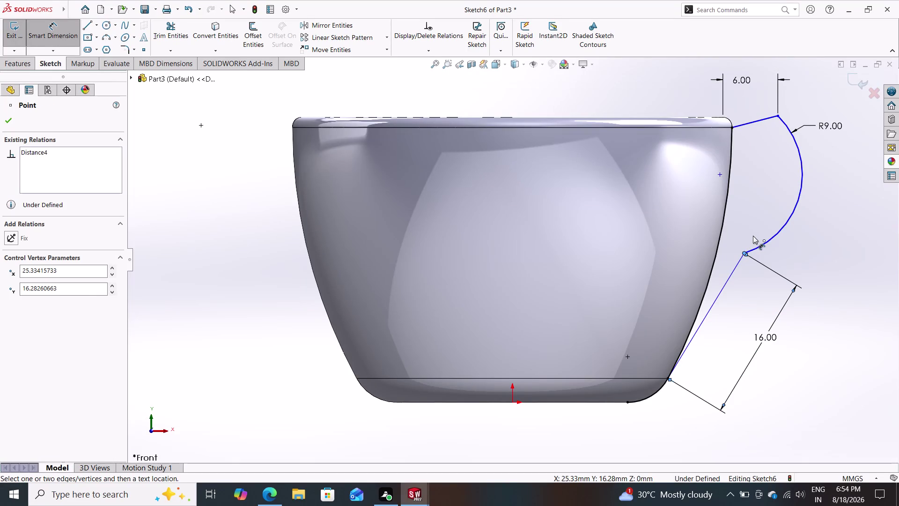
drag(754, 235, 754, 235)
key(Escape)
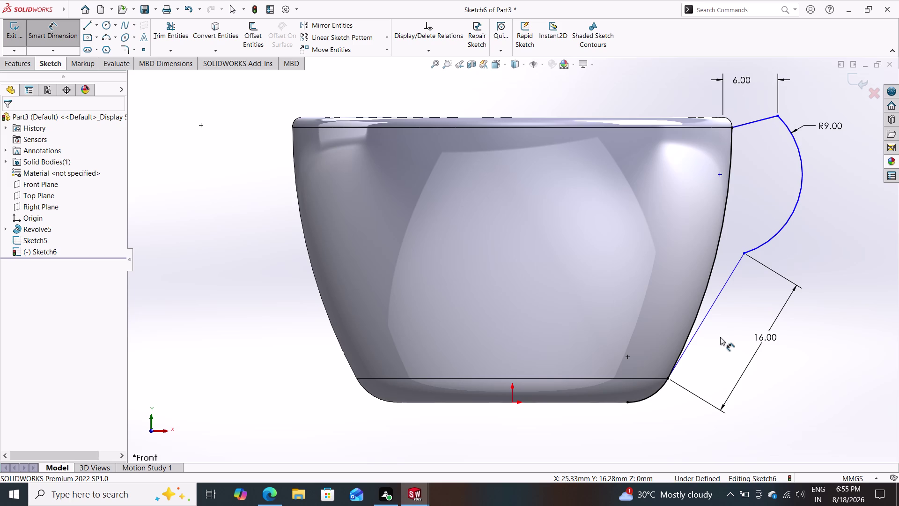
Replace the short upper handle line with a line from the arc's top end to the cup wall.
click(742, 123)
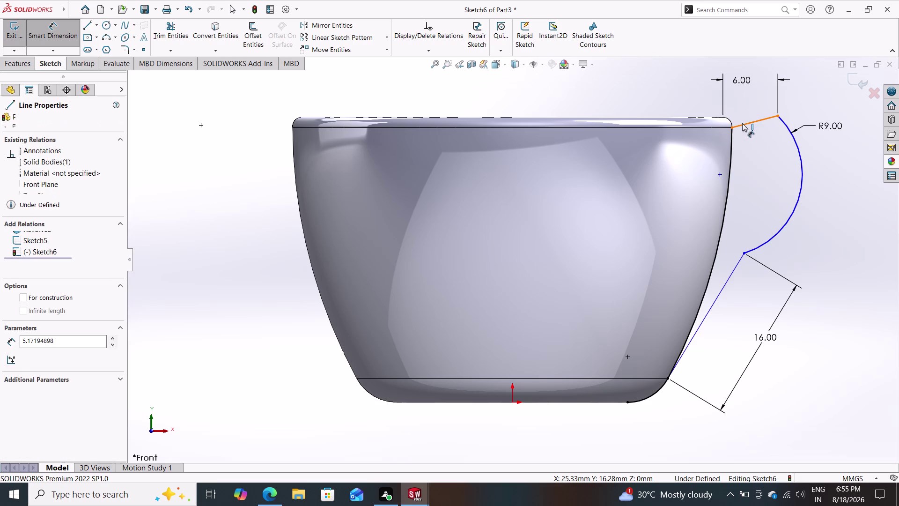
key(Delete)
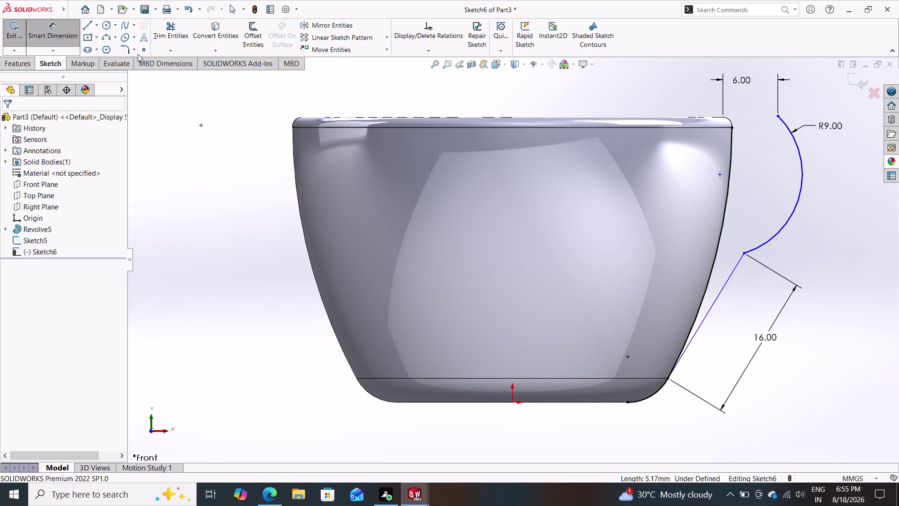
click(84, 27)
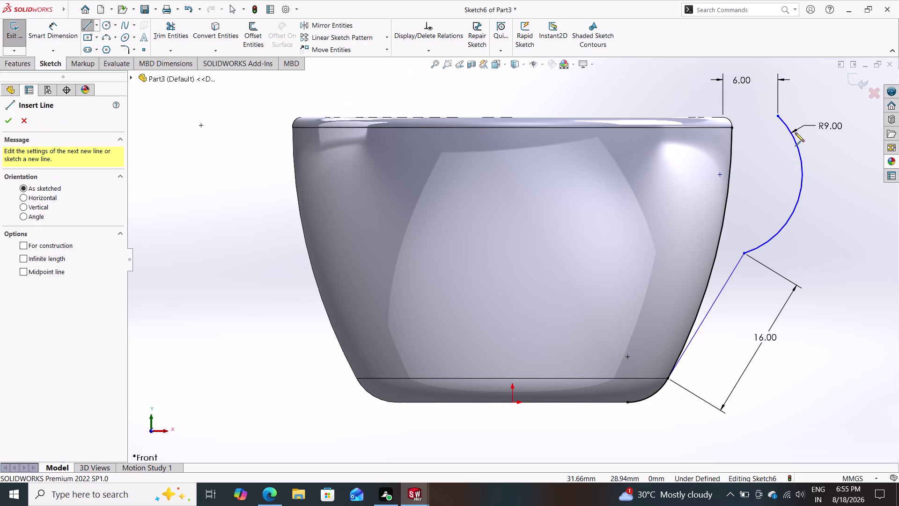
click(779, 116)
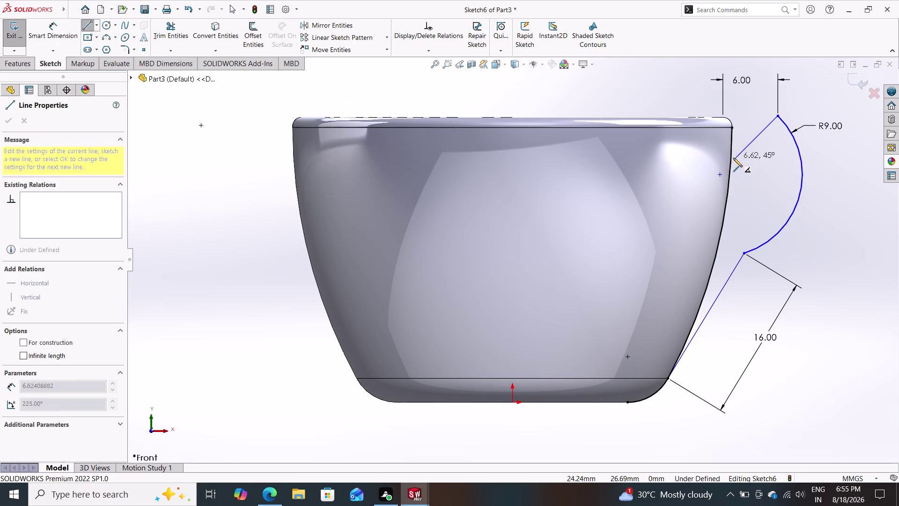
click(730, 157)
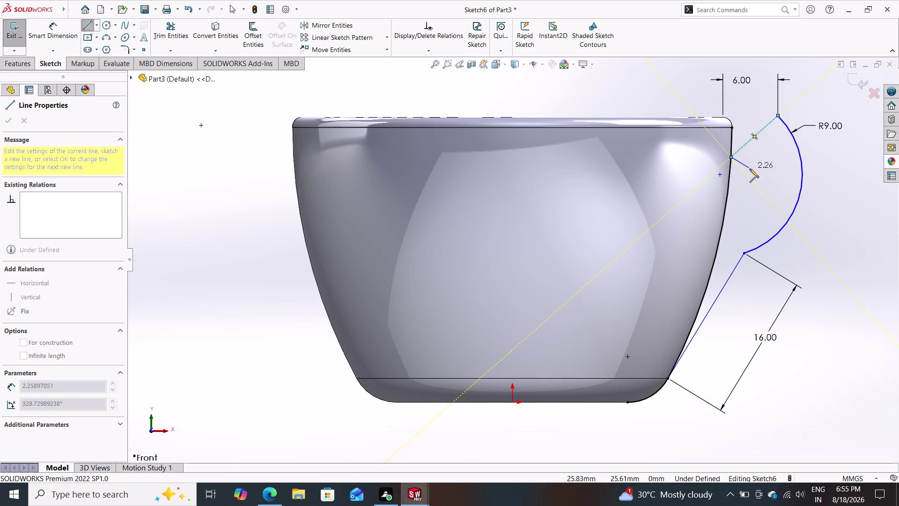
key(Escape)
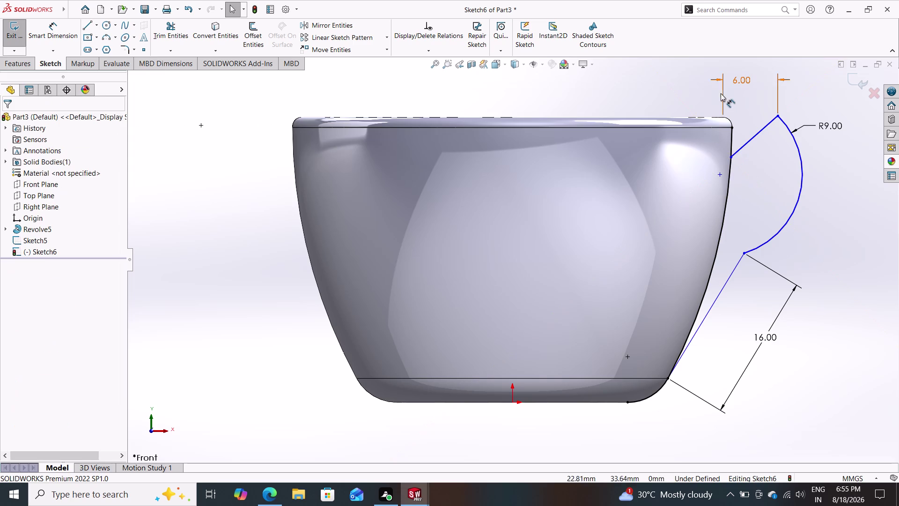
Delete the 6.00 offset dimension and redraw the upper connecting line from arc to wall.
click(722, 94)
key(Delete)
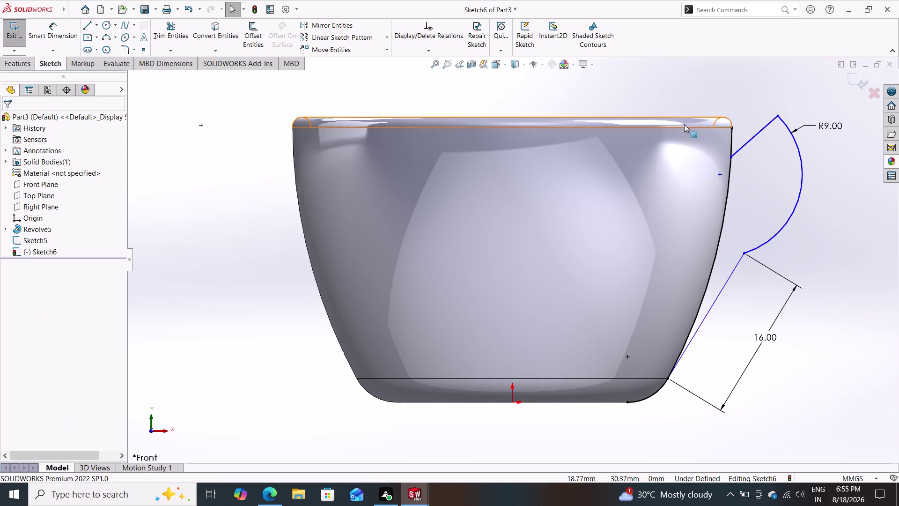
click(747, 143)
key(Delete)
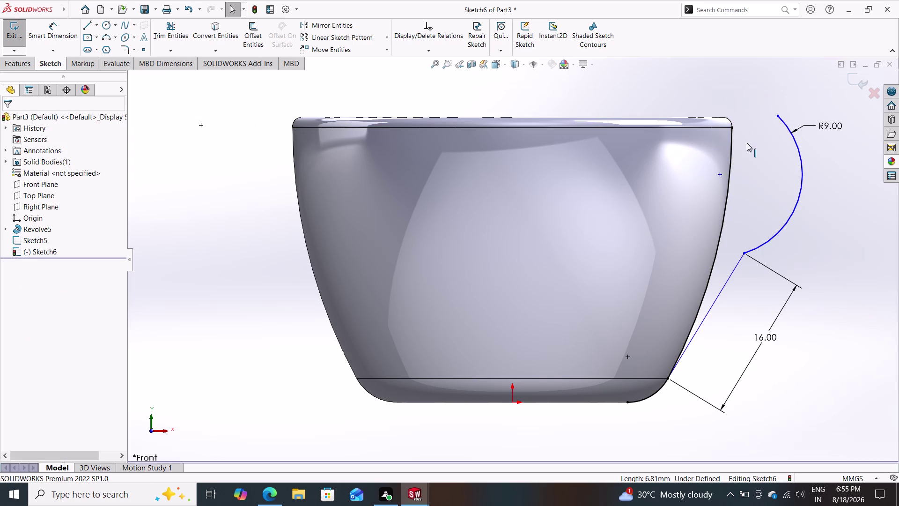
click(86, 24)
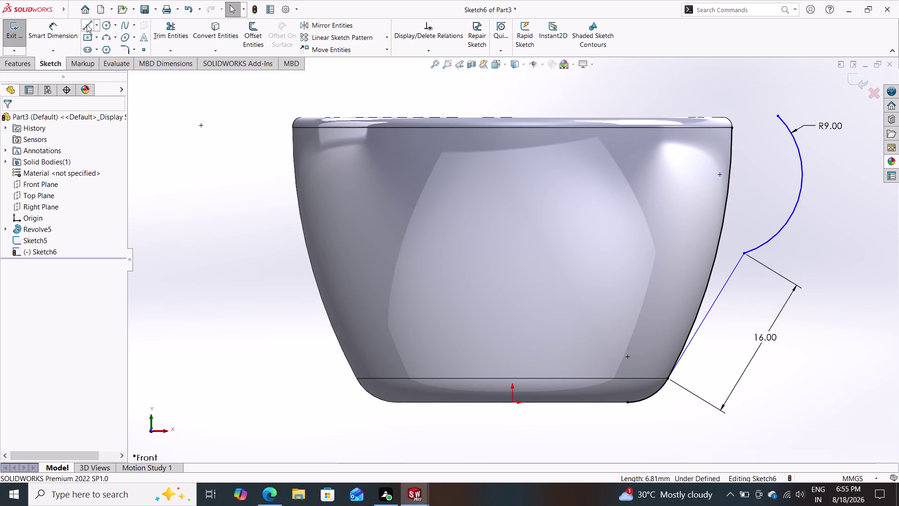
click(780, 114)
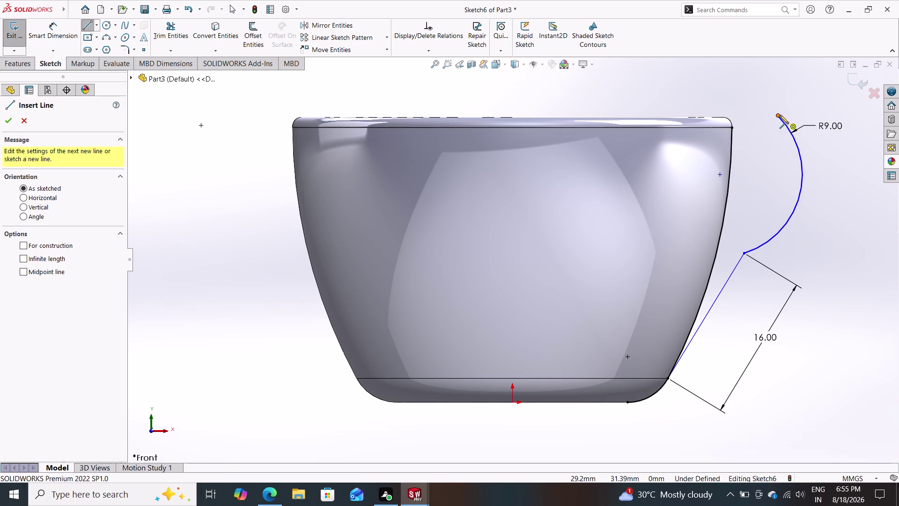
click(733, 142)
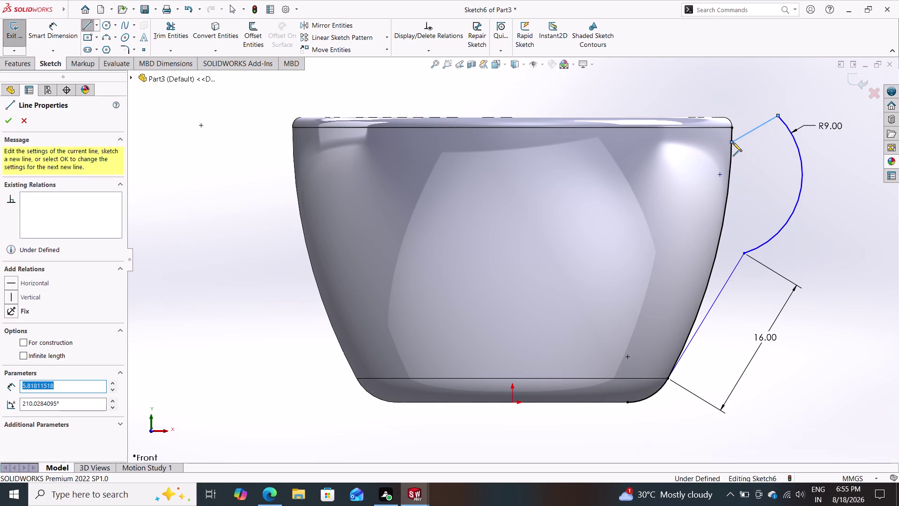
key(Escape)
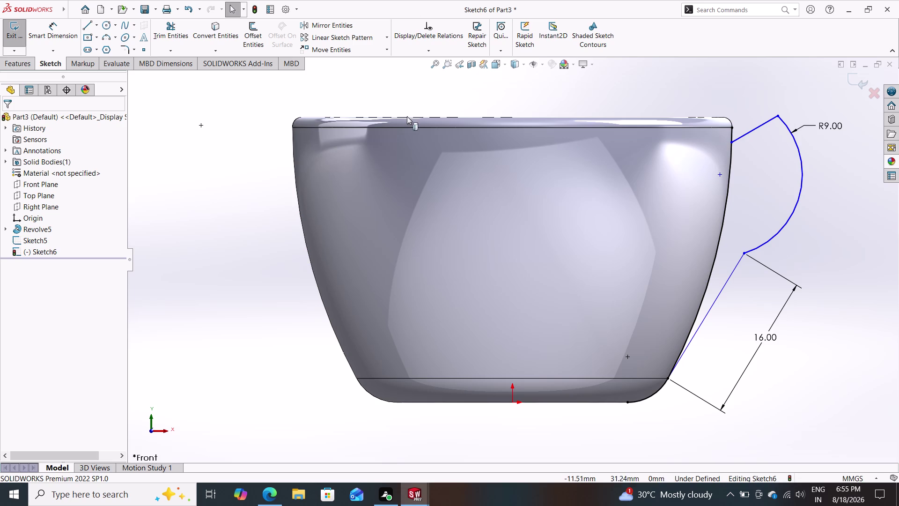
drag(56, 26, 128, 26)
click(60, 34)
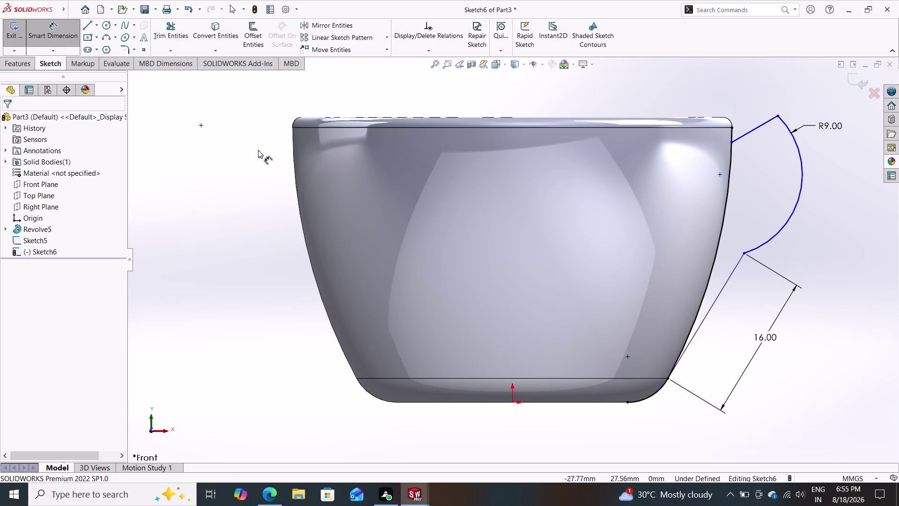
Dimension the horizontal reach from cup wall corner to arc end as 6.
click(780, 115)
click(723, 117)
click(752, 86)
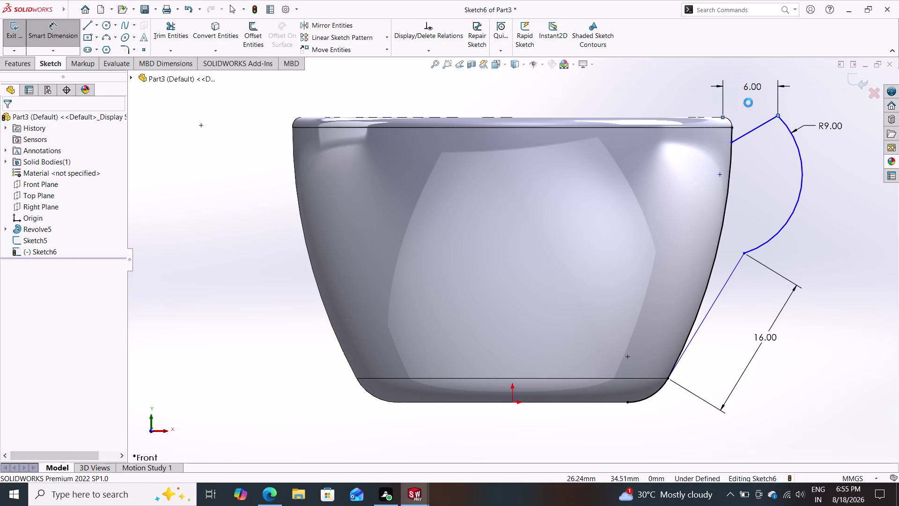
click(713, 73)
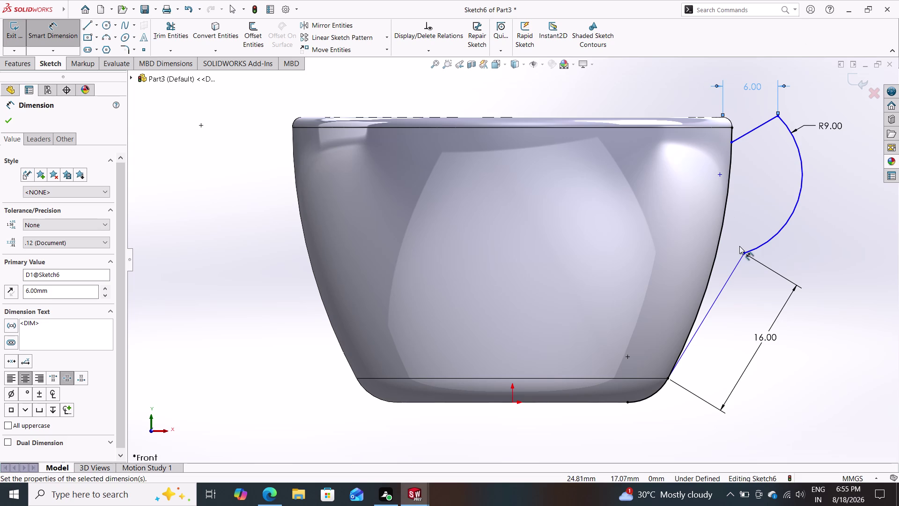
Delete the lower handle line and its leftover 16 dimension.
click(725, 288)
key(Delete)
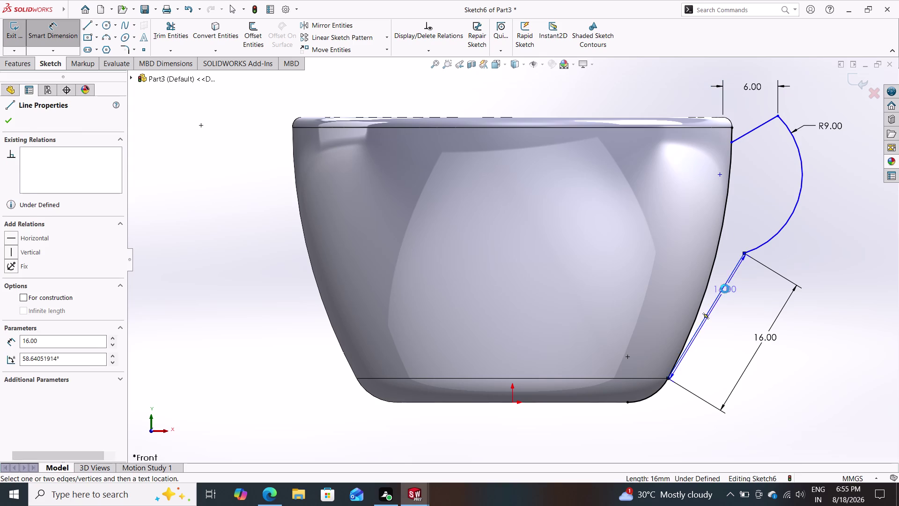
click(785, 278)
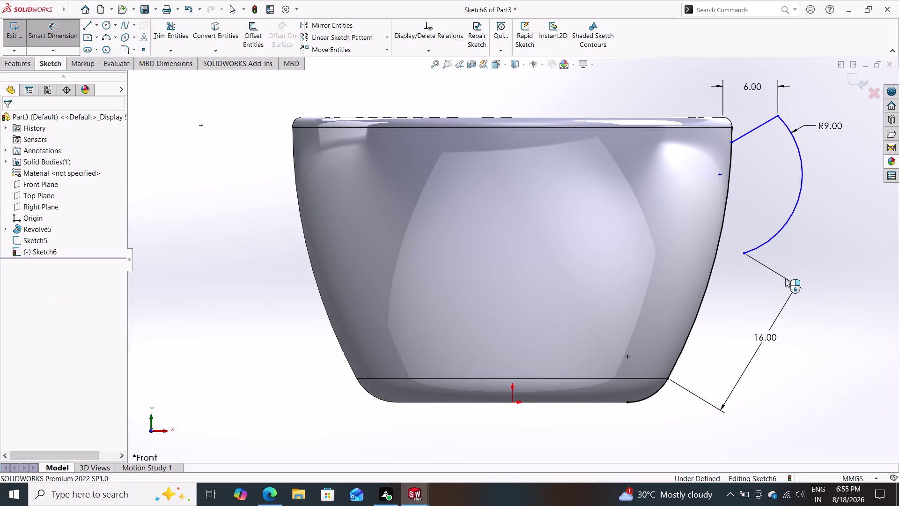
click(762, 340)
key(Delete)
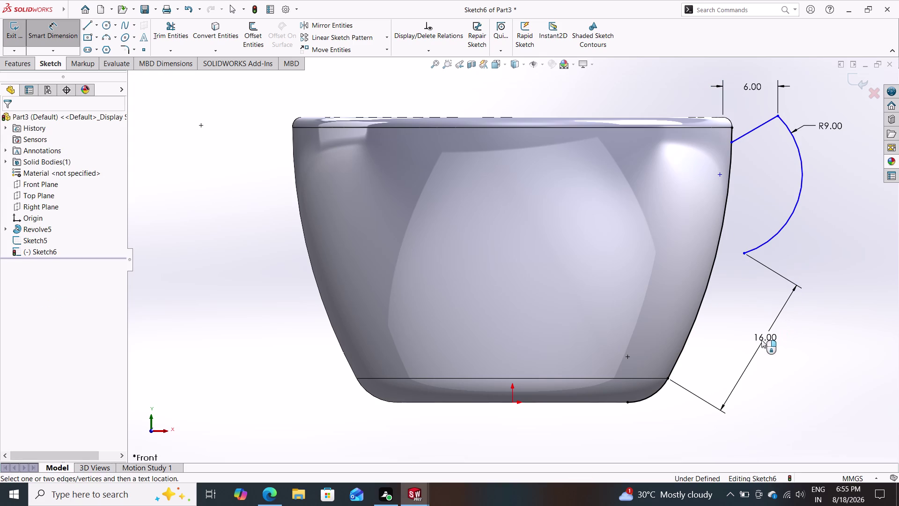
double_click(764, 334)
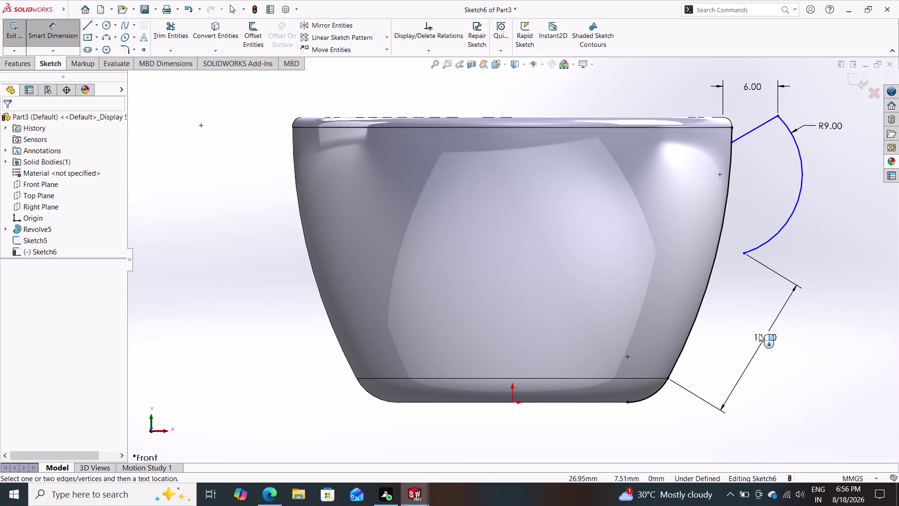
key(Escape)
click(766, 336)
key(Delete)
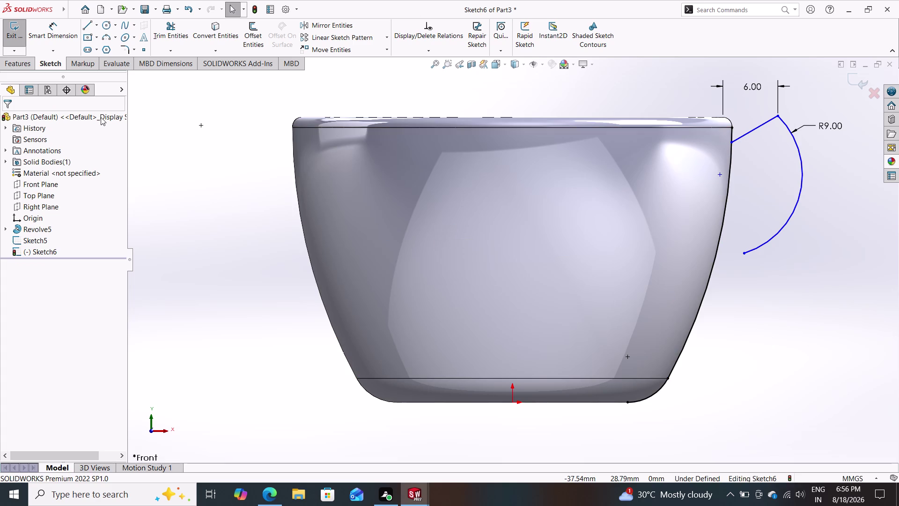
click(89, 24)
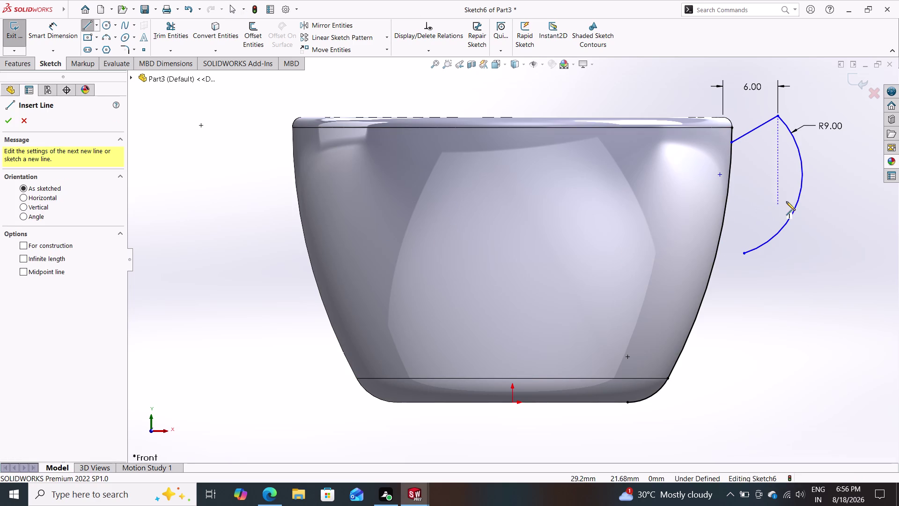
Draw a new lower handle line from the R9 arc to the cup wall and dimension it 16 mm.
click(797, 205)
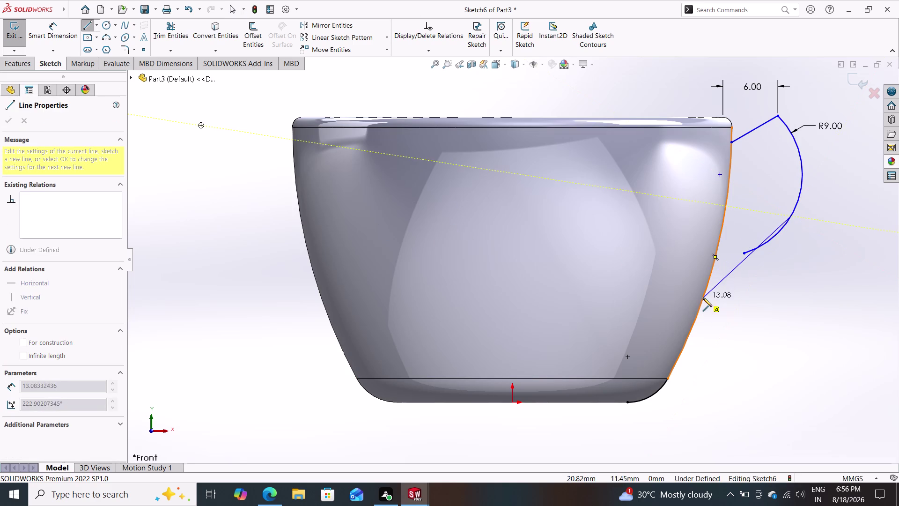
click(695, 328)
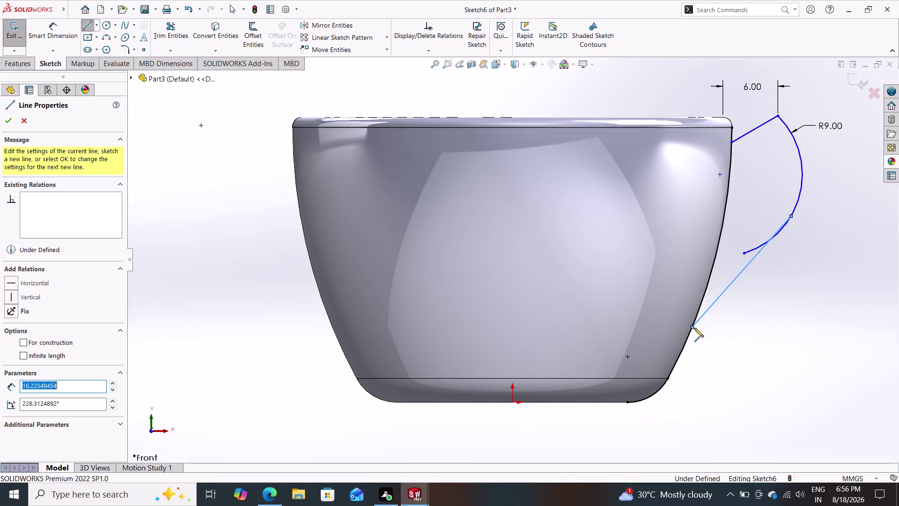
key(Escape)
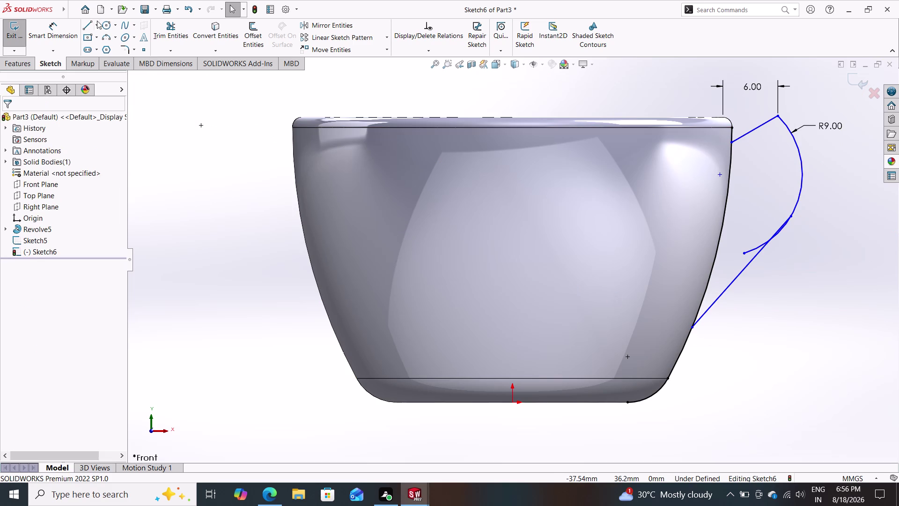
click(55, 26)
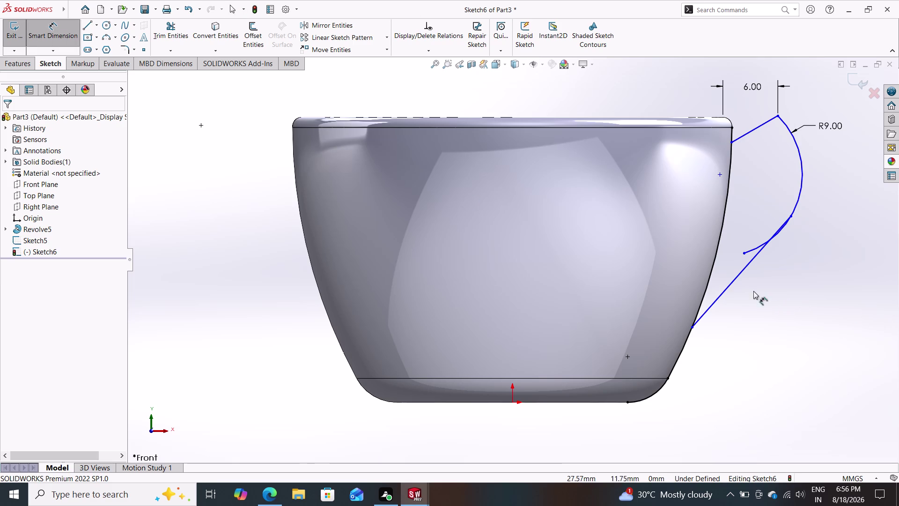
click(731, 282)
click(764, 318)
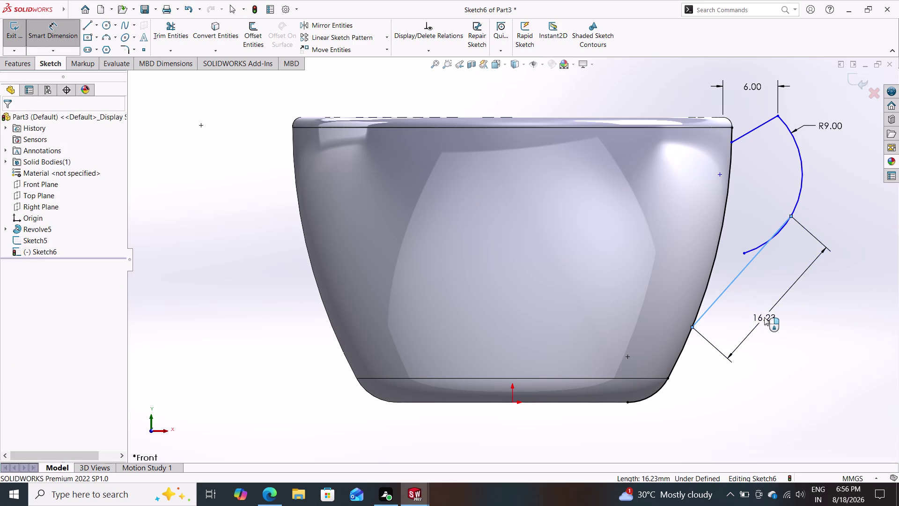
text(16)
key(Return)
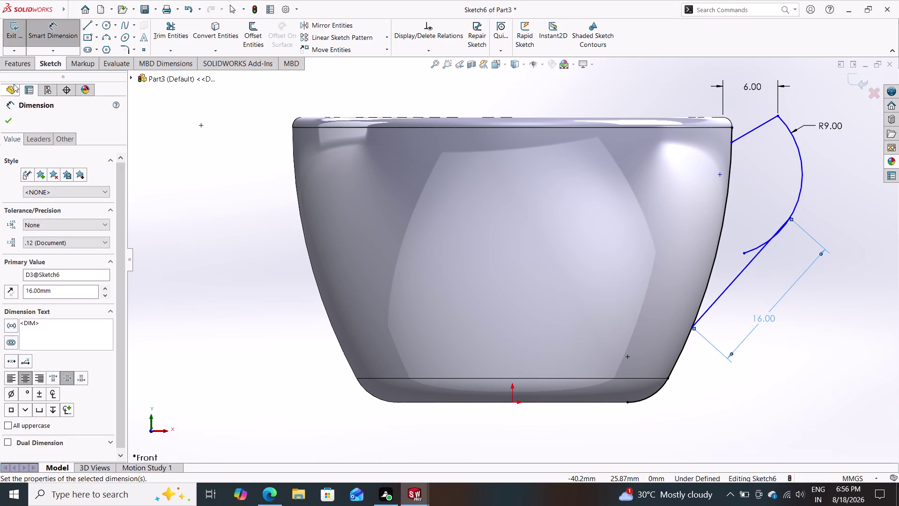
click(9, 114)
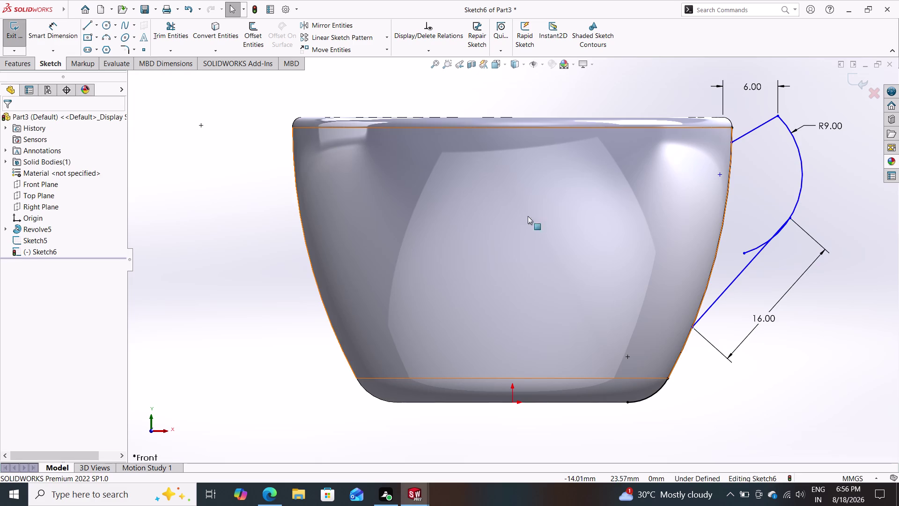
Power-trim the short R9 arc piece sticking out past the 16 mm line.
scroll(down, 3)
scroll(down, 3)
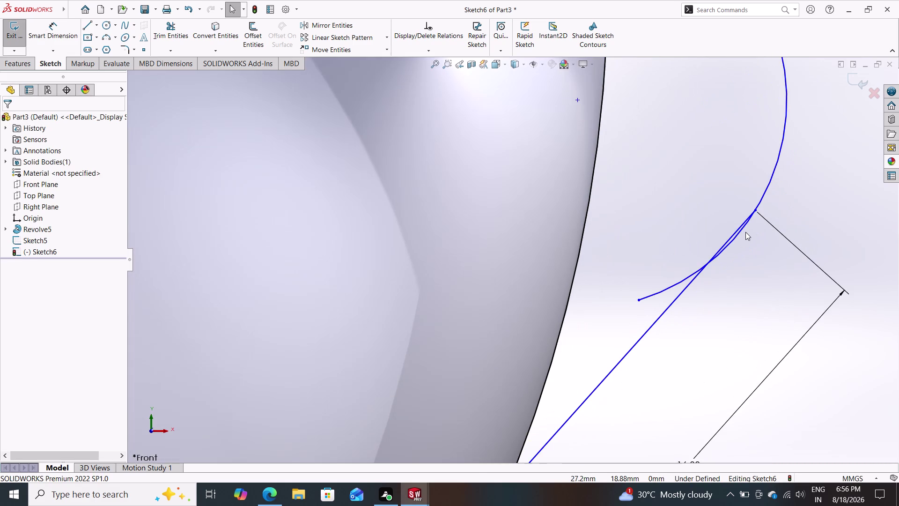
scroll(down, 3)
click(168, 29)
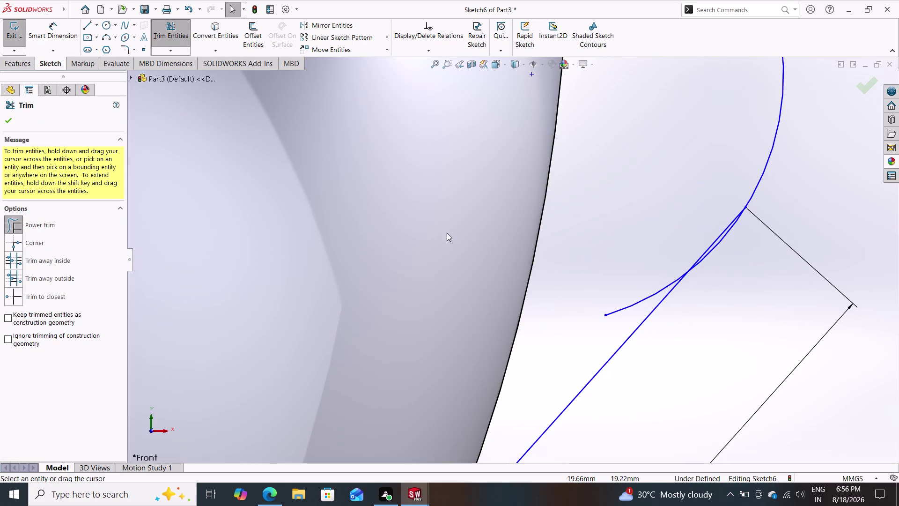
drag(626, 250, 624, 302)
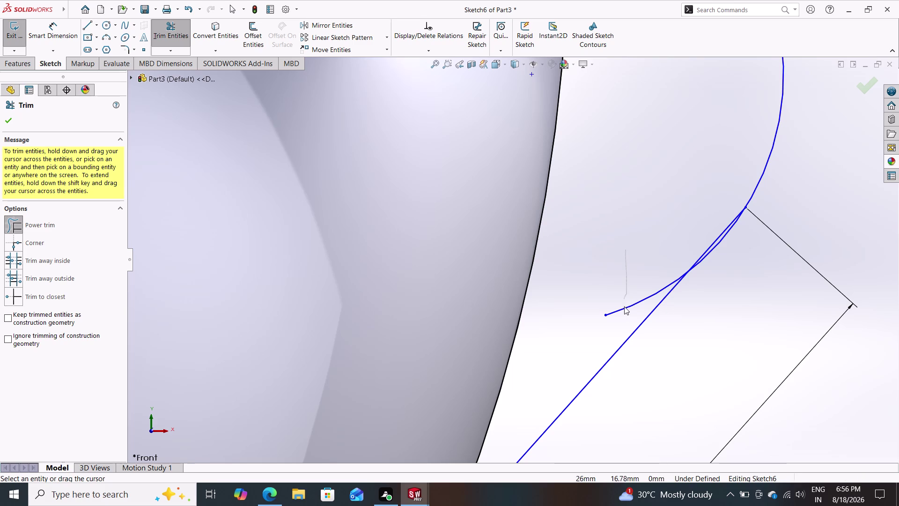
drag(624, 302, 619, 313)
drag(718, 271, 716, 259)
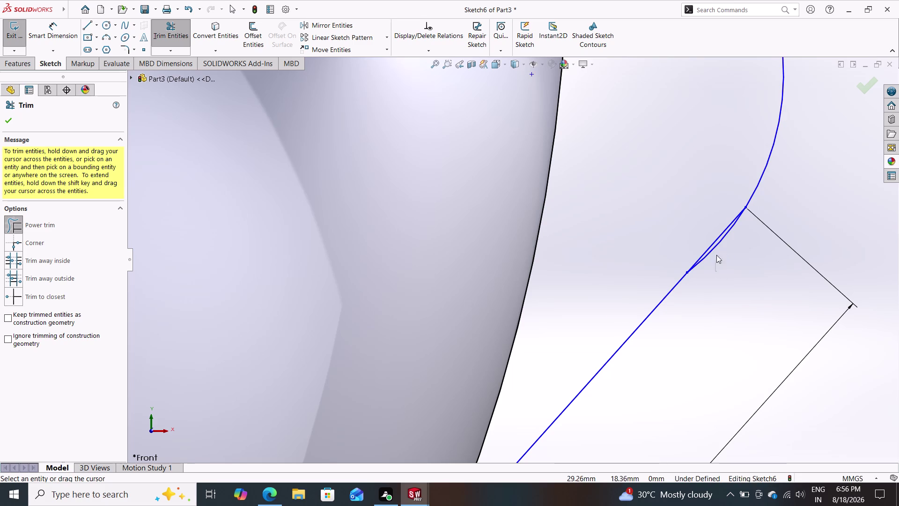
drag(715, 259, 721, 239)
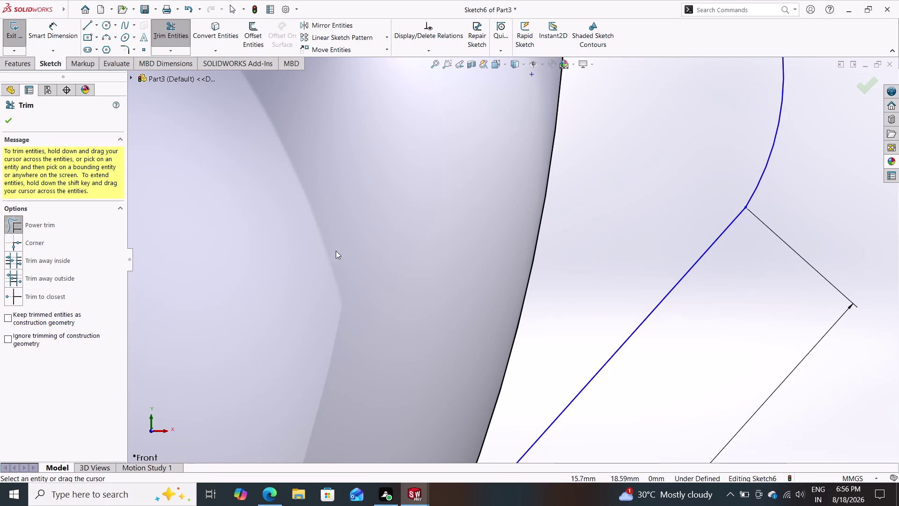
click(14, 120)
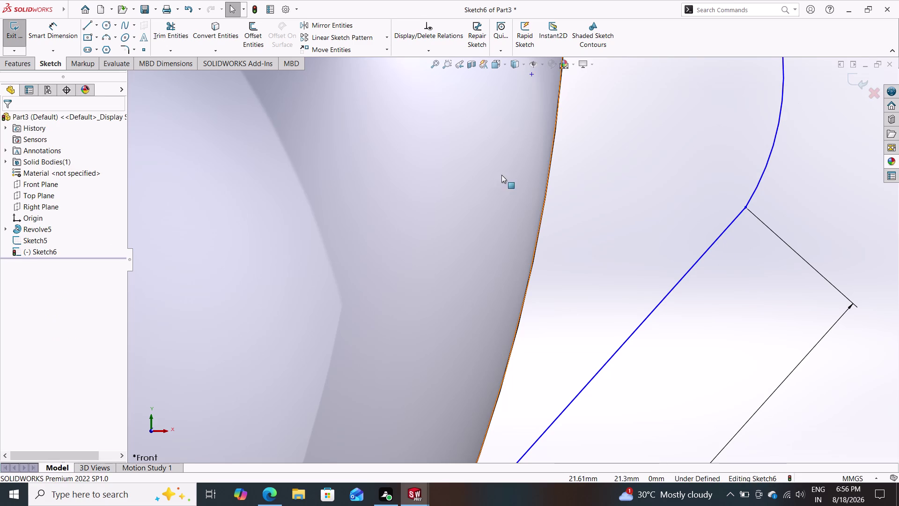
scroll(down, 3)
scroll(up, 3)
scroll(up, 3)
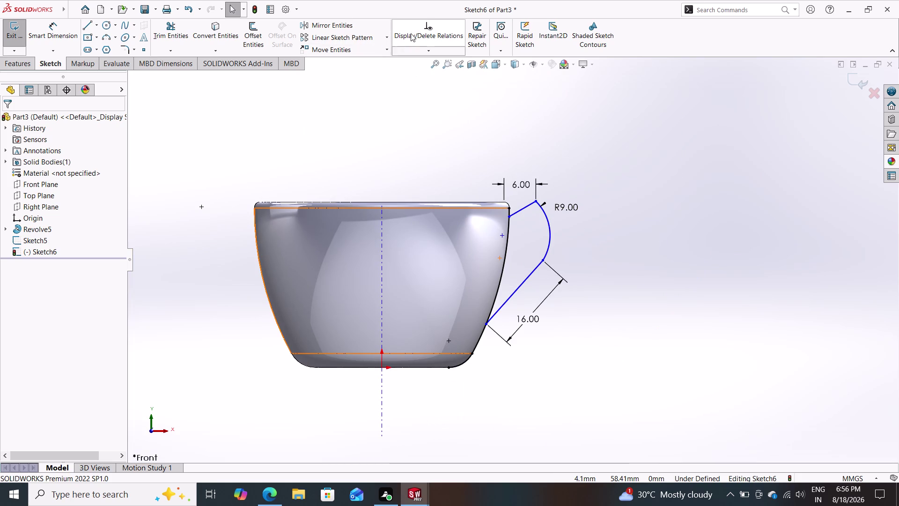
click(249, 25)
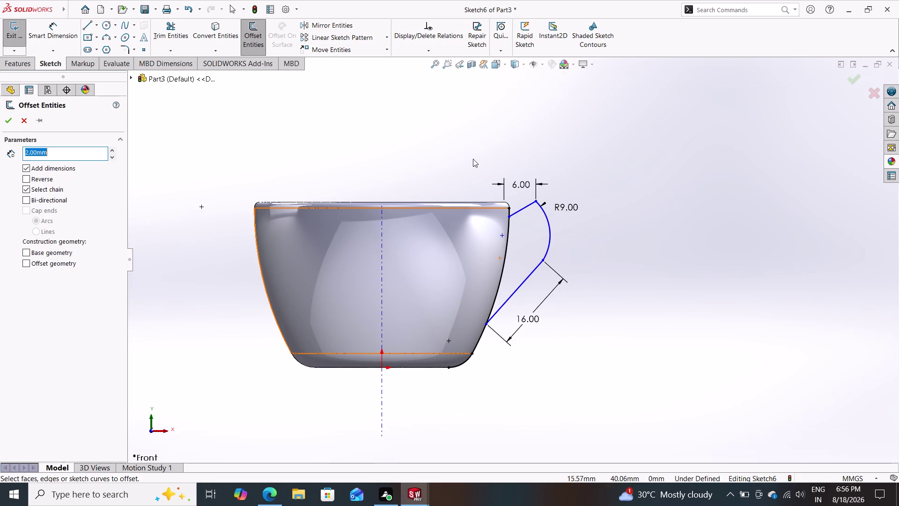
Offset the handle outline chain 2 mm inward with Reverse, undoing a stray deletion afterward.
drag(581, 177, 522, 260)
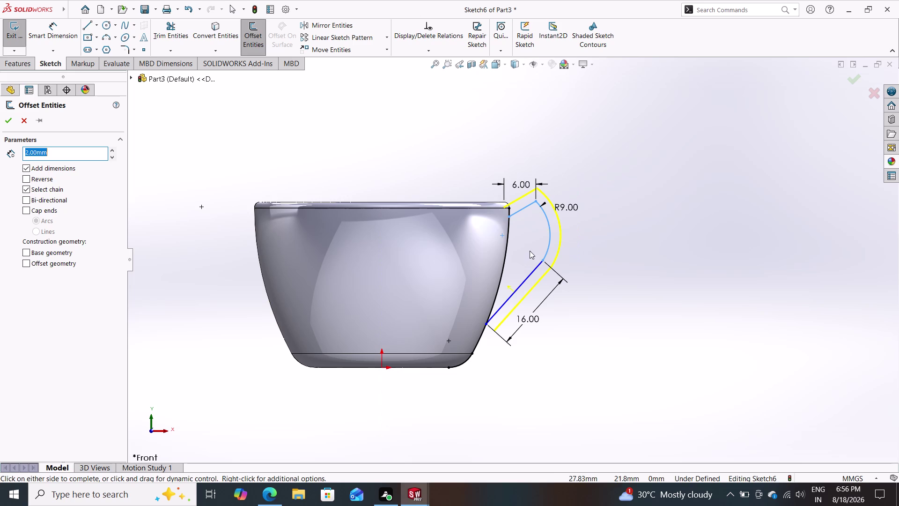
click(41, 180)
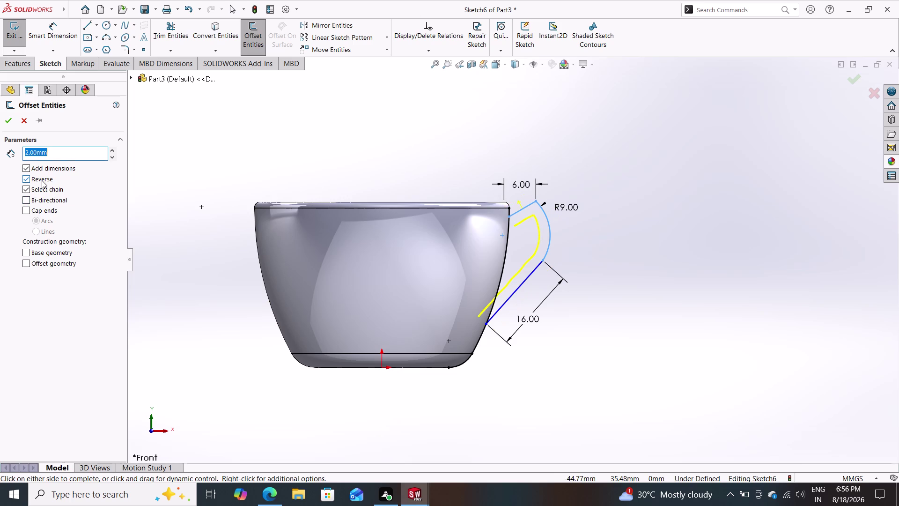
click(11, 119)
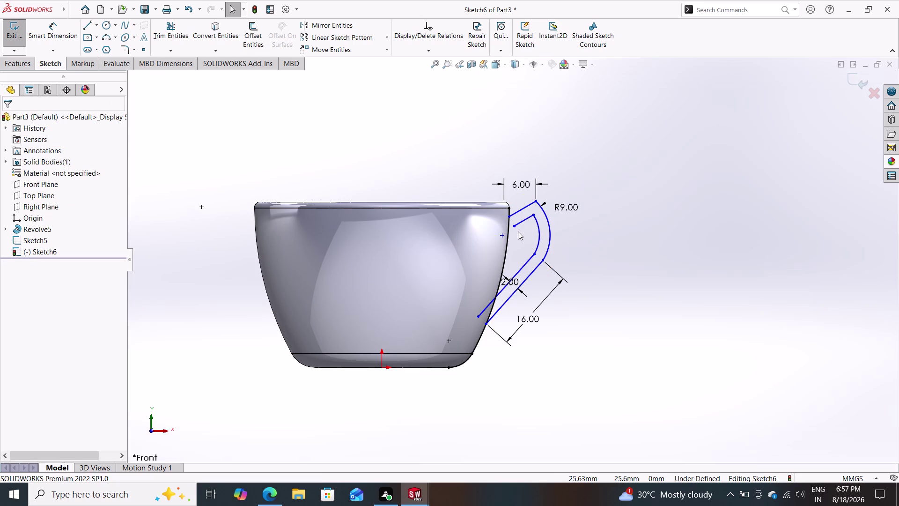
click(521, 220)
key(Delete)
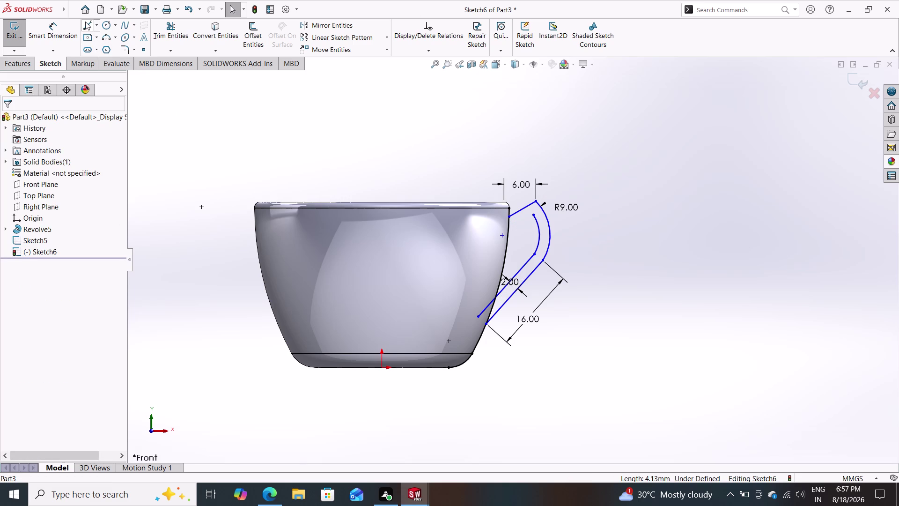
key(ctrl+z)
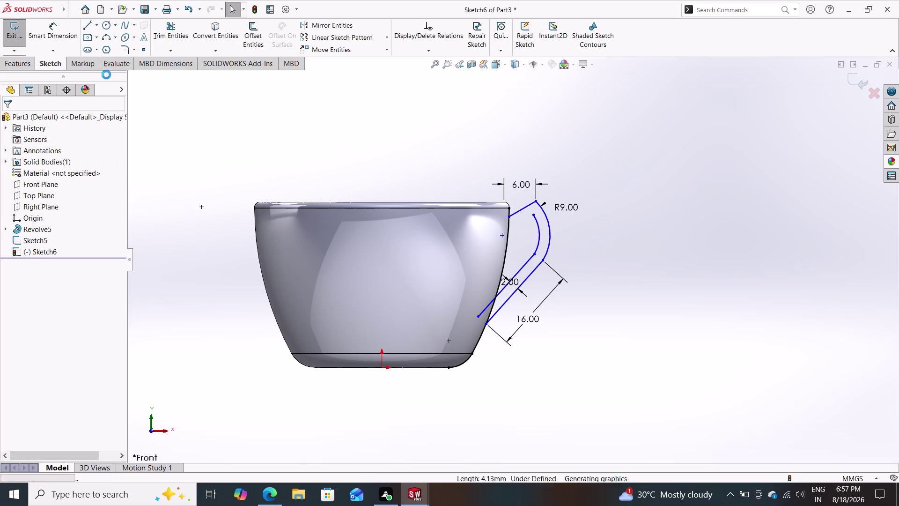
scroll(down, 3)
drag(504, 223, 490, 231)
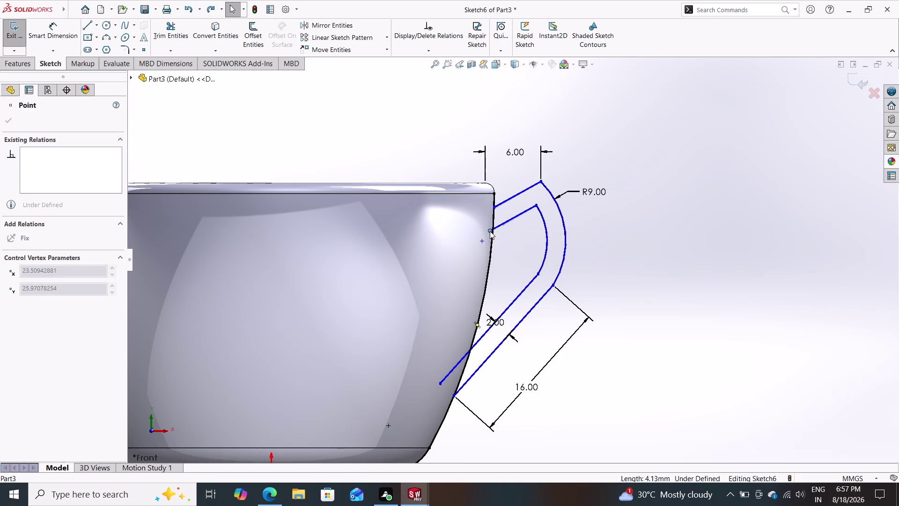
Reopen Trim Entities and power-trim across several handle segments near the cup wall.
drag(490, 231, 492, 231)
key(Escape)
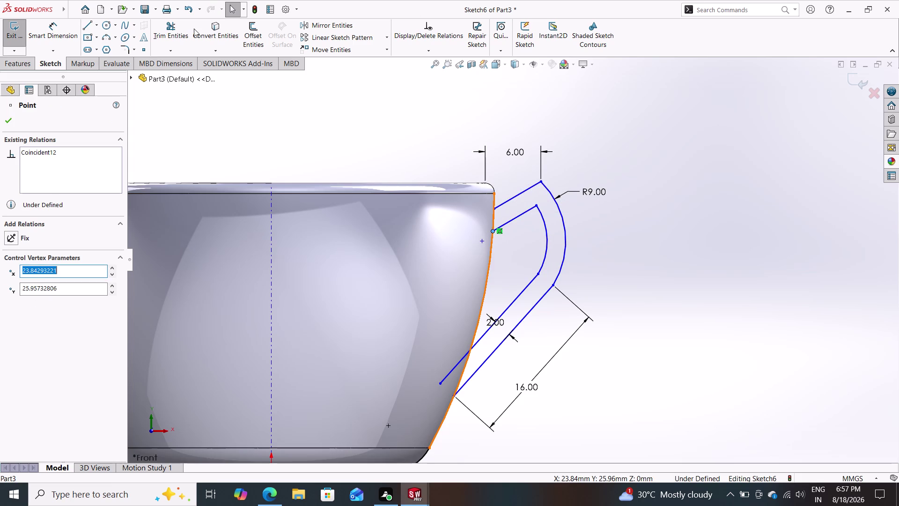
click(171, 30)
drag(429, 342, 451, 374)
drag(418, 405, 422, 406)
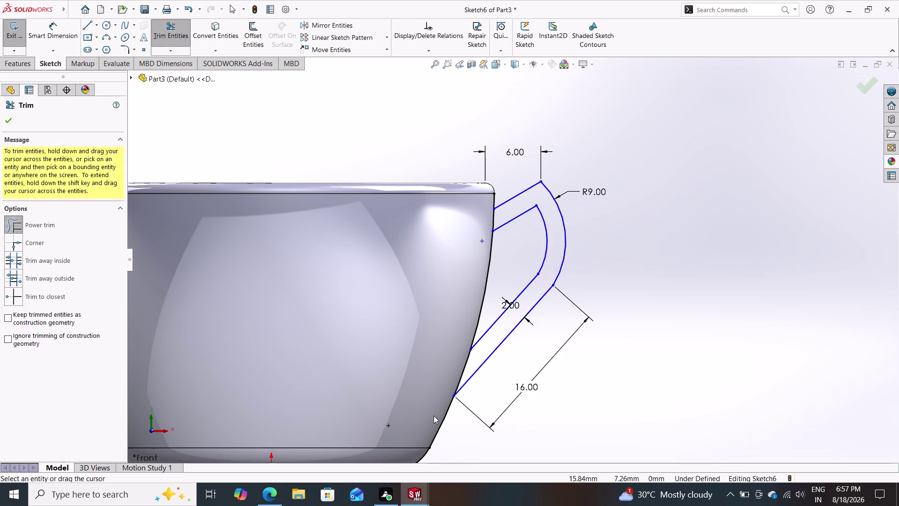
drag(423, 406, 450, 436)
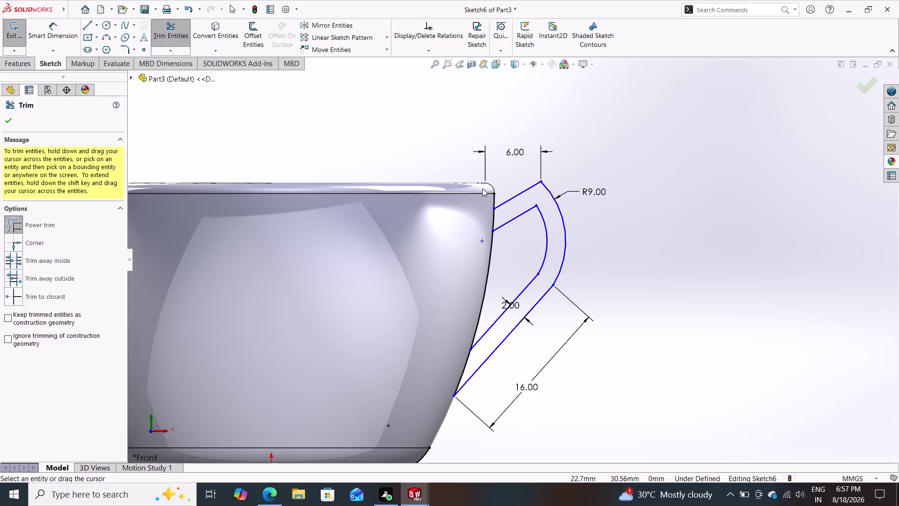
drag(480, 203, 500, 193)
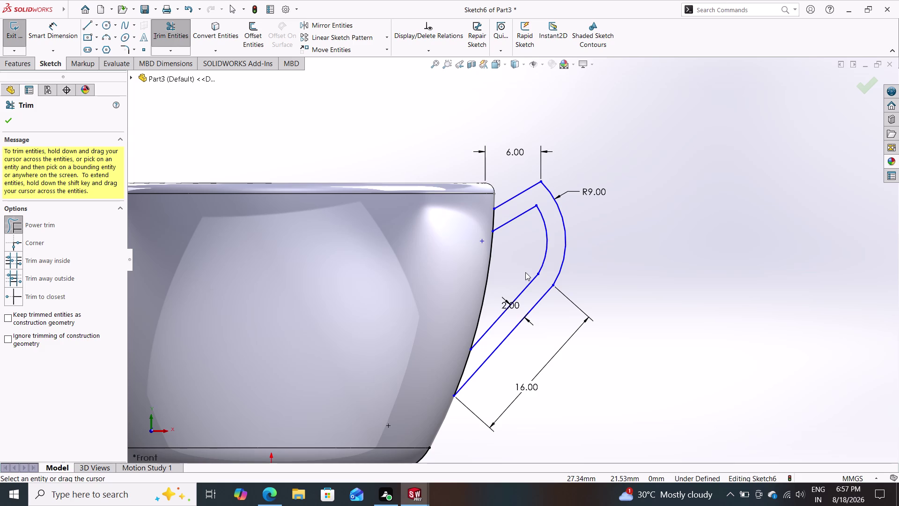
Shorten the lower connecting line and extend the inner arc over the rim.
drag(537, 205, 537, 204)
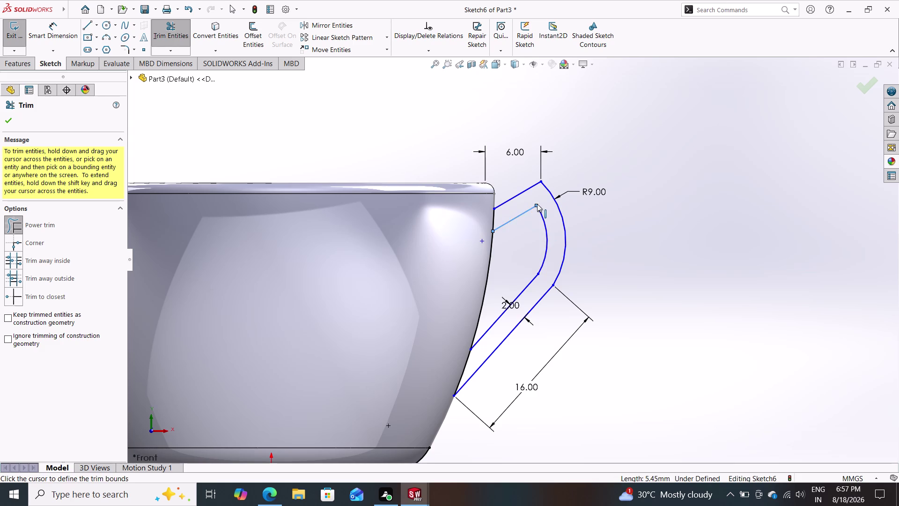
drag(538, 205, 499, 209)
drag(537, 206, 477, 230)
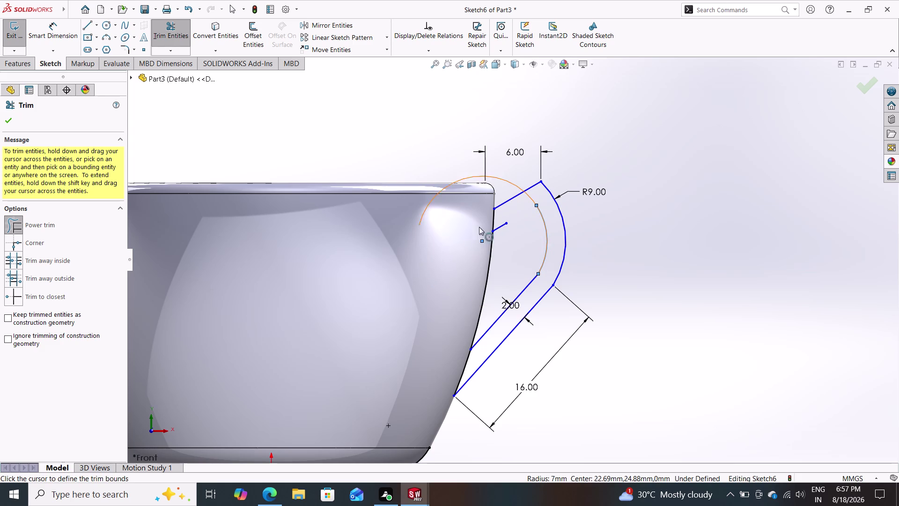
drag(477, 230, 463, 218)
drag(463, 219, 452, 224)
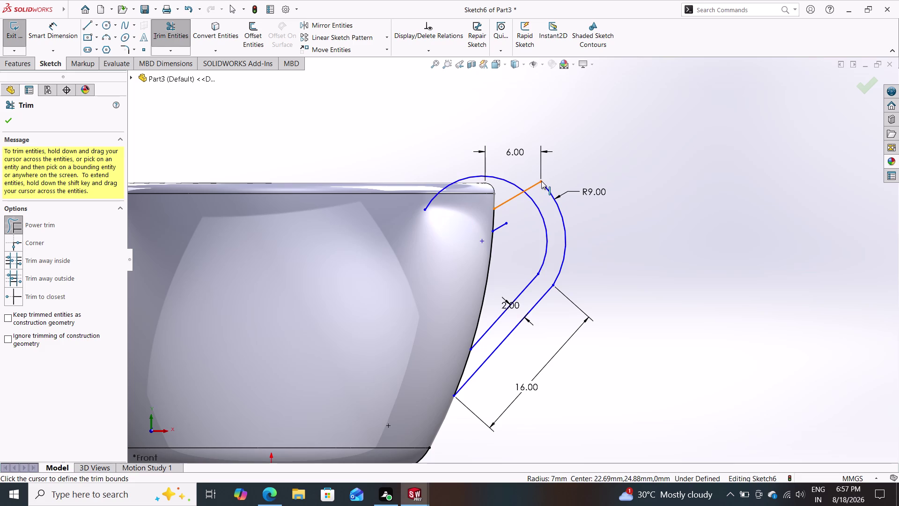
Shorten the upper connecting line and extend the outer arc over the rim.
drag(542, 181, 522, 169)
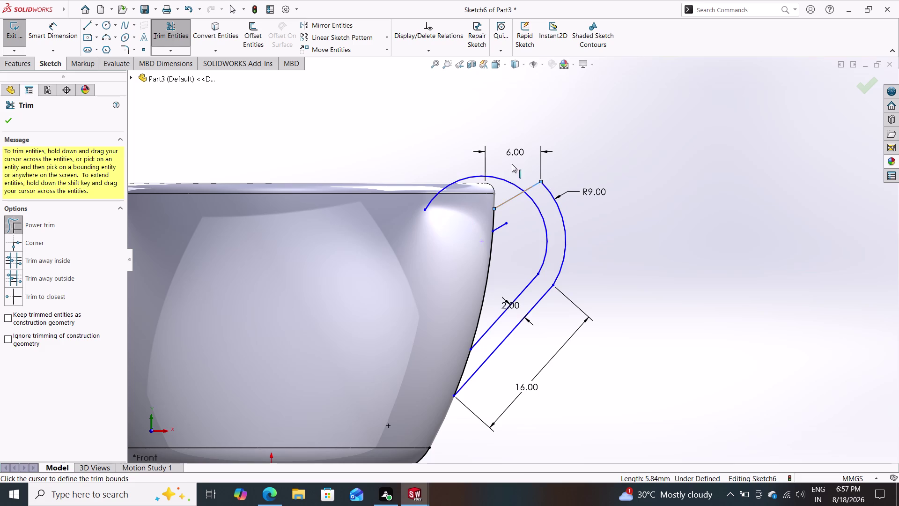
drag(522, 169, 480, 163)
drag(541, 181, 470, 201)
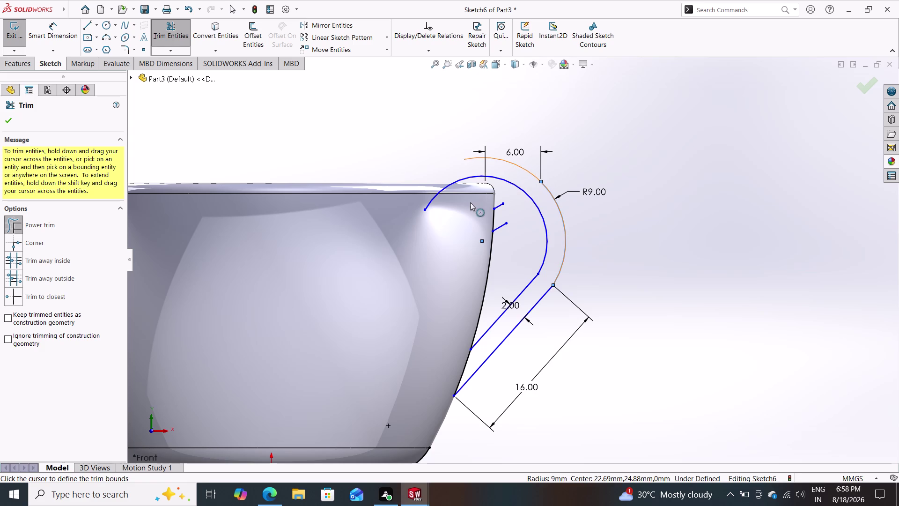
drag(471, 202, 399, 230)
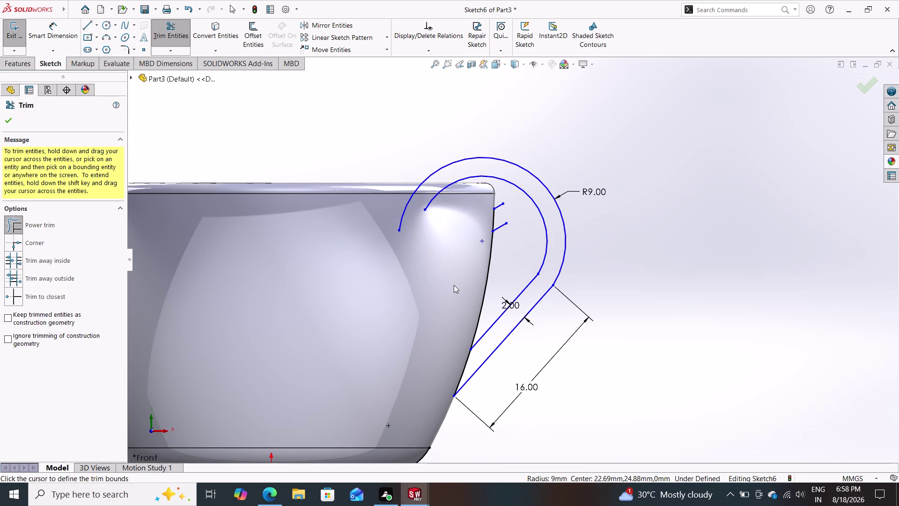
key(Escape)
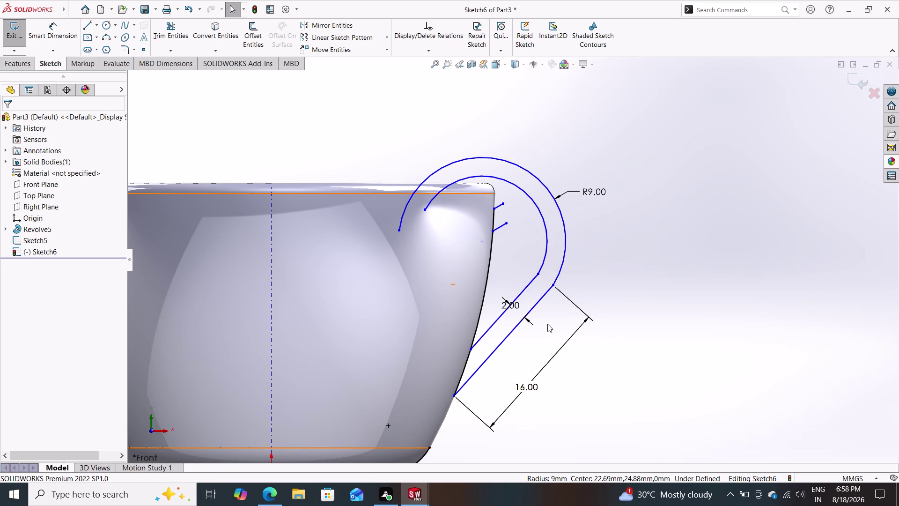
Zoom out and undo the four trim and extend edits to restore the connecting lines.
scroll(up, 3)
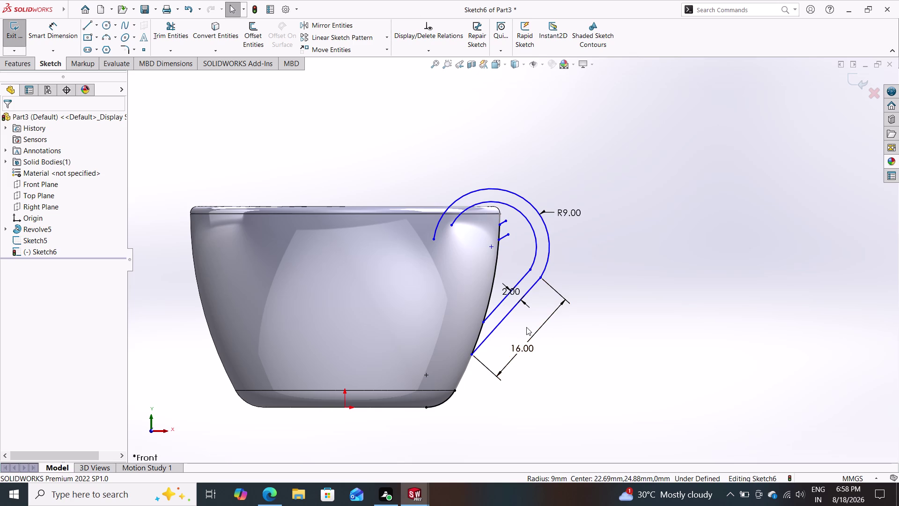
key(ctrl+z)
key(ctrl+z)
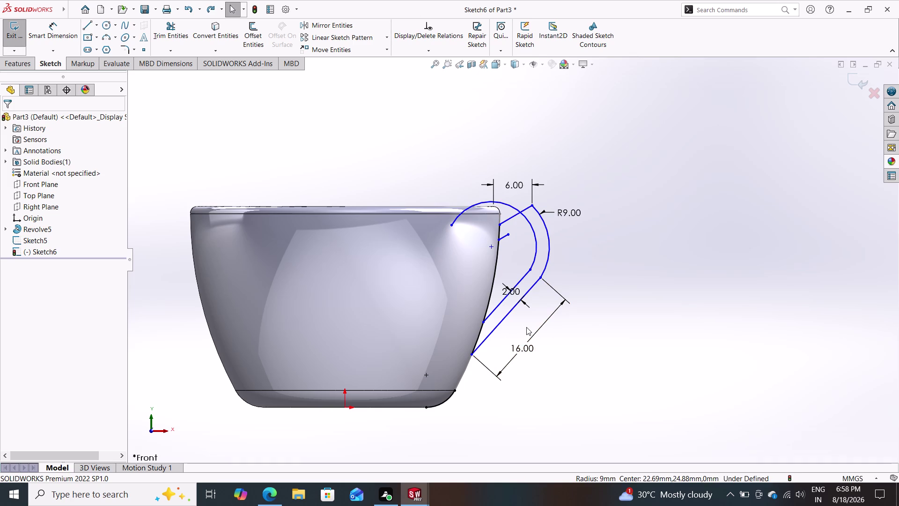
key(ctrl+z)
key(ctrl+z)
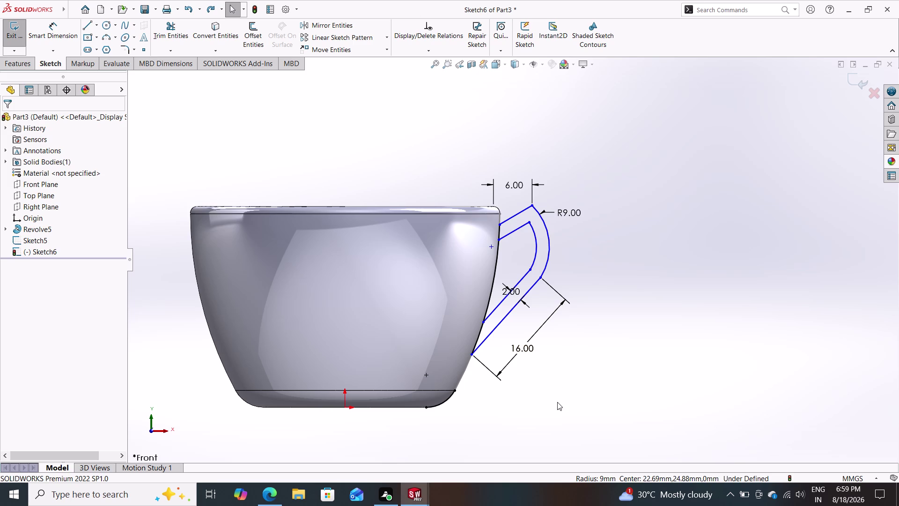
Extrude the closed handle region Mid Plane 5 mm as Boss-Extrude1.
middle_drag(601, 263, 595, 319)
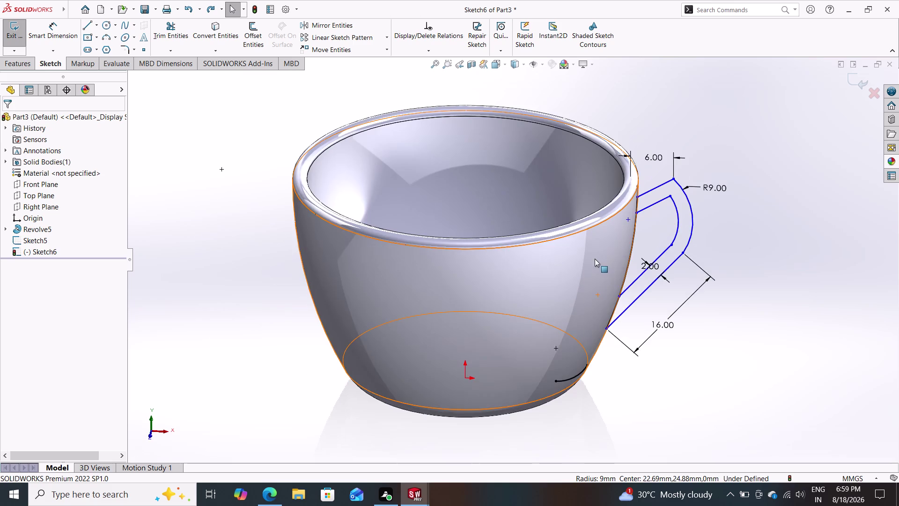
middle_drag(594, 261, 597, 332)
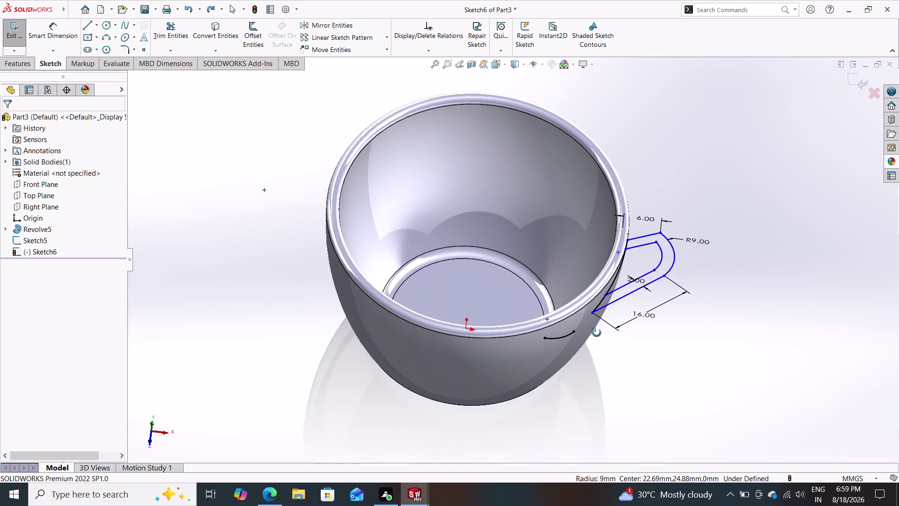
middle_drag(597, 332, 594, 240)
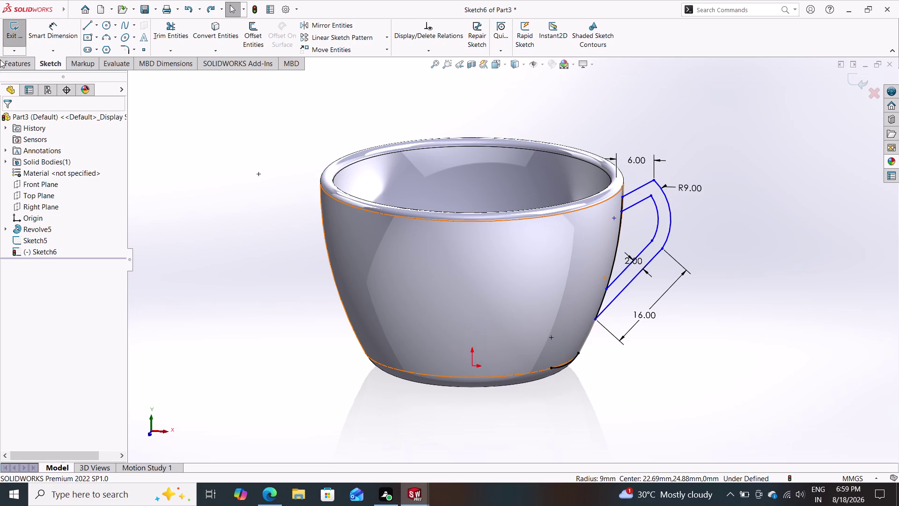
click(16, 60)
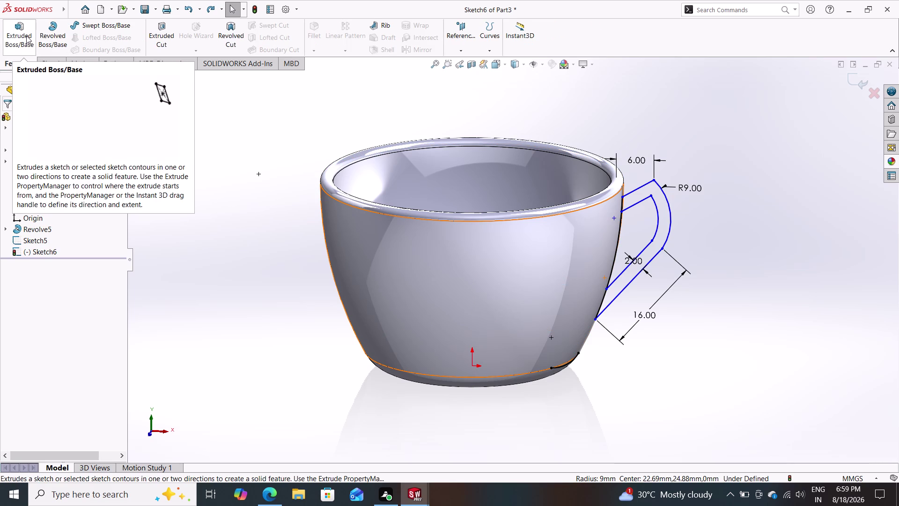
click(25, 35)
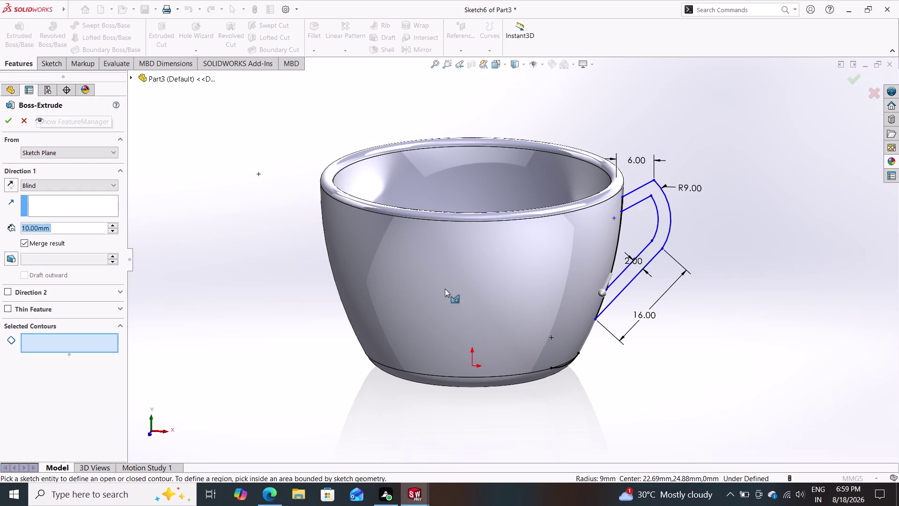
click(663, 201)
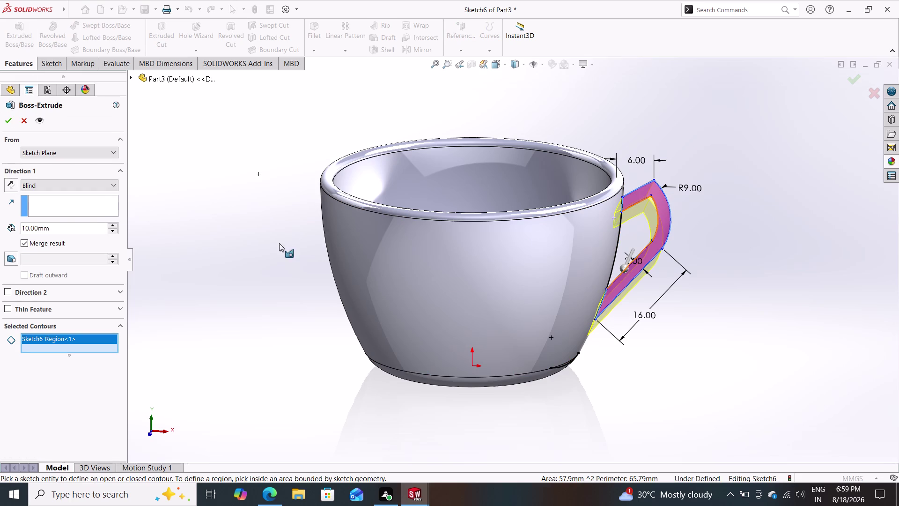
click(70, 183)
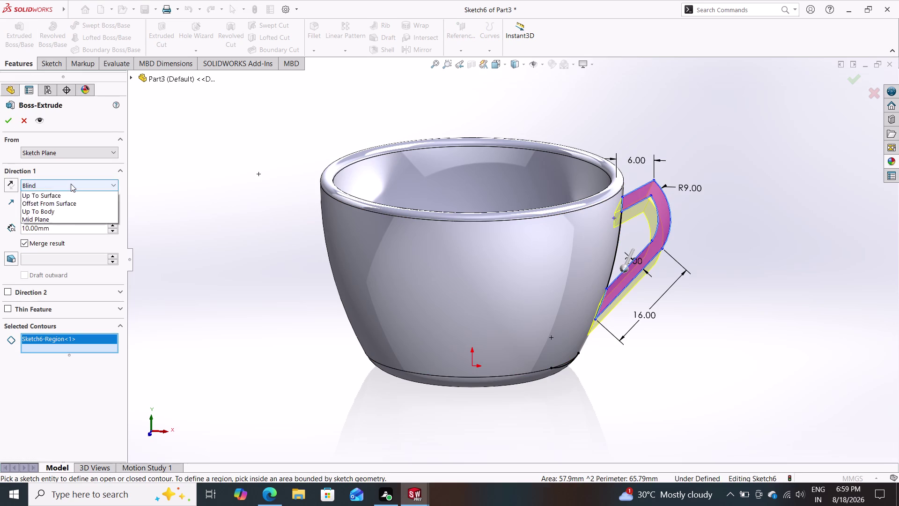
click(53, 246)
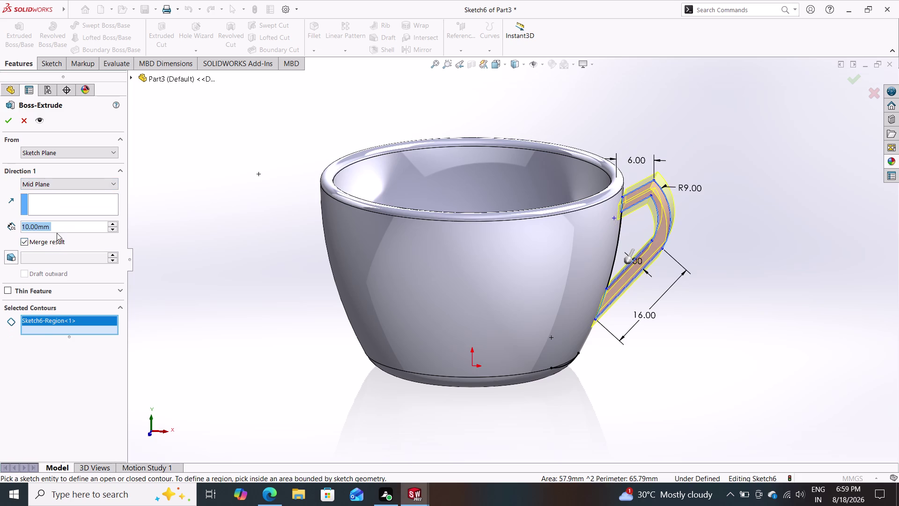
key(5)
key(Return)
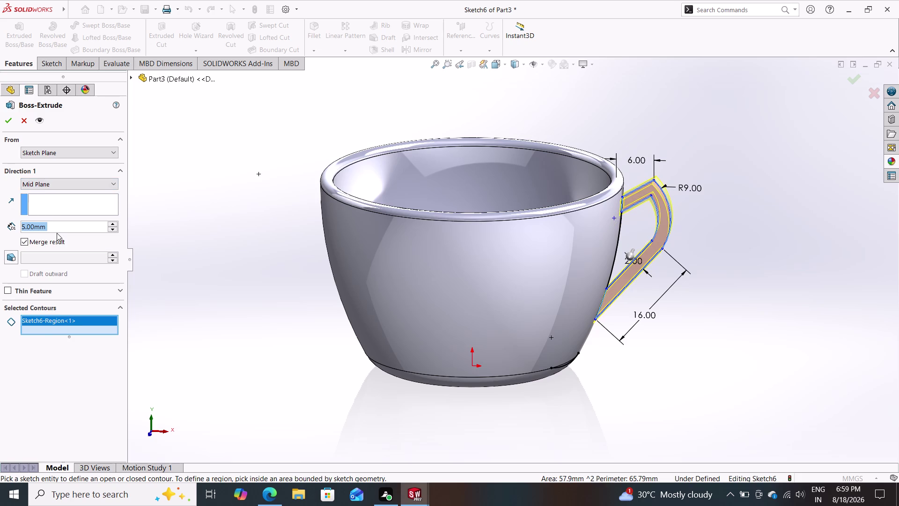
click(11, 122)
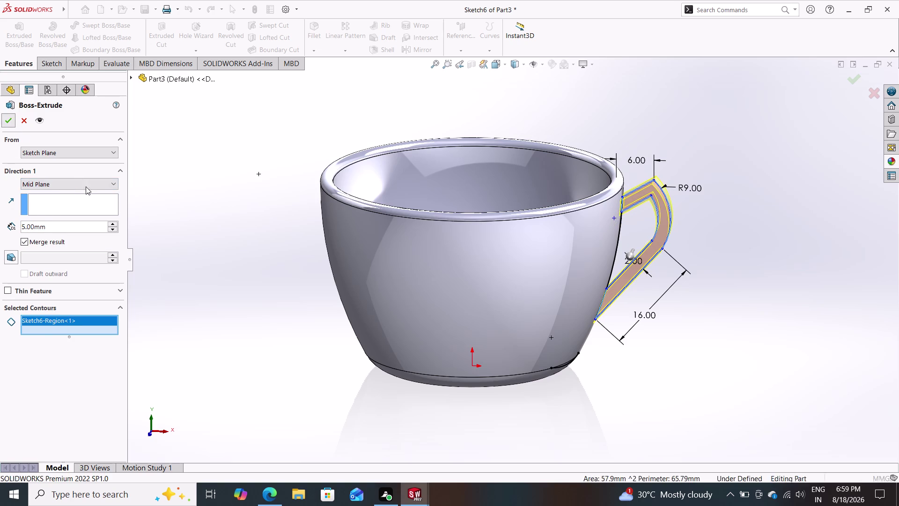
middle_drag(647, 195, 617, 228)
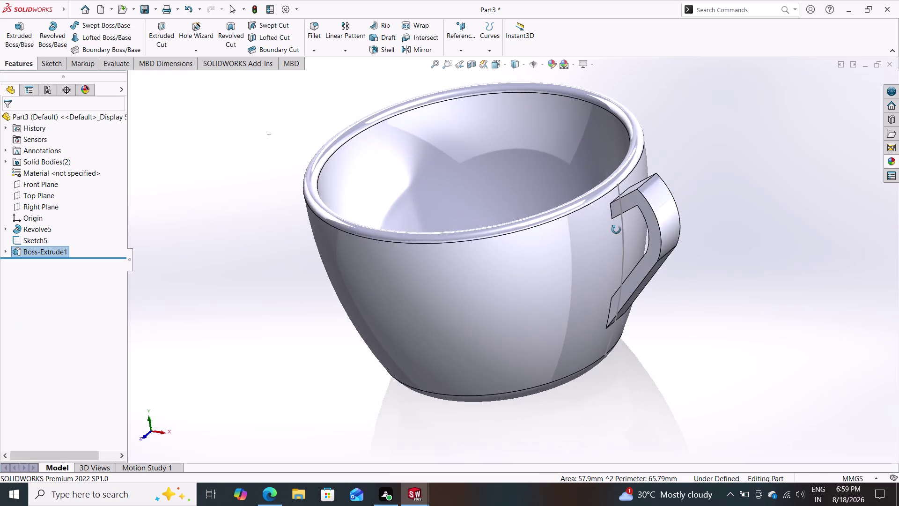
Orbit around Boss-Extrude1 to inspect the handle from several sides, then undo the extrusion.
middle_drag(616, 228, 640, 202)
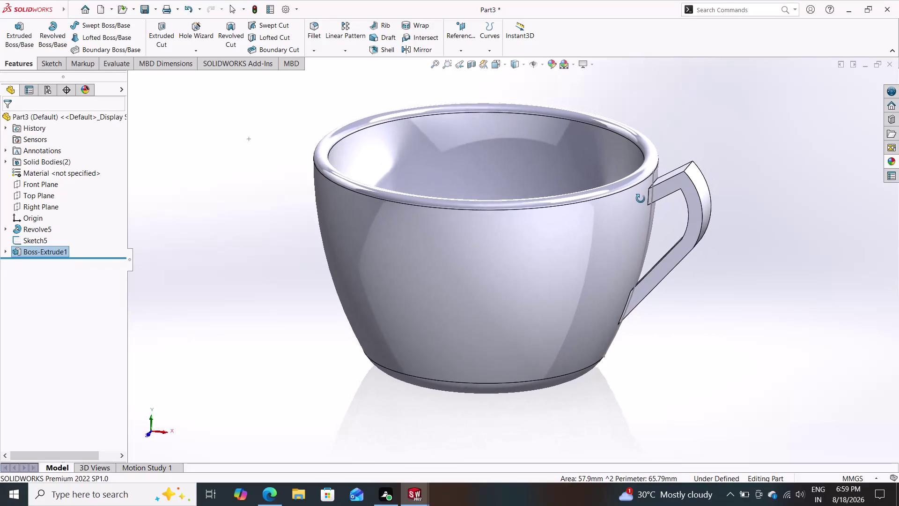
middle_drag(640, 202, 519, 215)
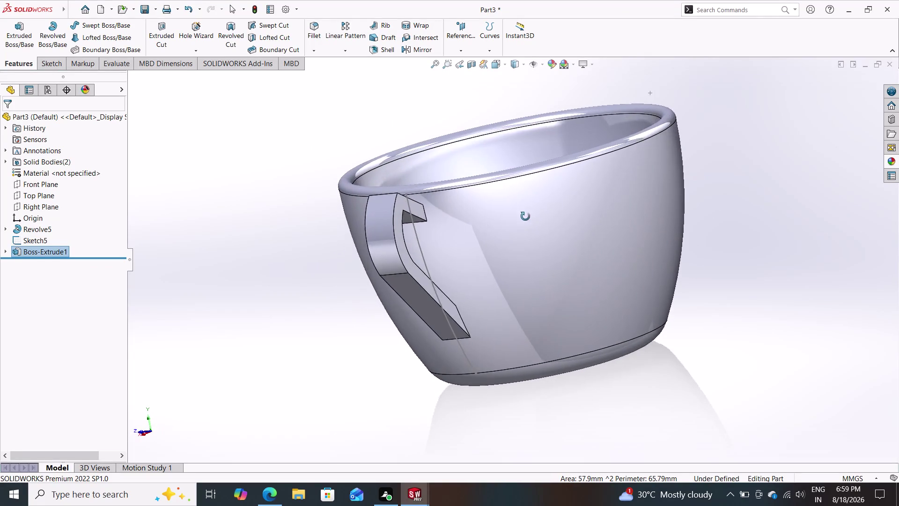
middle_drag(519, 215, 619, 212)
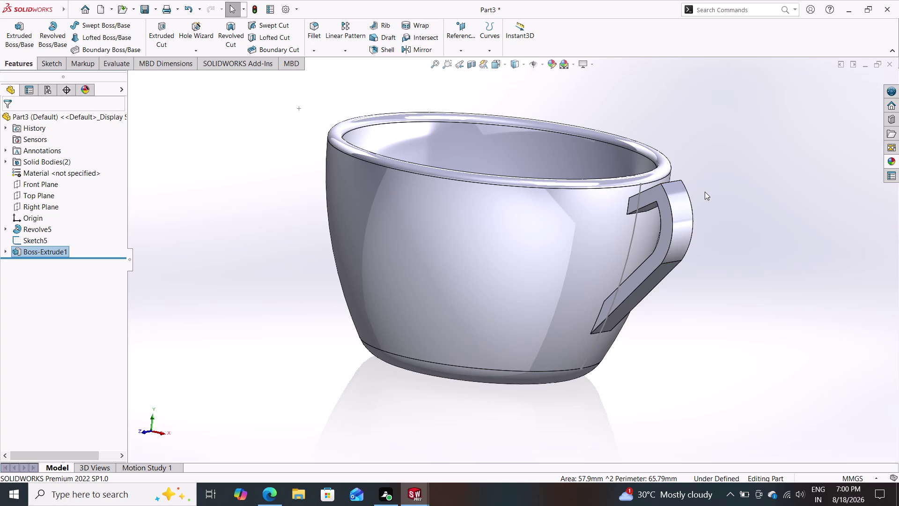
middle_drag(702, 222, 729, 210)
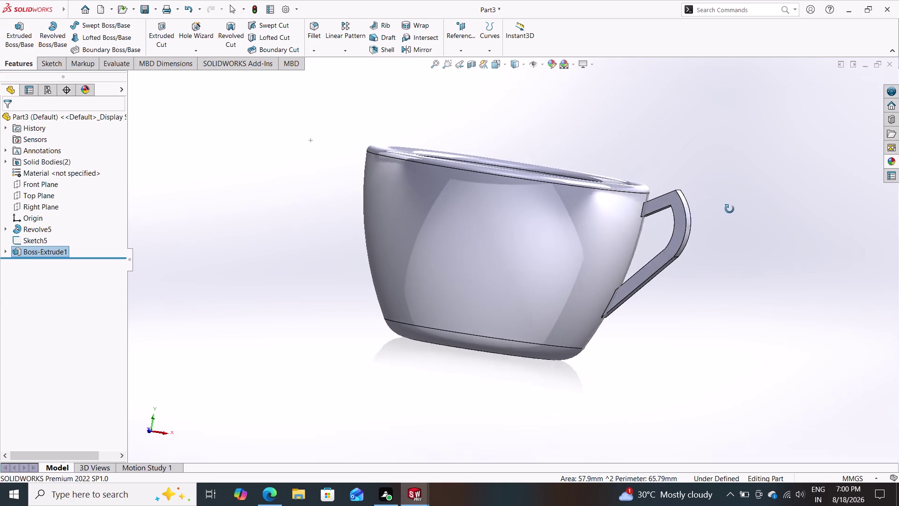
middle_drag(729, 210, 741, 210)
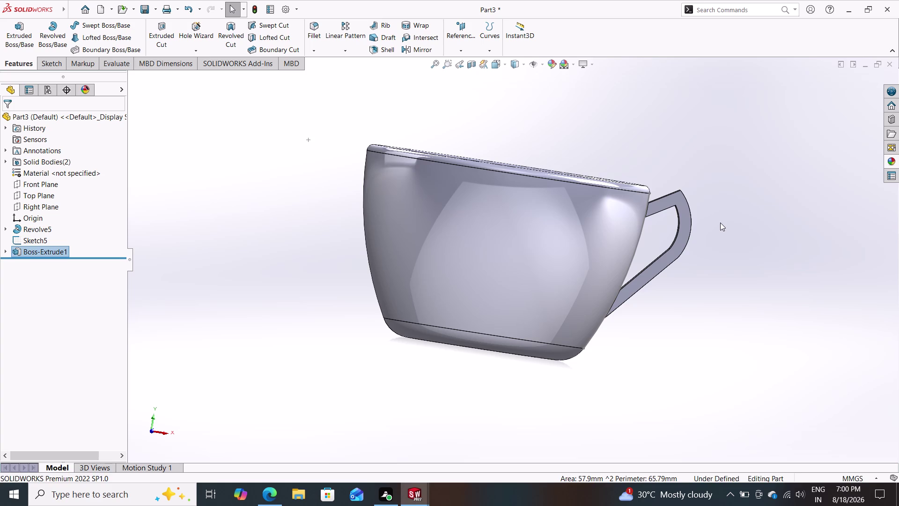
key(ctrl+z)
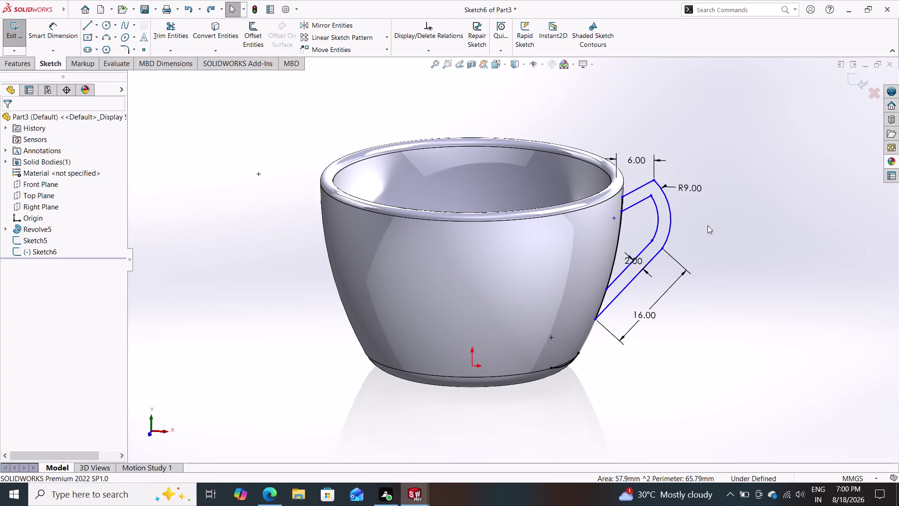
Step back through previous views to a straight-on front view and zoom in on the handle.
click(456, 66)
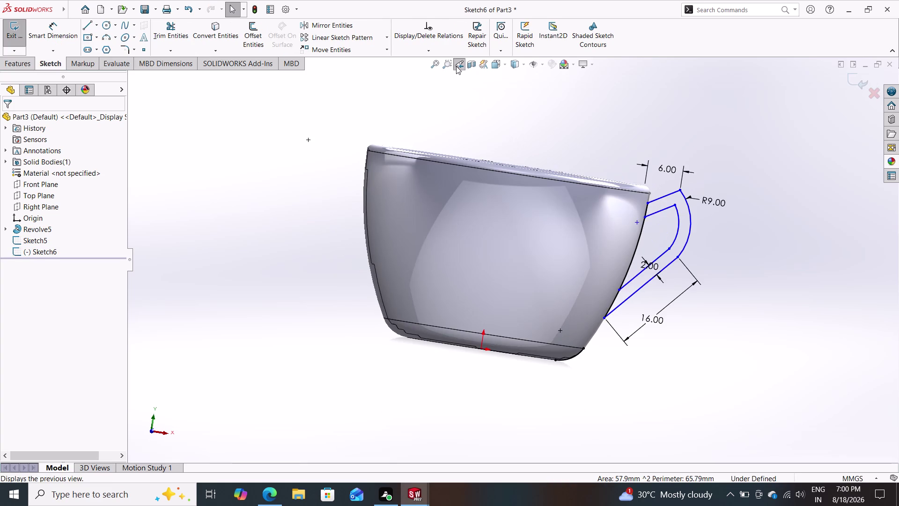
click(456, 66)
click(456, 66)
click(457, 66)
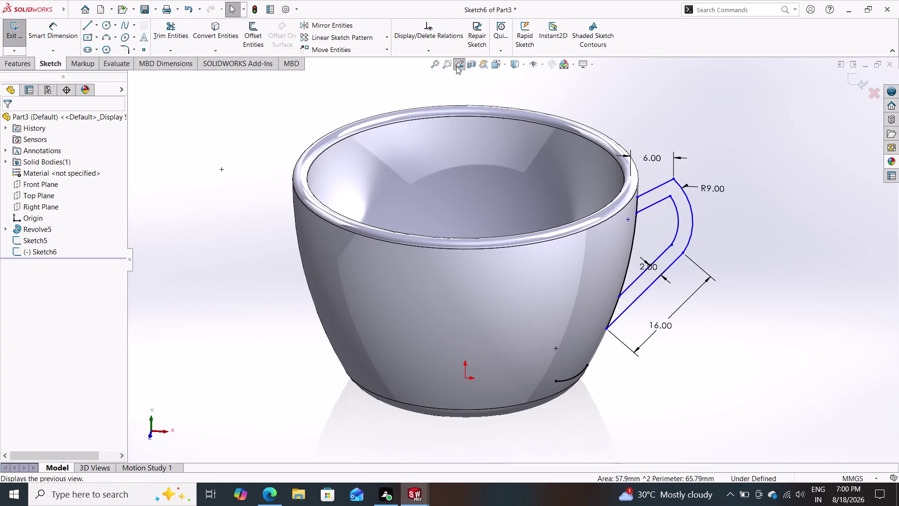
click(456, 67)
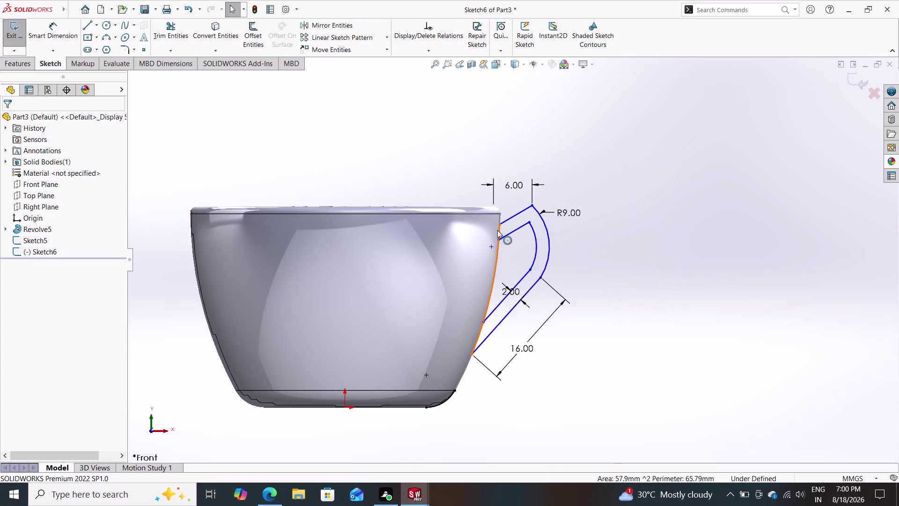
scroll(down, 3)
scroll(up, 3)
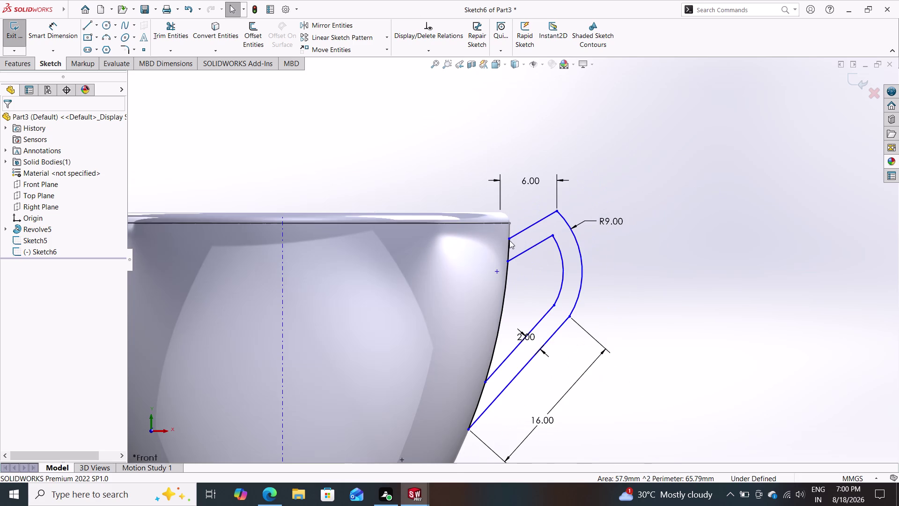
scroll(up, 3)
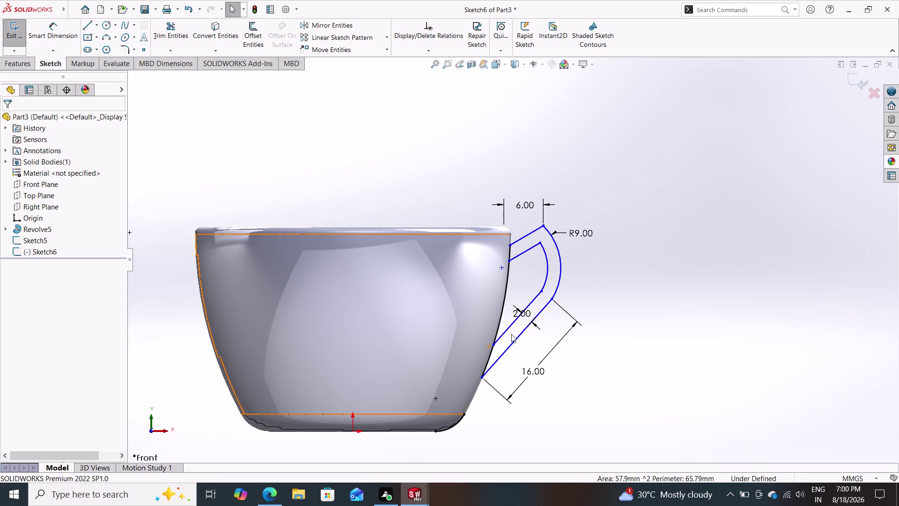
Drag the lower inner end of the handle sketch to a new position.
drag(483, 376, 481, 394)
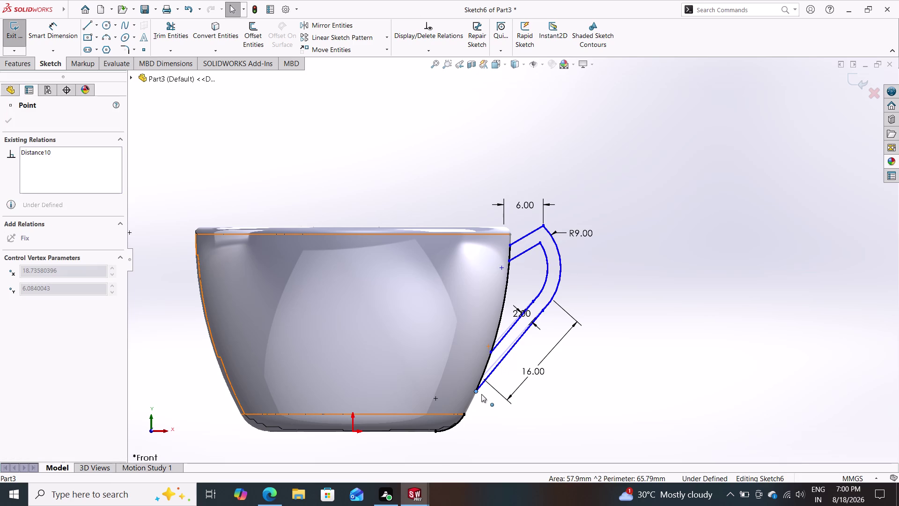
drag(481, 394, 497, 386)
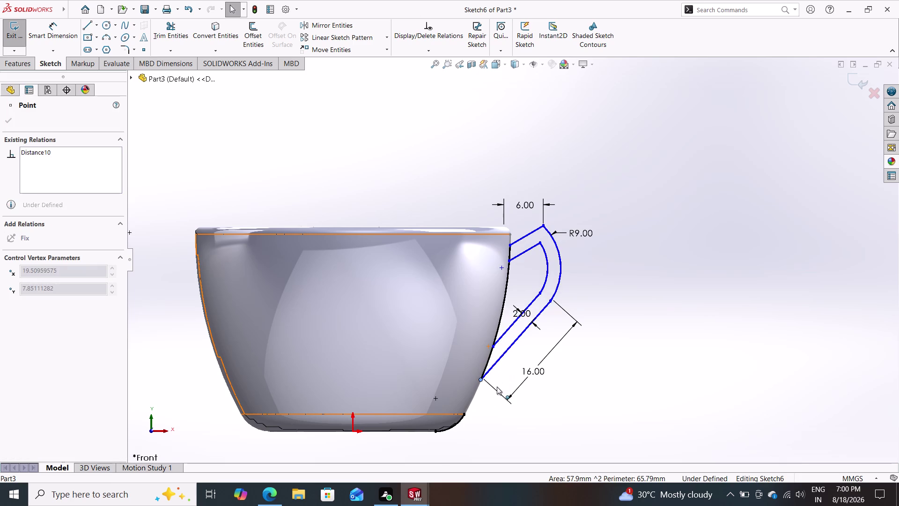
drag(497, 387, 492, 408)
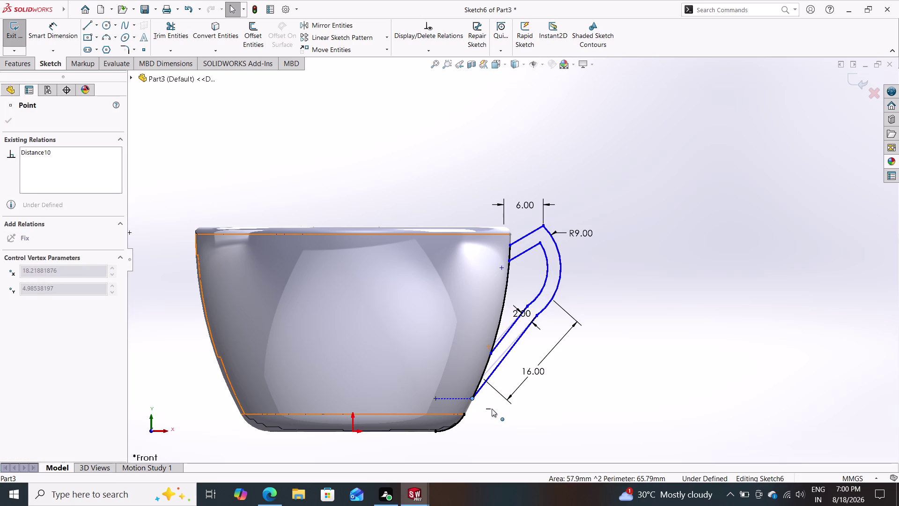
drag(492, 408, 491, 406)
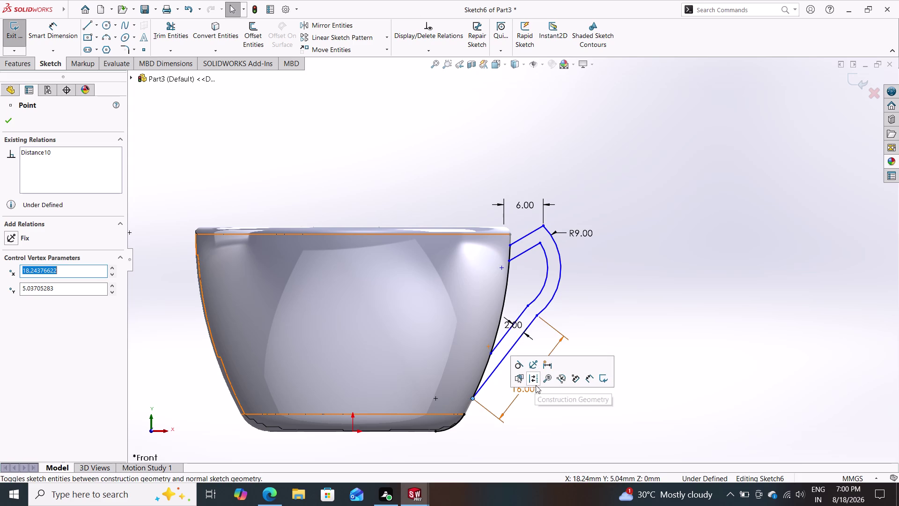
click(614, 324)
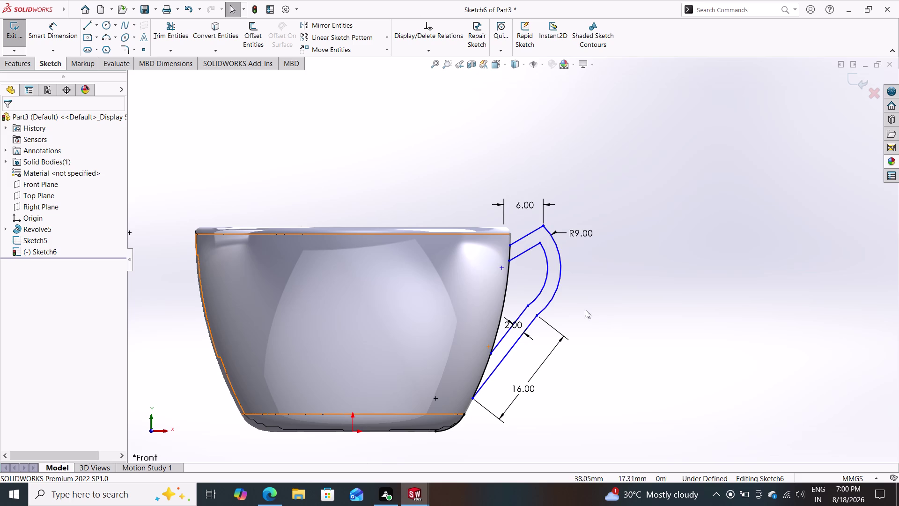
Slide the upper inner handle end along the wall and reshape the handle arc.
drag(509, 259, 511, 278)
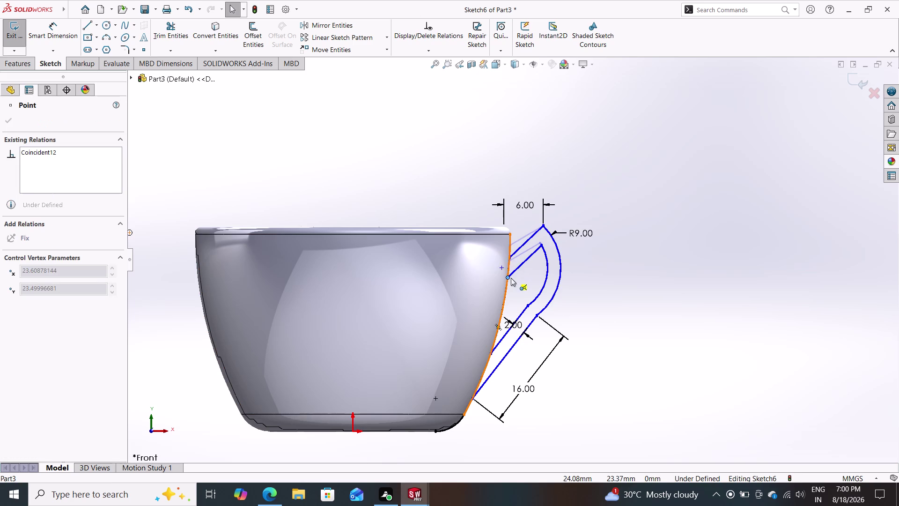
drag(511, 277, 510, 272)
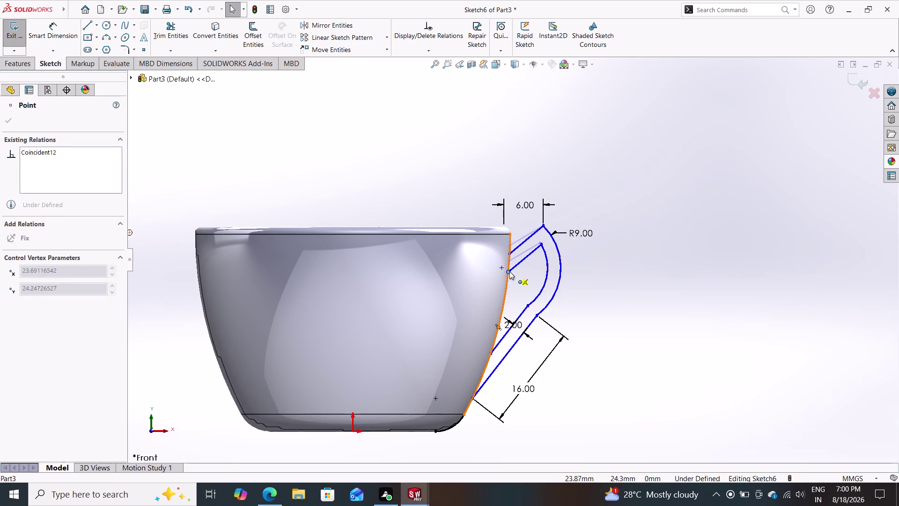
drag(509, 272, 509, 280)
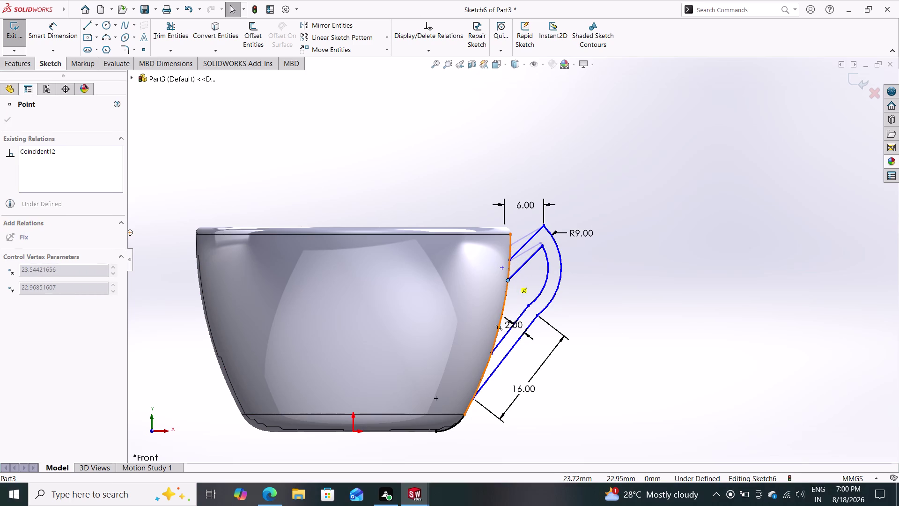
key(Escape)
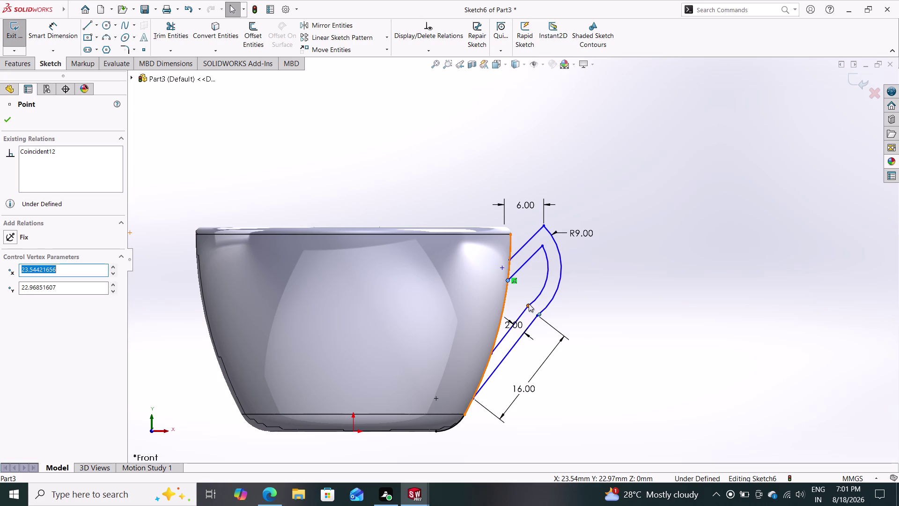
drag(529, 303, 536, 310)
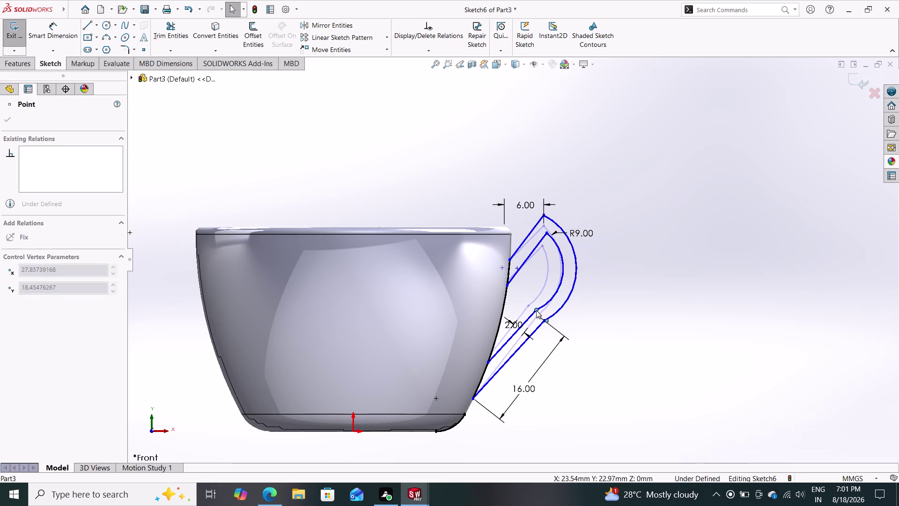
drag(537, 310, 537, 320)
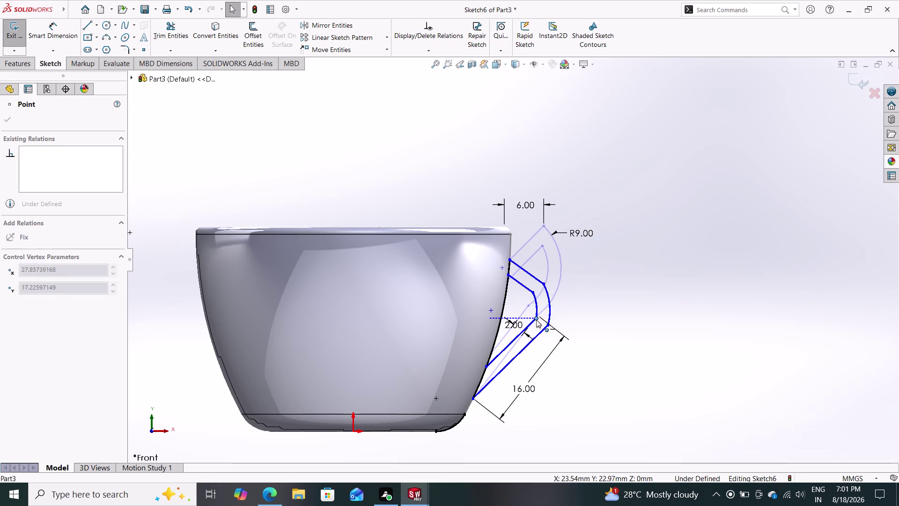
drag(537, 319, 538, 313)
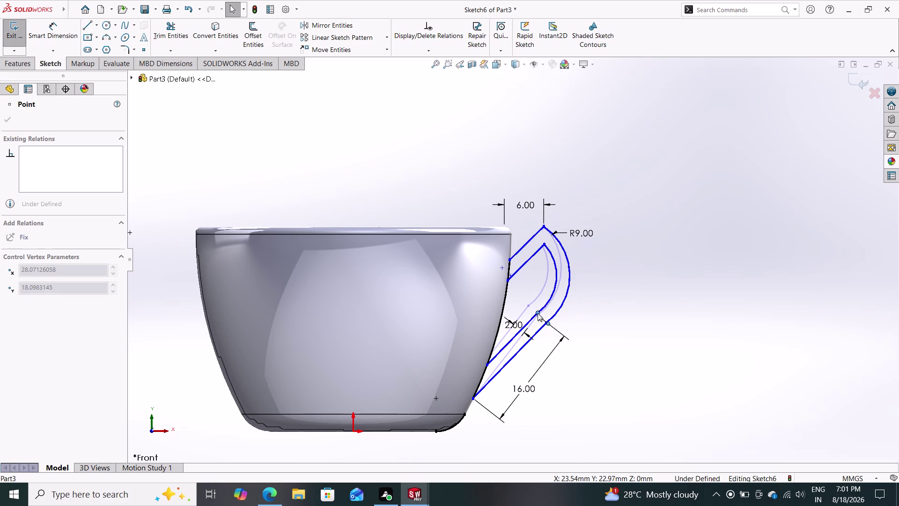
drag(537, 313, 538, 315)
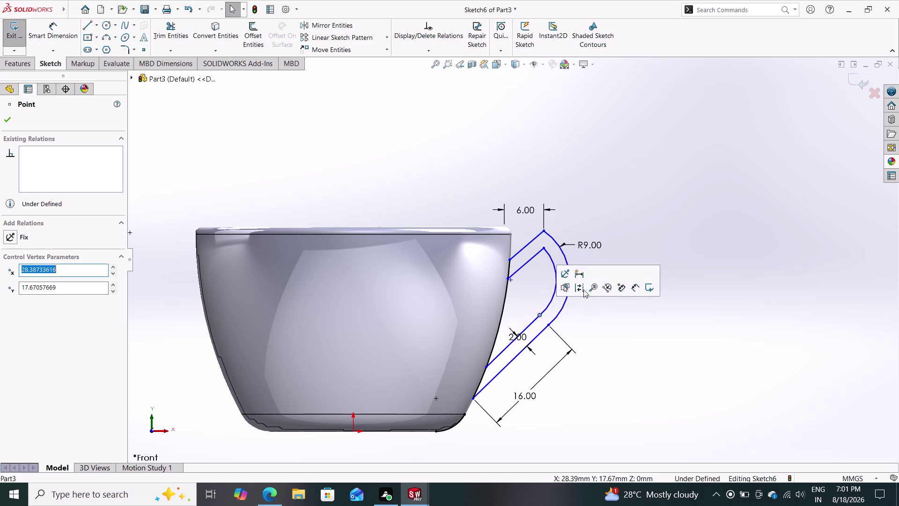
click(613, 216)
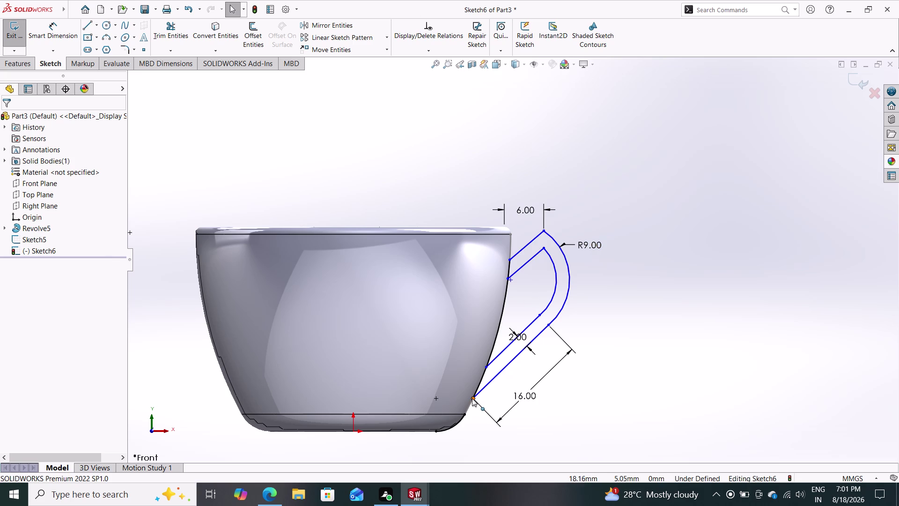
Attach the lower inner handle end coincident to the cup wall.
drag(472, 398, 475, 389)
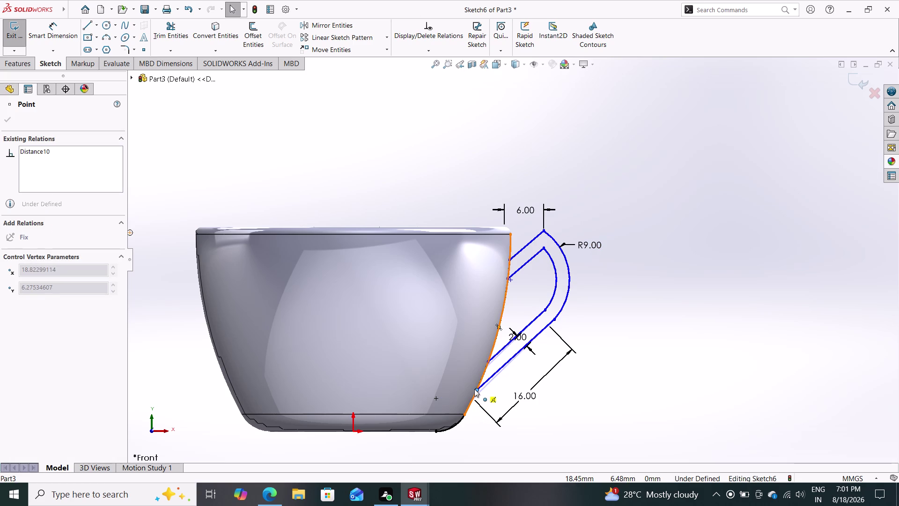
drag(474, 389, 482, 387)
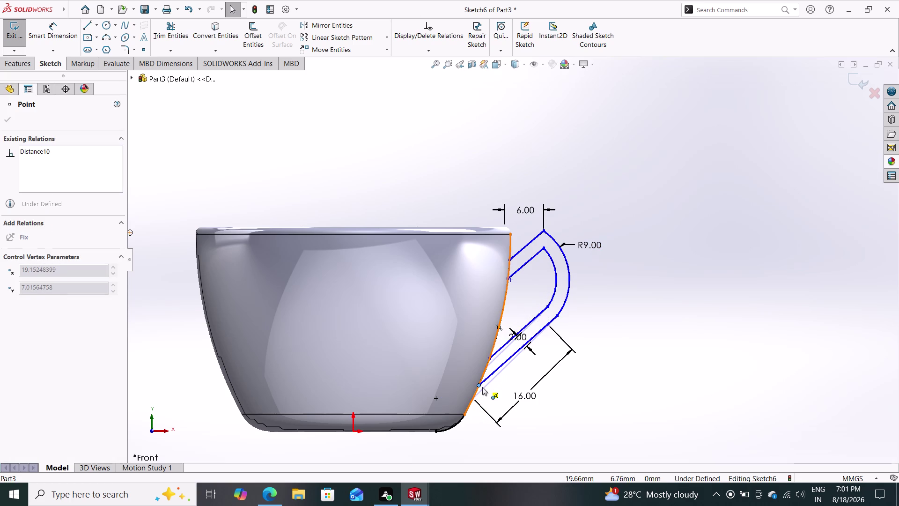
drag(482, 387, 482, 385)
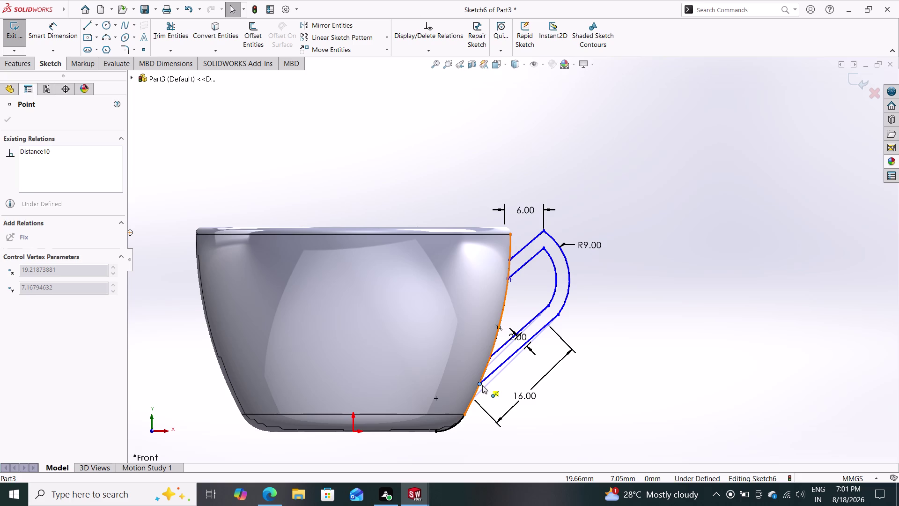
drag(482, 385, 486, 386)
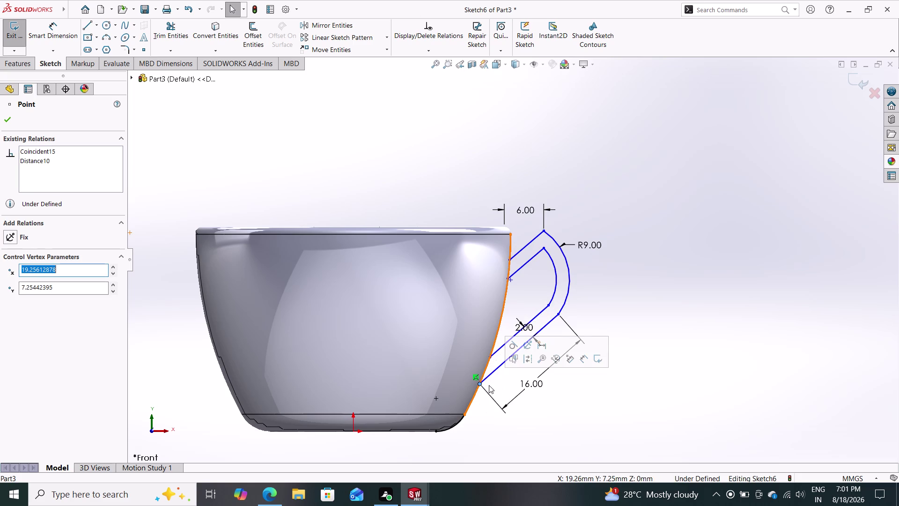
click(659, 296)
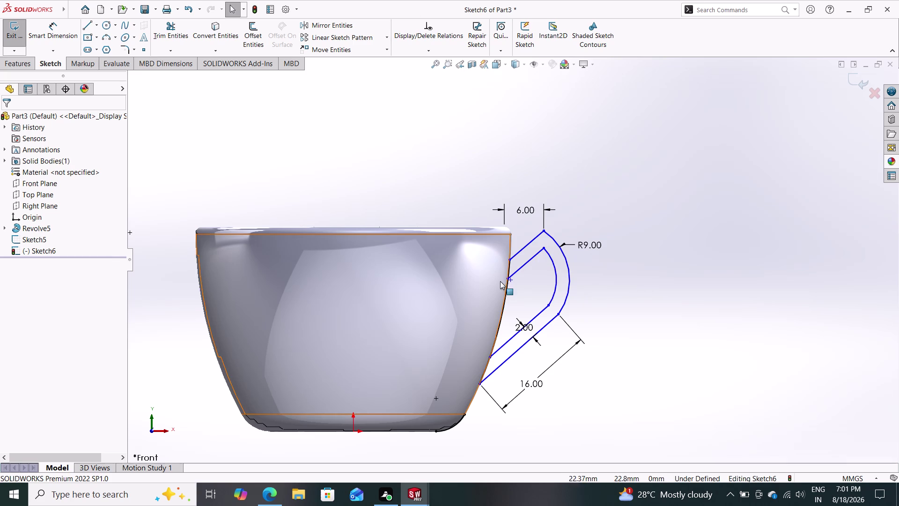
Move the upper inner handle end along the cup wall to a new height.
drag(507, 278, 512, 259)
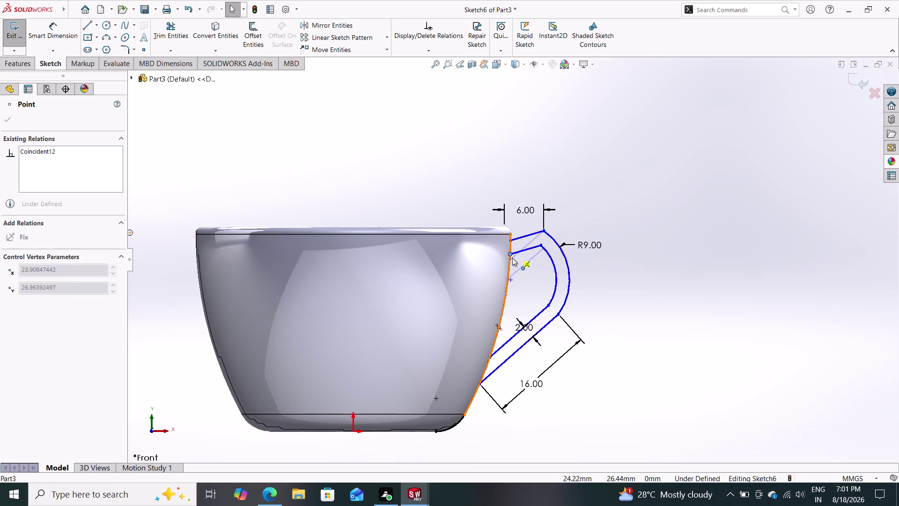
drag(512, 258, 504, 259)
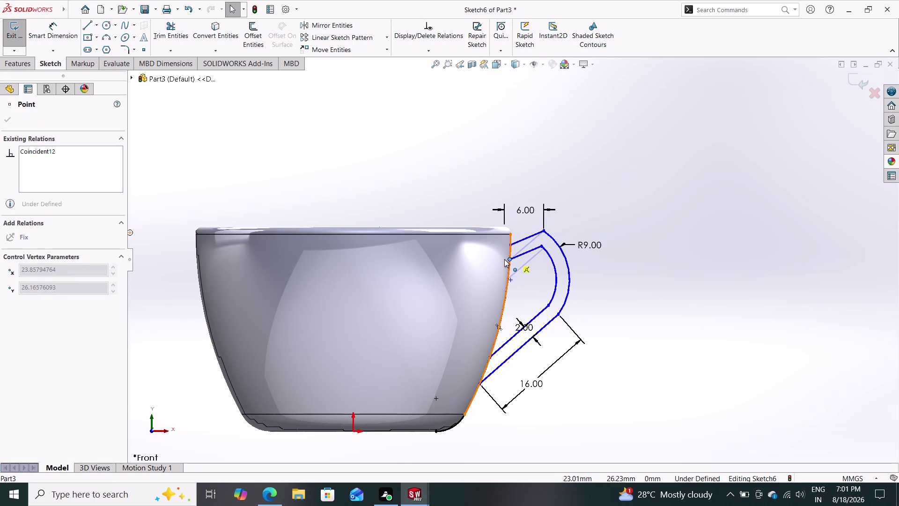
drag(504, 259, 504, 259)
drag(504, 259, 503, 256)
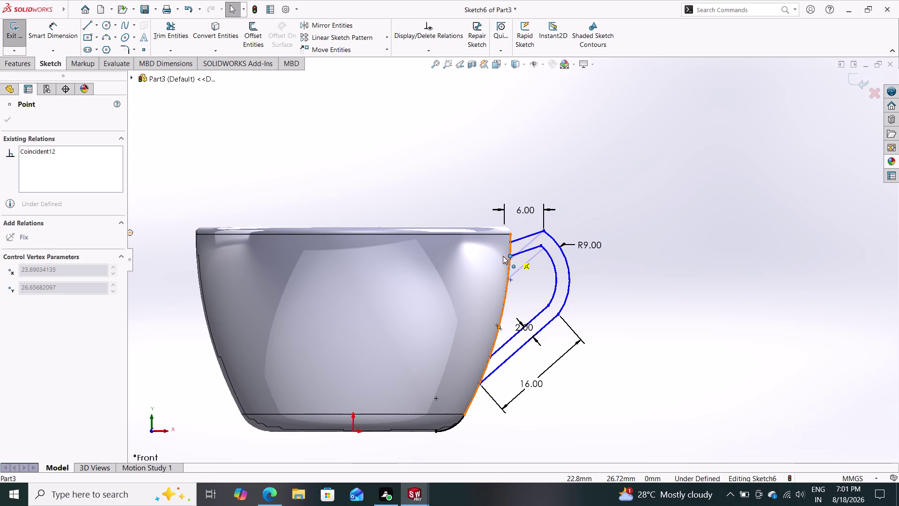
drag(503, 255, 503, 257)
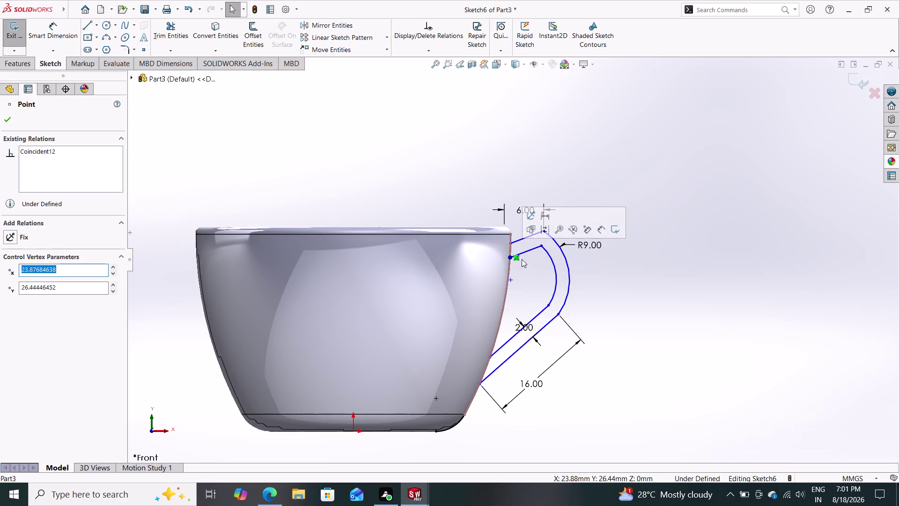
click(525, 251)
Delete the short inner and outer lines at the top of the handle.
key(Delete)
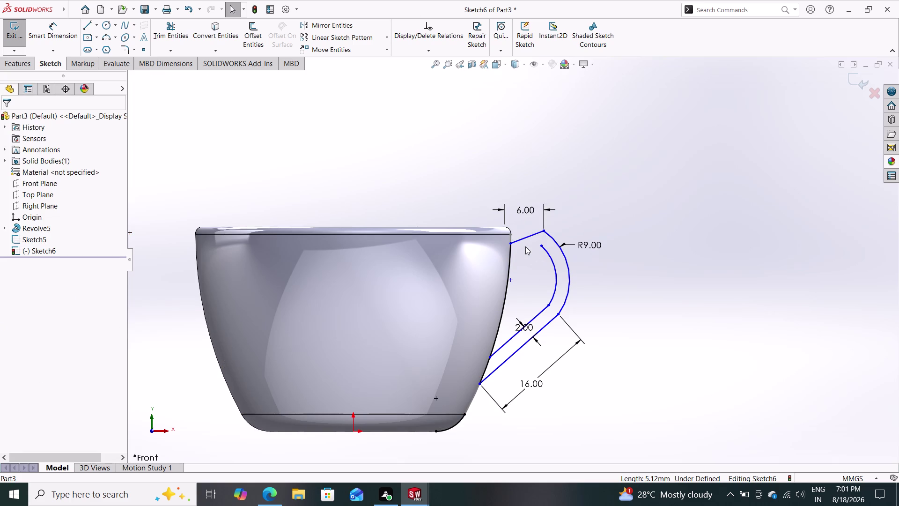
click(527, 237)
key(Delete)
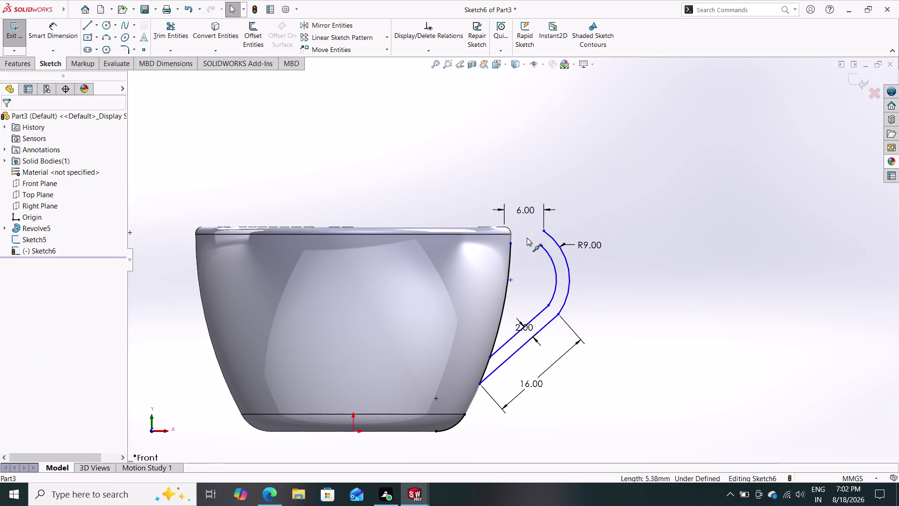
click(542, 246)
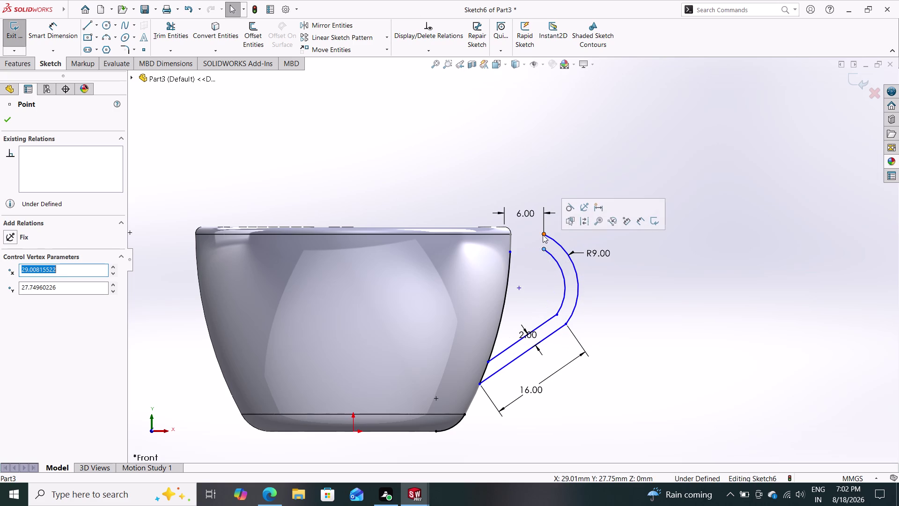
Drag the top end of the outer handle arc to a new spot.
drag(542, 235, 522, 232)
key(Escape)
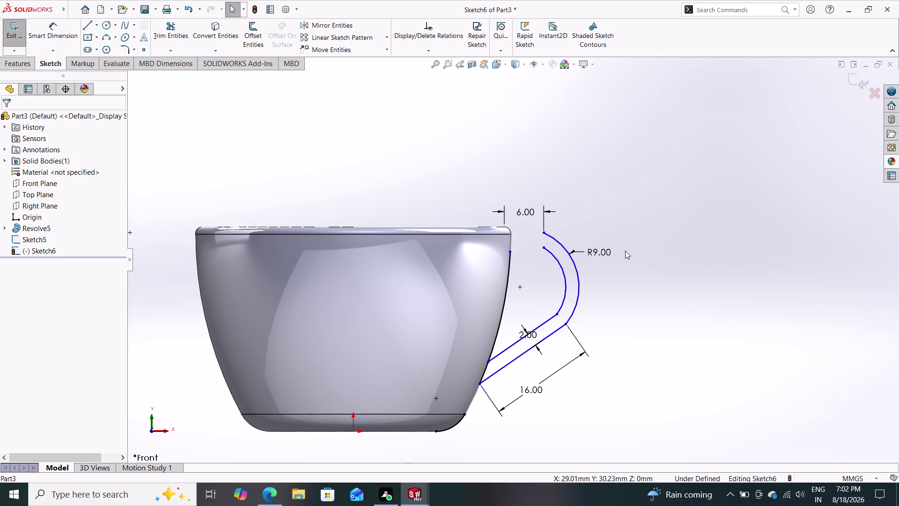
click(530, 213)
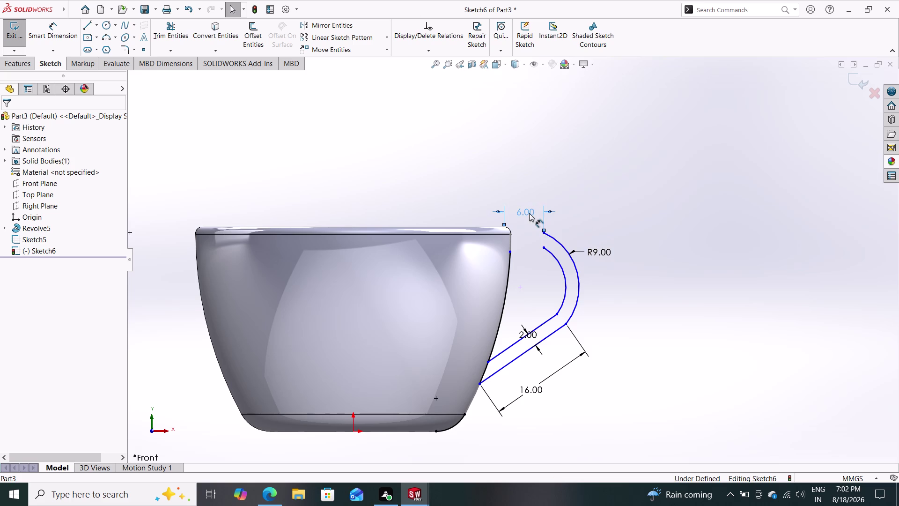
Delete the 6 mm dimension and drag the R9 arc's upper end onto the cup wall.
key(Delete)
drag(544, 231, 499, 246)
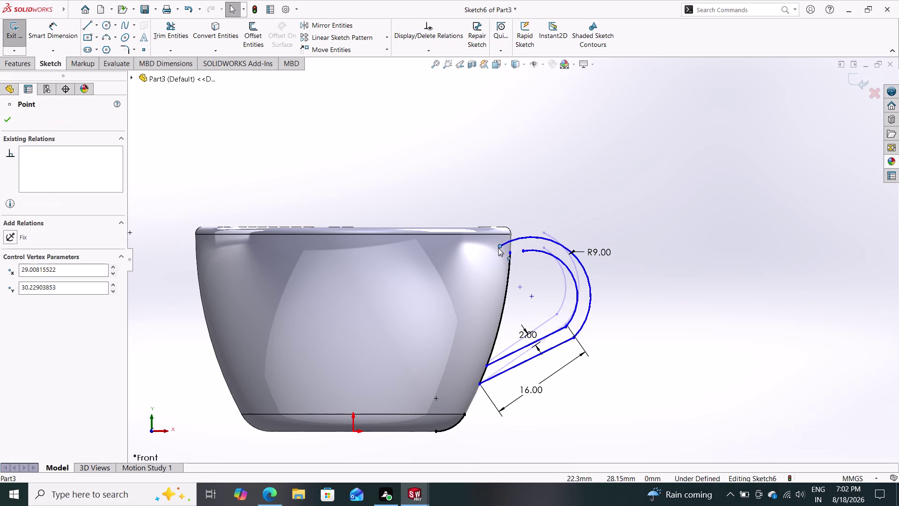
drag(499, 247, 496, 257)
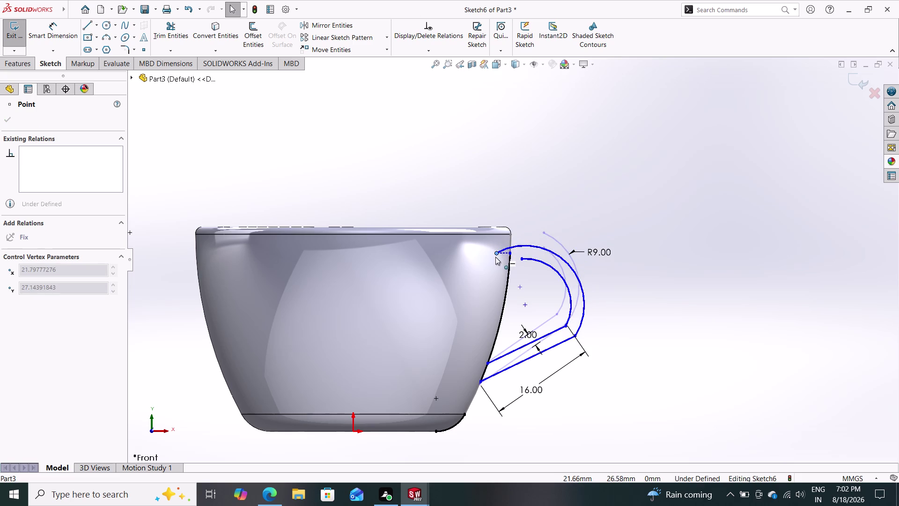
drag(496, 257, 510, 251)
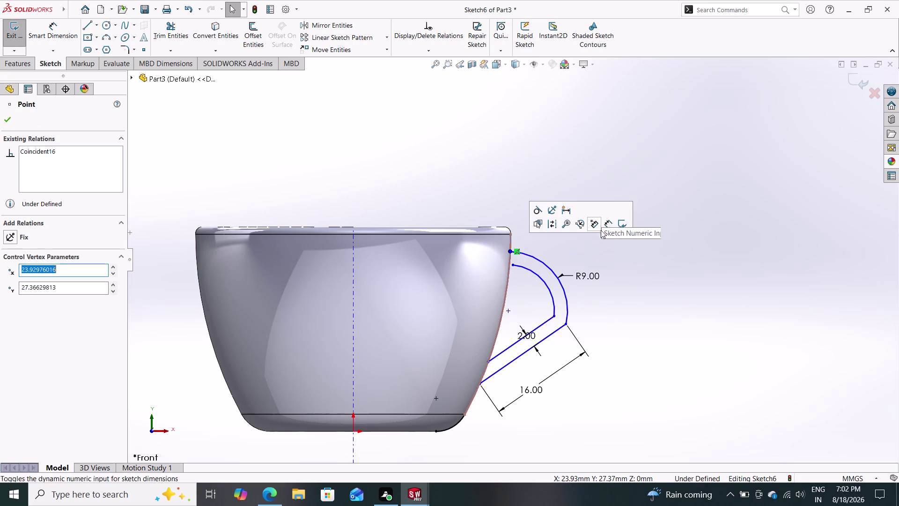
key(Escape)
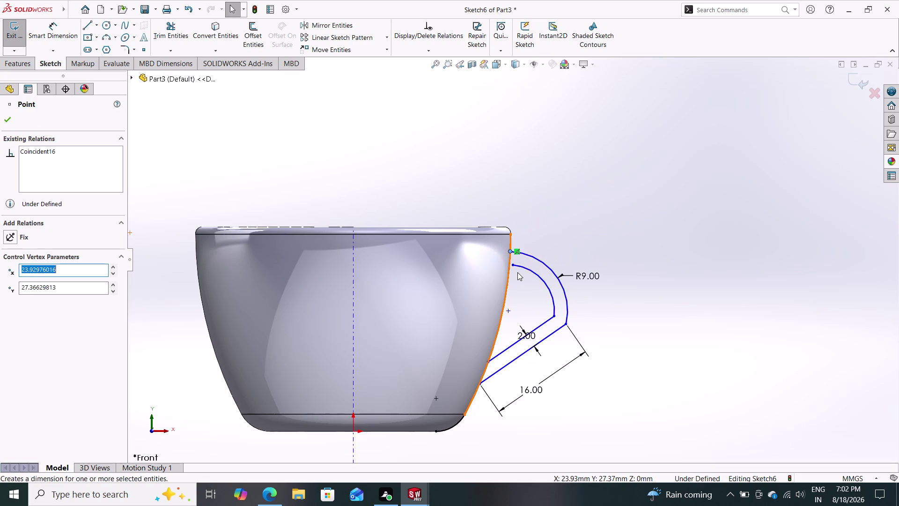
drag(515, 267, 515, 268)
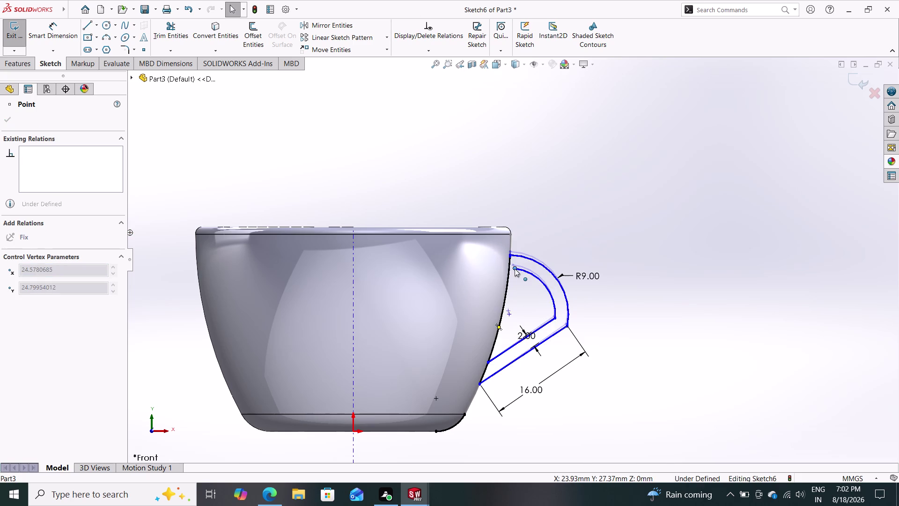
drag(514, 268, 509, 270)
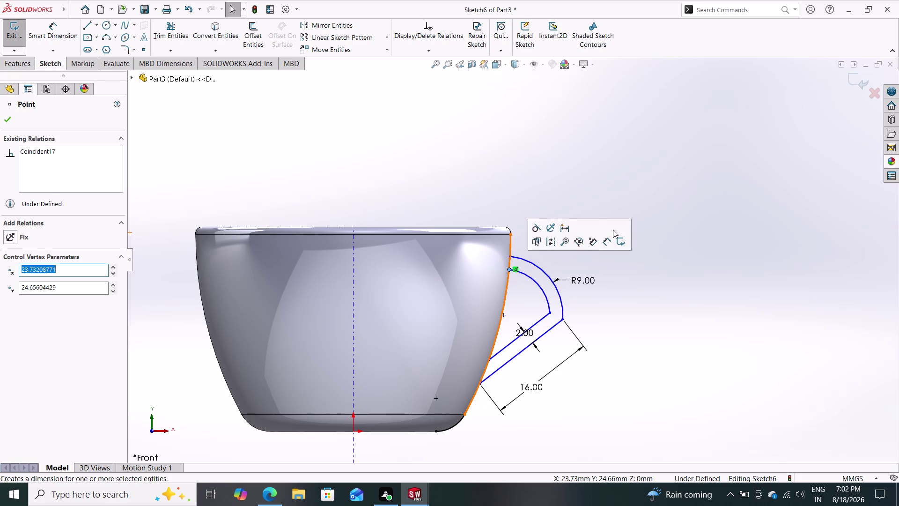
key(Escape)
key(Escape)
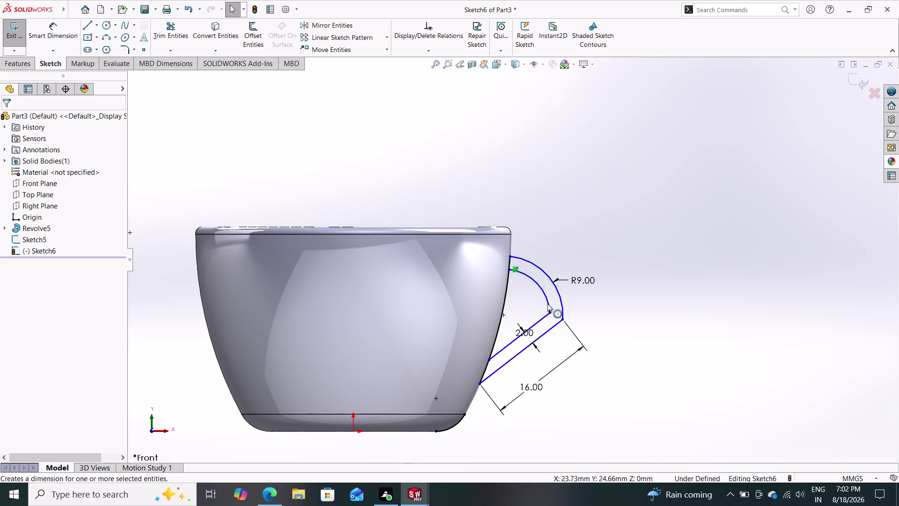
Slide the arc end up the cup wall toward the rim, then undo the last drag.
drag(549, 312, 537, 318)
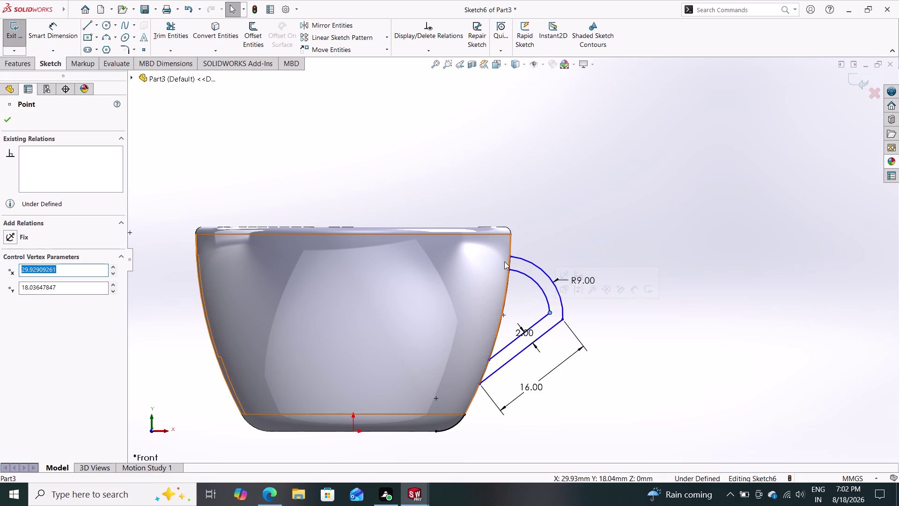
drag(508, 257, 512, 250)
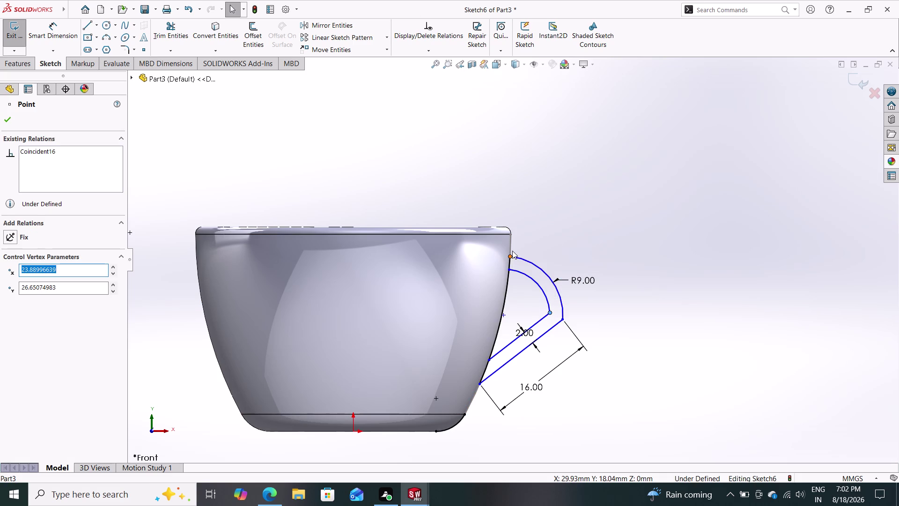
drag(512, 250, 557, 266)
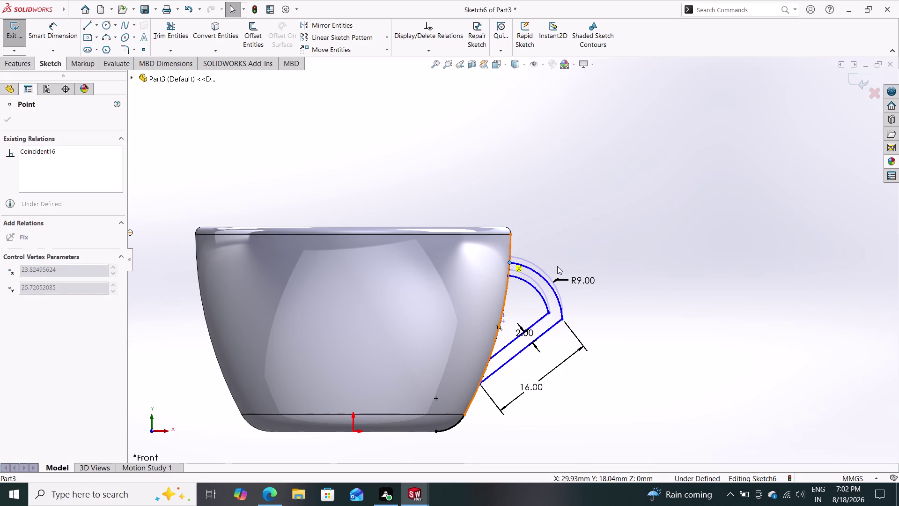
drag(558, 266, 558, 267)
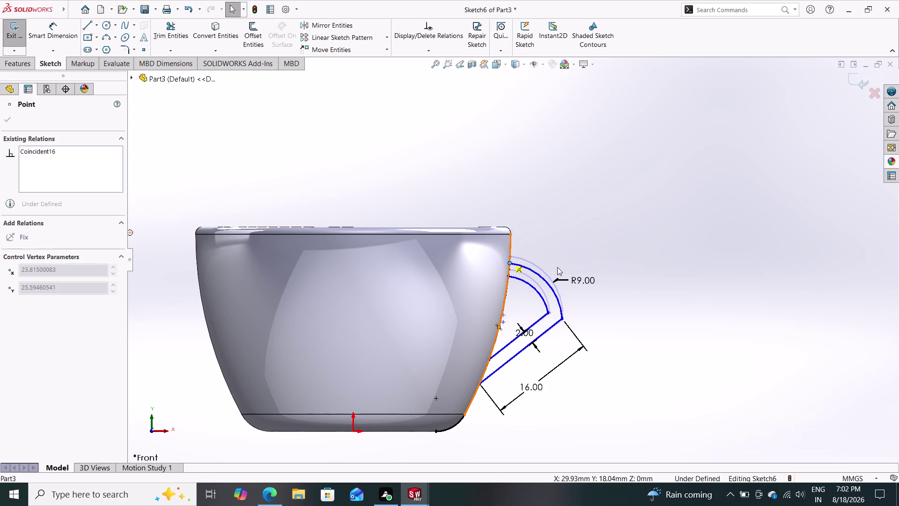
drag(557, 267, 561, 257)
key(ctrl+z)
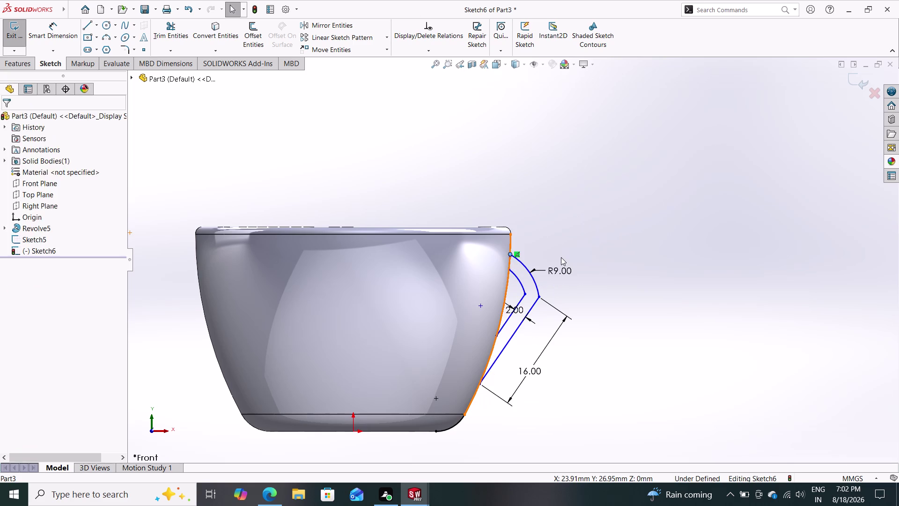
Undo back to the handle with angled top lines and the 6.00 dimension restored.
key(ctrl+z)
key(ctrl+z)
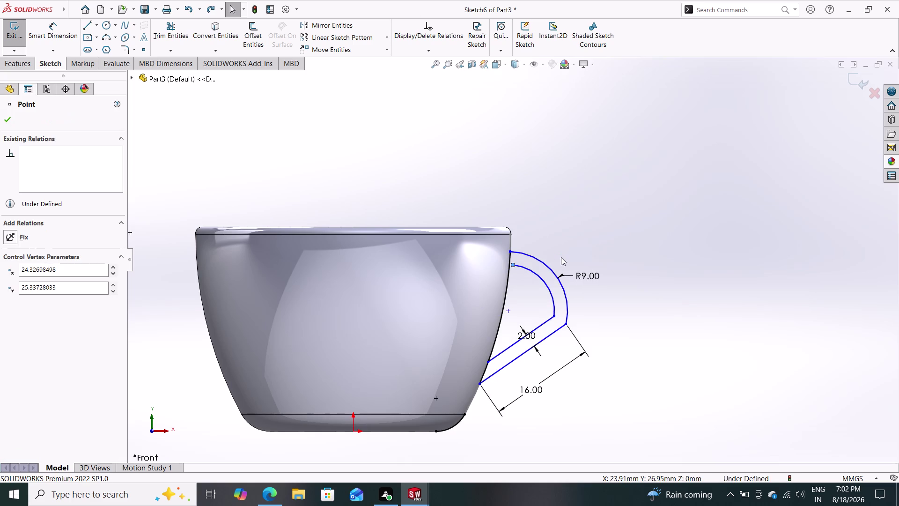
key(ctrl+z)
key(ctrl+z)
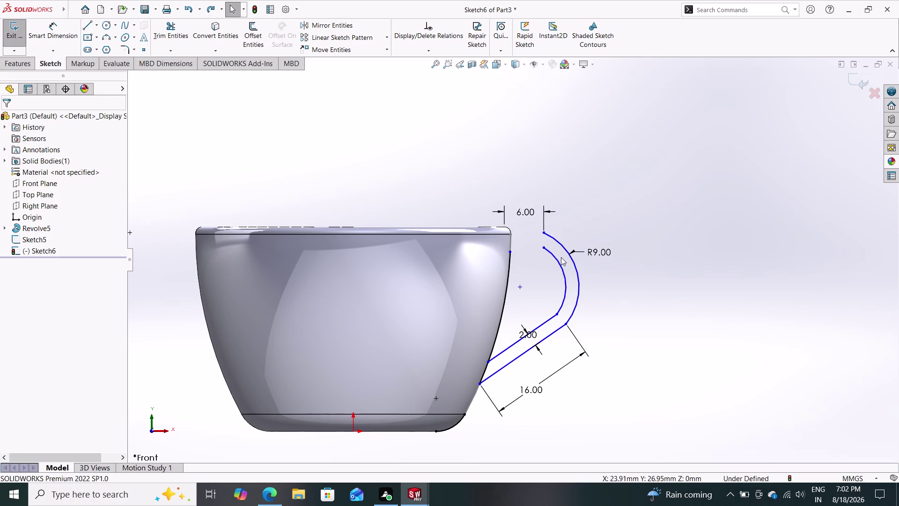
key(ctrl+z)
key(ctrl+z)
key(ctrl+z)
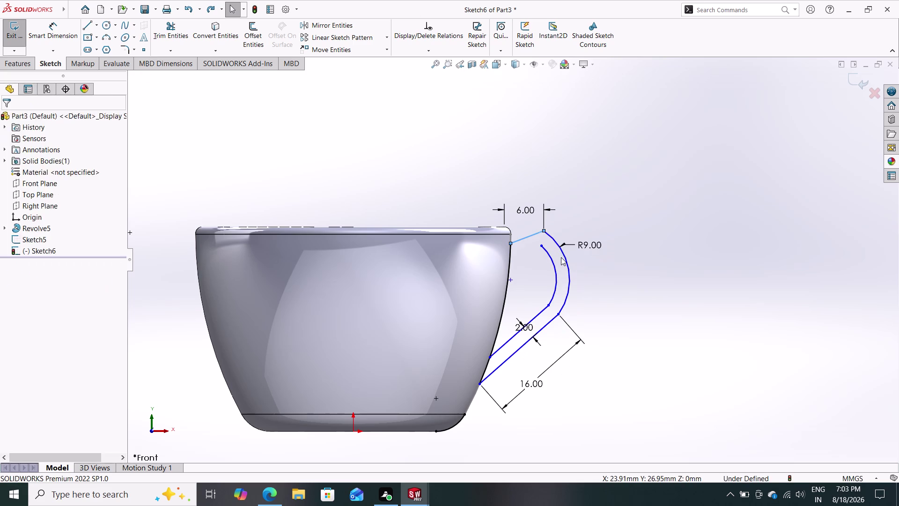
key(ctrl+z)
key(ctrl+z)
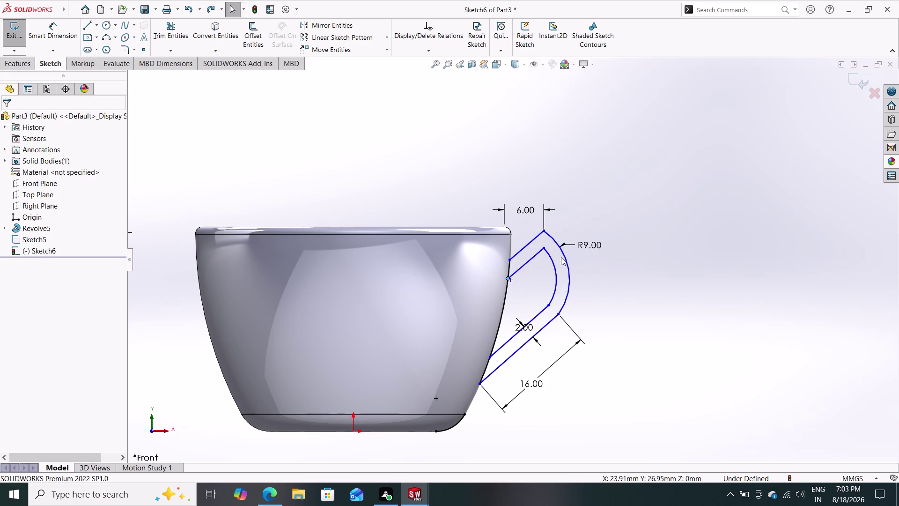
key(Escape)
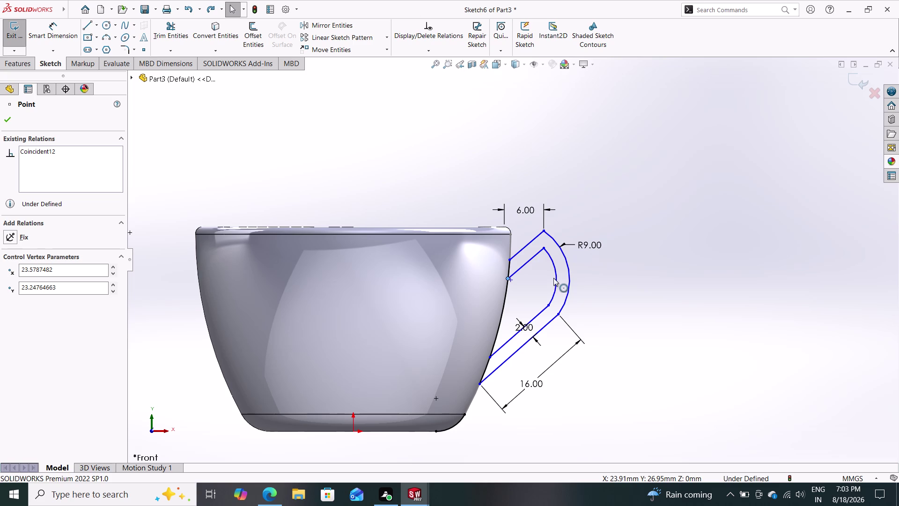
drag(542, 231, 522, 252)
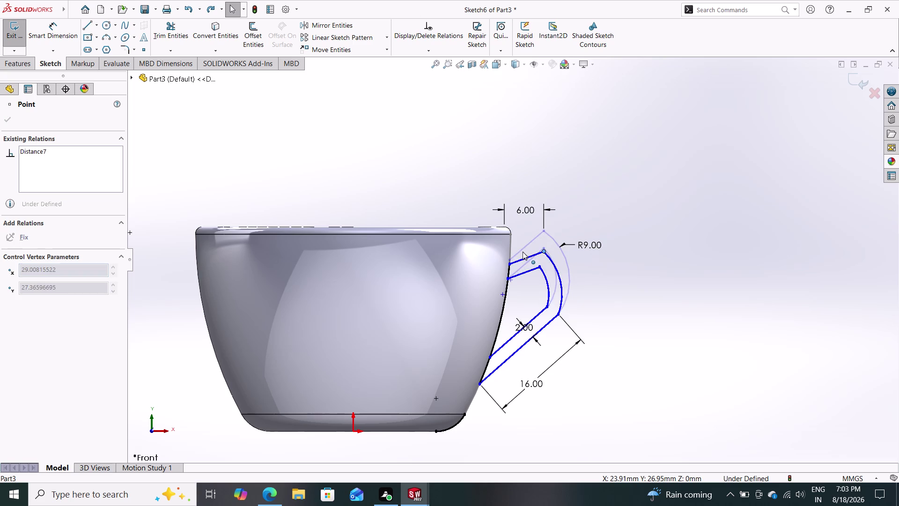
Drag the handle's top corner up and down to try different heights.
drag(523, 251, 524, 236)
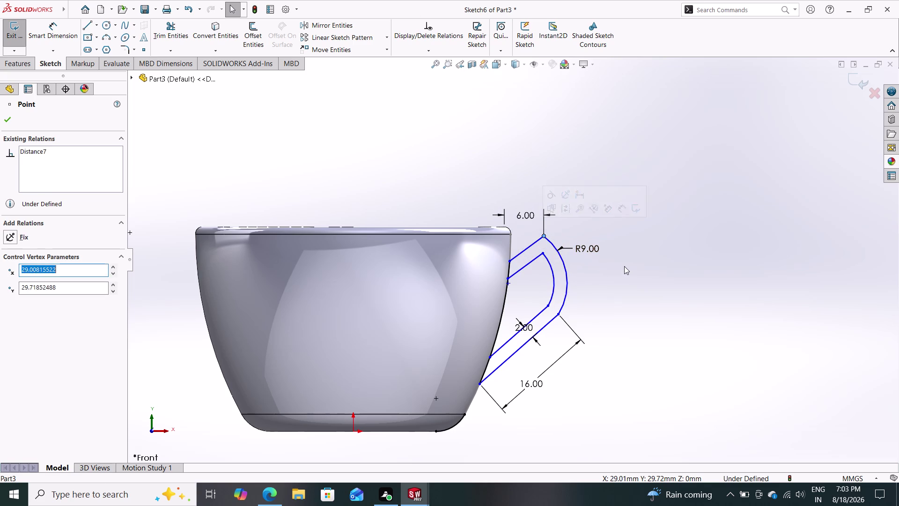
click(626, 266)
key(Escape)
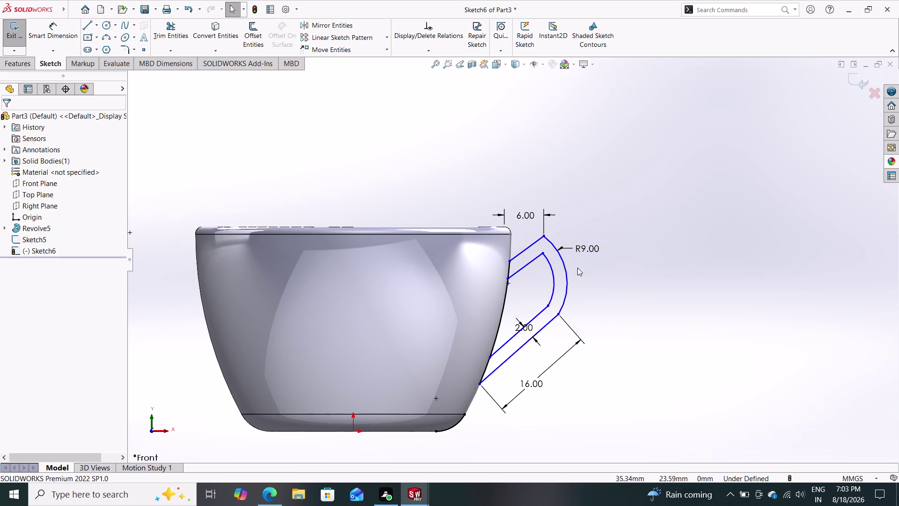
drag(544, 235, 560, 228)
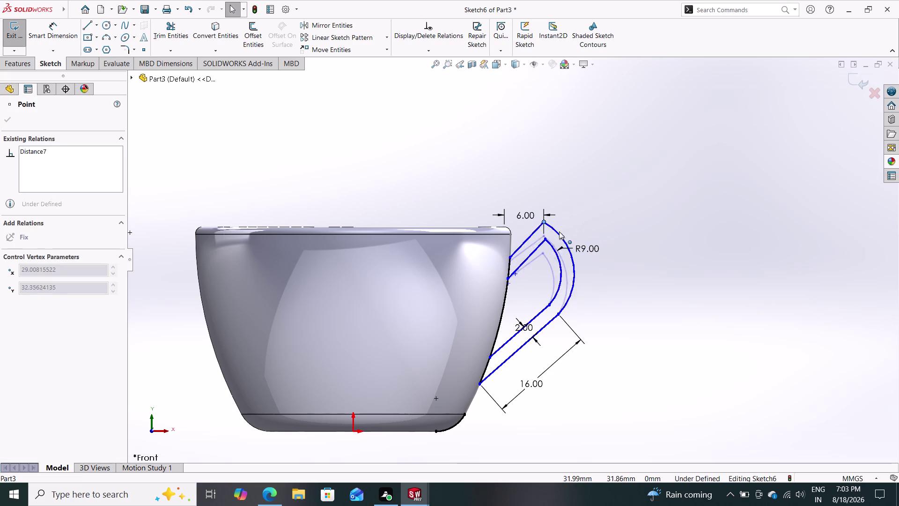
drag(561, 228, 524, 258)
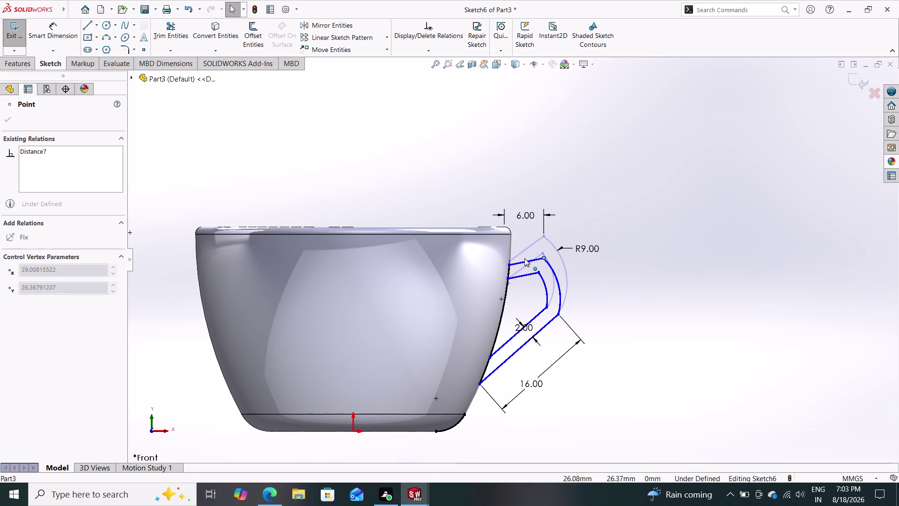
drag(525, 258, 478, 291)
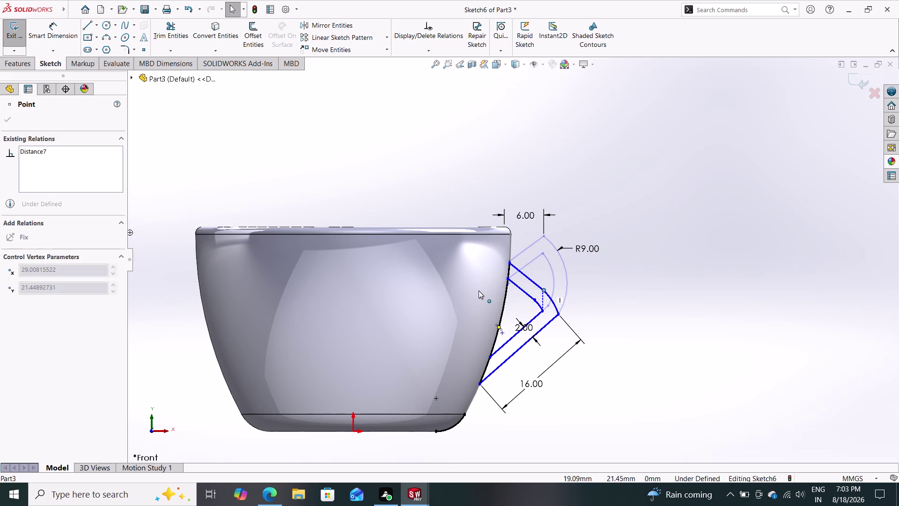
drag(478, 290, 502, 259)
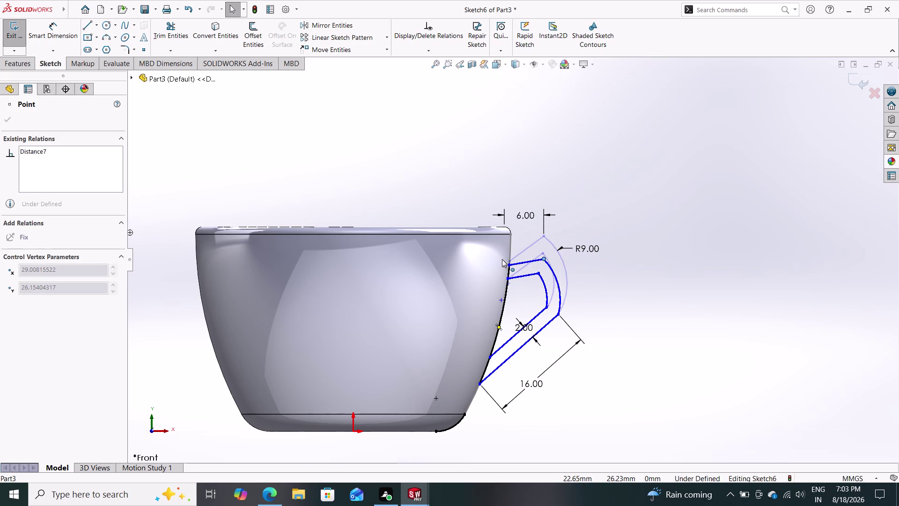
Settle the handle's top corner just below the cup rim.
drag(502, 259, 506, 224)
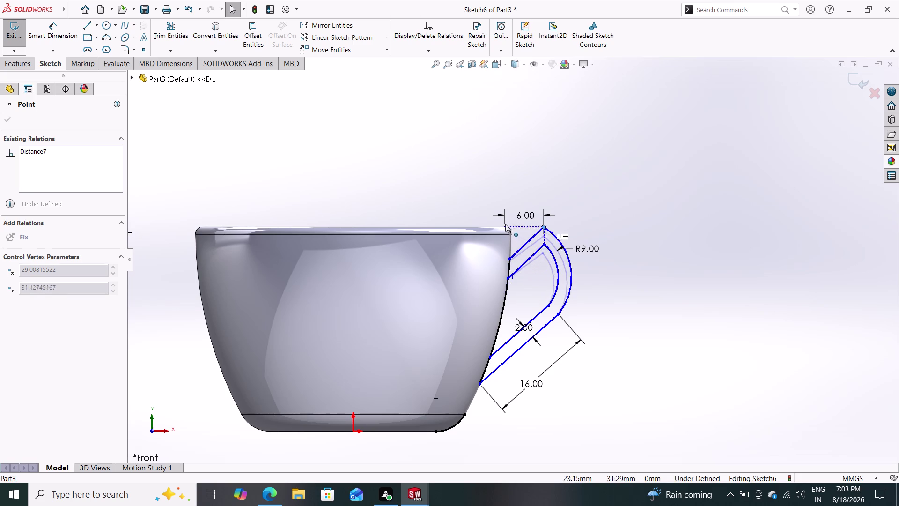
drag(506, 224, 492, 203)
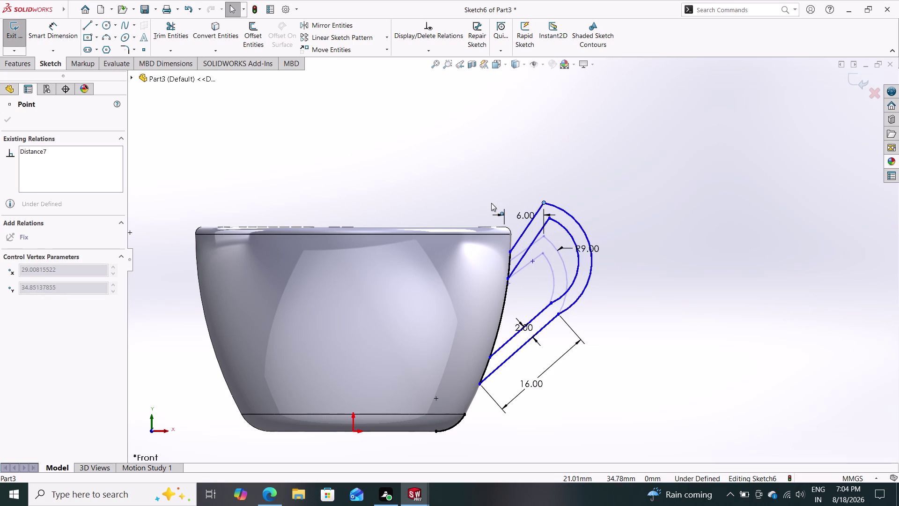
drag(491, 203, 460, 214)
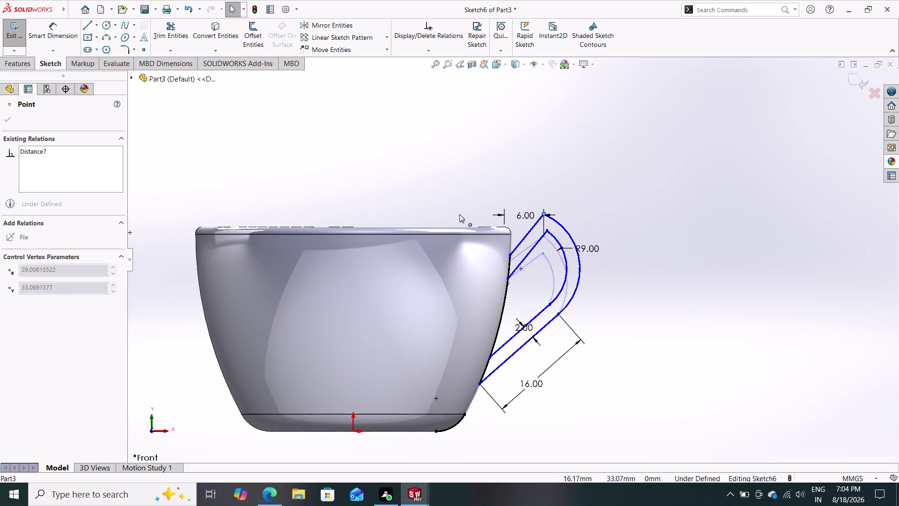
drag(459, 214, 491, 259)
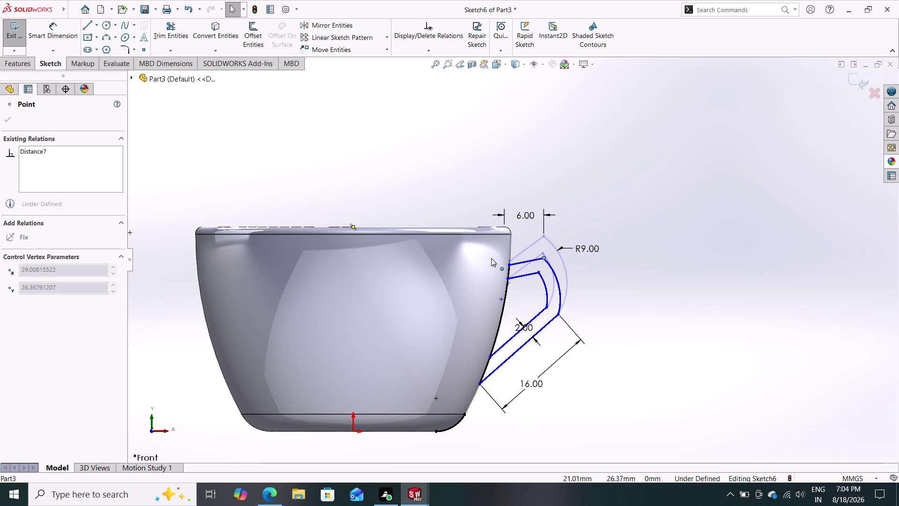
drag(492, 258, 492, 257)
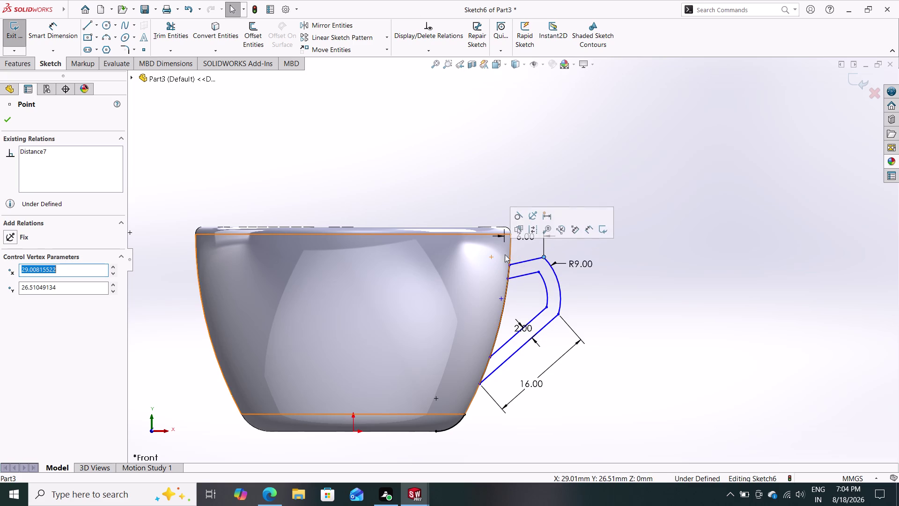
key(Escape)
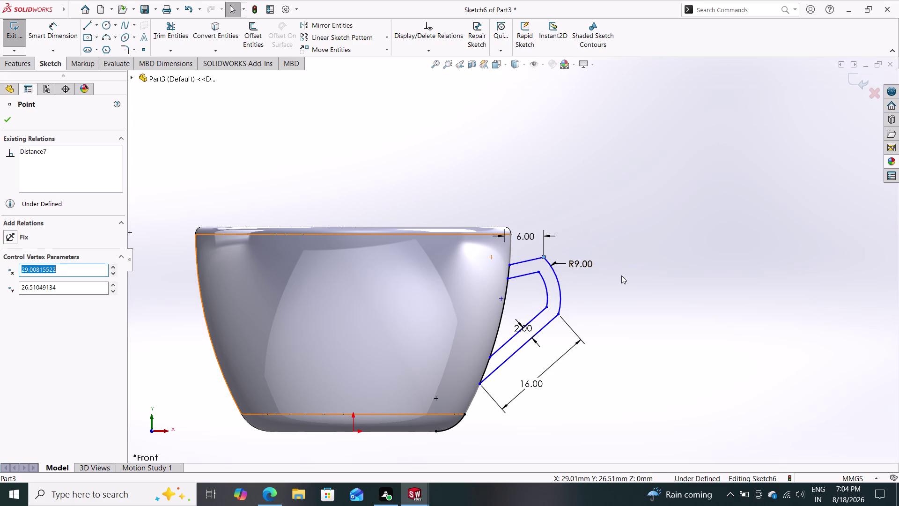
click(523, 277)
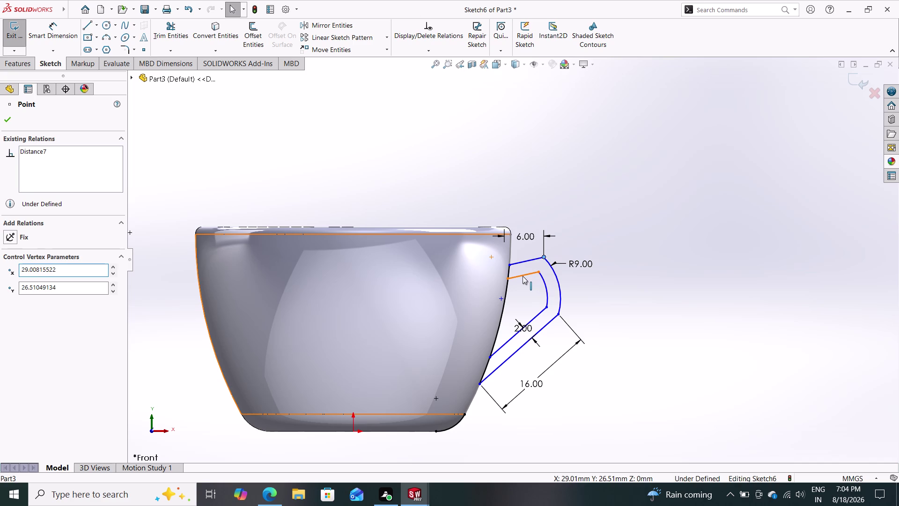
Try reshaping the handle arc by dragging its endpoint.
key(Delete)
drag(540, 270, 548, 290)
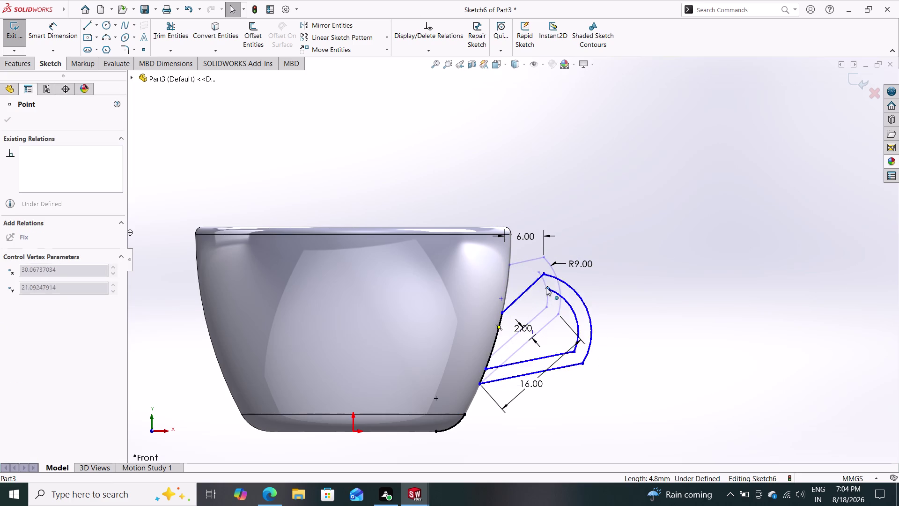
drag(549, 290, 539, 281)
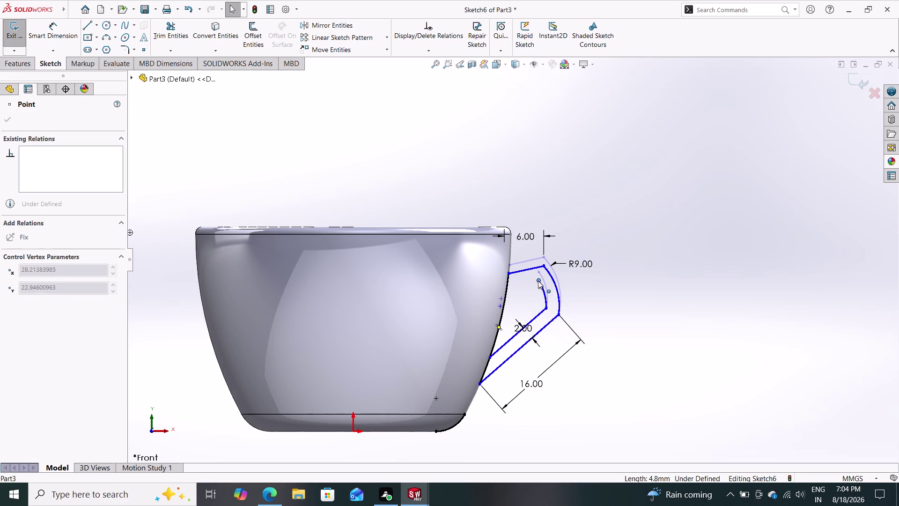
drag(538, 281, 539, 281)
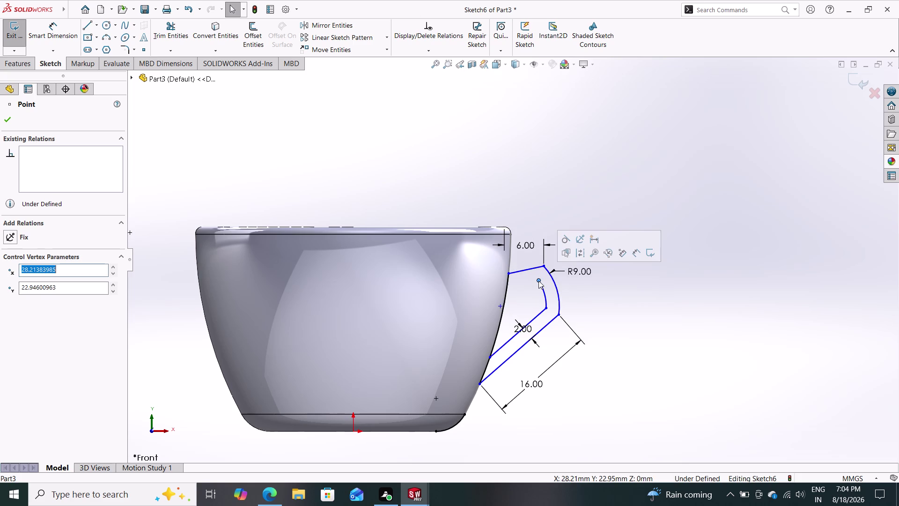
key(Escape)
key(Escape)
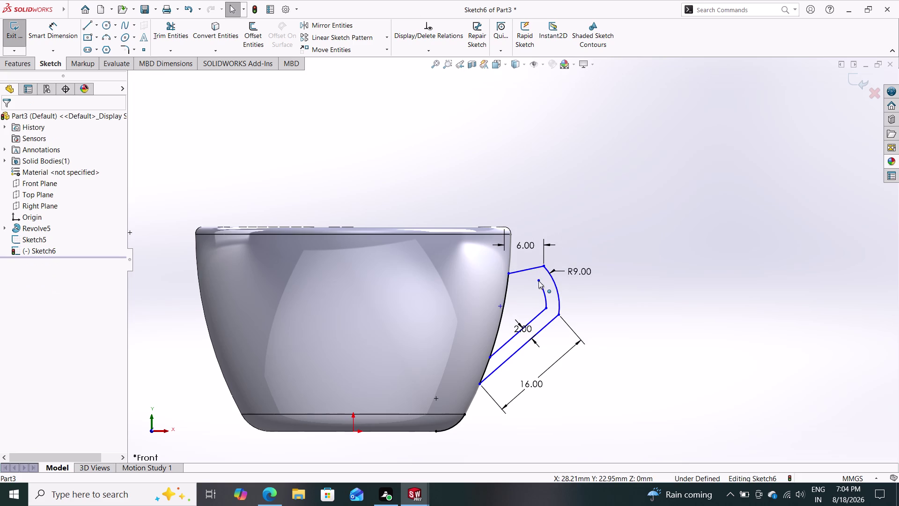
Delete the short top line, the 6 mm dimension, the R9 arc and the inner arc.
click(529, 267)
key(Delete)
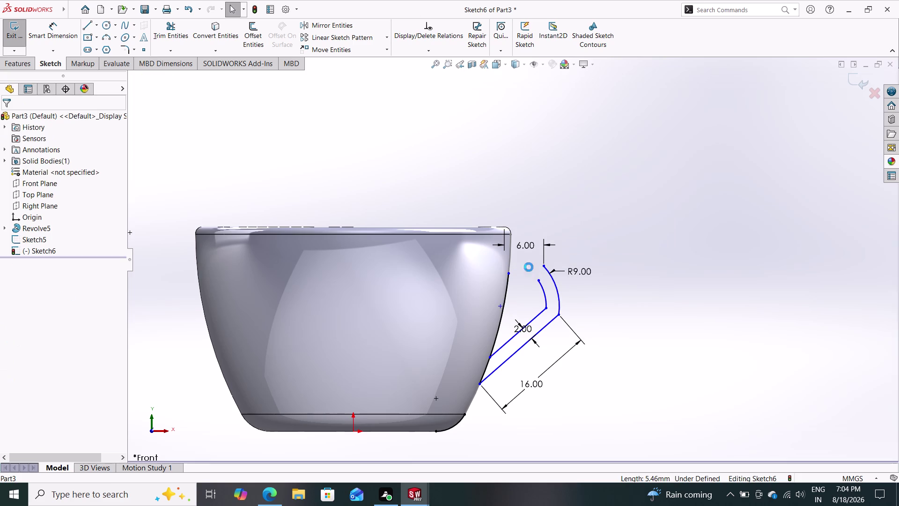
click(522, 248)
key(Delete)
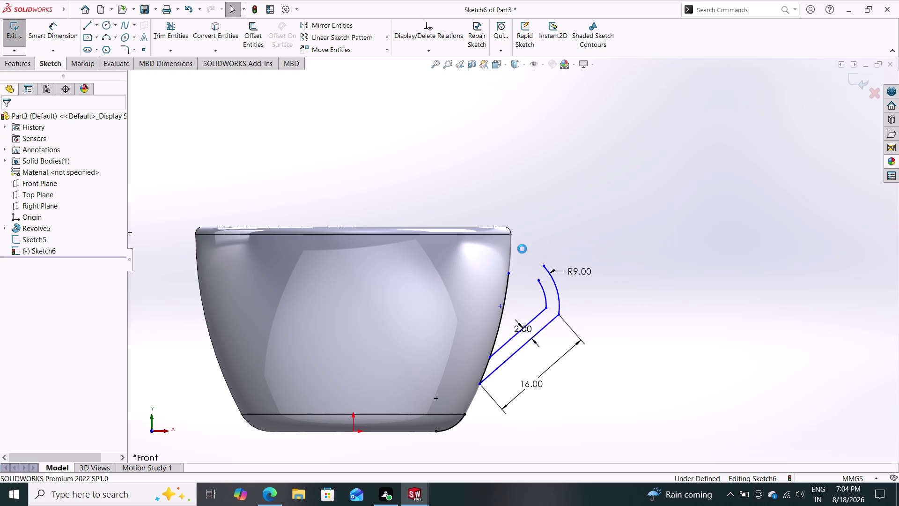
click(553, 285)
key(Delete)
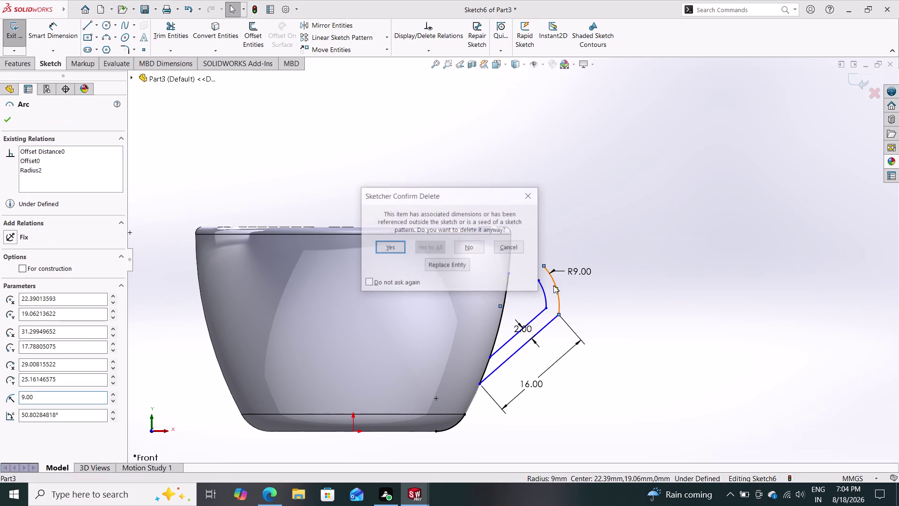
click(392, 246)
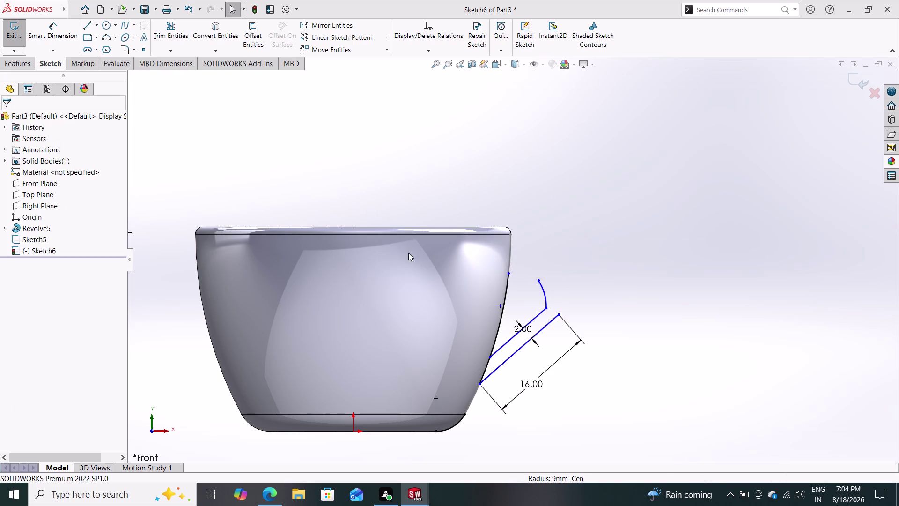
click(542, 291)
key(Delete)
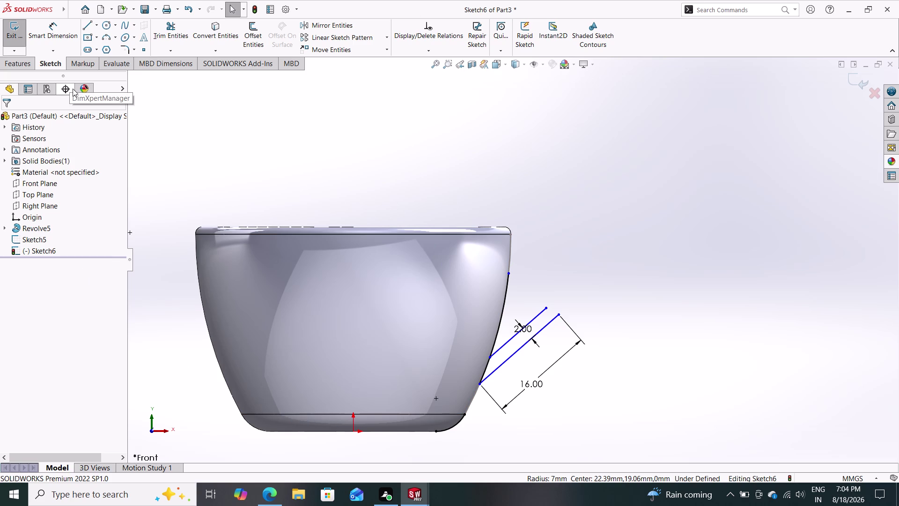
click(107, 36)
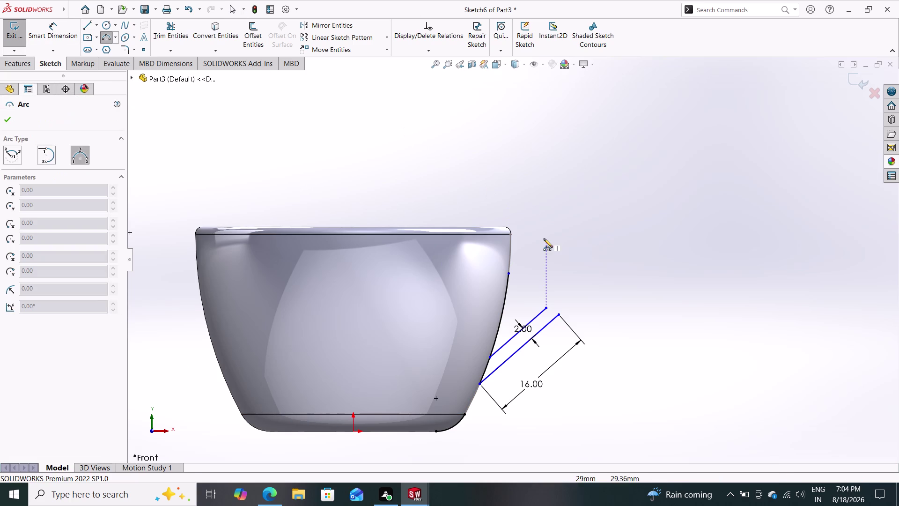
Draw a semicircular 3-point arc from near the rim to the angled line's top end.
click(545, 308)
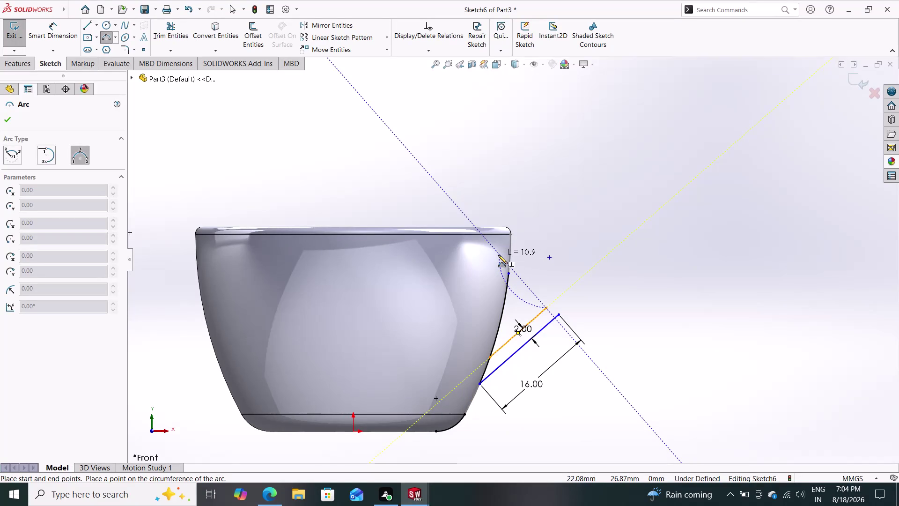
click(498, 255)
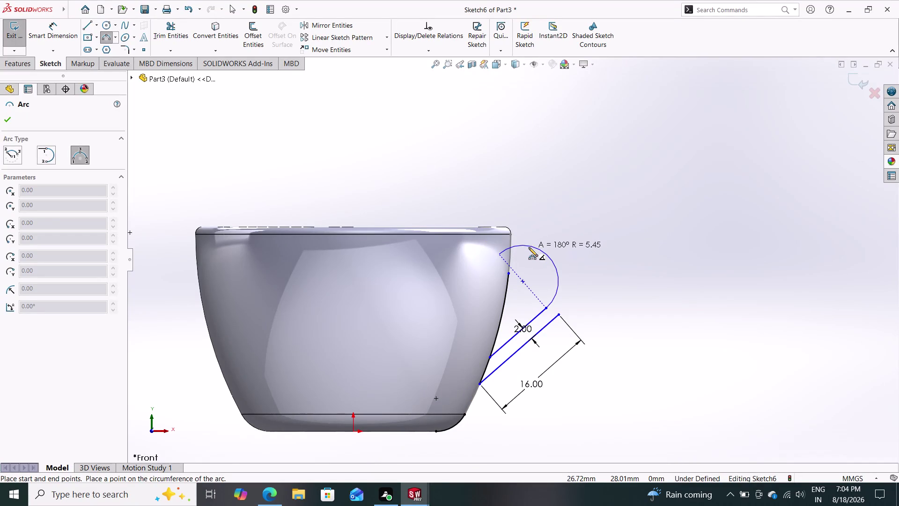
click(528, 247)
key(Escape)
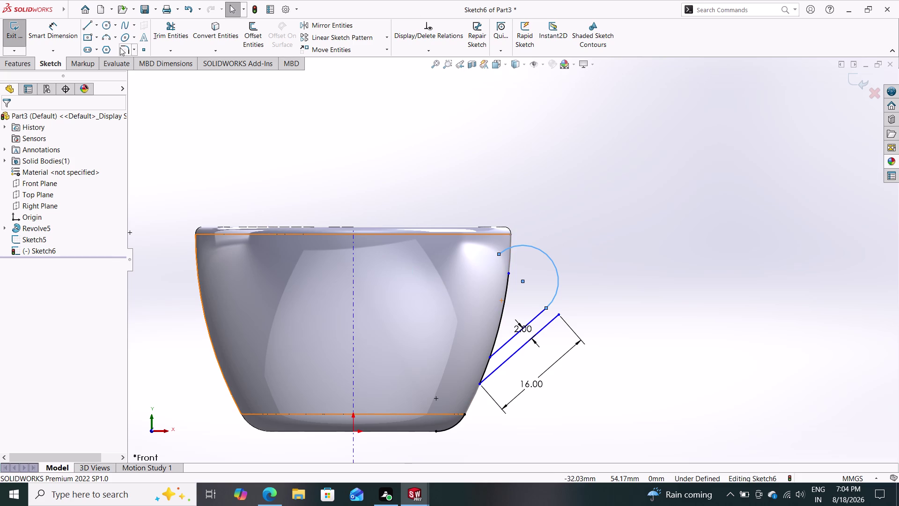
click(56, 32)
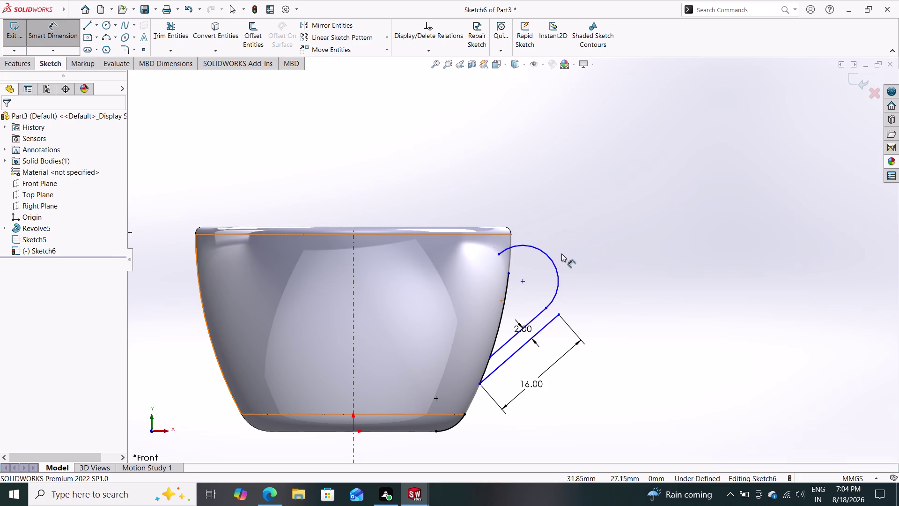
Dimension the new arc to R7 and drag its upper endpoint onto the rim.
click(549, 256)
click(567, 242)
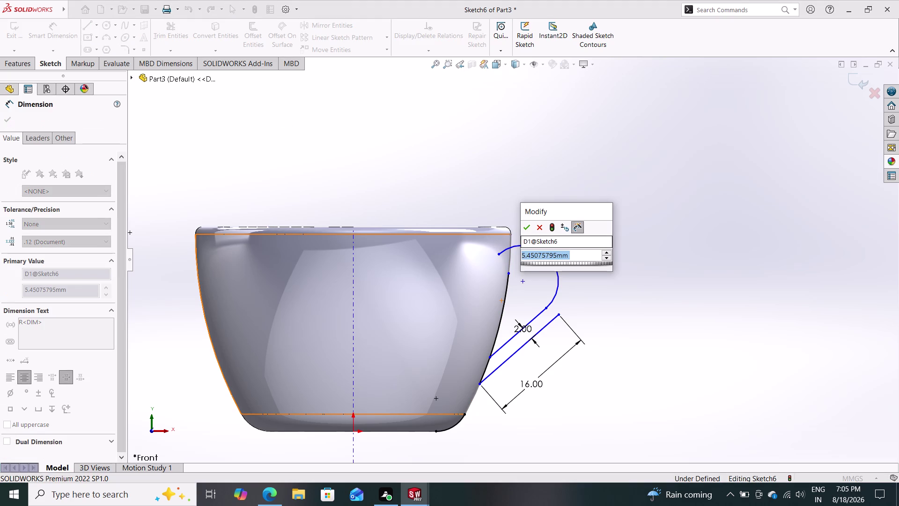
key(7)
key(Return)
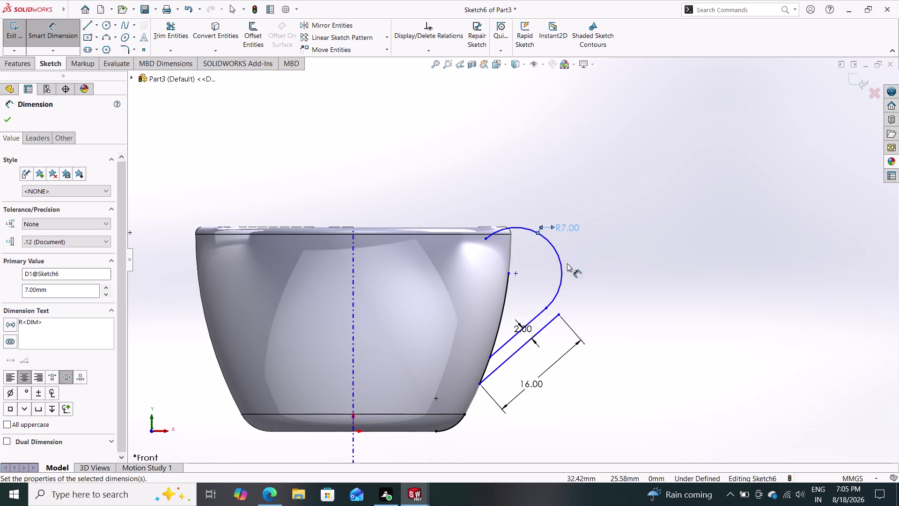
drag(486, 239, 492, 255)
click(491, 255)
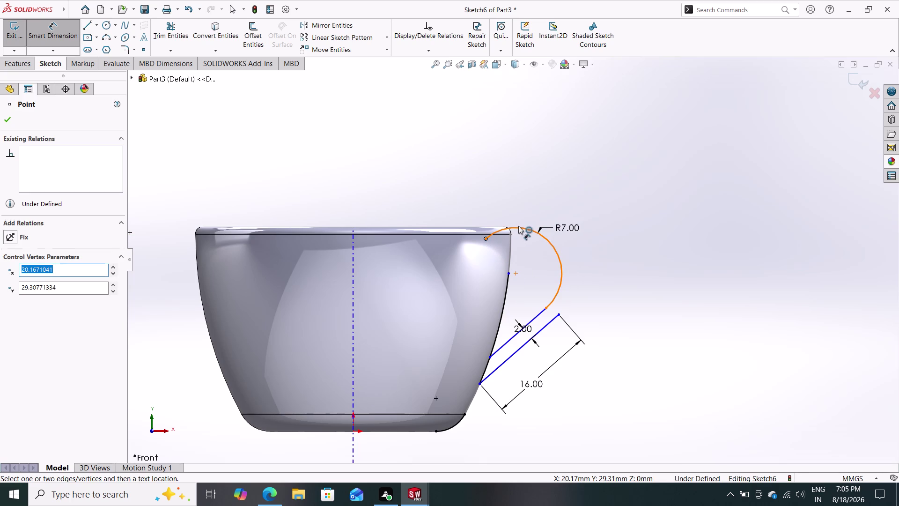
drag(519, 225, 518, 239)
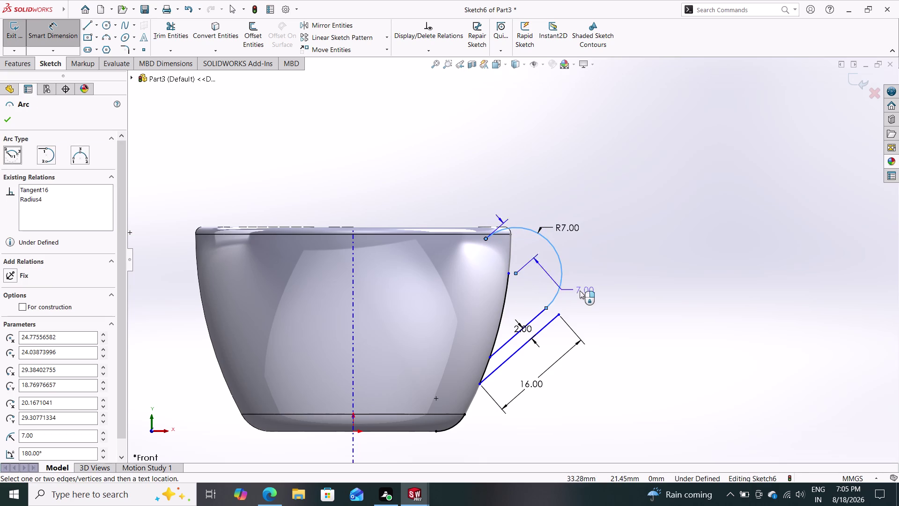
Grab the 16 mm handle line's lower endpoint and drag it toward the cup wall.
key(Escape)
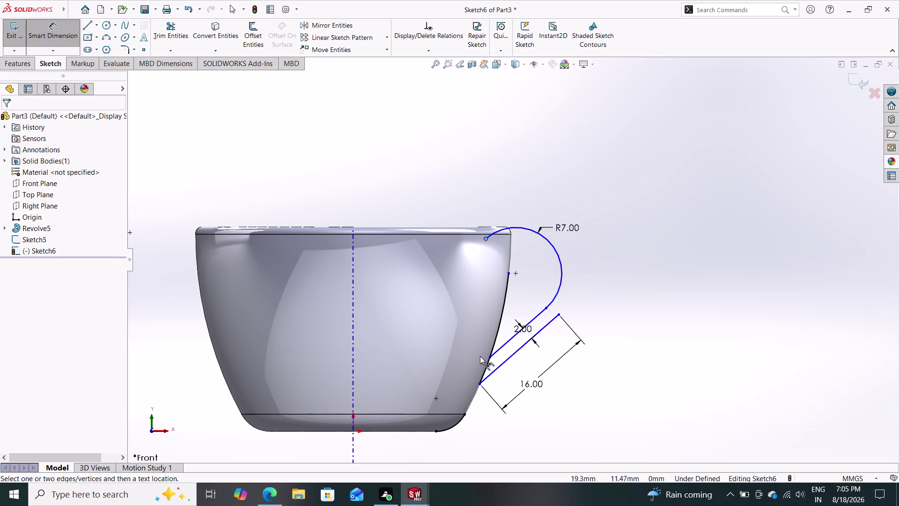
drag(481, 383, 481, 383)
drag(480, 383, 492, 370)
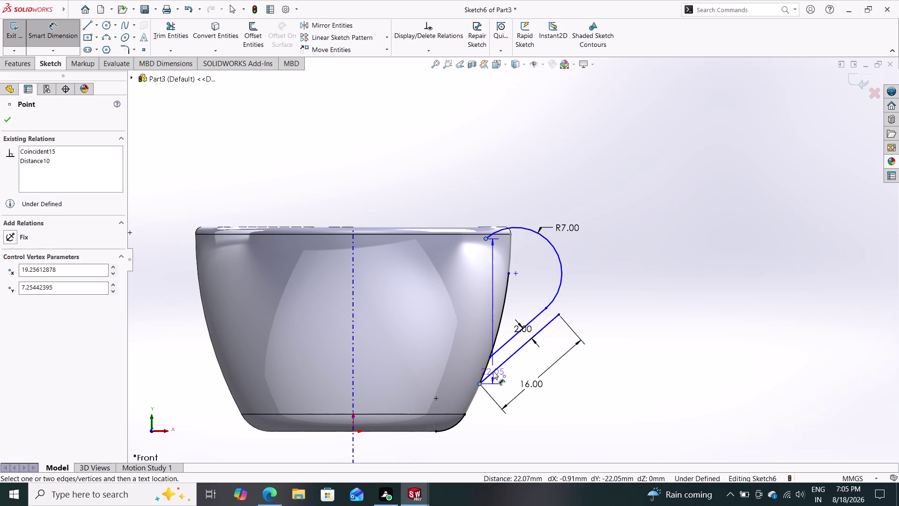
drag(492, 371, 493, 371)
key(Escape)
key(Escape)
key(Escape)
key(Escape)
key(Escape)
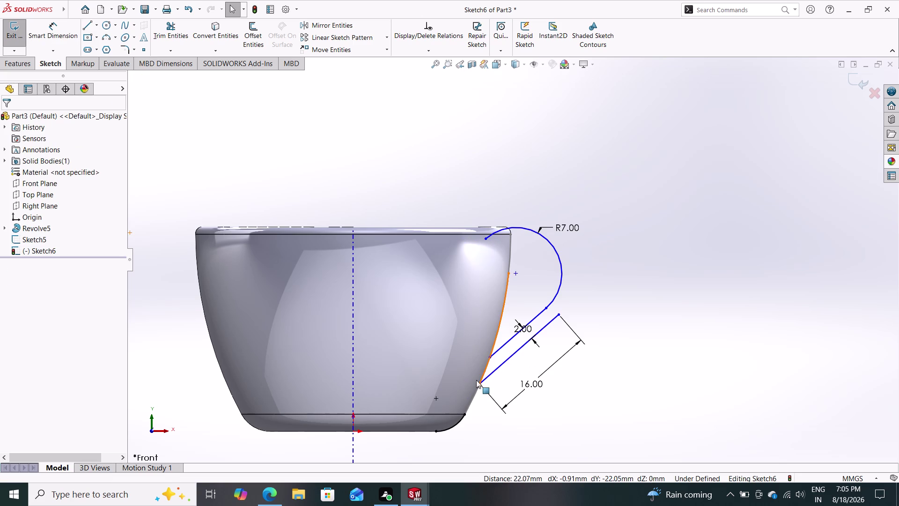
Slide the line's lower end along the cup wall until it settles coincident.
drag(480, 384, 479, 394)
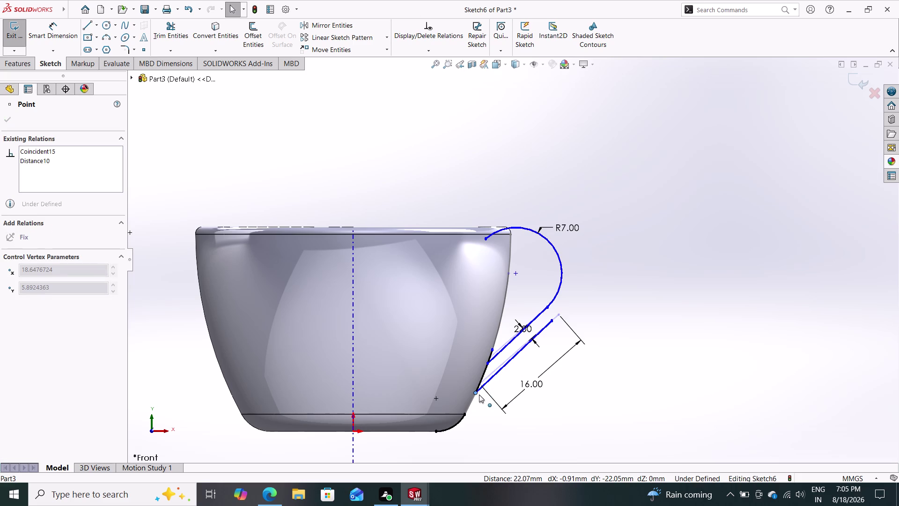
drag(479, 394, 473, 408)
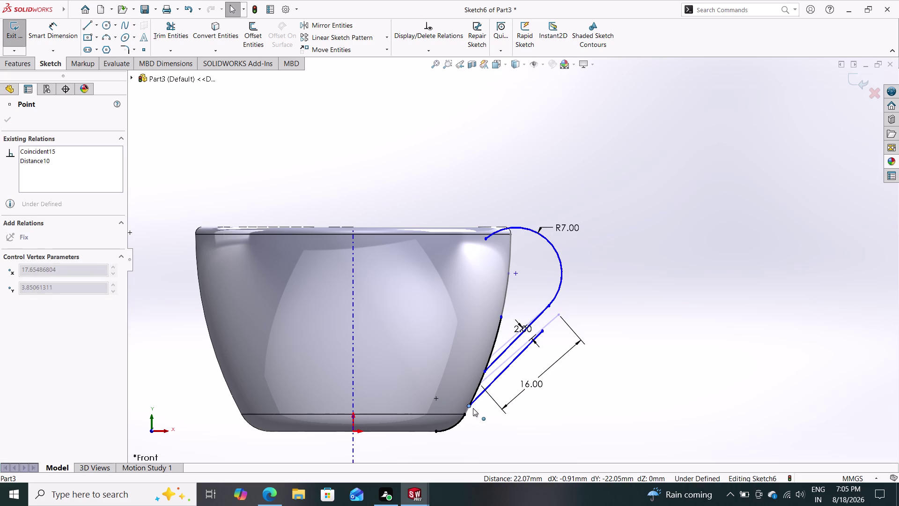
drag(473, 408, 470, 387)
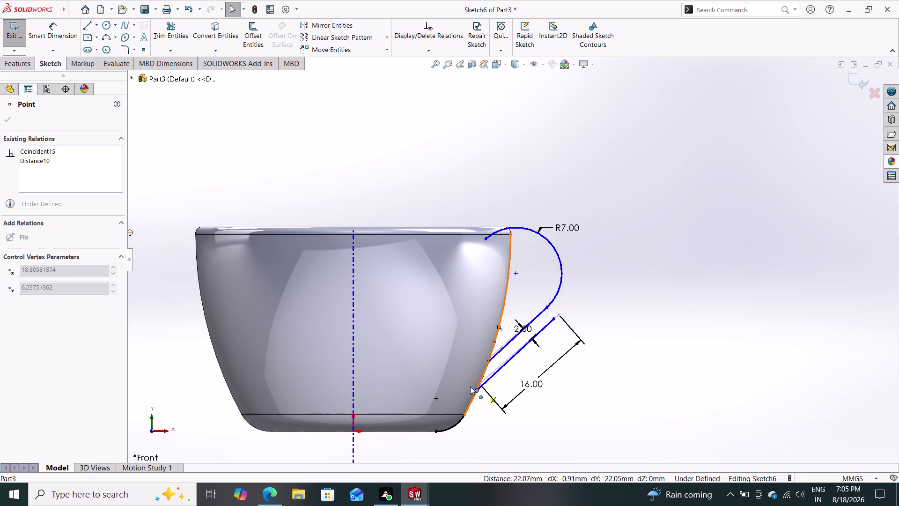
drag(470, 386, 470, 396)
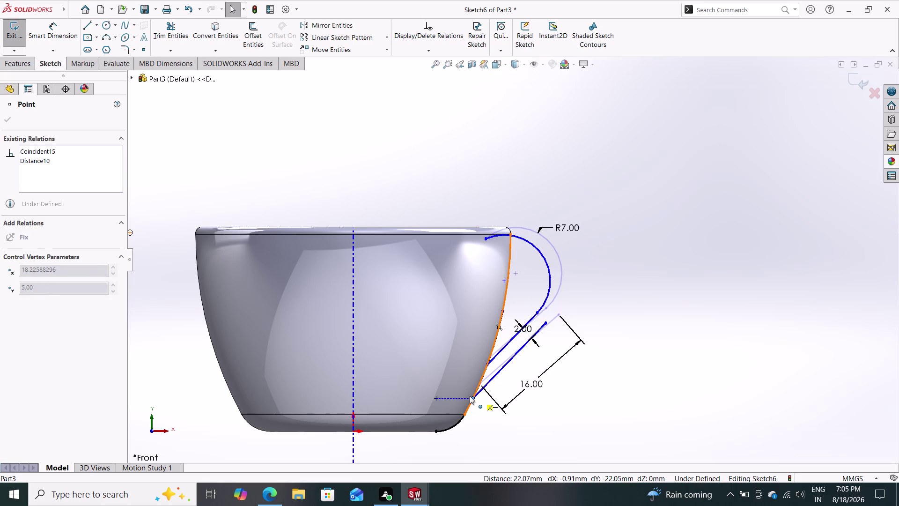
drag(470, 395, 475, 383)
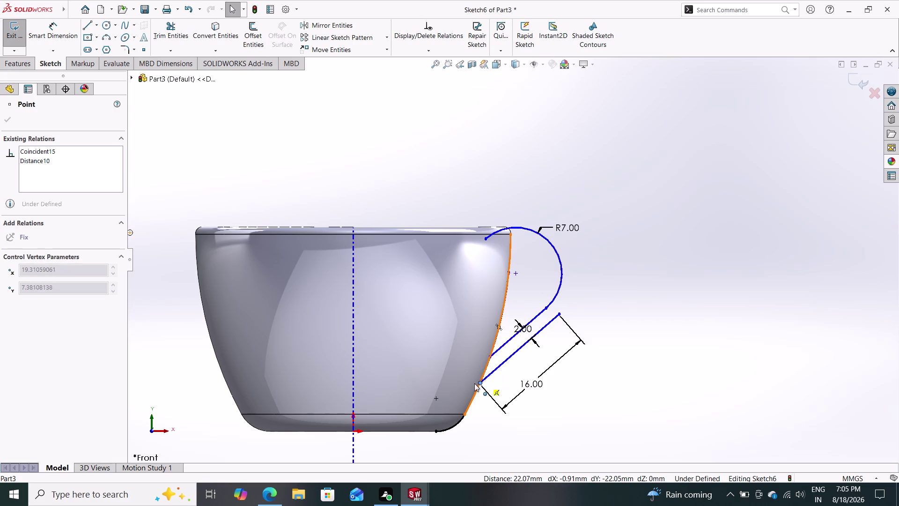
drag(475, 383, 472, 393)
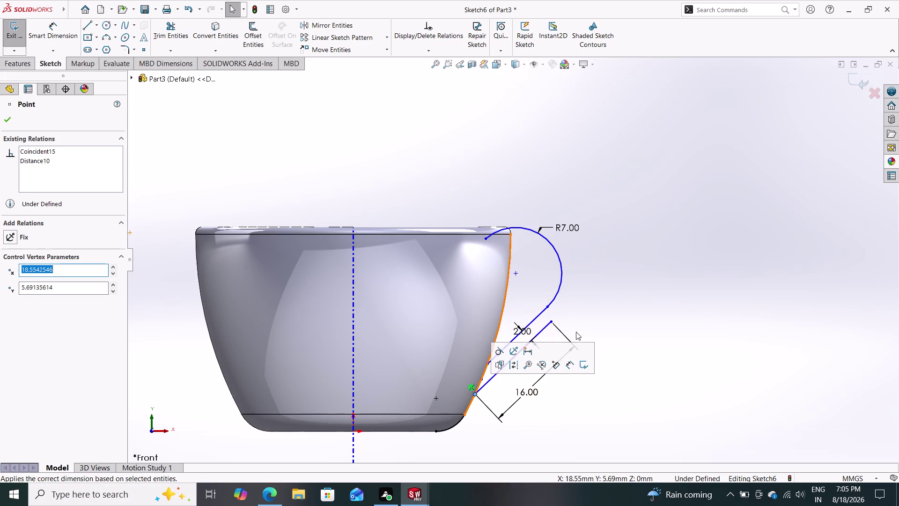
key(Escape)
key(Escape)
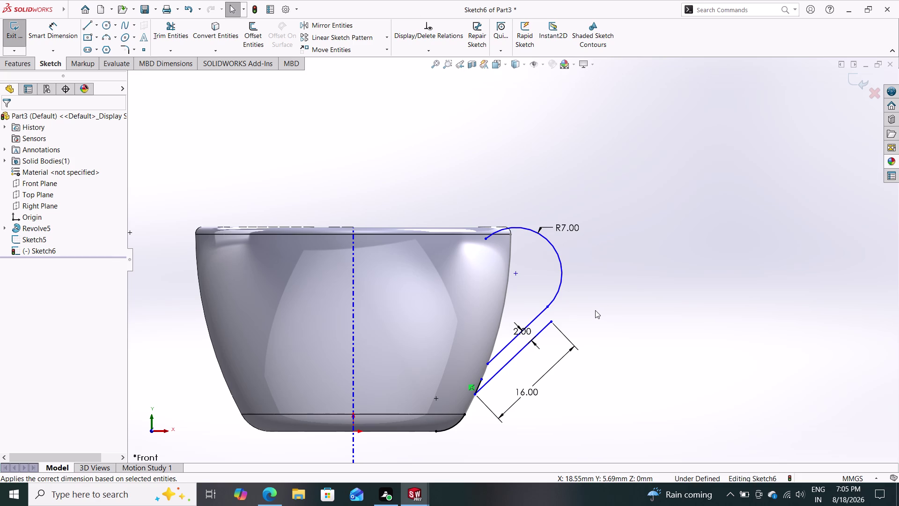
drag(610, 132, 503, 344)
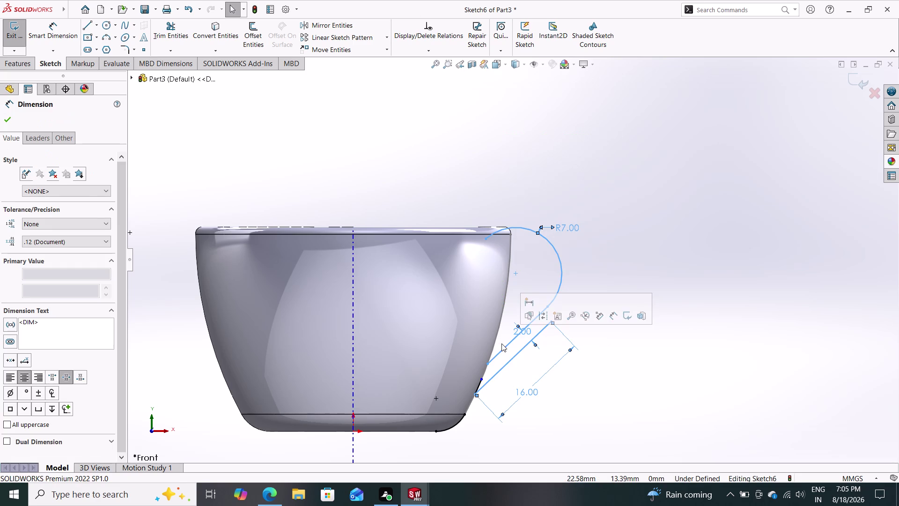
Delete the existing handle outline geometry from Sketch6.
key(Delete)
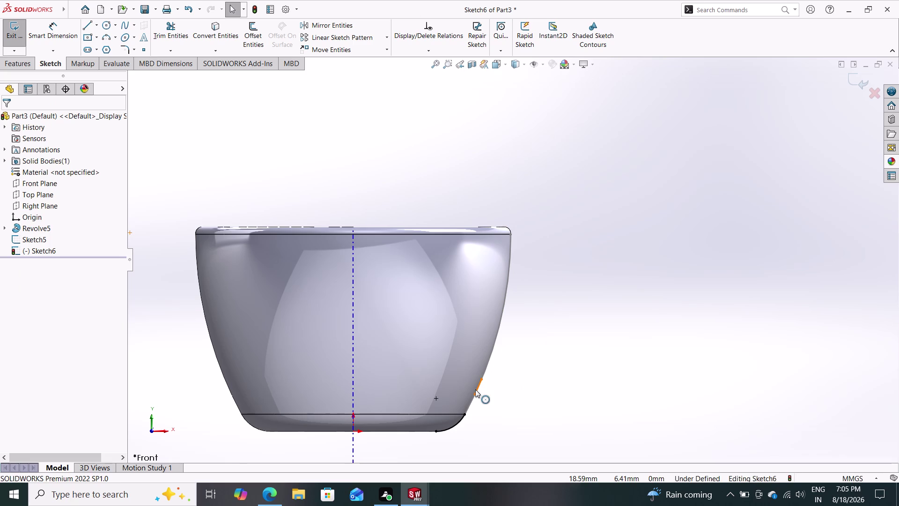
click(476, 389)
key(Delete)
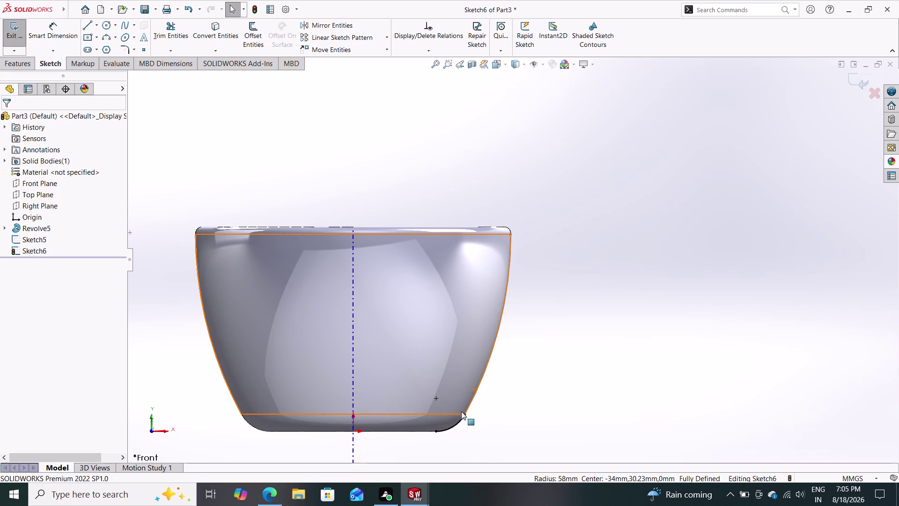
drag(488, 405, 307, 460)
key(Delete)
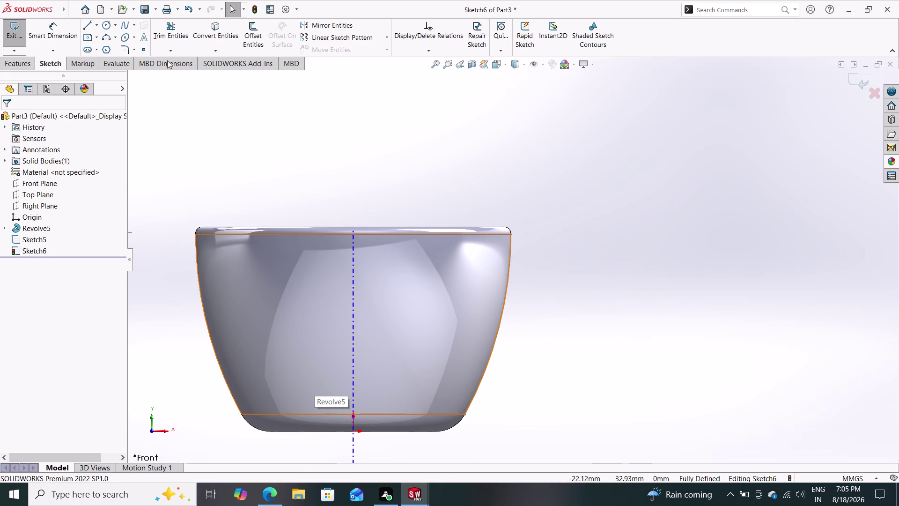
Convert the cup's right outer wall edge into Sketch6 geometry.
click(208, 29)
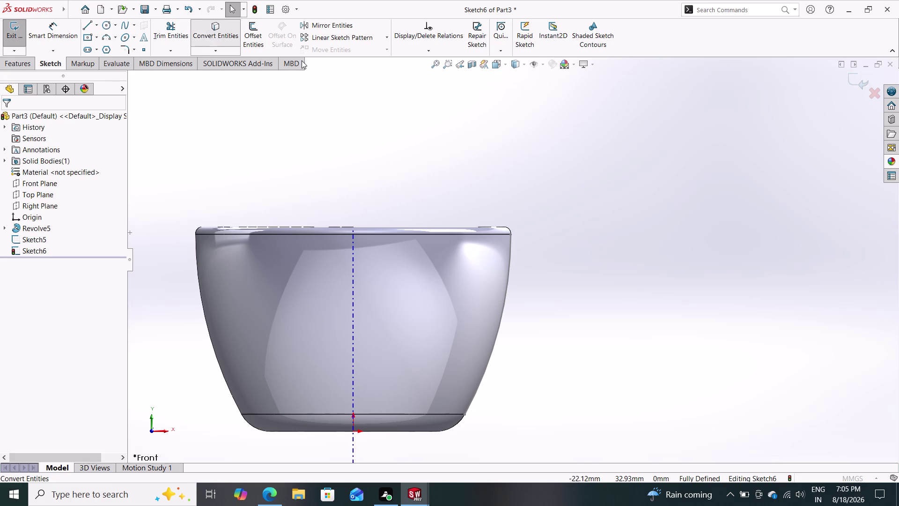
click(507, 279)
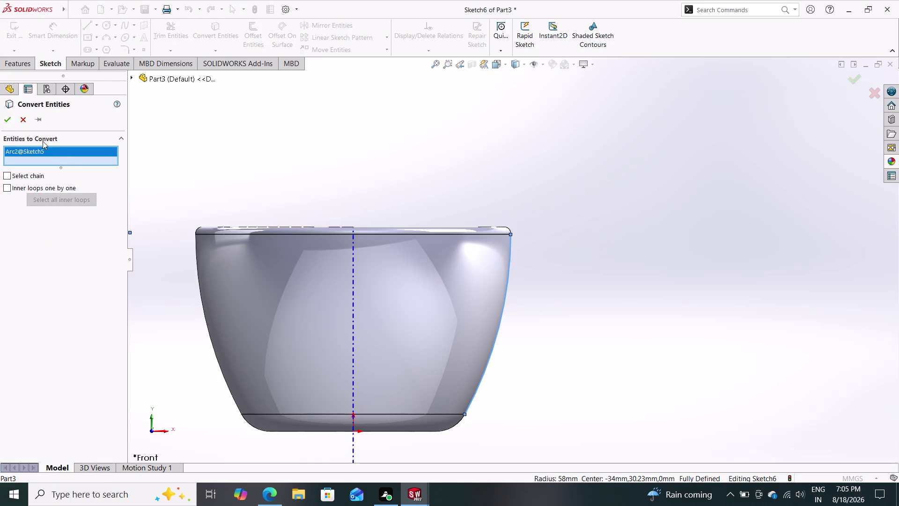
click(6, 118)
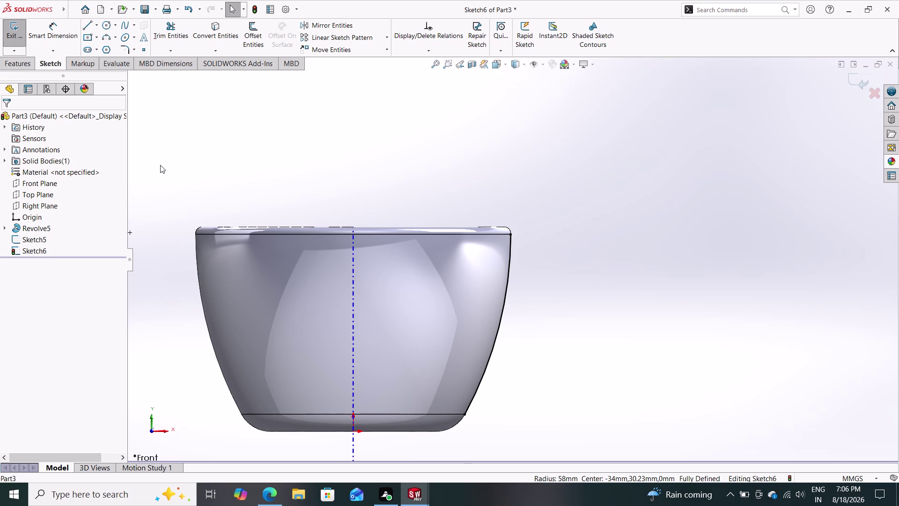
click(106, 38)
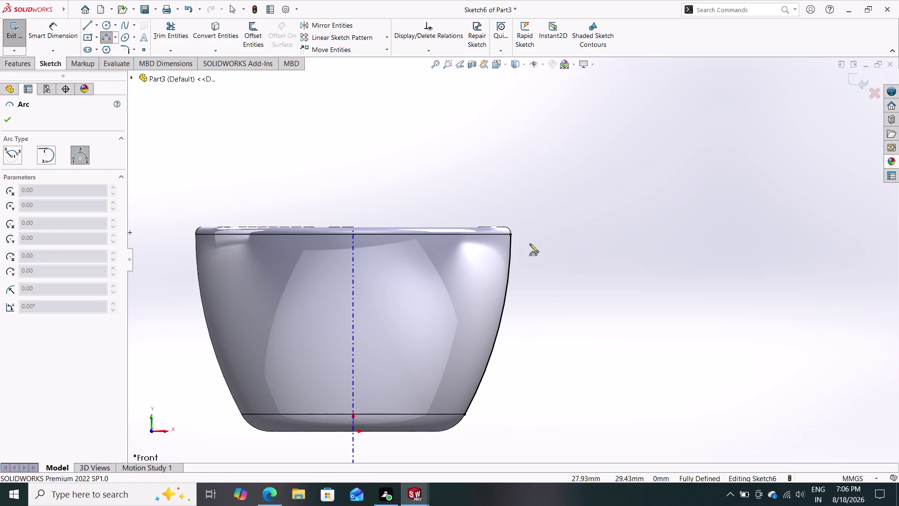
Draw a smaller inner and a larger outer three-point arc from the cup rim.
click(509, 254)
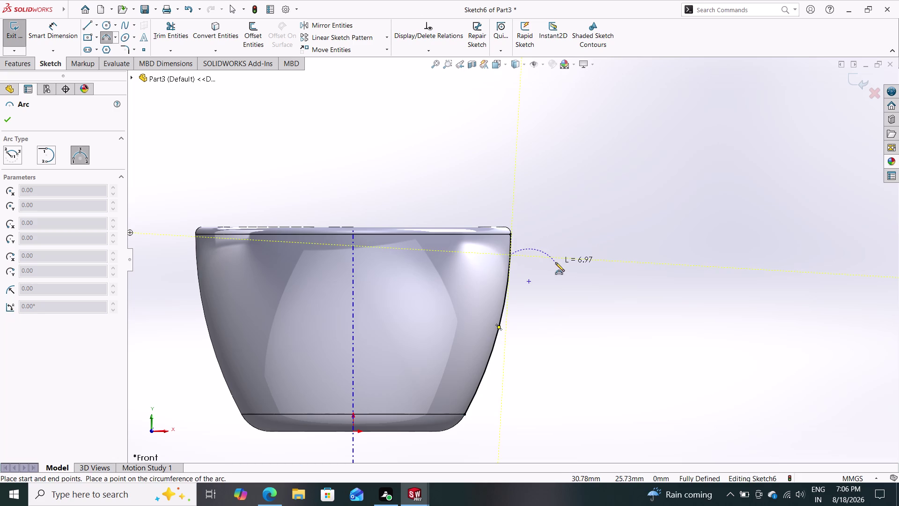
click(552, 307)
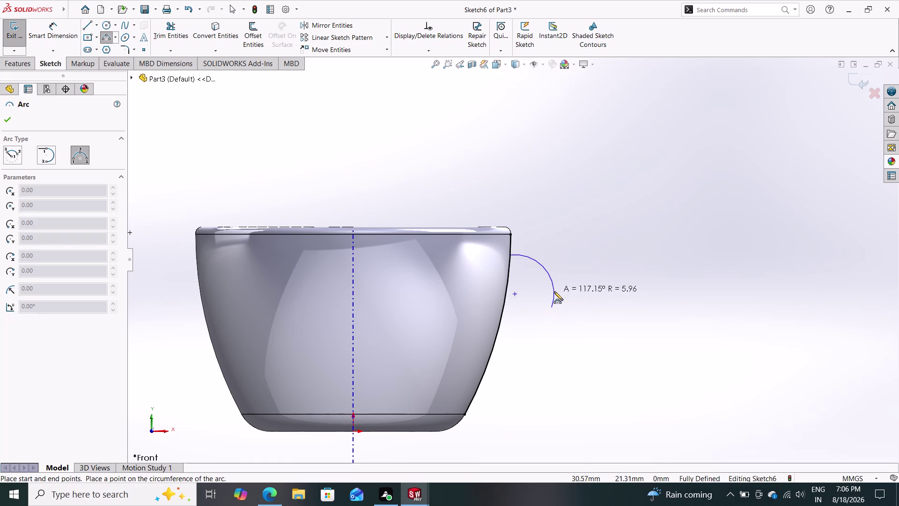
double_click(554, 291)
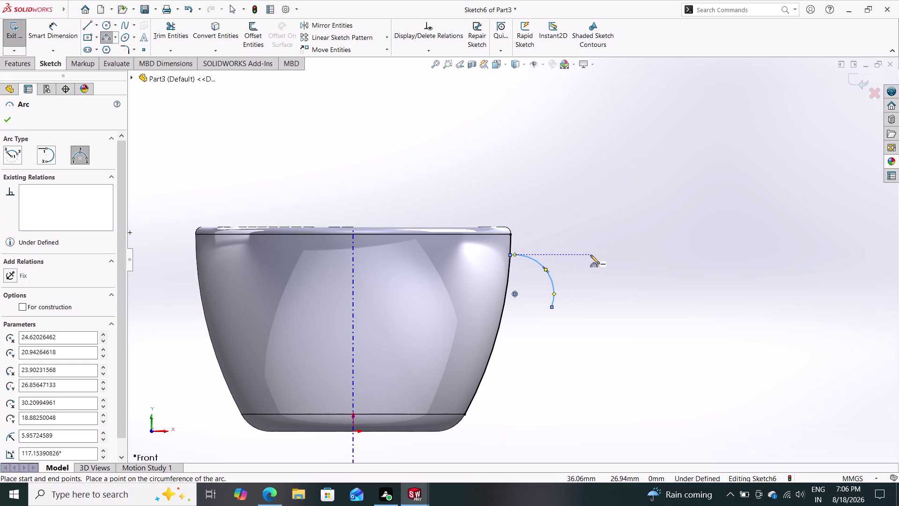
click(512, 246)
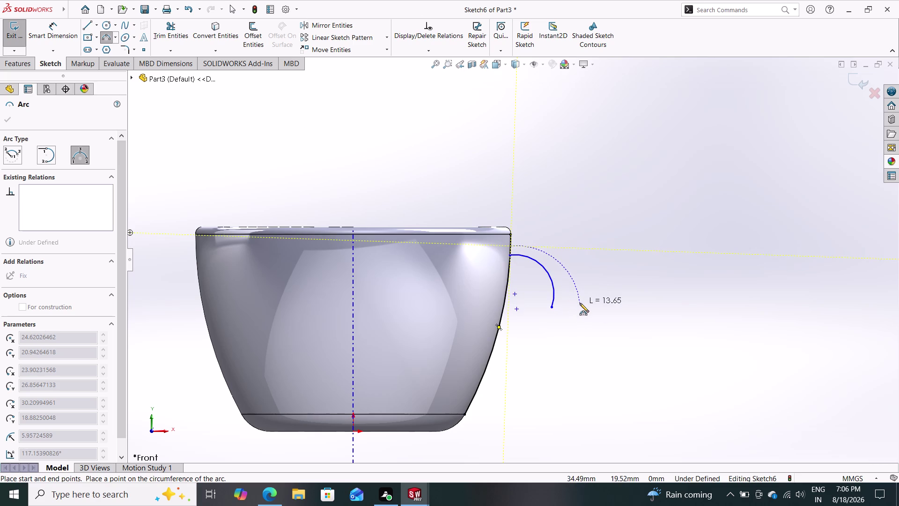
click(576, 335)
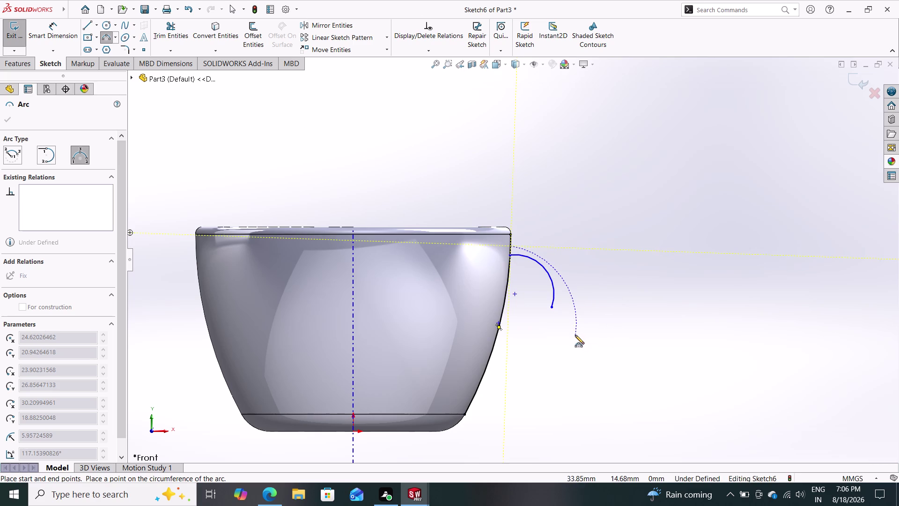
click(589, 309)
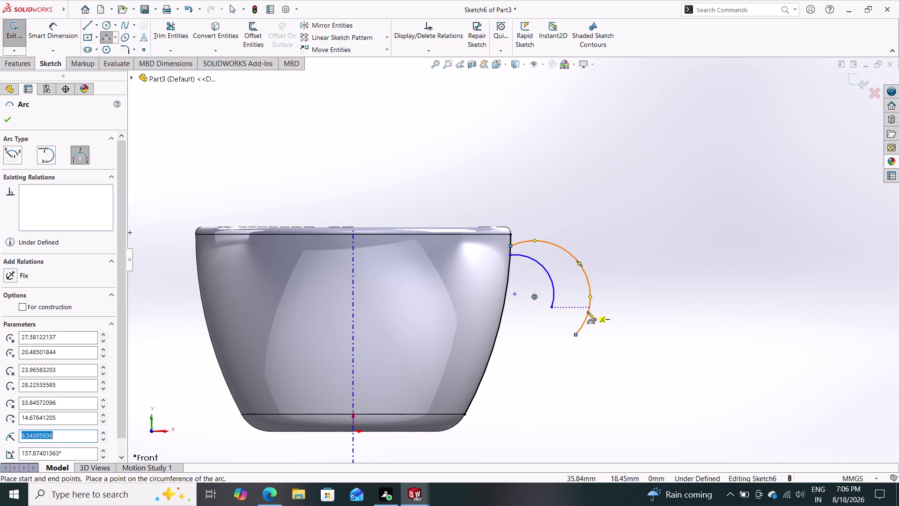
key(Escape)
key(Escape)
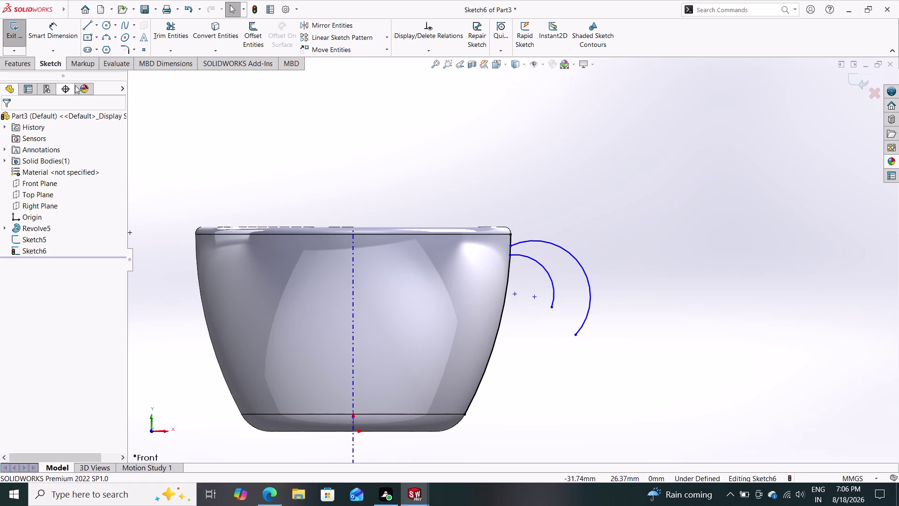
click(50, 29)
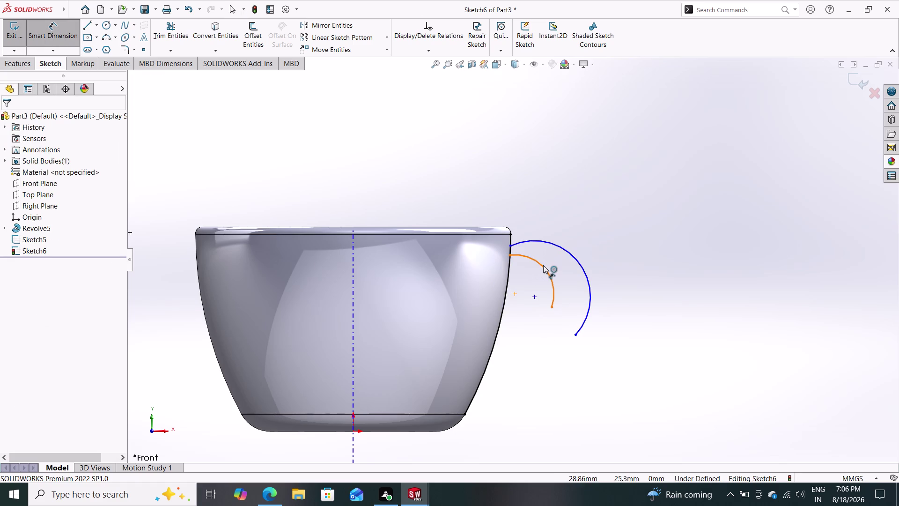
Dimension the inner handle arc to R7 and the outer arc to R9.
click(543, 264)
click(592, 205)
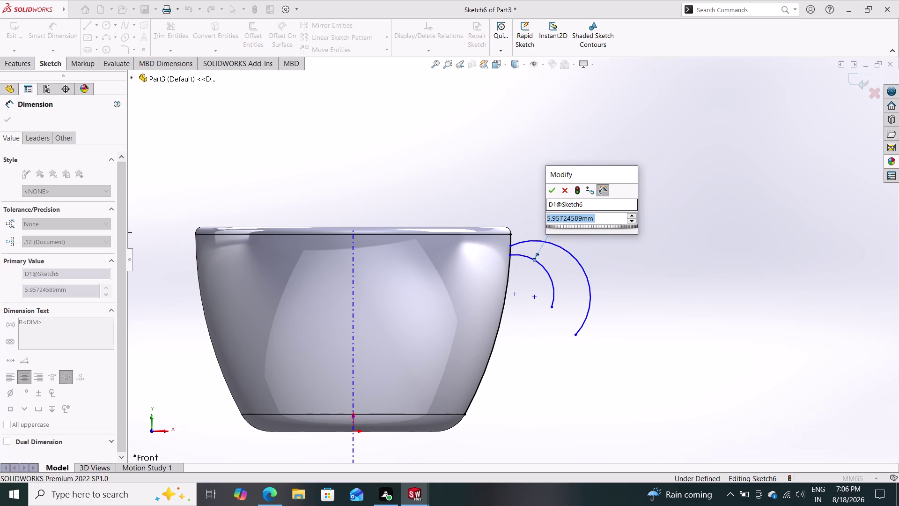
key(7)
key(Return)
click(569, 249)
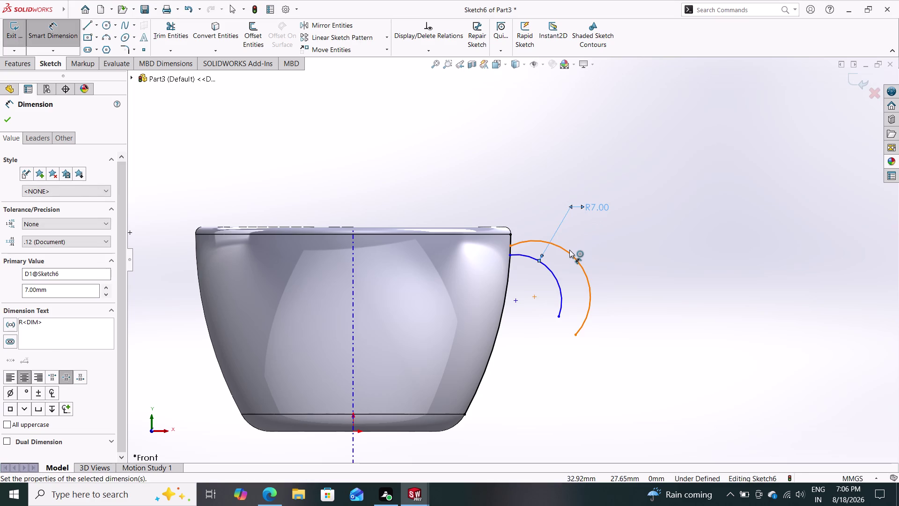
click(590, 229)
key(9)
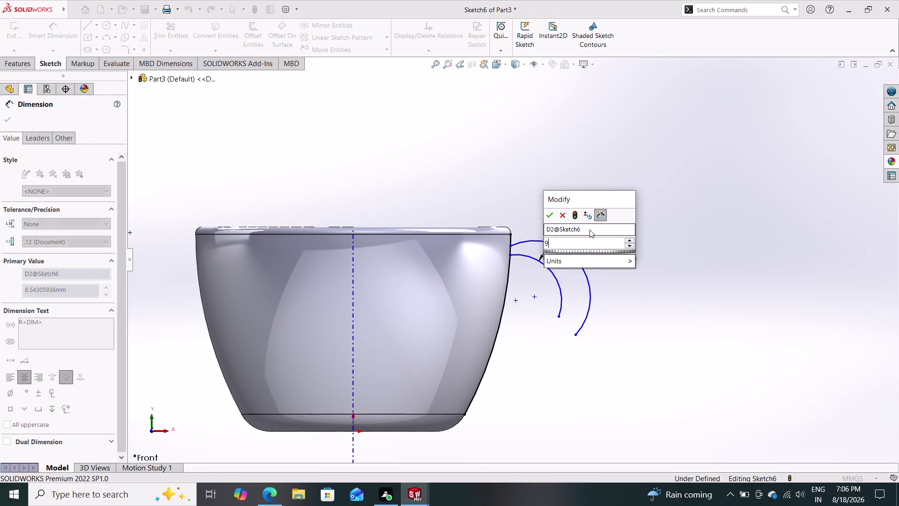
key(Return)
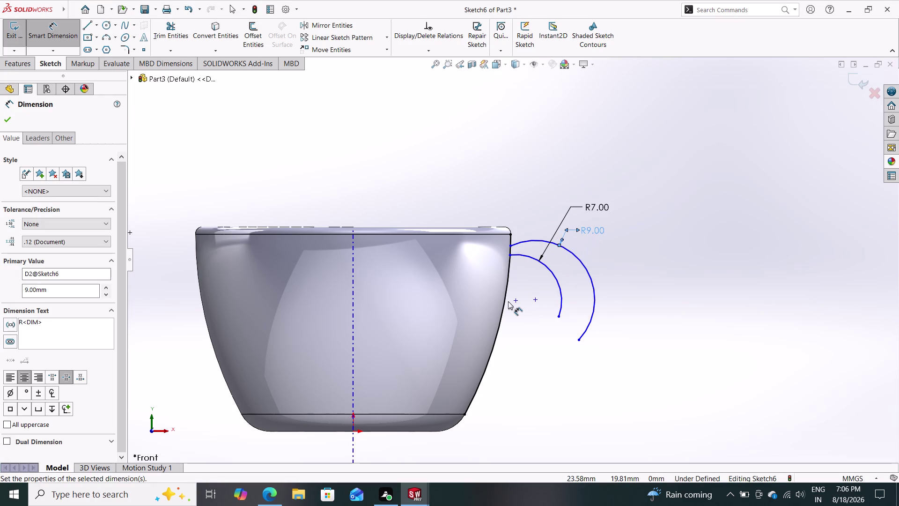
key(Escape)
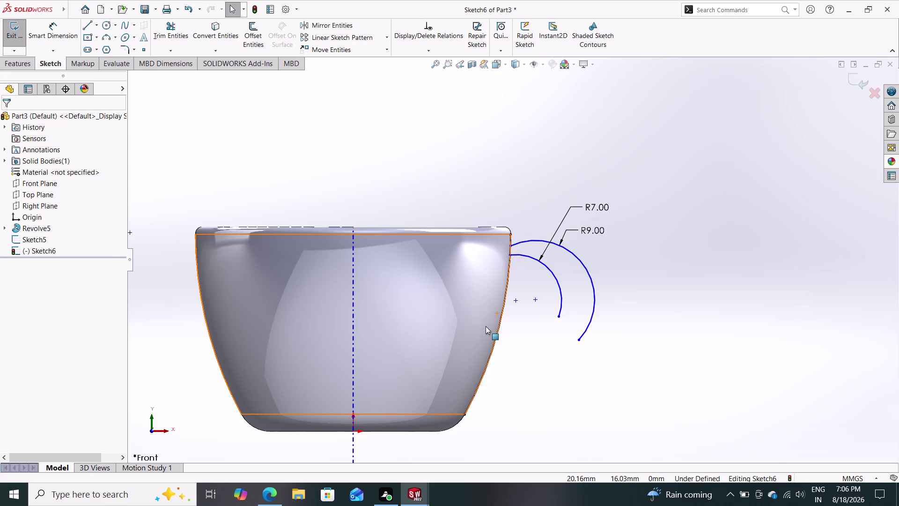
click(515, 301)
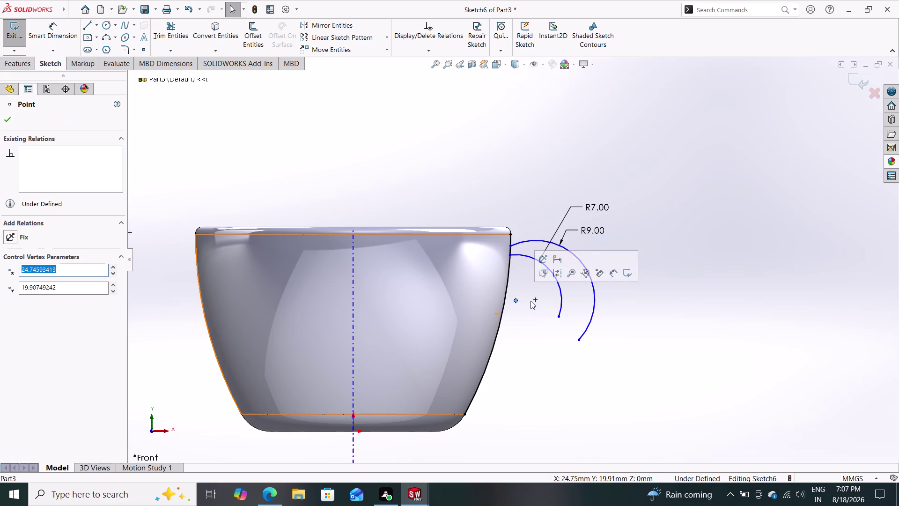
Add a Coincident relation between the R7 and R9 arc centre points.
click(533, 301)
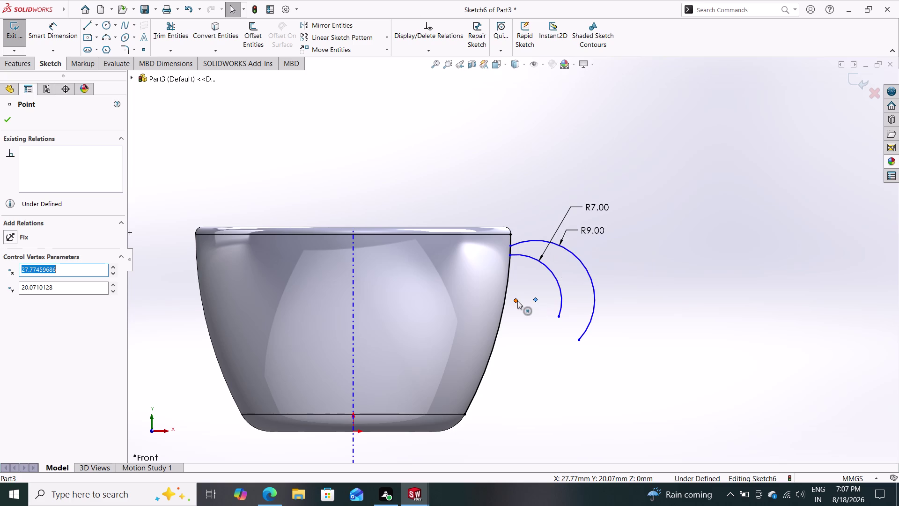
click(517, 301)
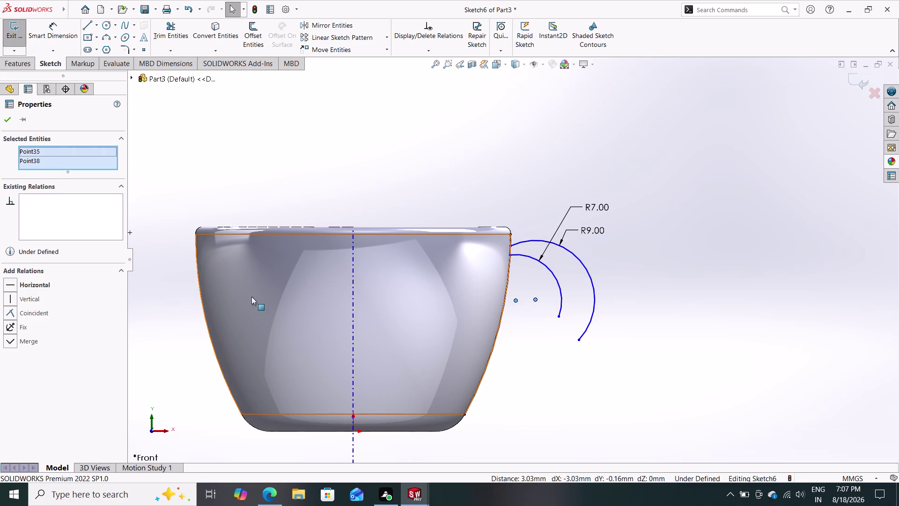
click(38, 315)
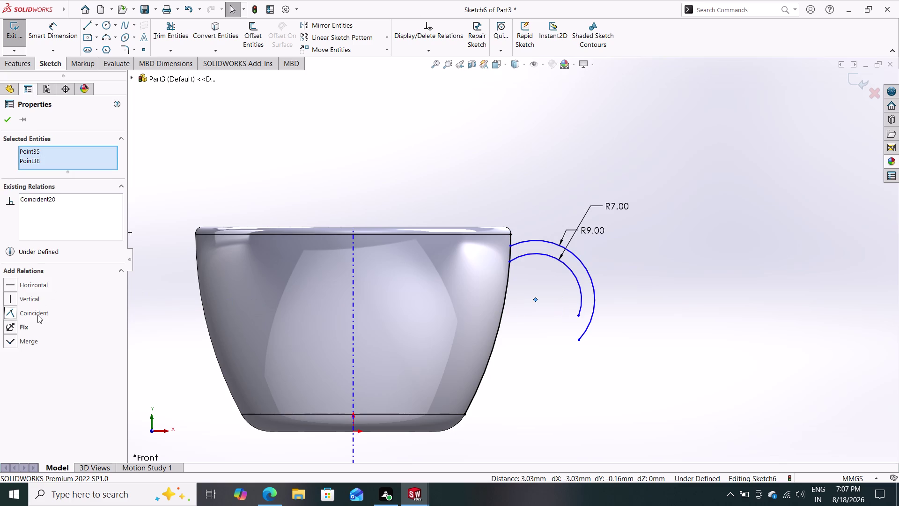
click(6, 120)
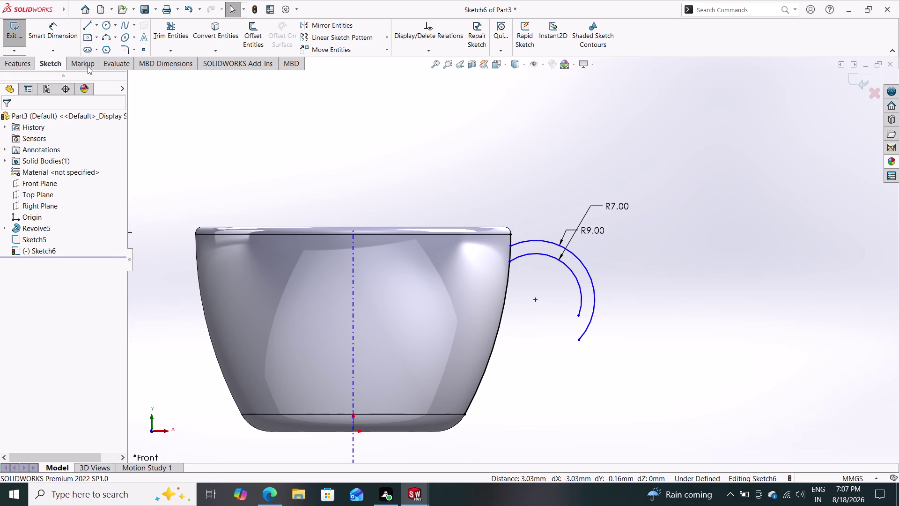
click(88, 23)
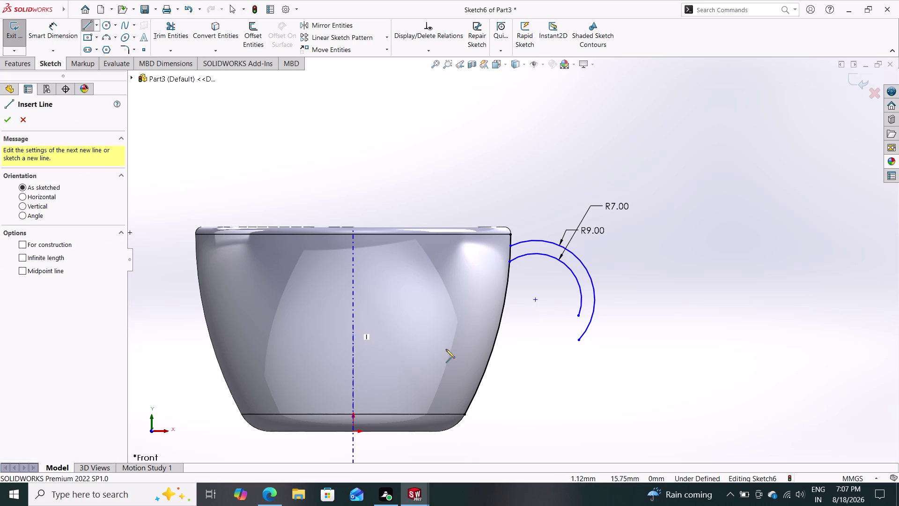
Draw a line from the R7 arc's lower end to the cup wall.
drag(578, 315, 574, 317)
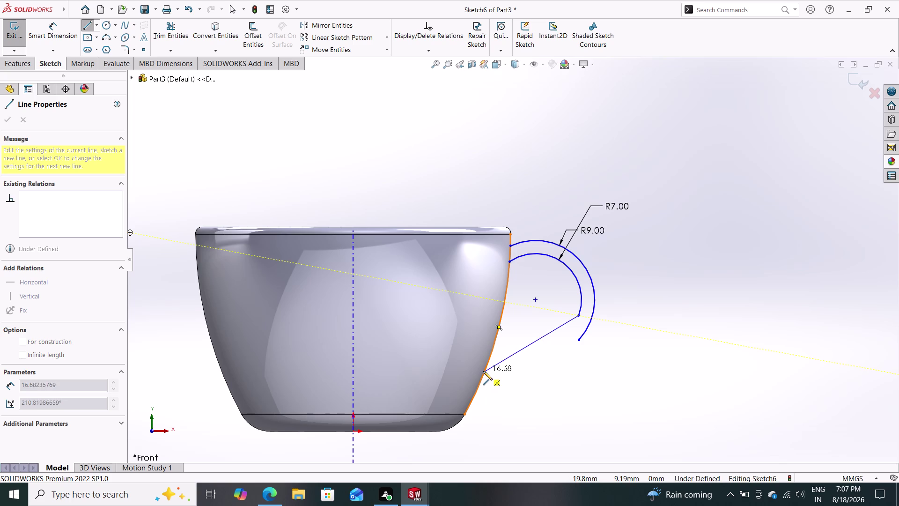
click(483, 371)
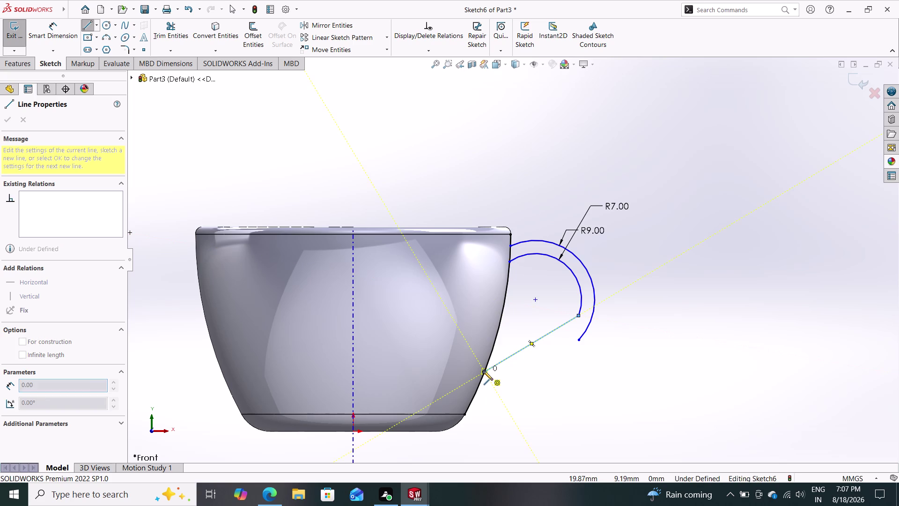
key(Escape)
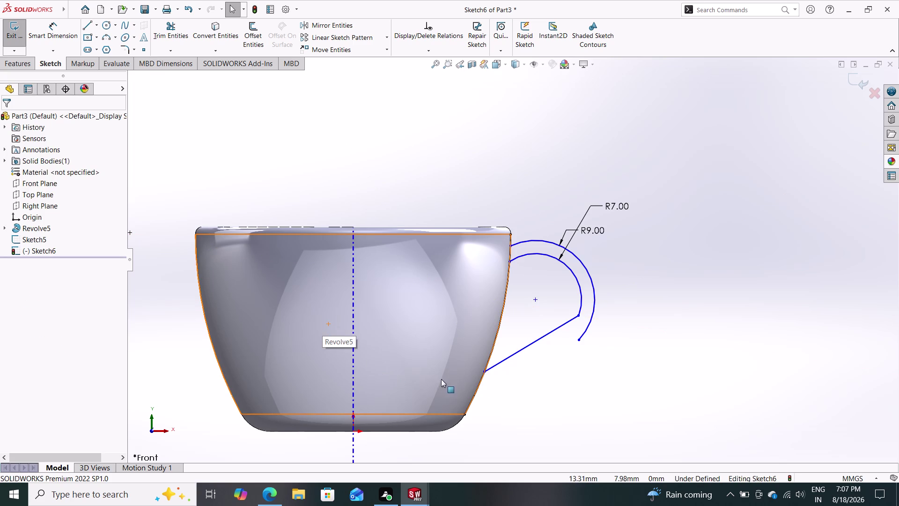
Reposition the outer R9 arc's lower endpoint.
drag(578, 339, 590, 329)
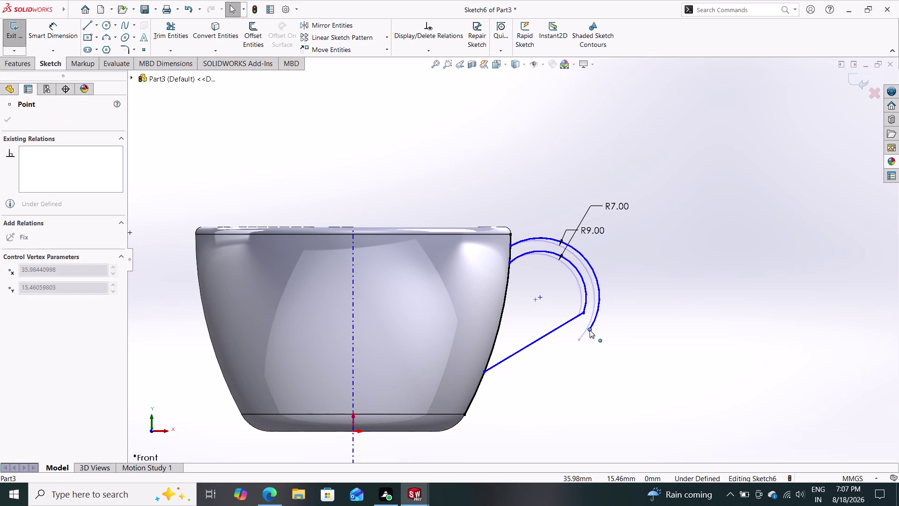
drag(589, 330, 577, 335)
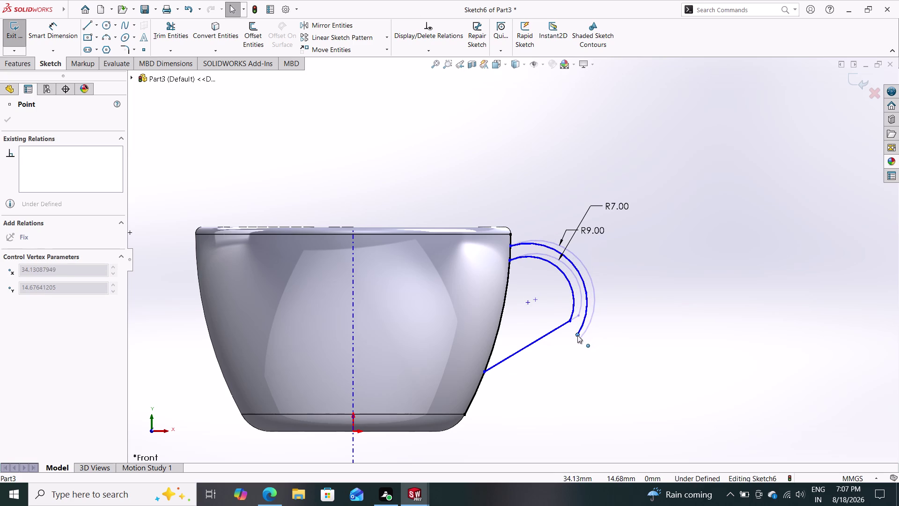
drag(578, 335, 580, 334)
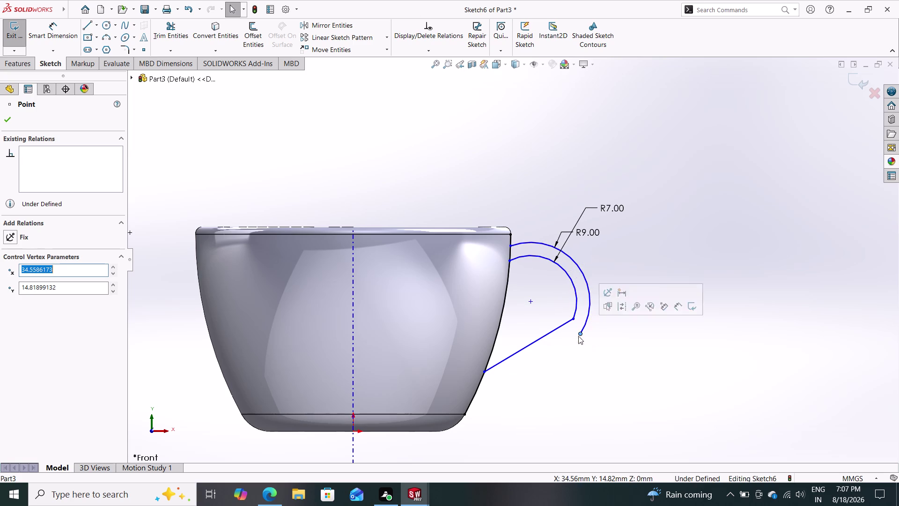
key(Escape)
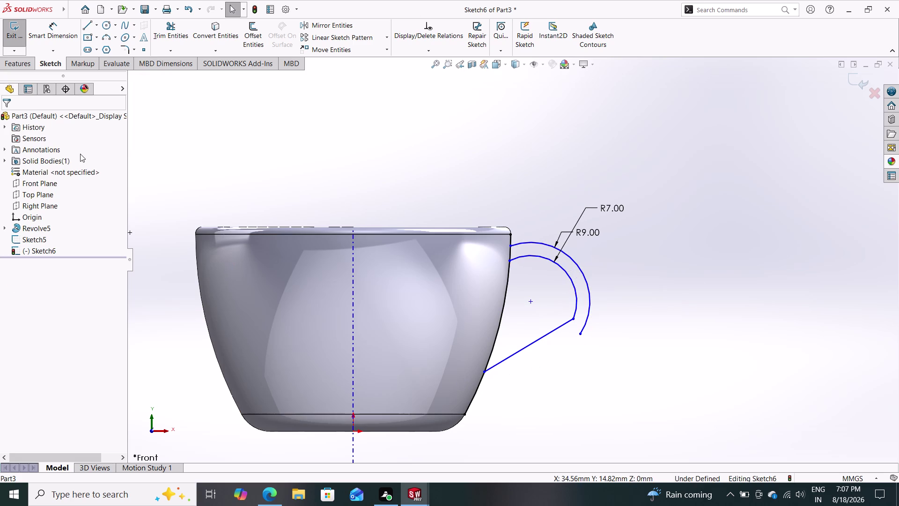
drag(90, 28, 94, 34)
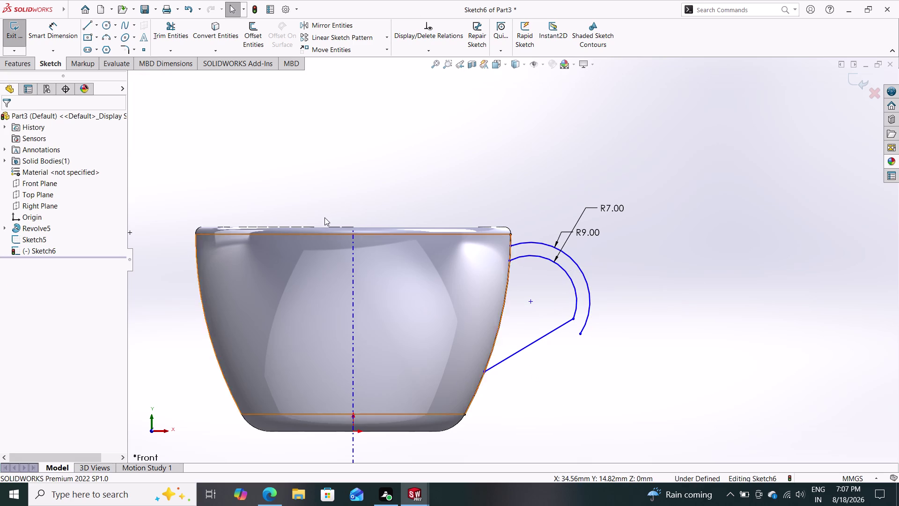
click(89, 25)
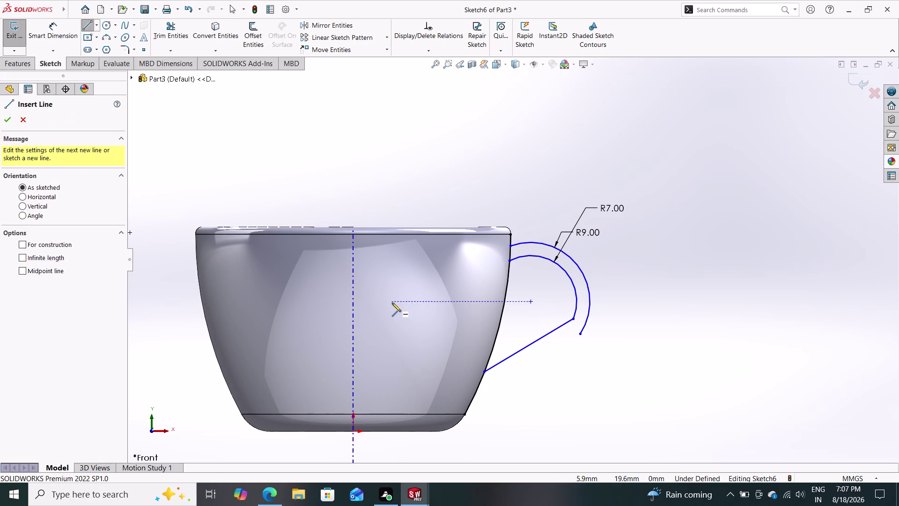
Draw a line from the R9 arc's end and drag its endpoint onto the cup wall.
drag(582, 334, 561, 344)
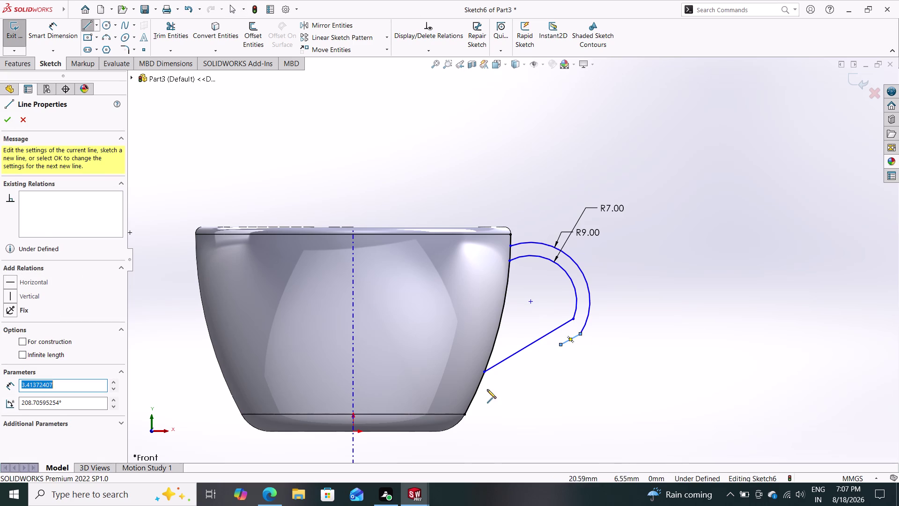
key(Escape)
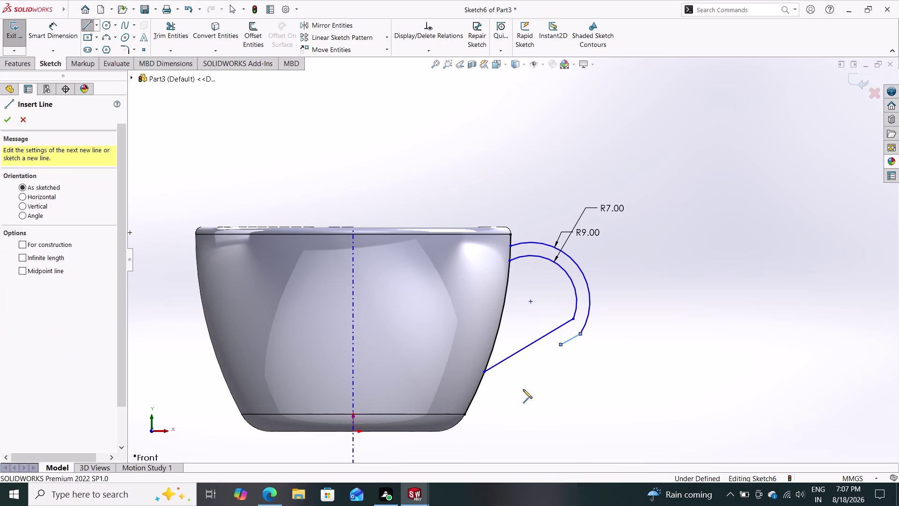
drag(560, 345, 512, 382)
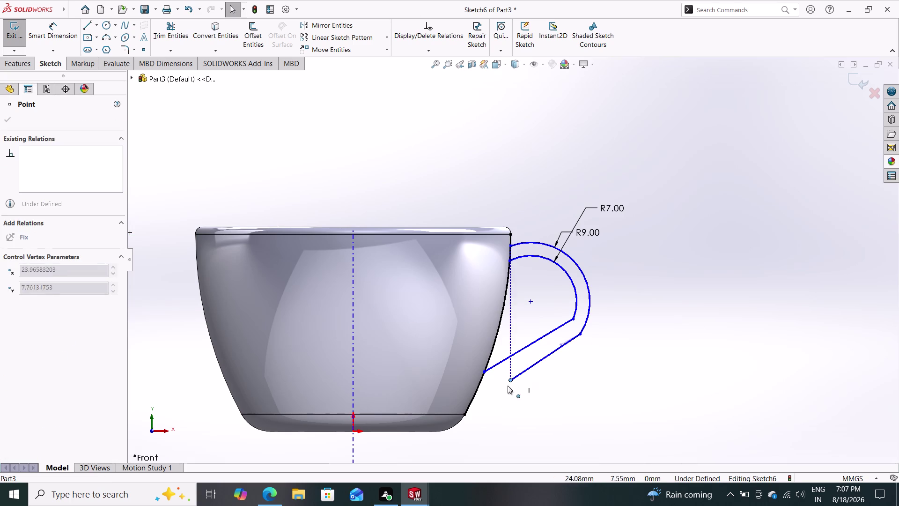
drag(511, 381, 468, 402)
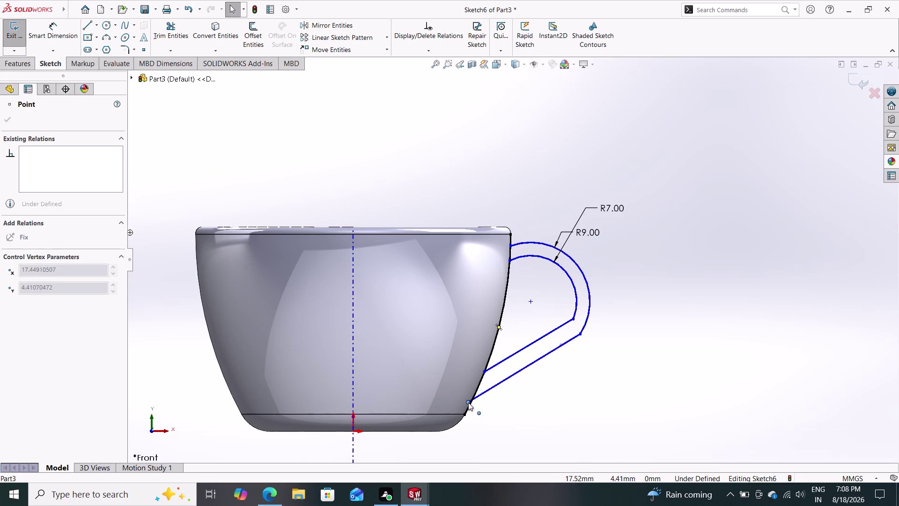
drag(468, 402, 470, 401)
key(Escape)
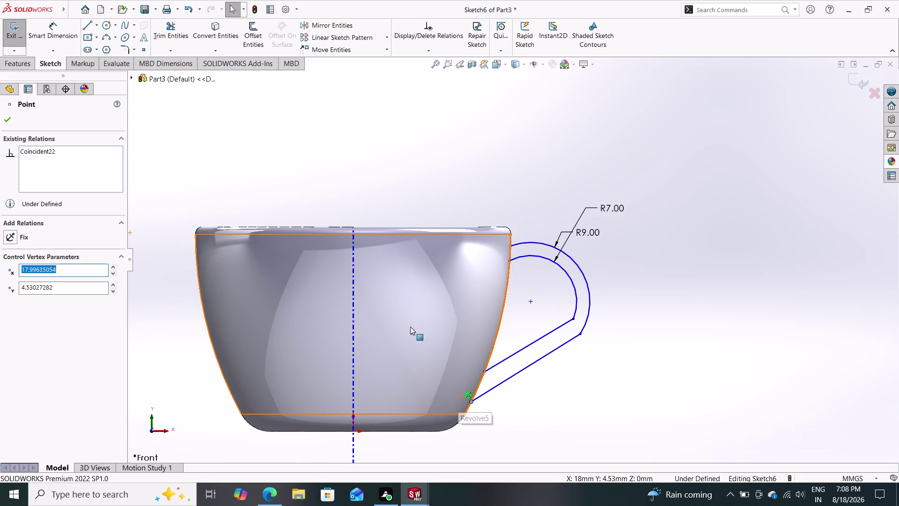
click(51, 28)
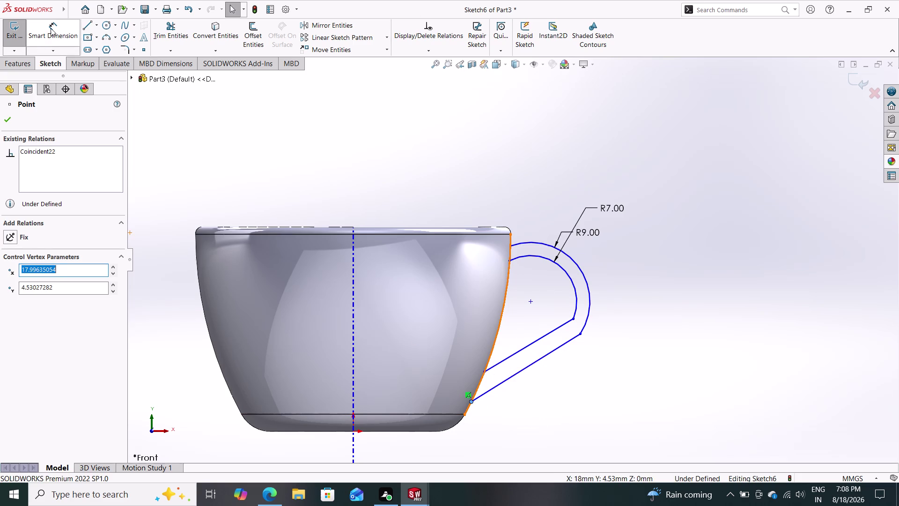
click(512, 376)
Dimension the outer handle line to 16 mm and the inner line to 14 mm.
click(556, 394)
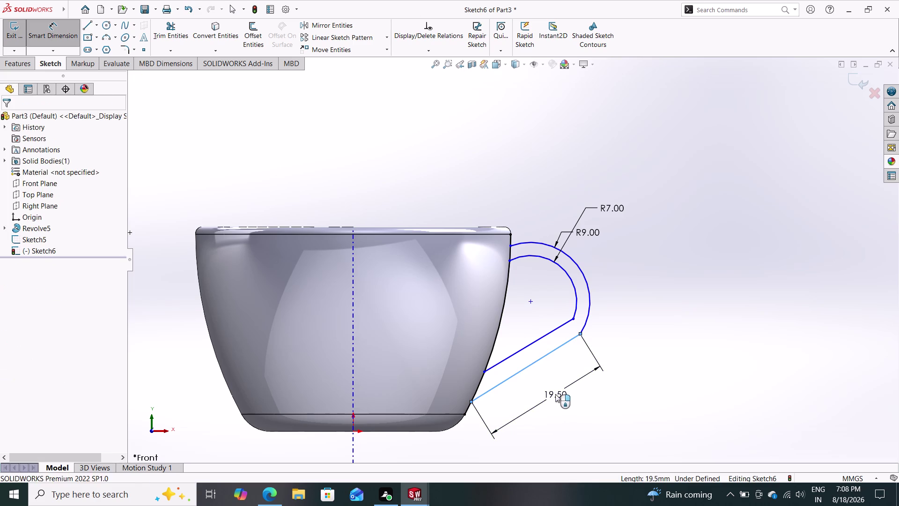
text(16)
key(Return)
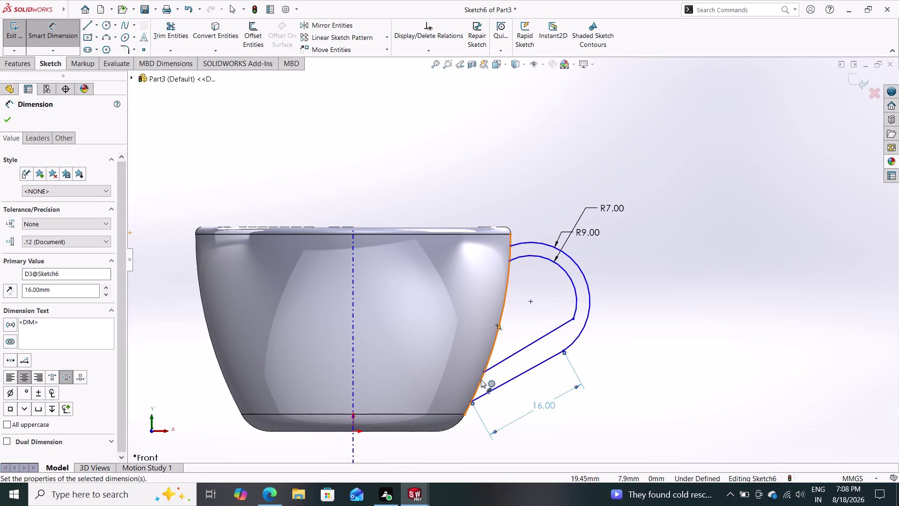
click(526, 349)
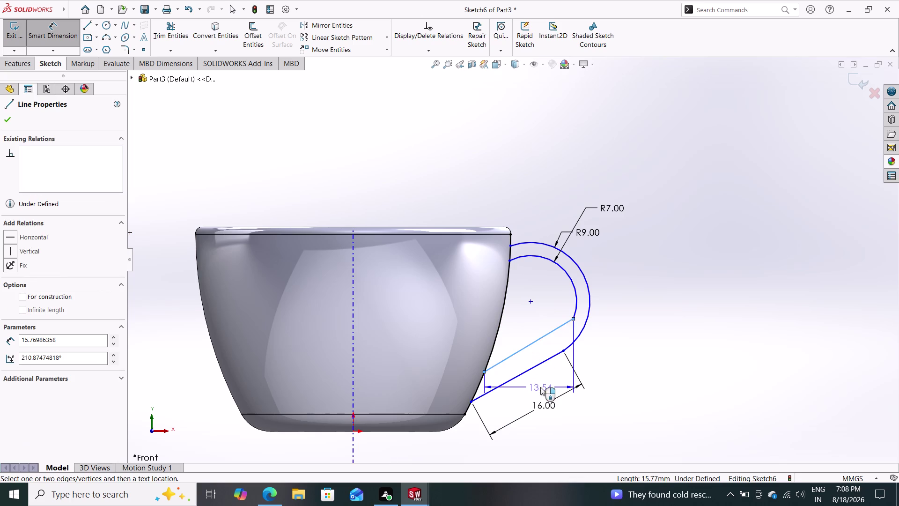
click(532, 360)
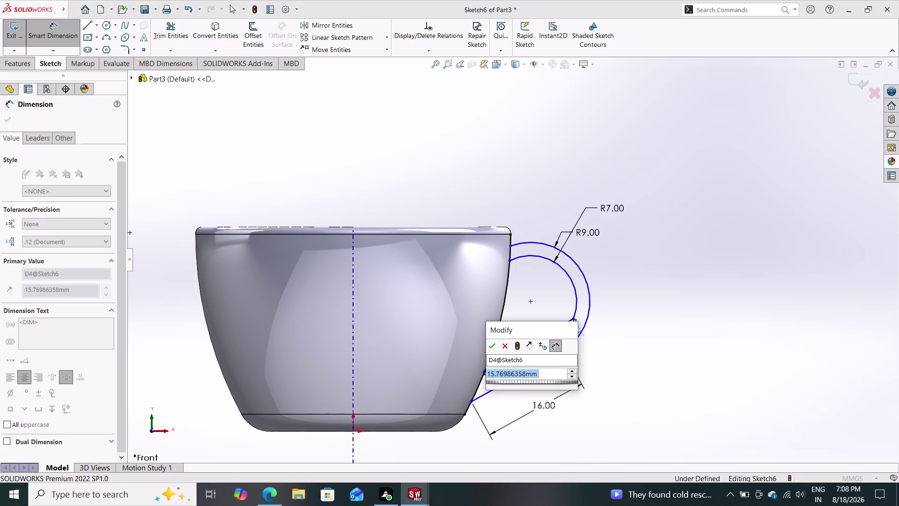
text(14)
key(Return)
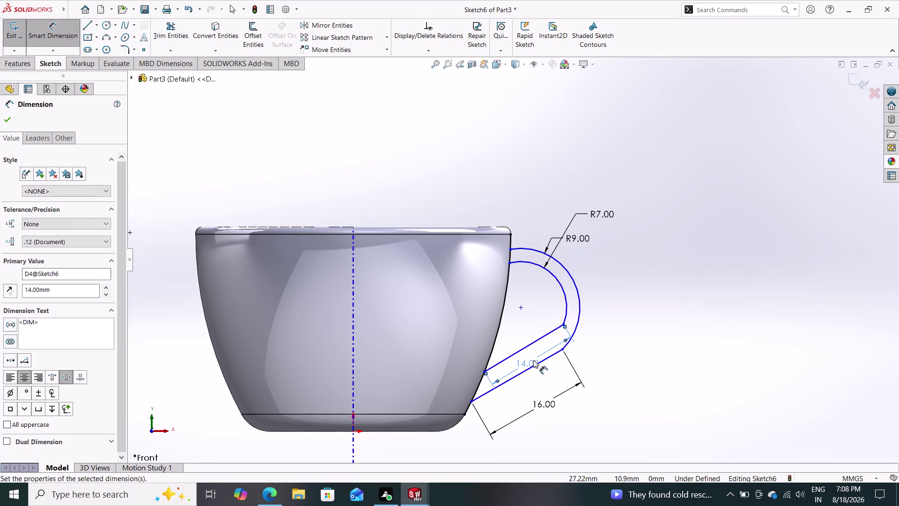
click(8, 118)
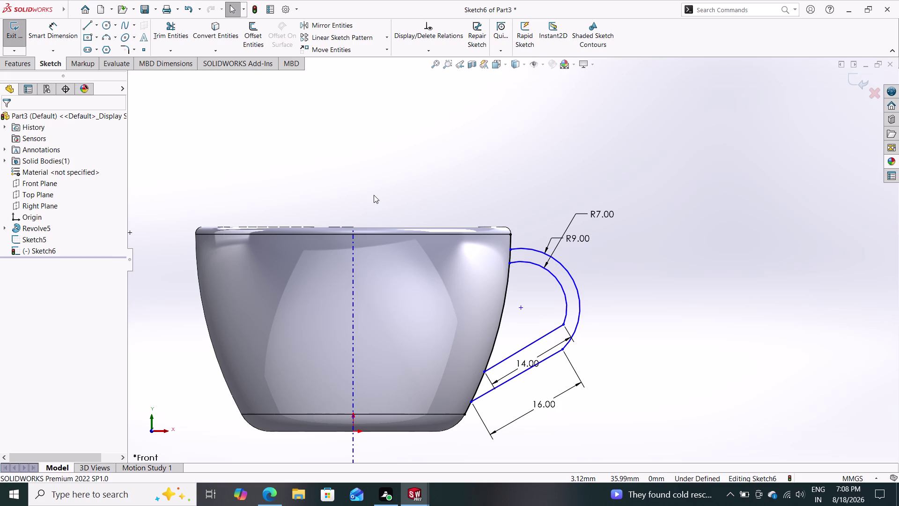
click(58, 36)
click(504, 226)
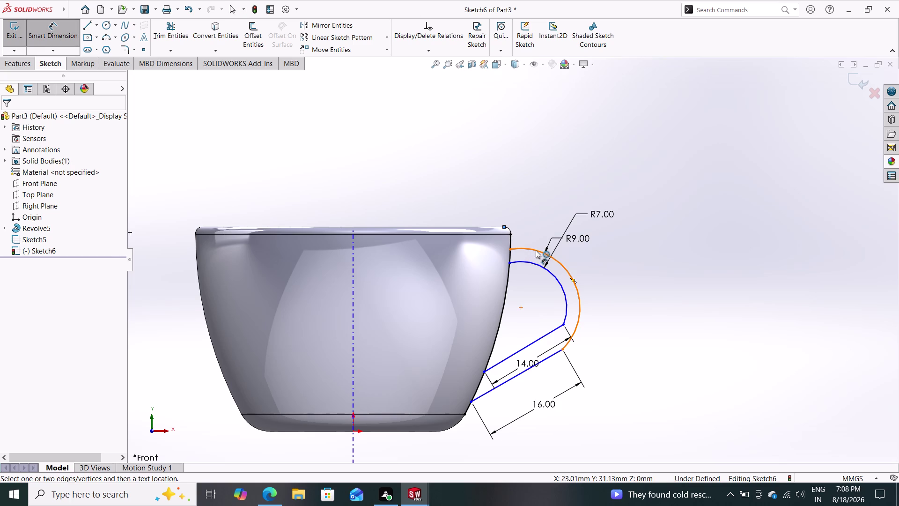
Dimension the handle arc centre 6 mm horizontally from the cup rim corner.
click(536, 250)
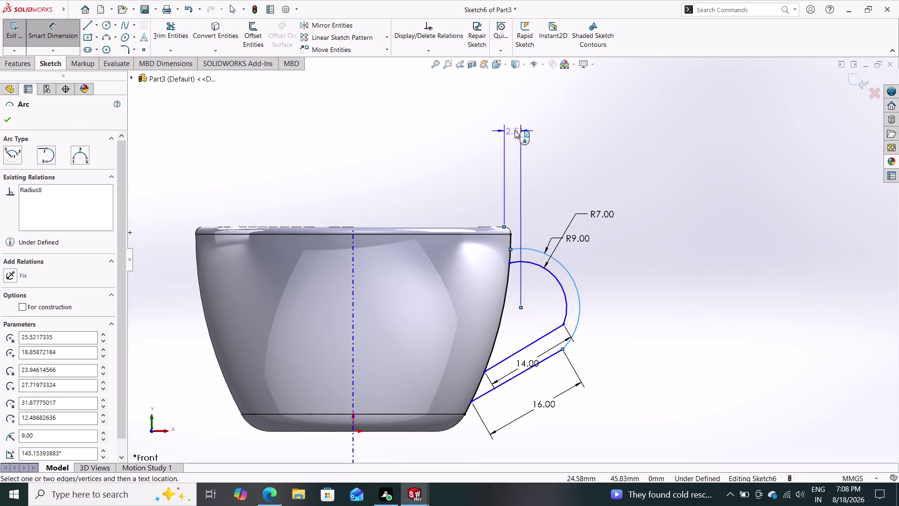
click(515, 130)
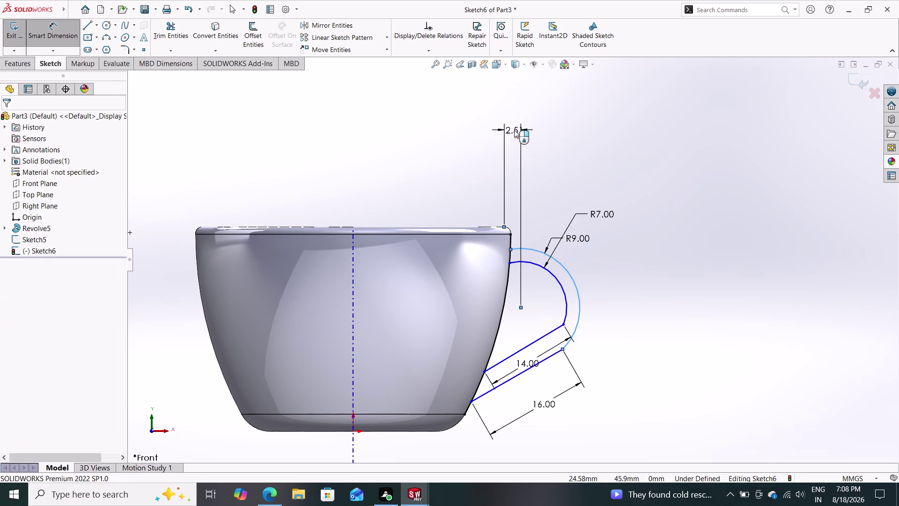
key(6)
key(Return)
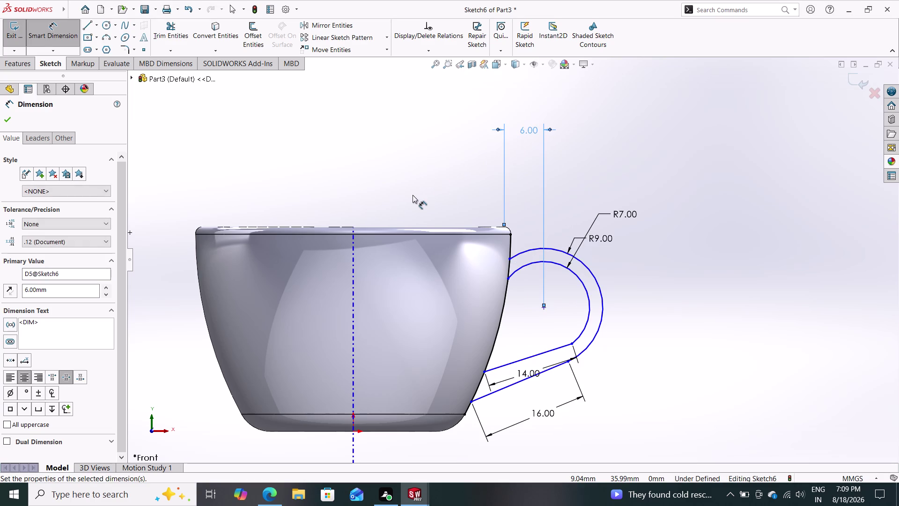
click(8, 115)
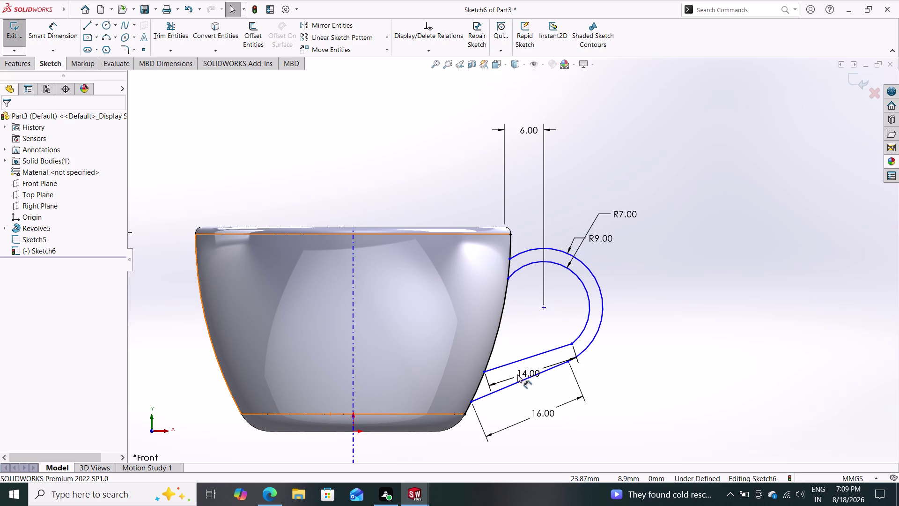
Delete the 14 mm dimension from the inner handle line.
click(524, 374)
key(Delete)
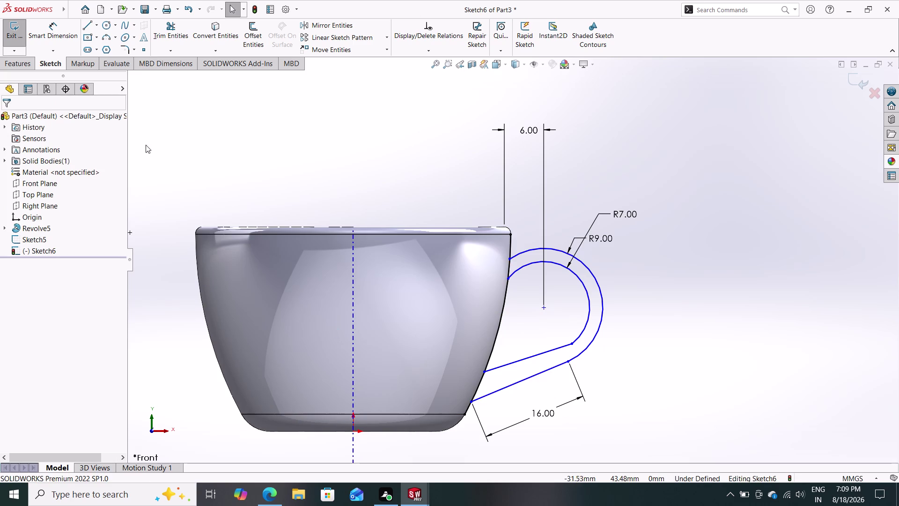
drag(54, 29, 78, 38)
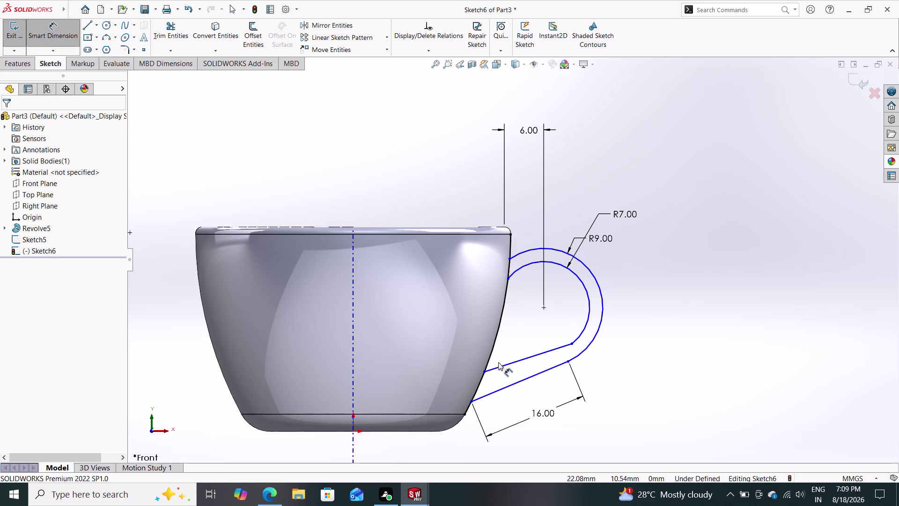
Add a 4.81° angle dimension between the two handle lines, then delete it.
click(507, 364)
click(518, 381)
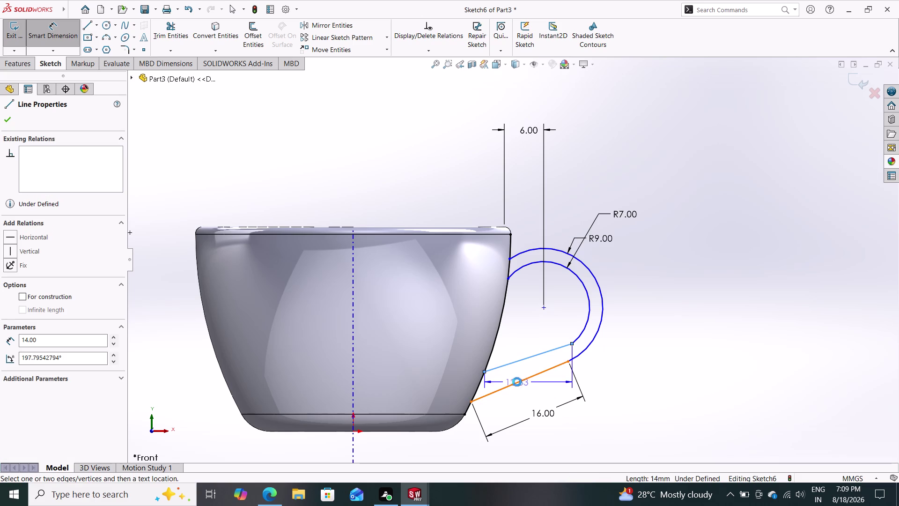
click(512, 374)
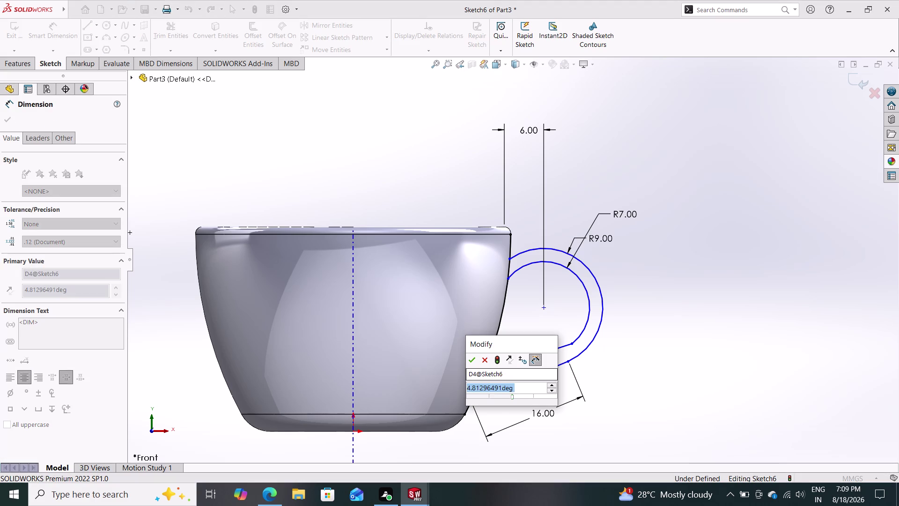
key(Escape)
key(Escape)
key(Escape)
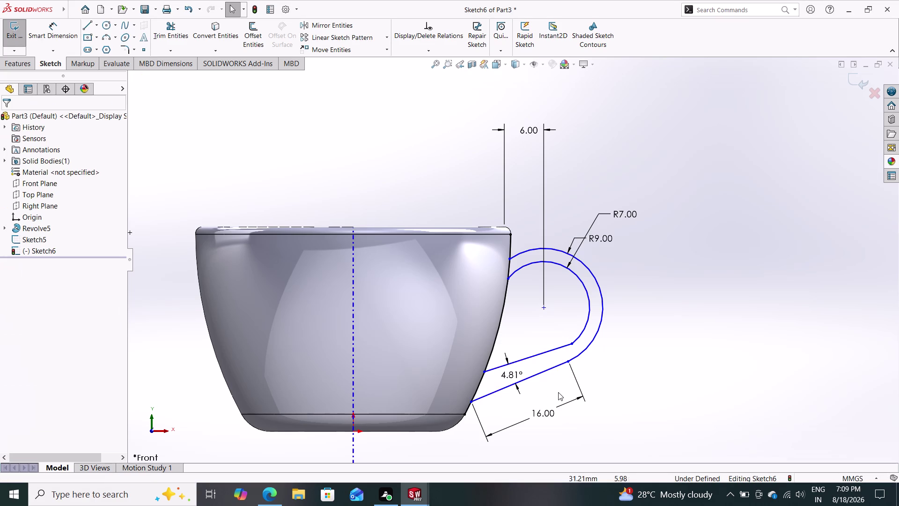
click(511, 375)
key(Delete)
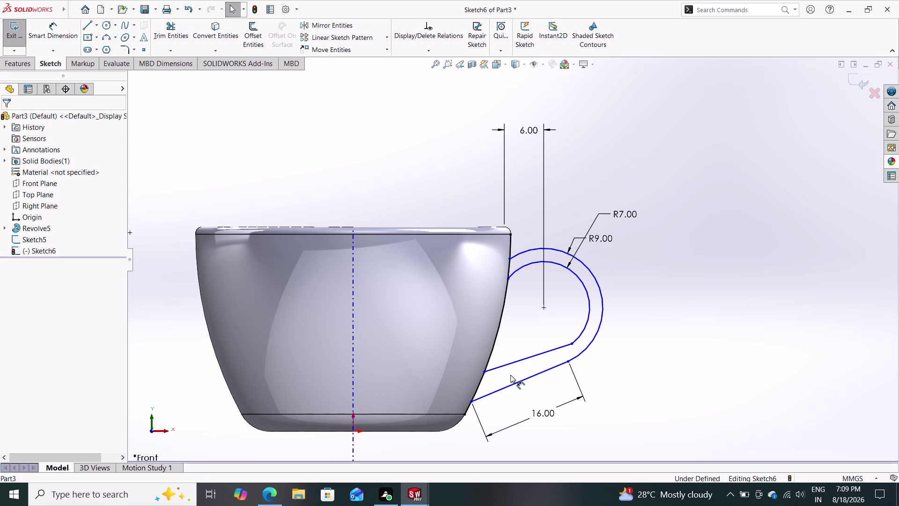
click(571, 342)
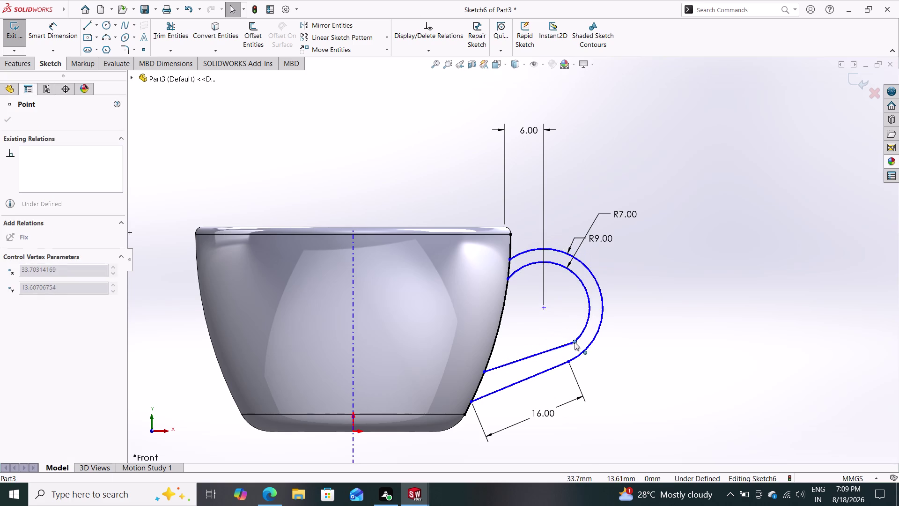
Delete the inner handle line and the dimensioned R7 arc, confirming the arc deletion.
key(Escape)
key(Escape)
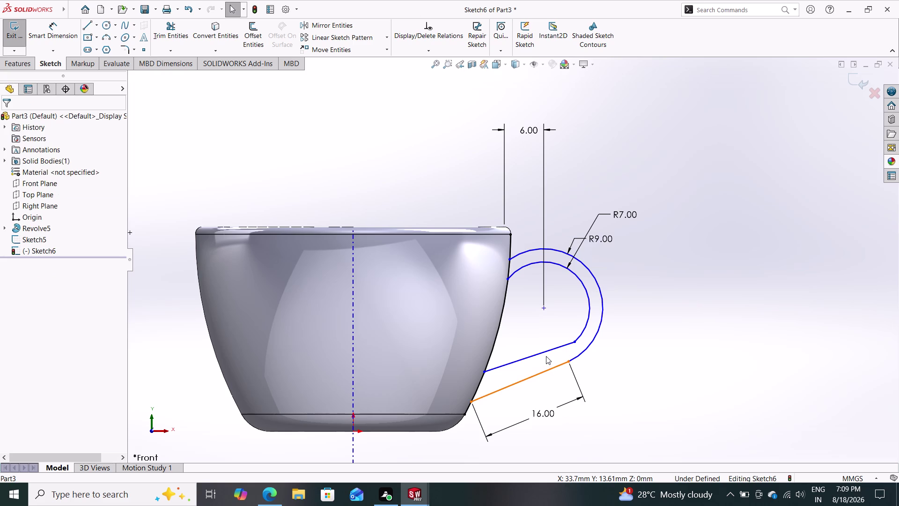
click(543, 353)
key(Delete)
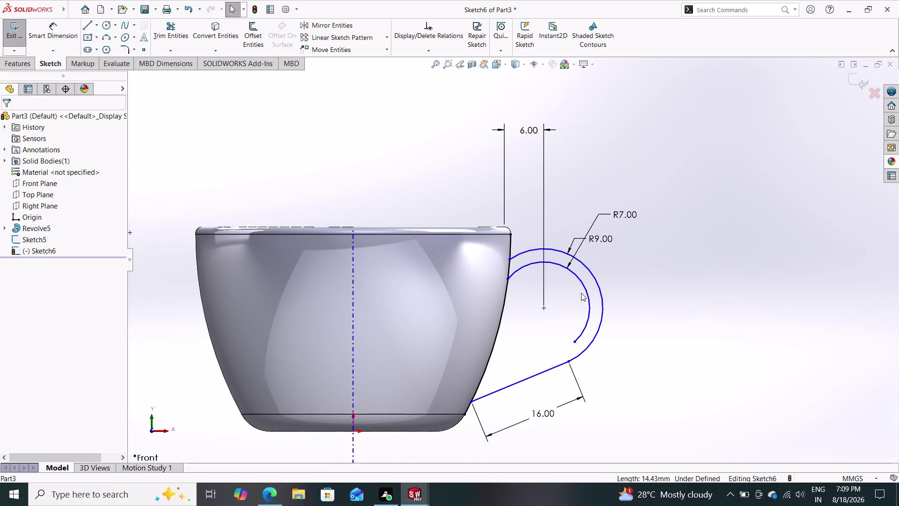
click(585, 291)
key(Delete)
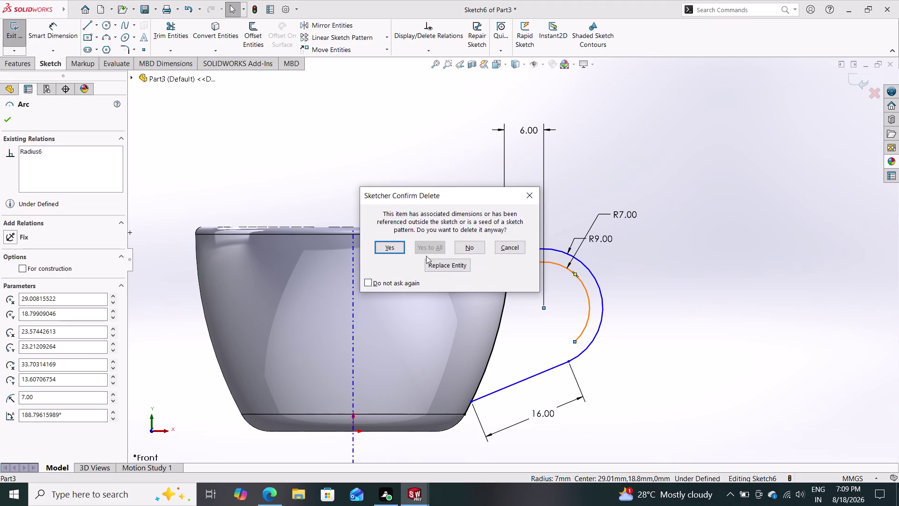
click(385, 247)
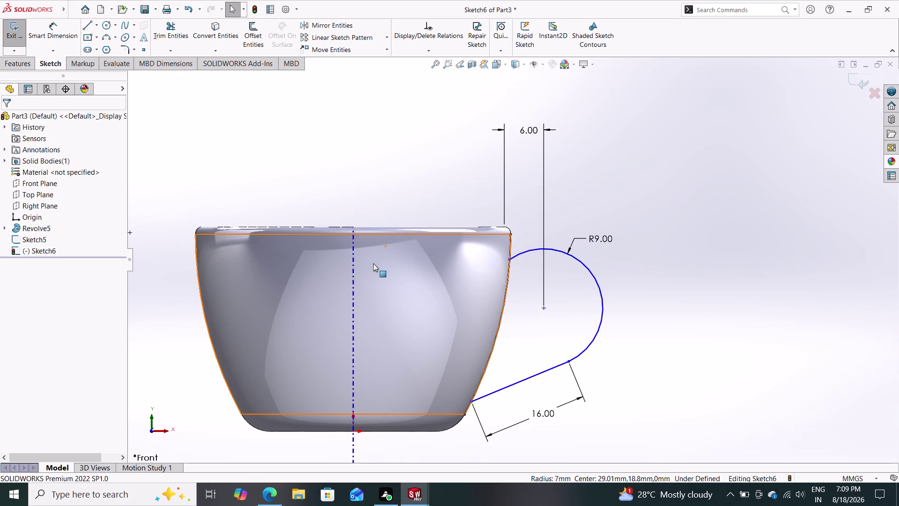